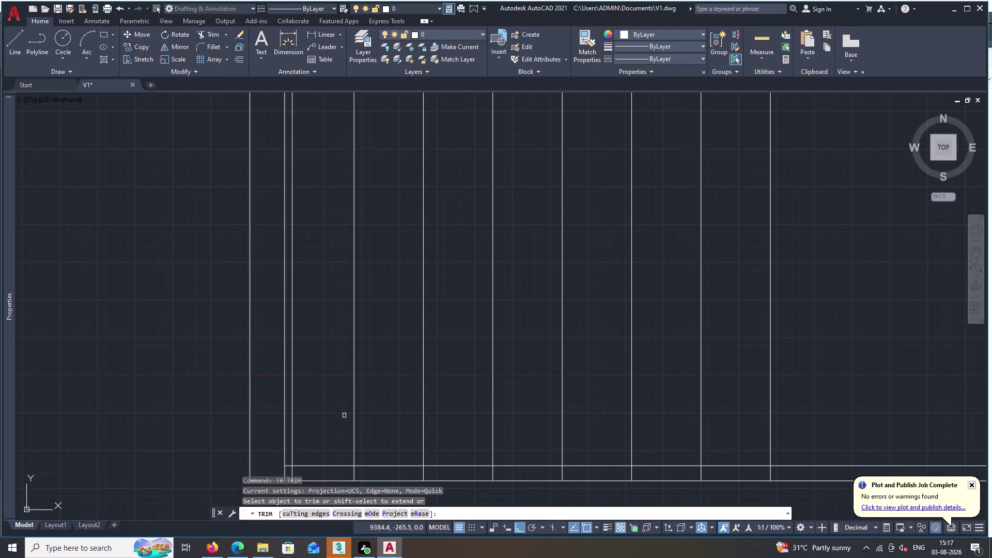
Trim the overhanging line end at the frame's bottom-left corner, then zoom back out.
middle_drag(311, 428, 313, 356)
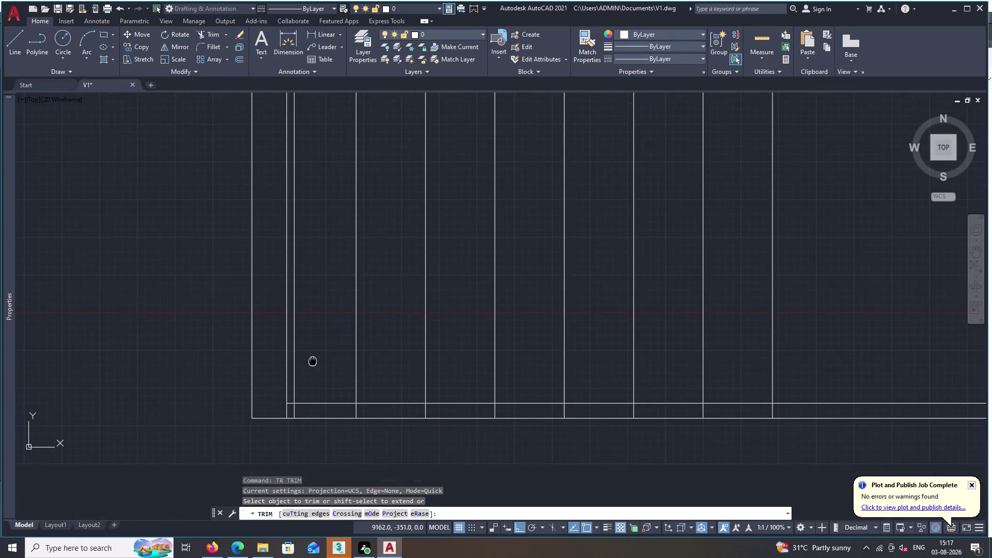
middle_drag(312, 355, 313, 355)
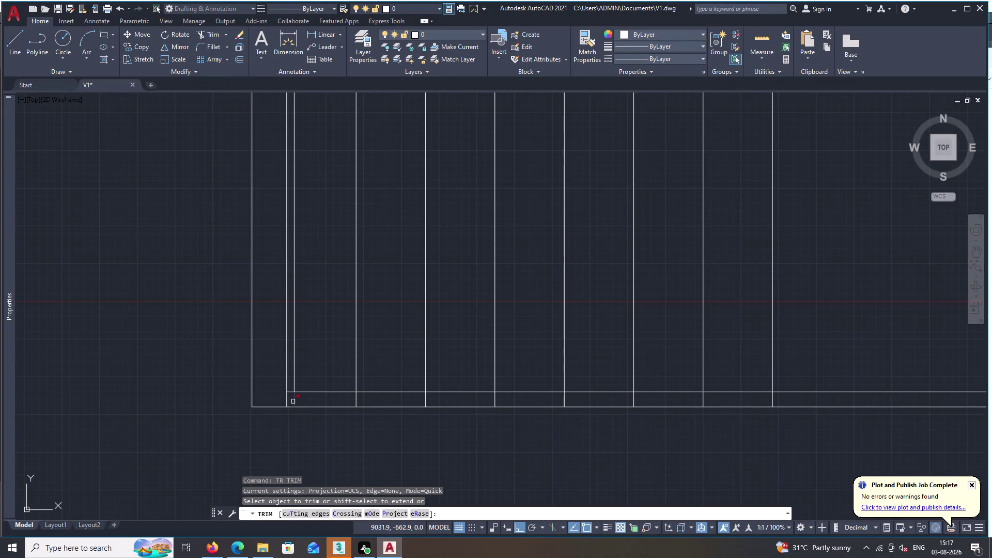
double_click(292, 401)
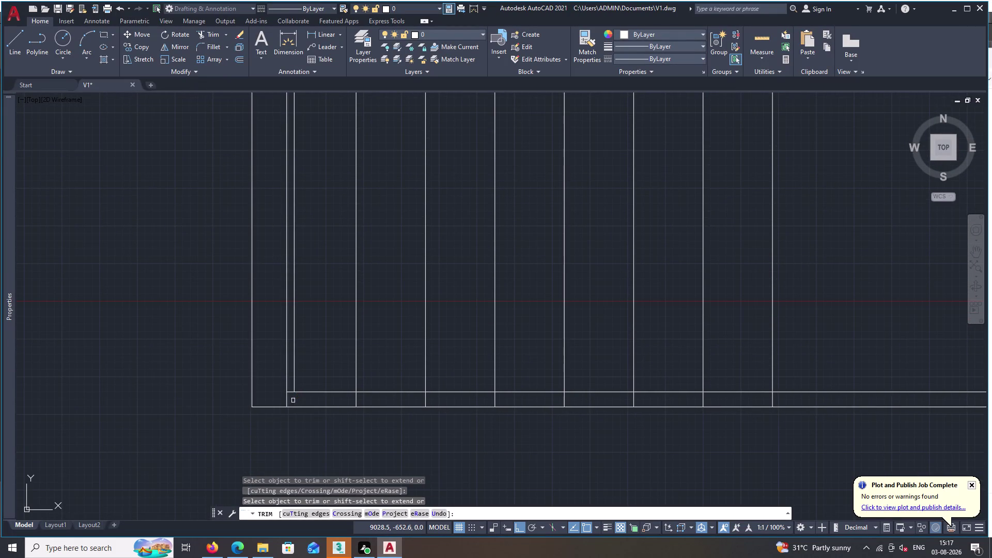
scroll(down, 3)
middle_click(325, 439)
scroll(down, 3)
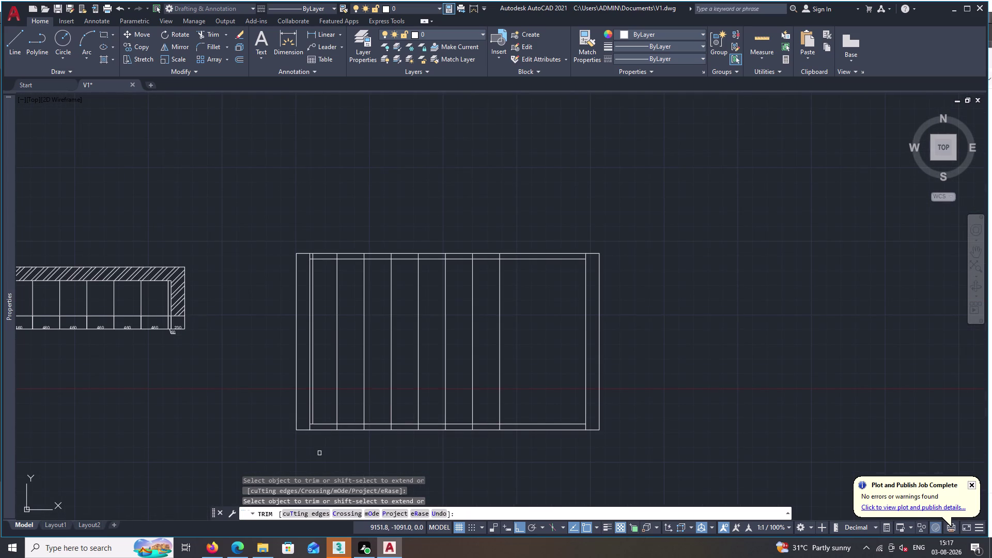
key(Escape)
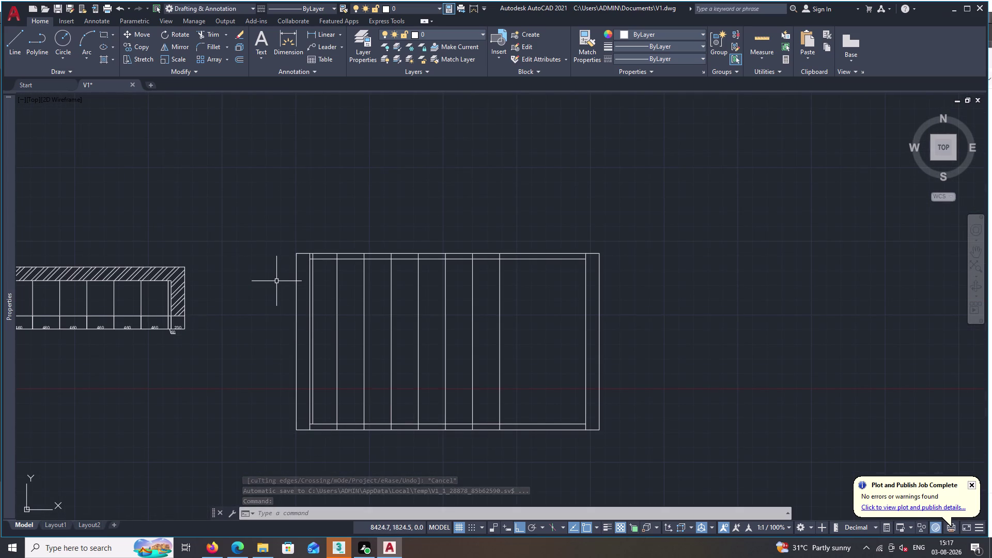
Offset the top inner horizontal line 500 downward inside the frame.
key(o)
key(space)
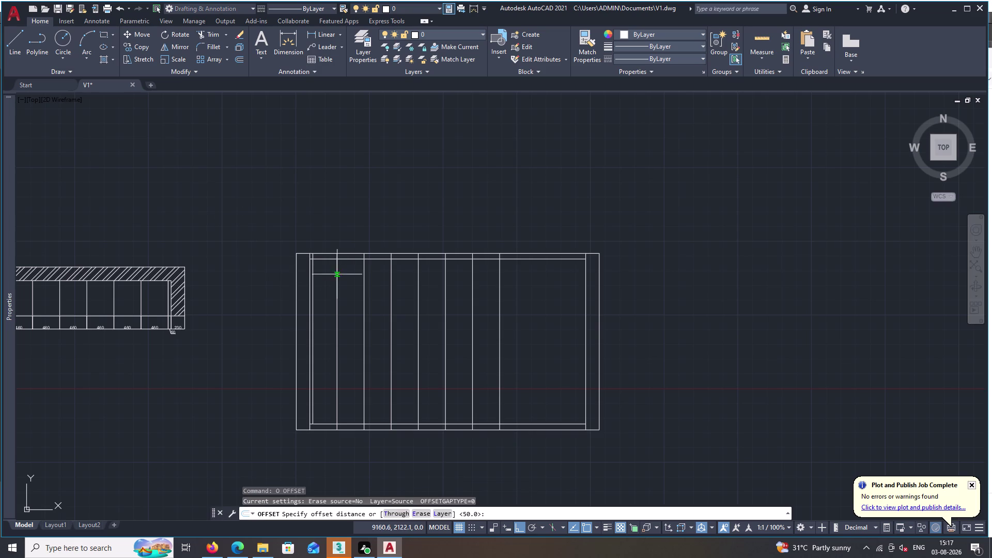
text(50)
text(0)
key(space)
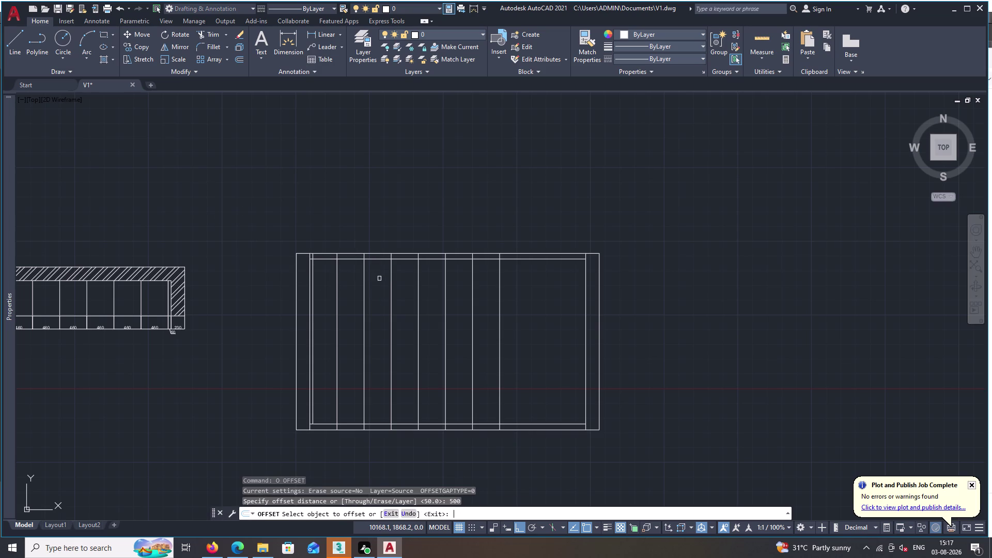
click(382, 260)
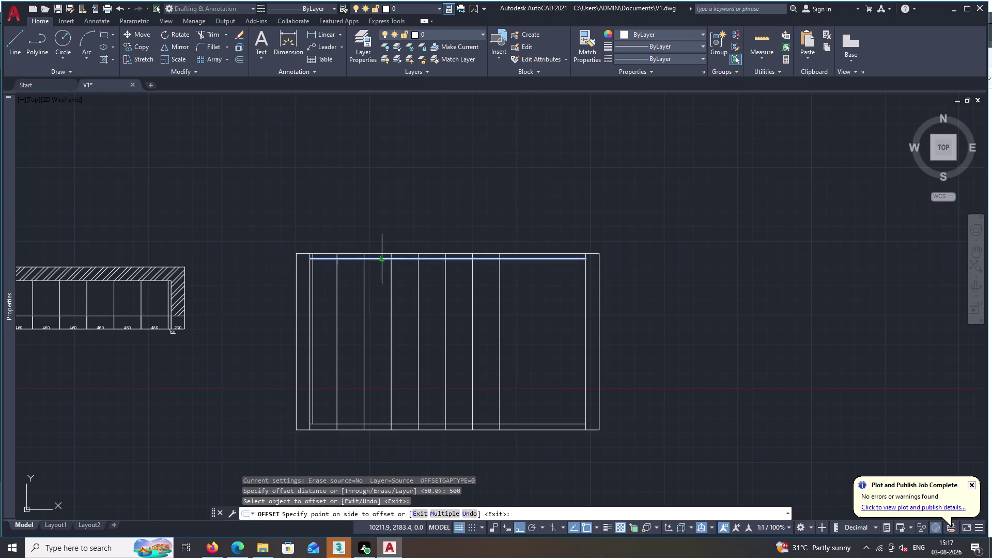
click(383, 283)
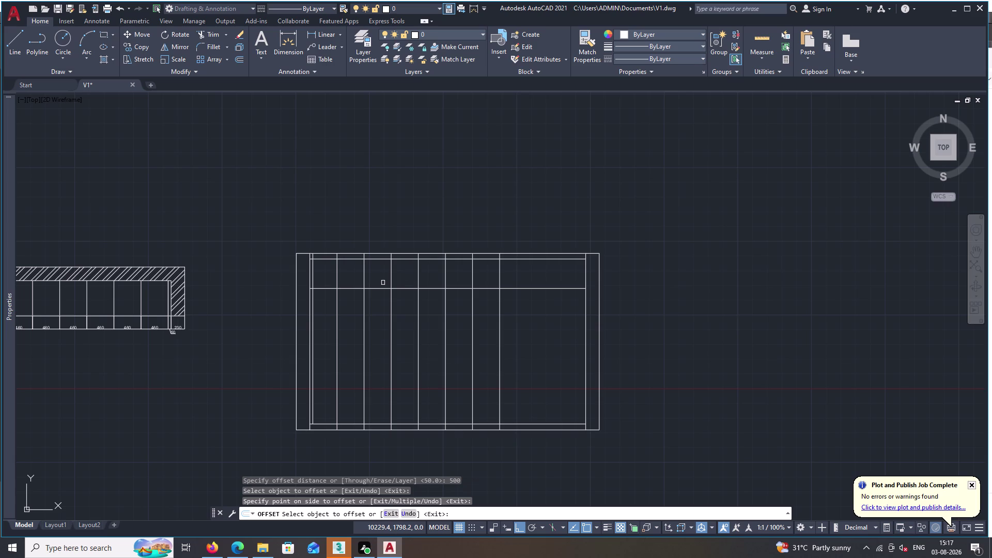
key(Escape)
Trim one vertical segment from the new top band and attempt a fence, then cancel it.
text(TR)
key(space)
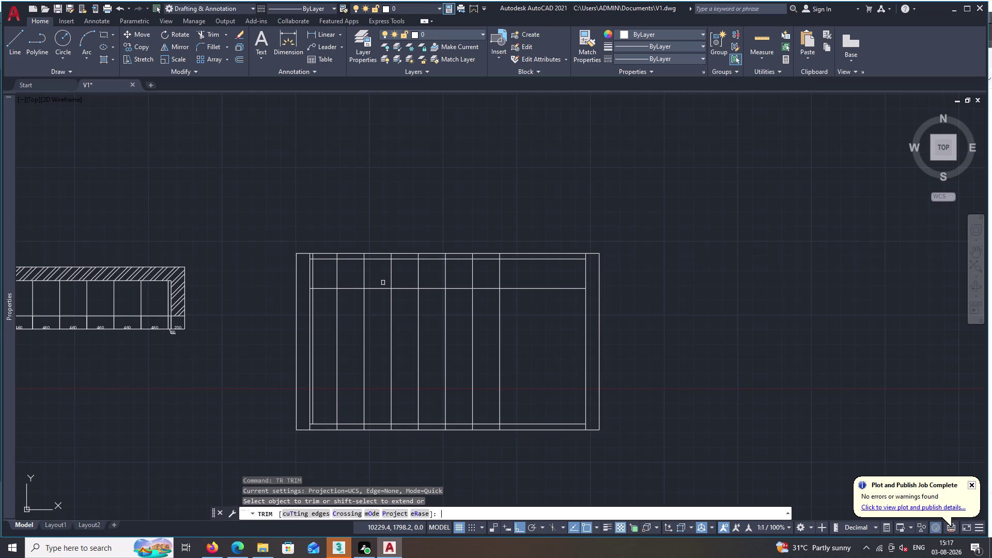
double_click(336, 282)
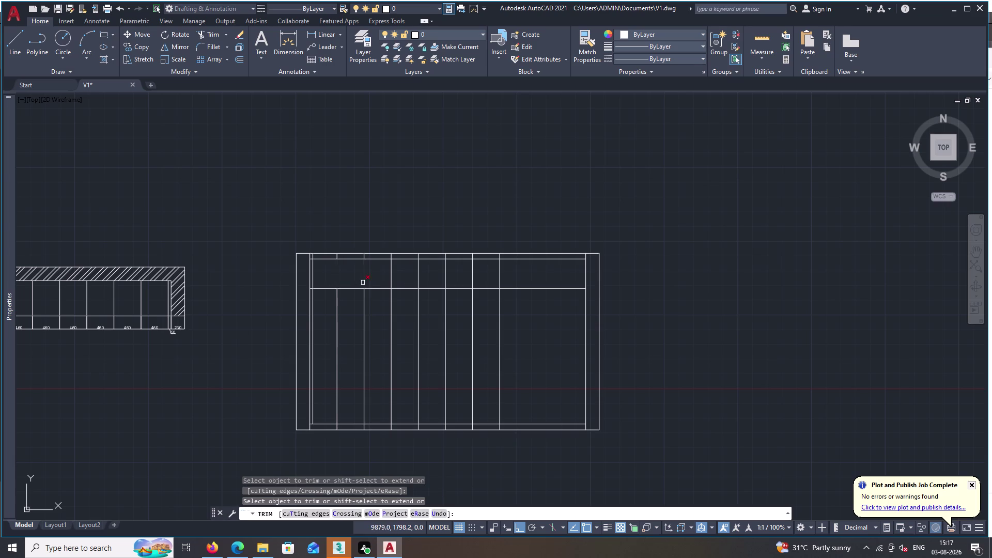
triple_click(362, 283)
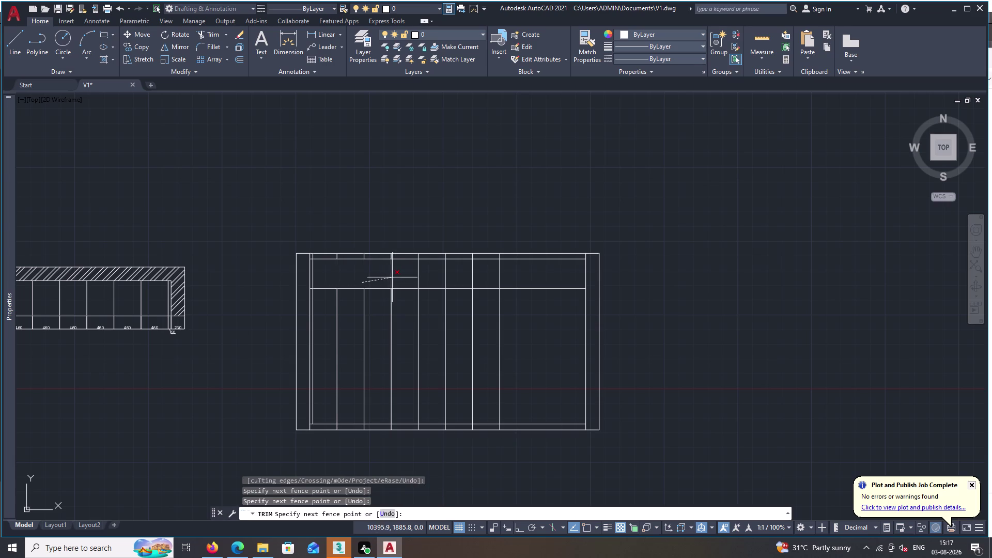
double_click(393, 277)
drag(411, 280, 496, 276)
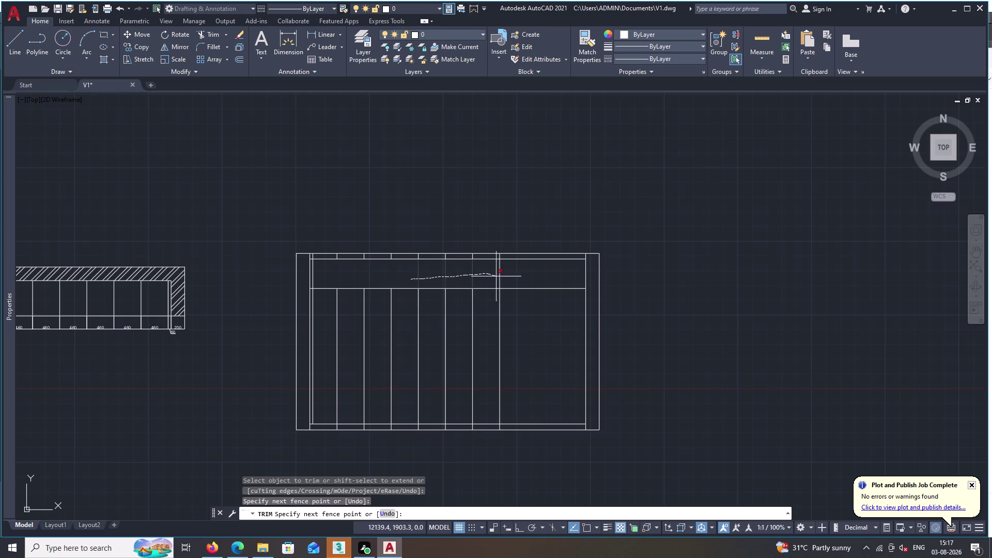
drag(495, 276, 497, 277)
drag(499, 277, 510, 279)
click(509, 280)
scroll(up, 3)
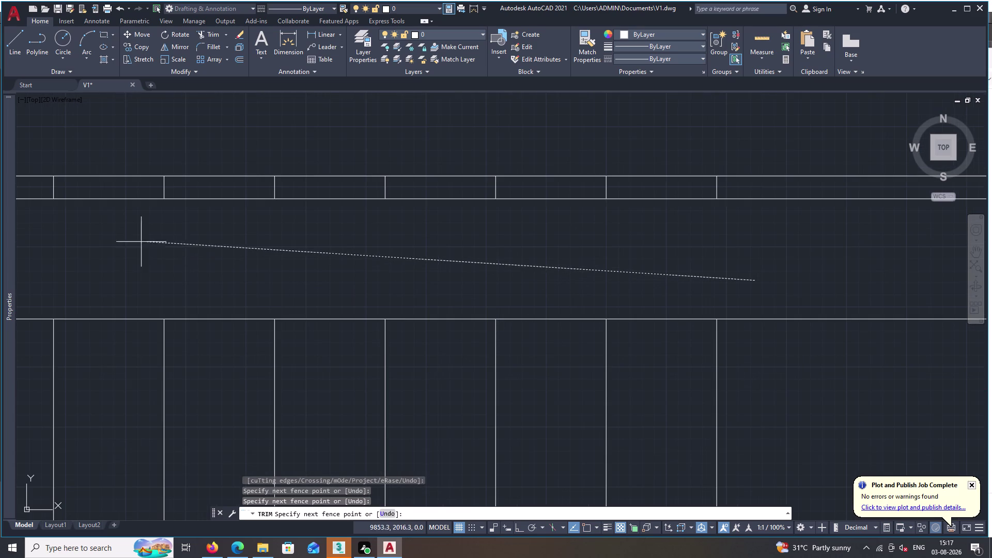
key(Escape)
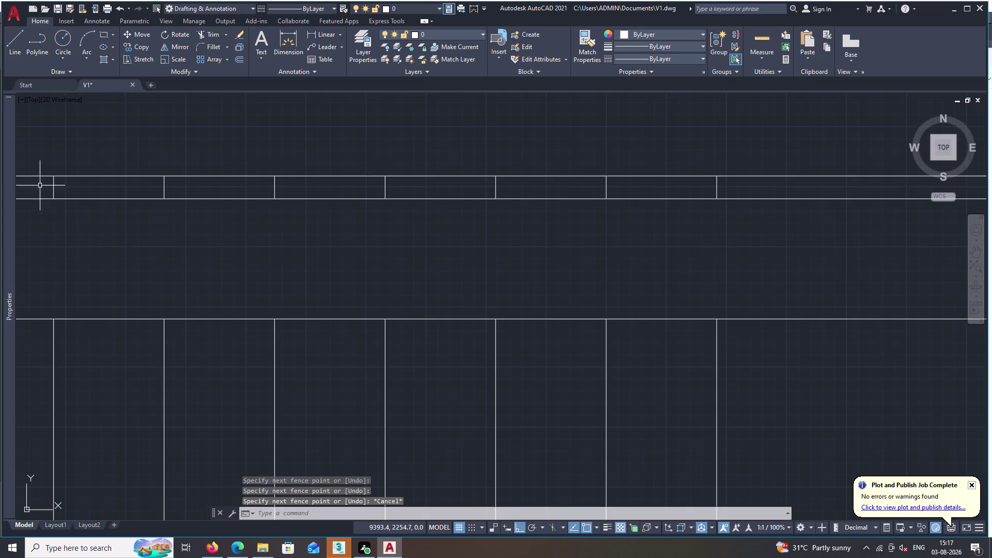
Trim all vertical dividers inside the top band with a fence across its full width.
click(51, 188)
drag(59, 185, 131, 195)
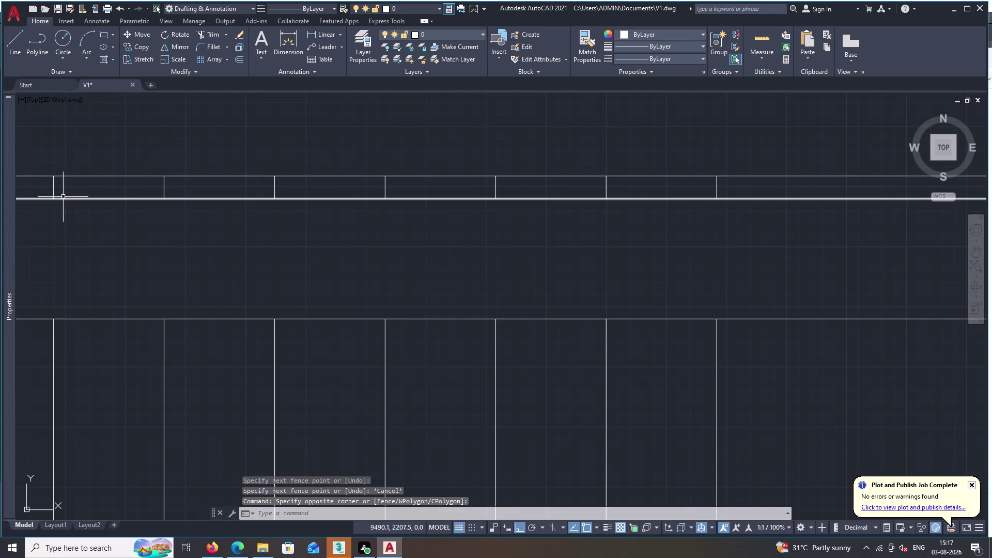
key(space)
click(32, 188)
drag(39, 188, 79, 192)
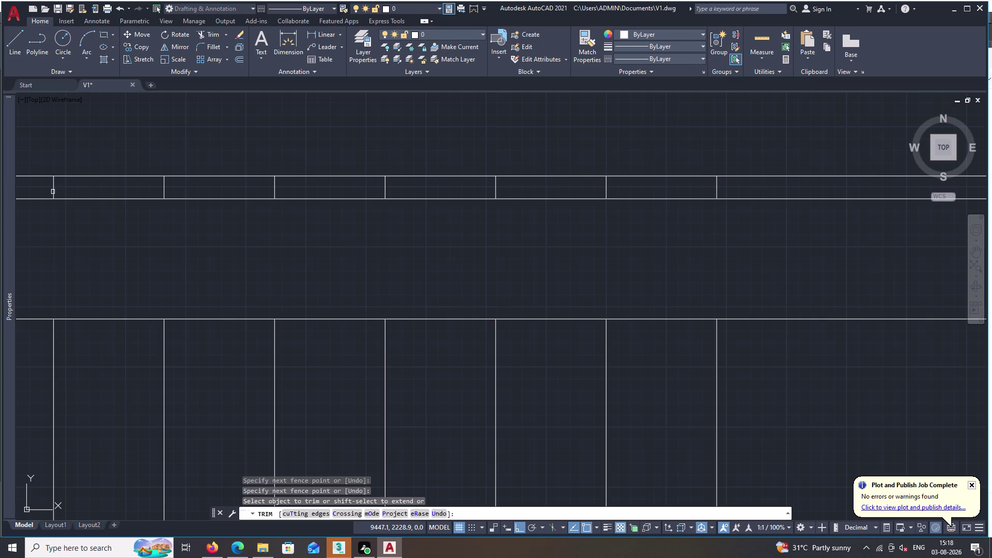
double_click(51, 192)
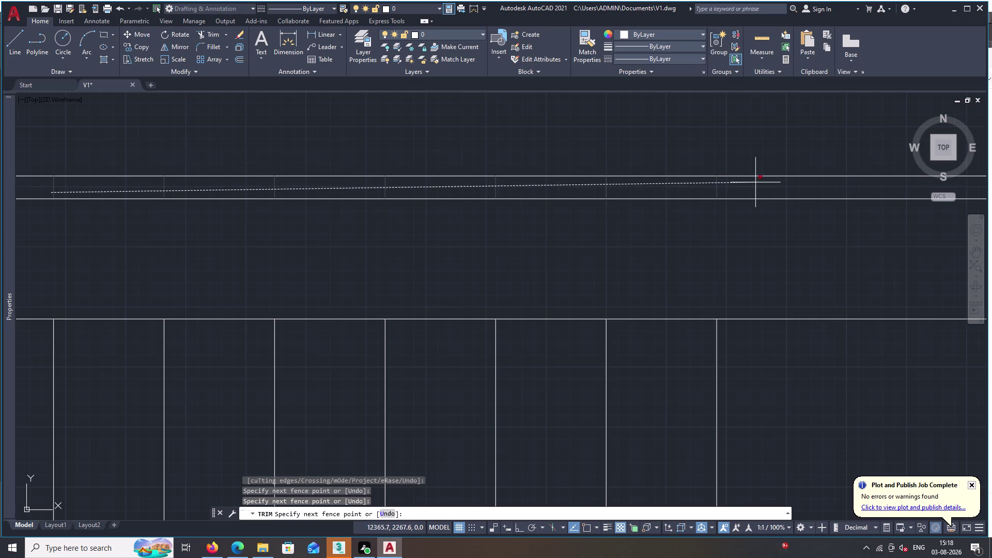
double_click(759, 189)
scroll(down, 3)
scroll(down, 3)
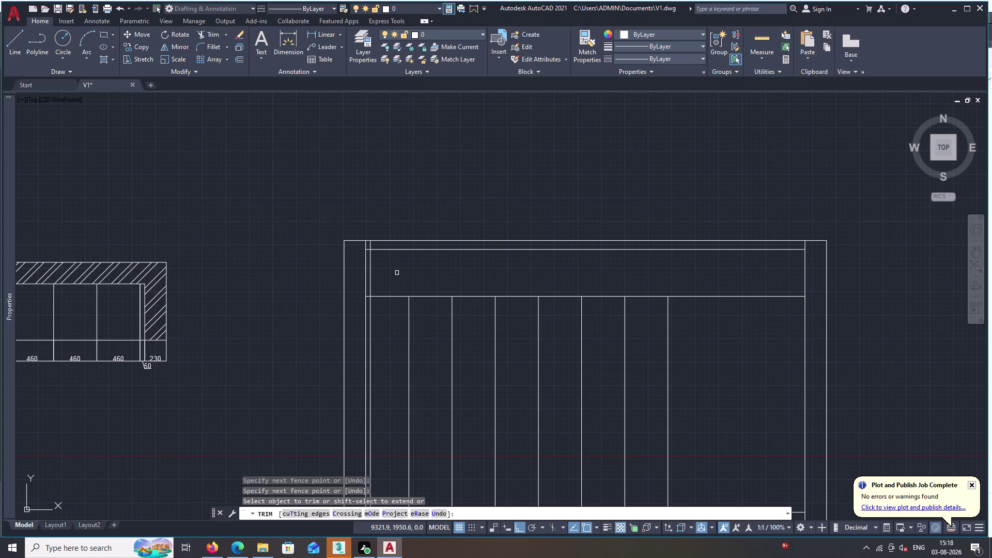
key(Escape)
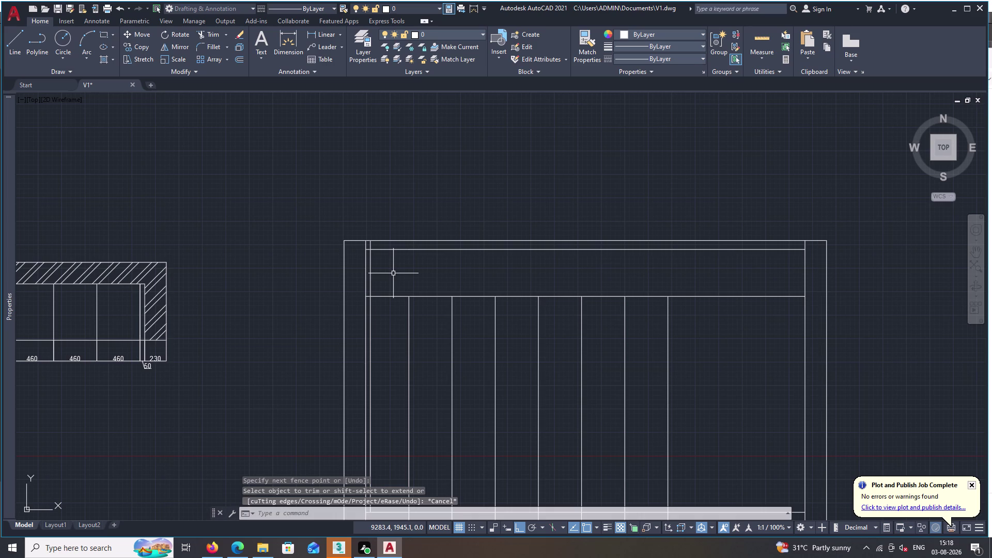
Extend three vertical dividers up through the top band to the top edge.
key(e)
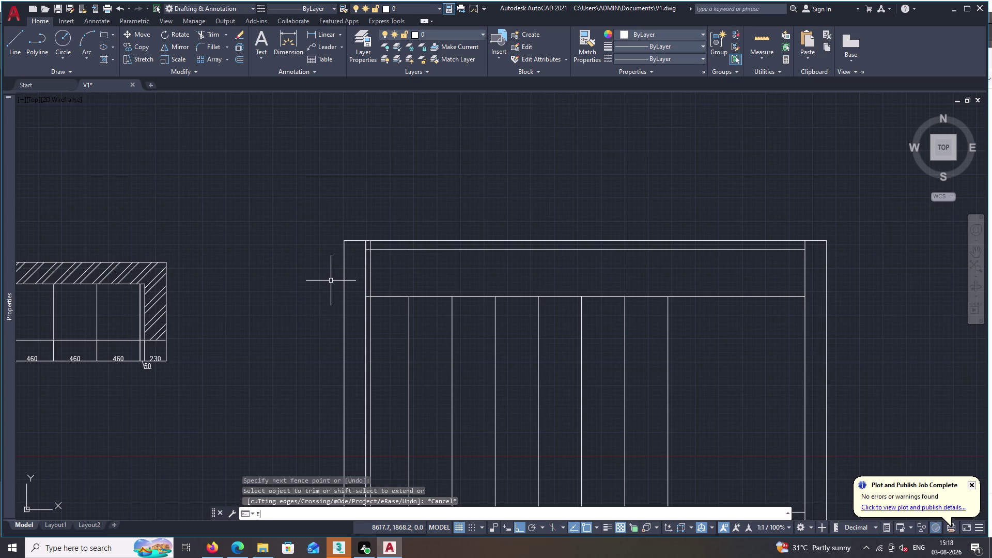
text(X)
key(space)
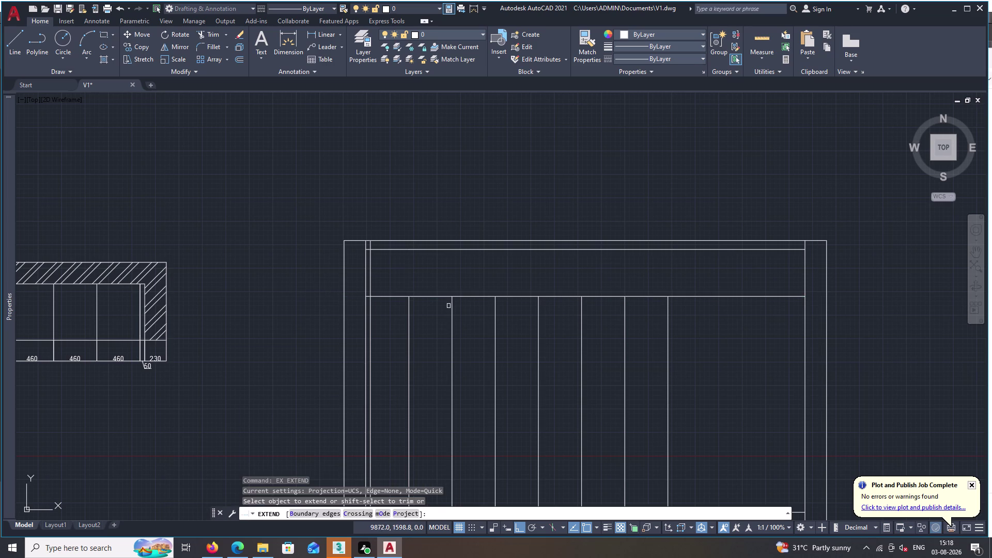
triple_click(452, 306)
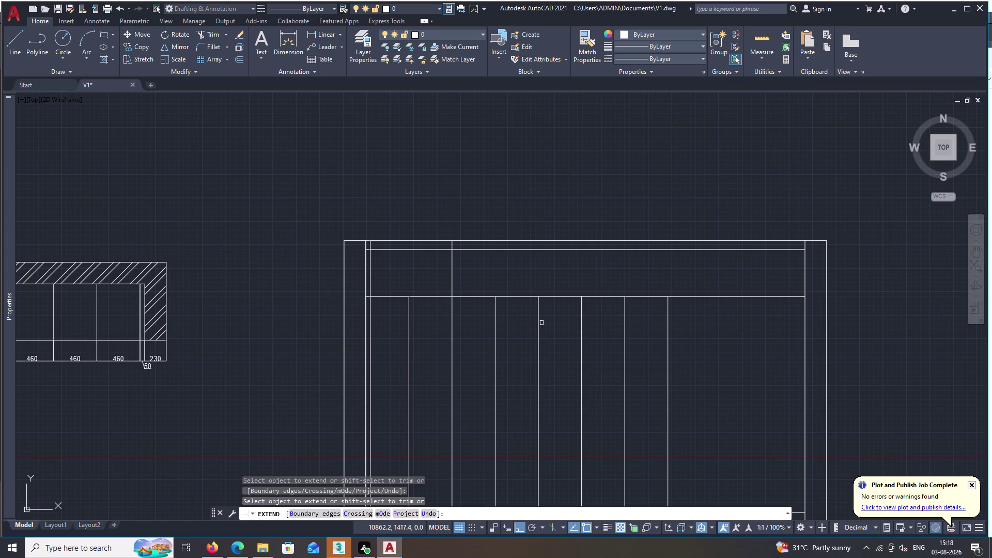
double_click(538, 321)
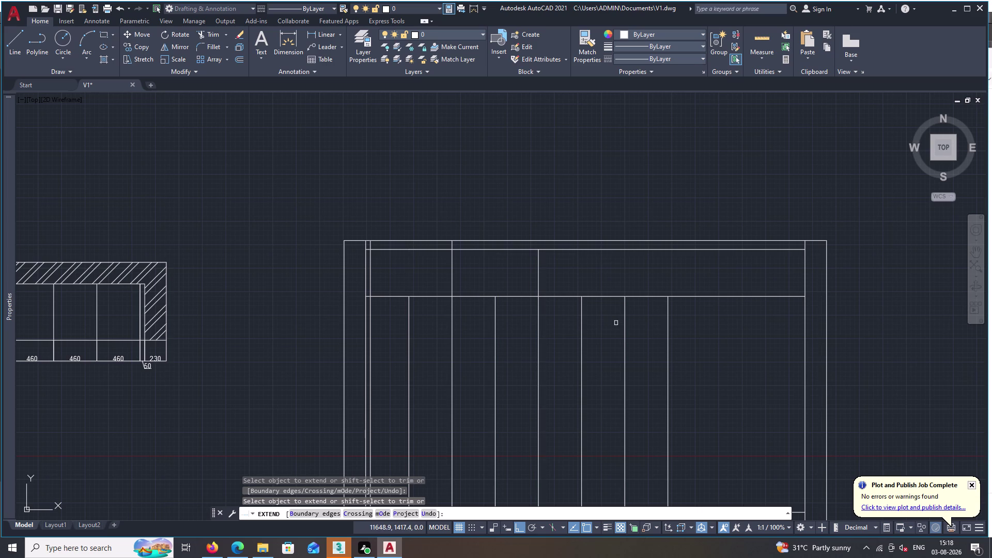
double_click(627, 327)
key(Escape)
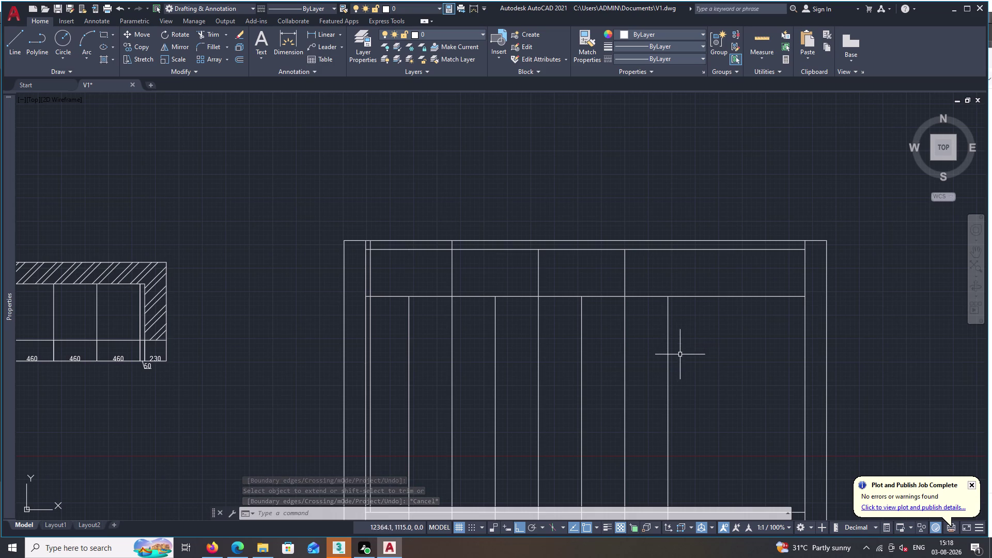
Begin the BREAK command to split a line.
key(b)
key(r)
key(e)
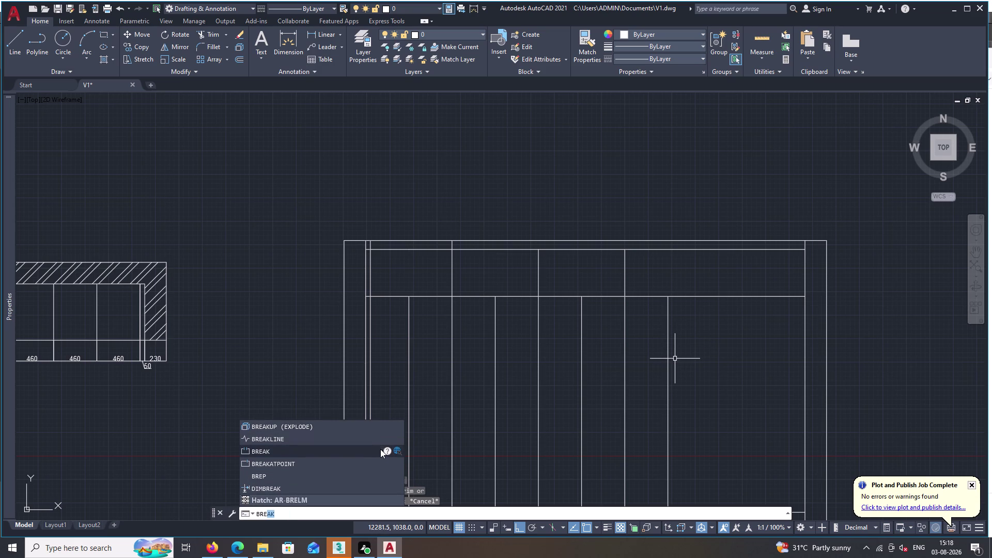
Break the left inner vertical line at a single point where it meets the top band.
click(382, 460)
middle_drag(435, 366, 431, 358)
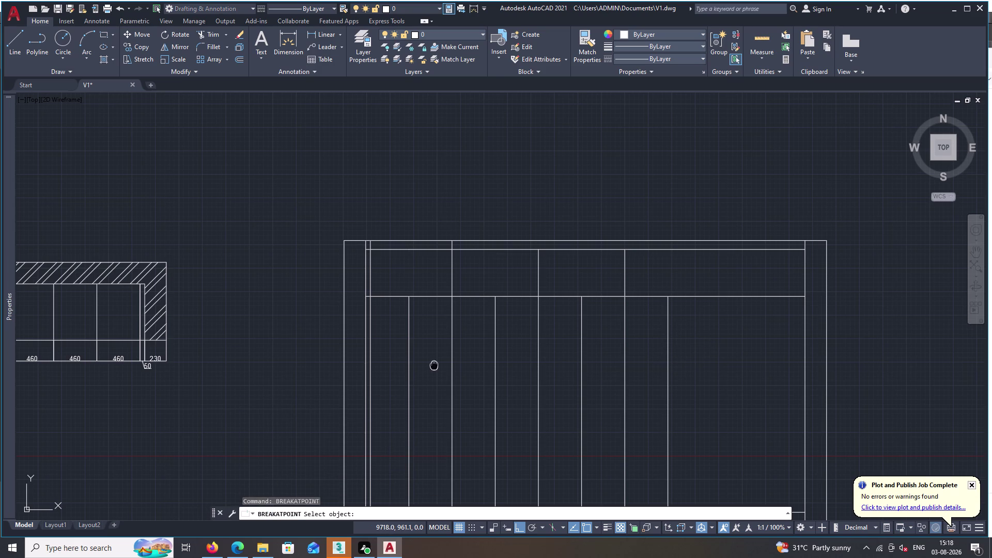
middle_drag(432, 358, 417, 200)
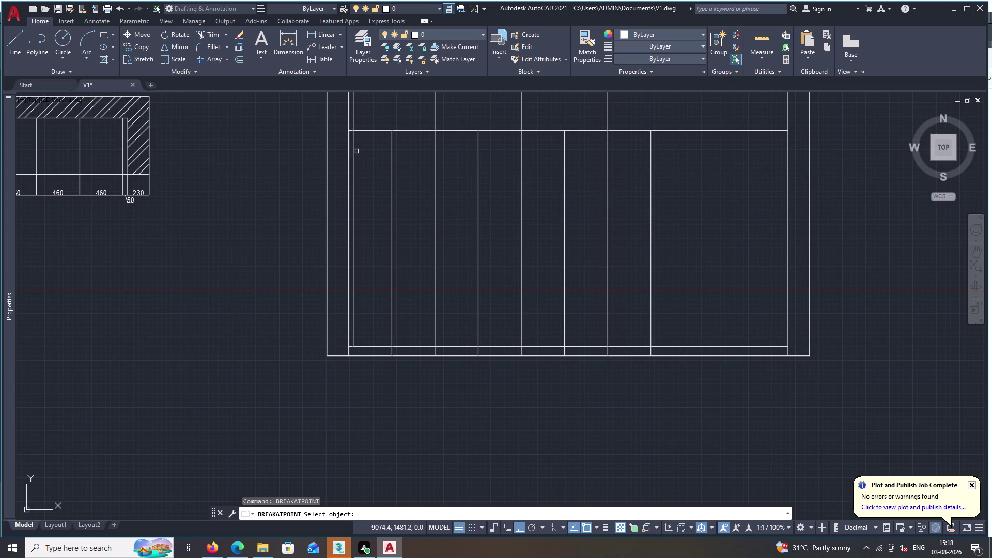
double_click(353, 154)
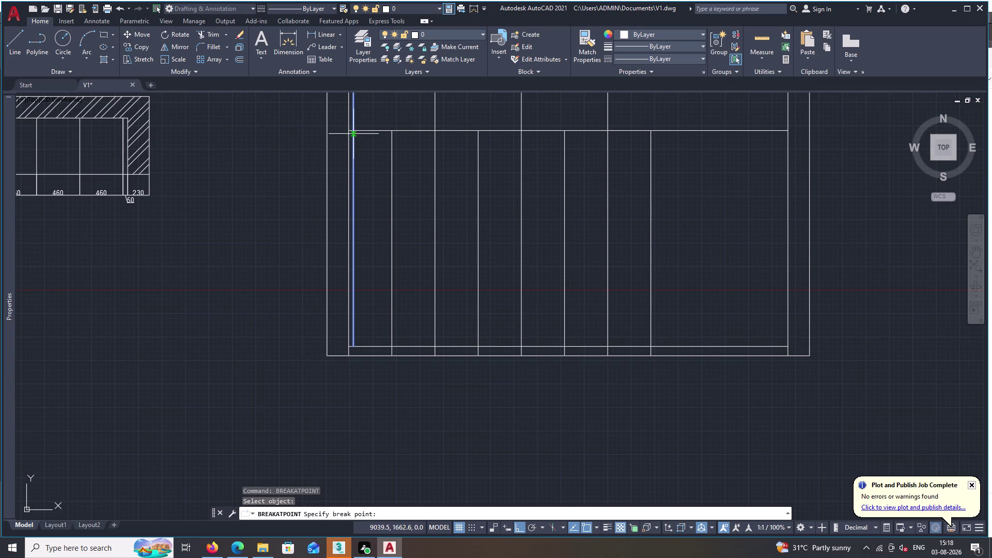
click(355, 128)
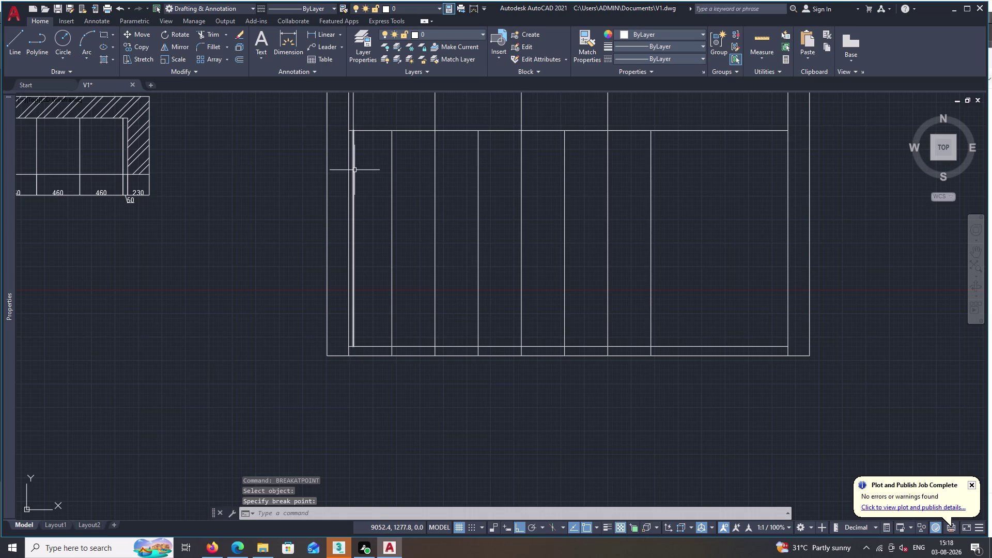
key(space)
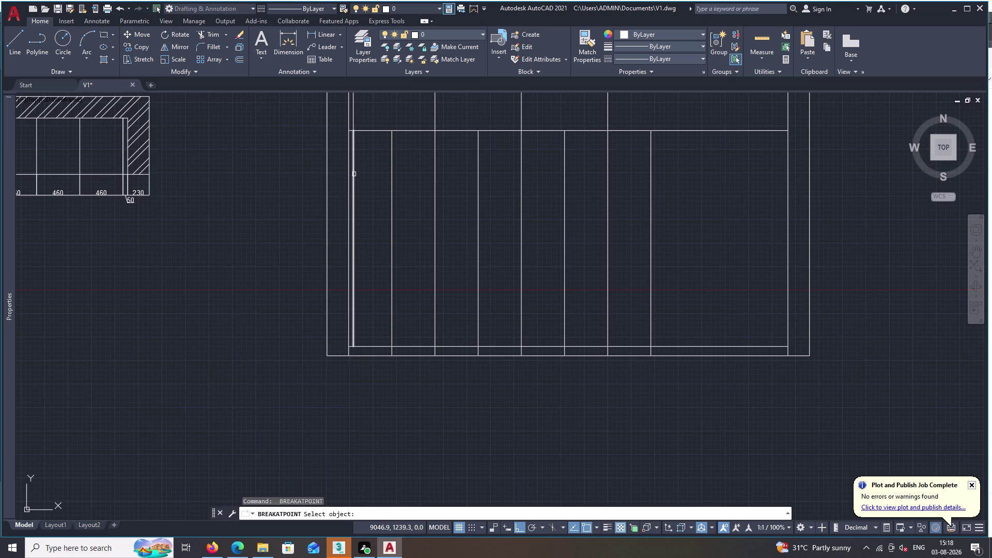
Break the left inner line again near its base, abandoning a retry on a right line.
double_click(353, 178)
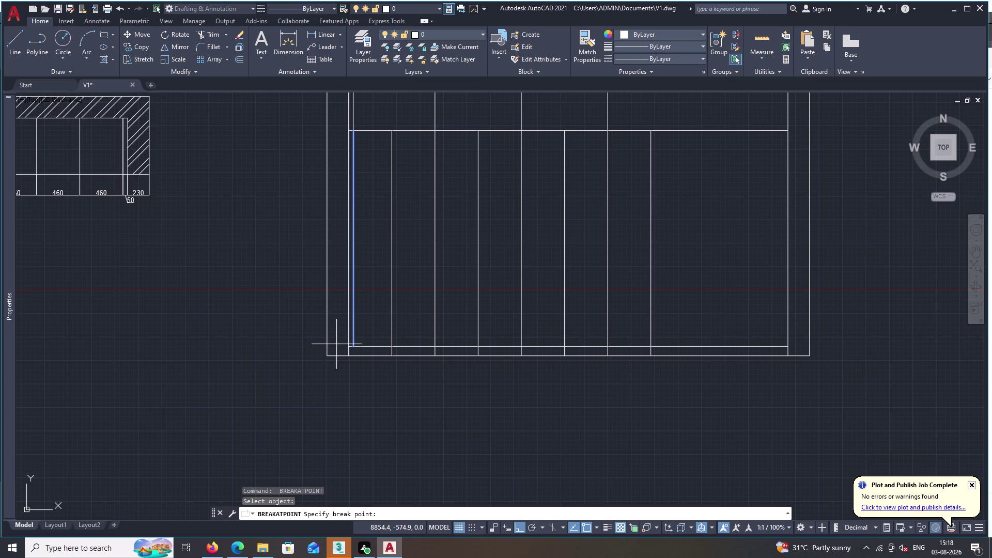
click(354, 345)
key(space)
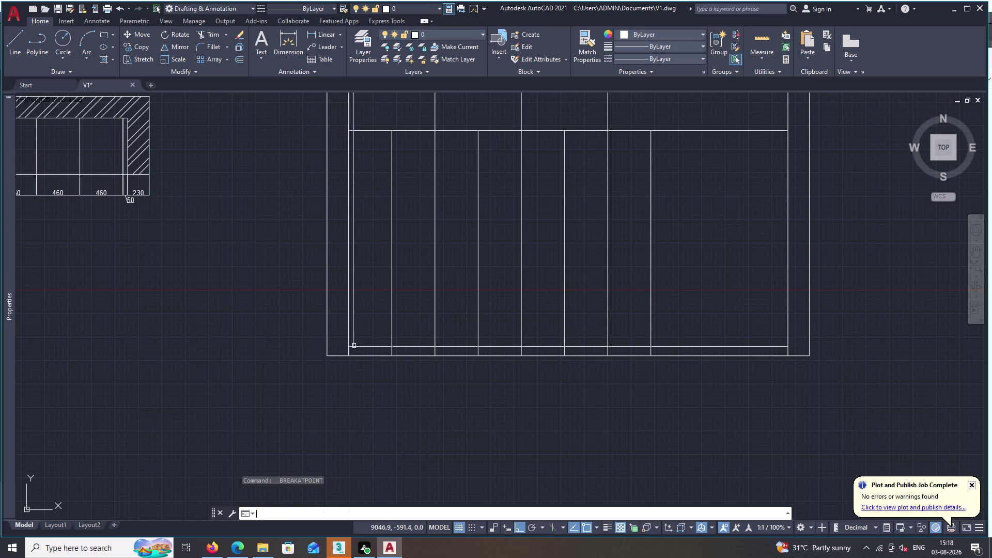
double_click(650, 197)
key(space)
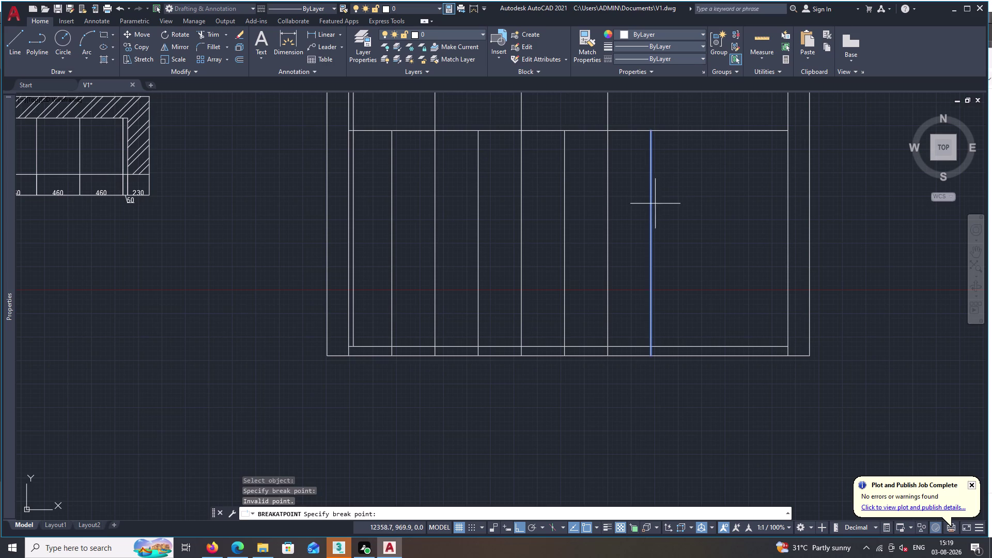
key(space)
key(Escape)
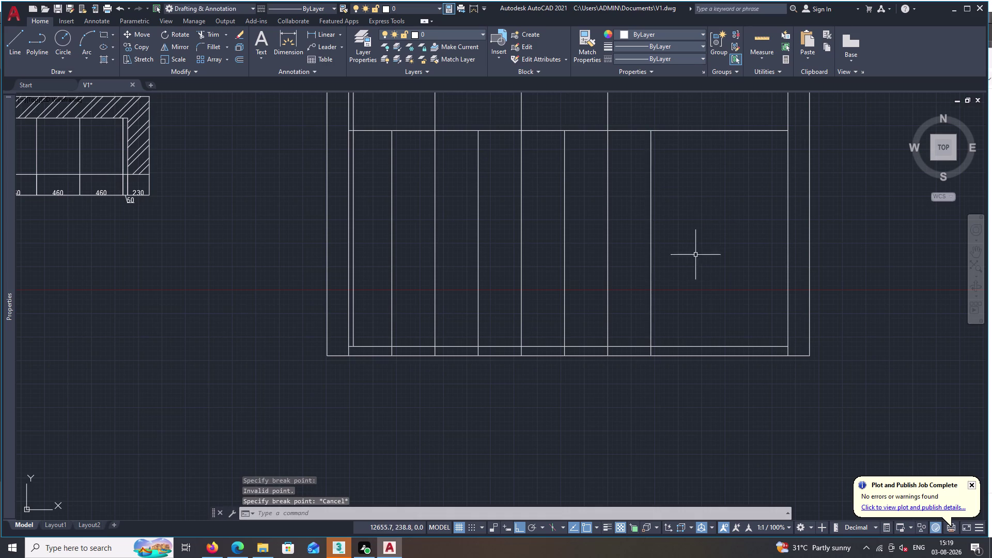
Offset the rightmost panel line 460 to the right twice, creating two new dividers.
text(O)
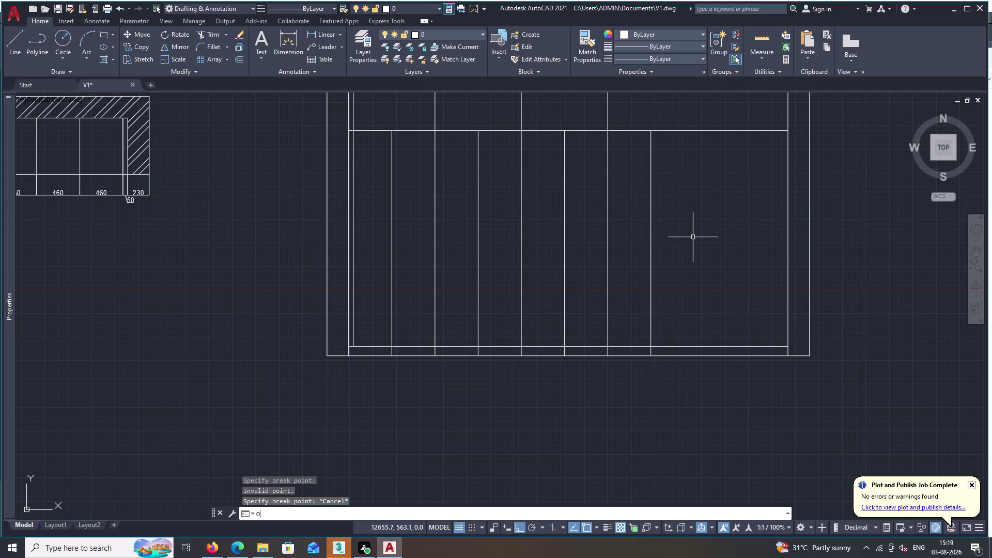
key(space)
key(4)
key(6)
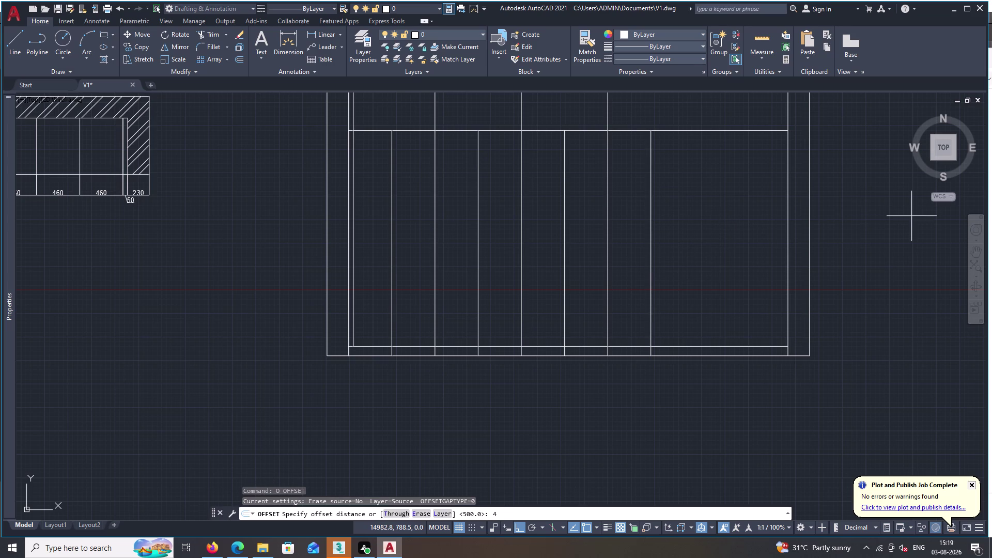
text(0)
key(space)
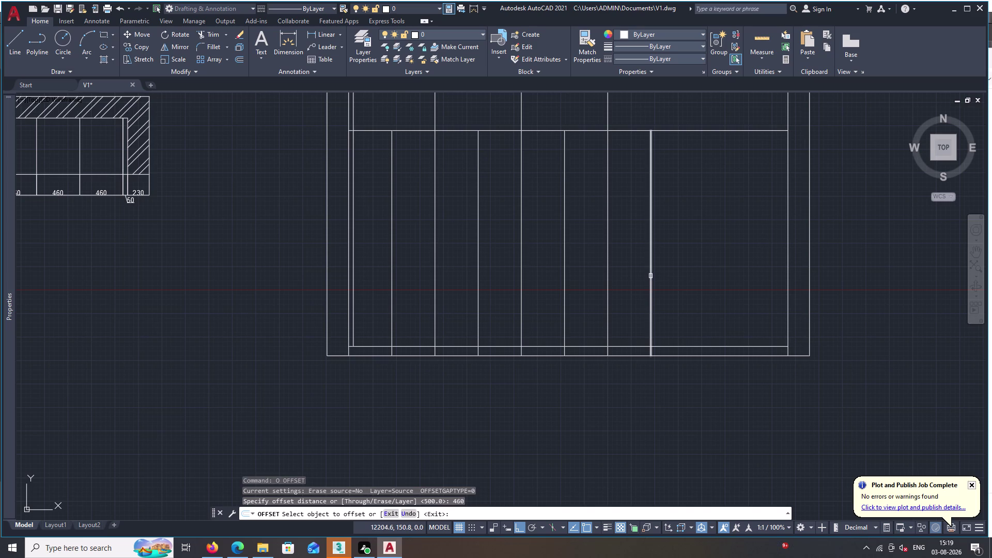
click(651, 276)
click(679, 268)
double_click(690, 270)
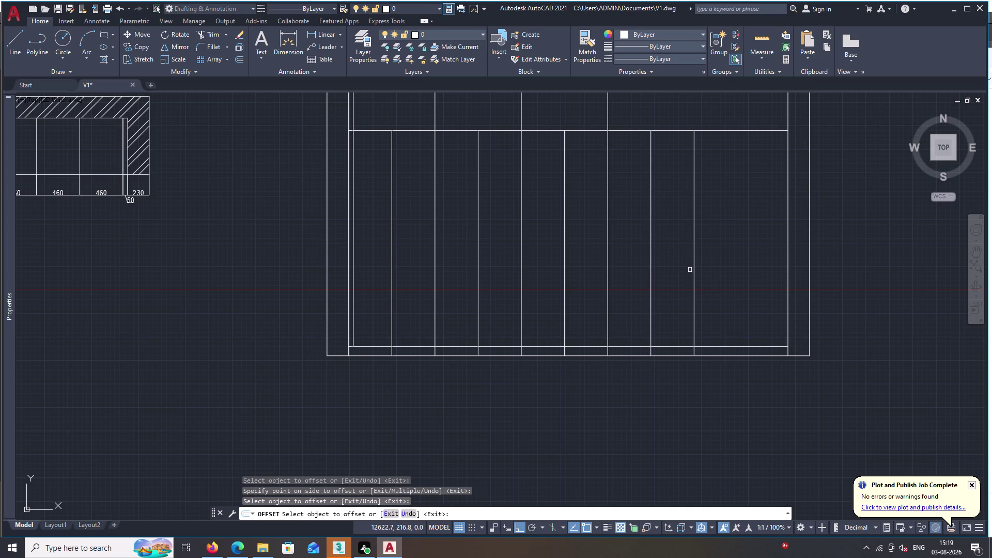
double_click(694, 274)
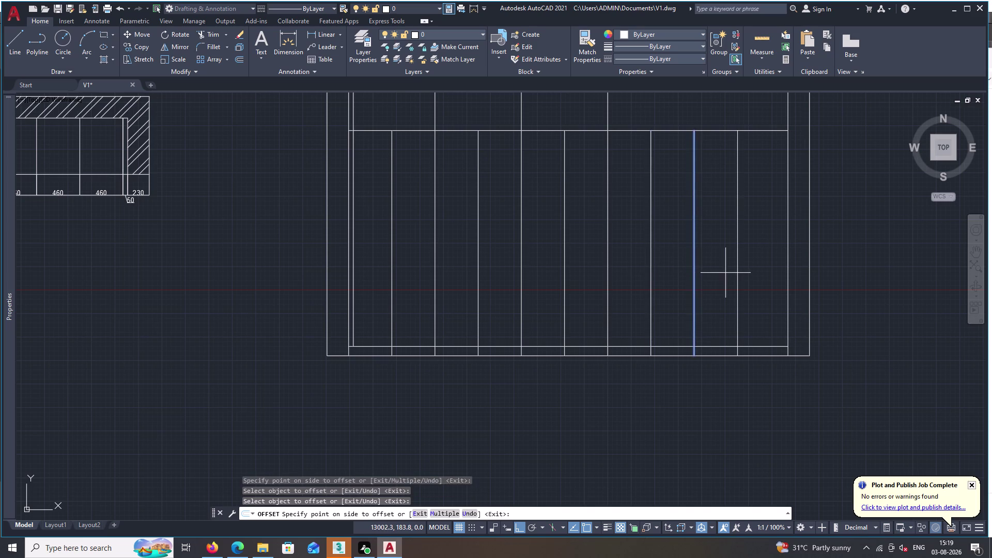
triple_click(726, 273)
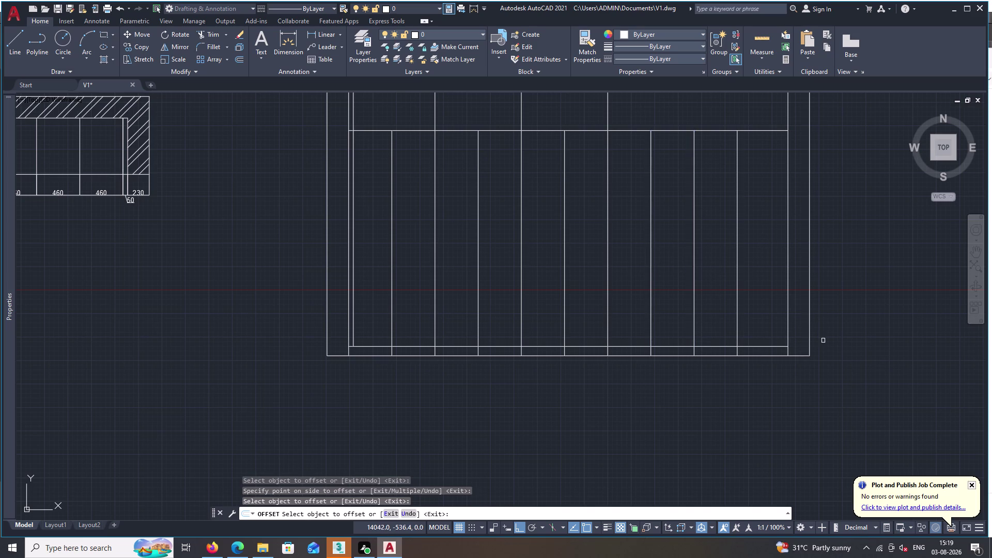
middle_drag(702, 246, 704, 340)
key(Escape)
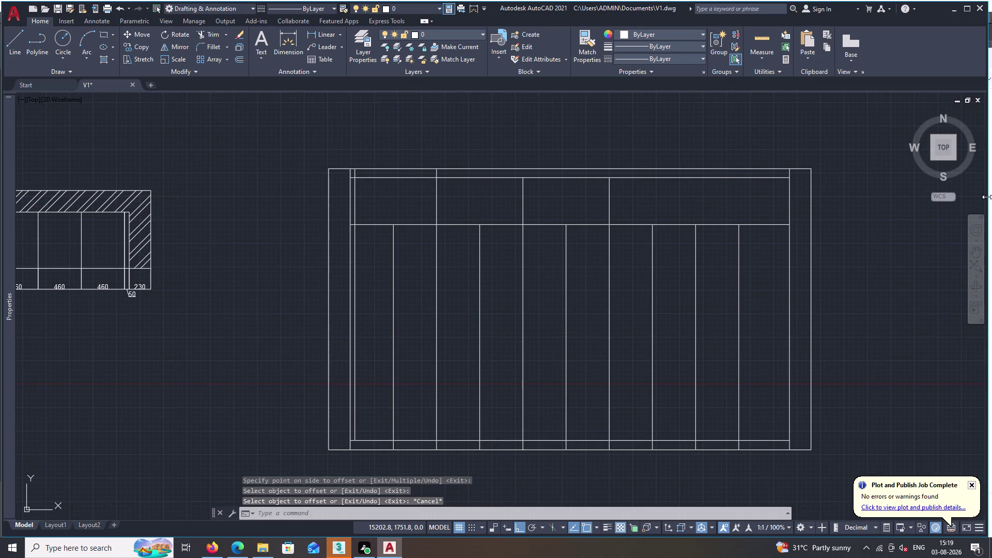
Extend the new vertical line to the cabinet frame.
text(EX)
key(space)
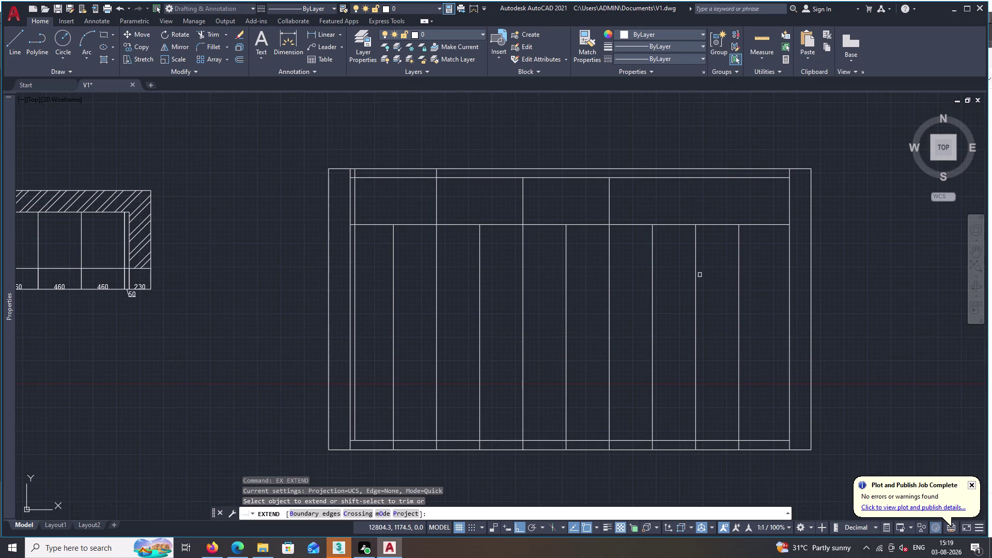
click(696, 264)
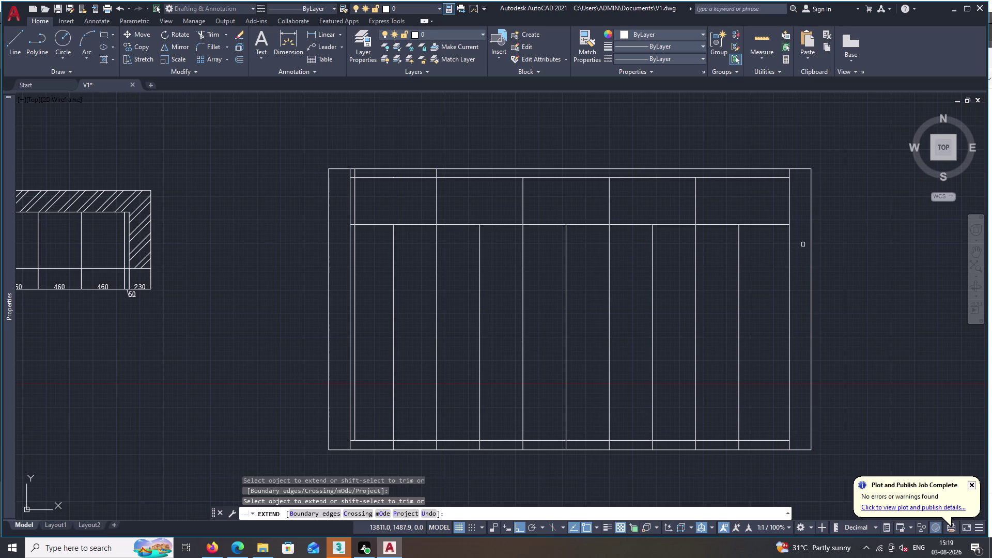
key(Escape)
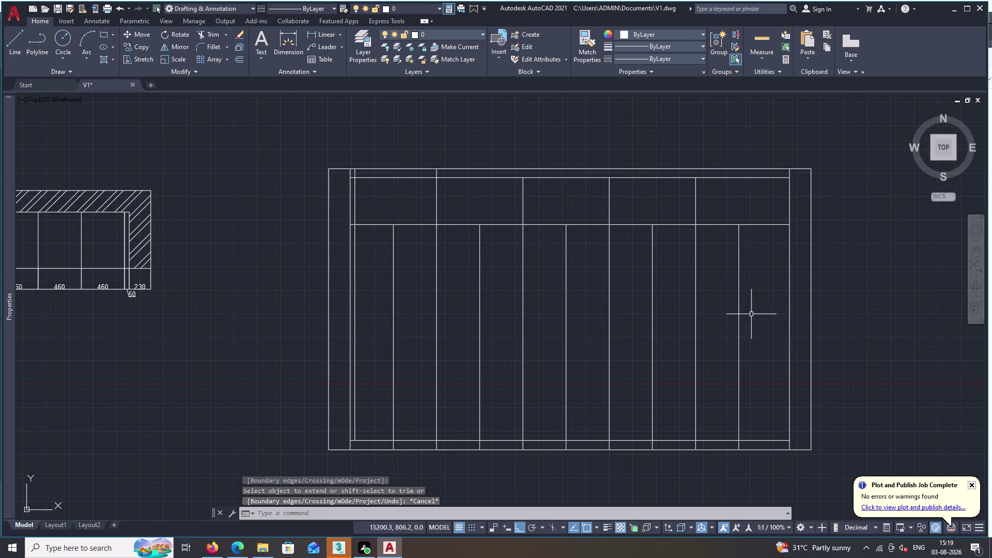
Offset the right side line 61 inward.
key(o)
key(space)
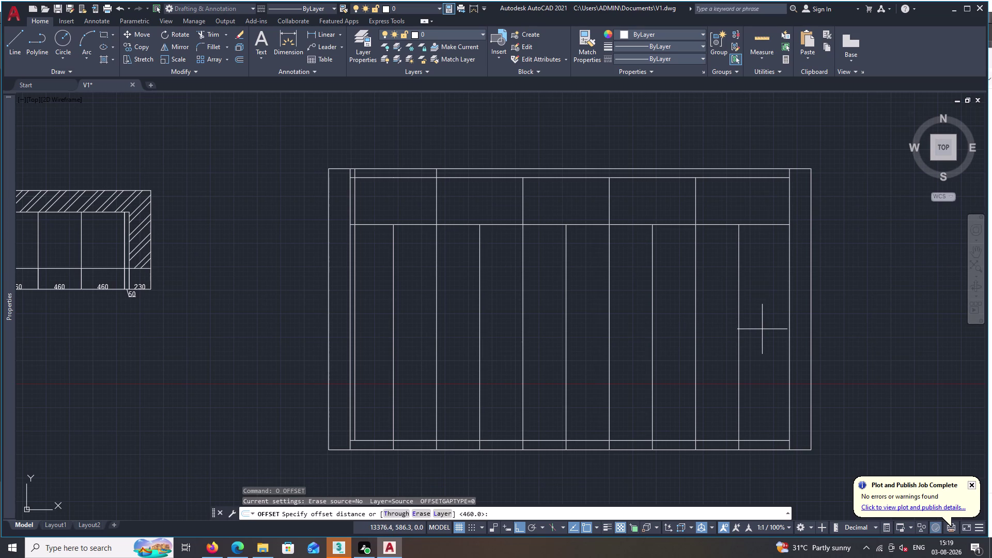
key(6)
key(1)
key(space)
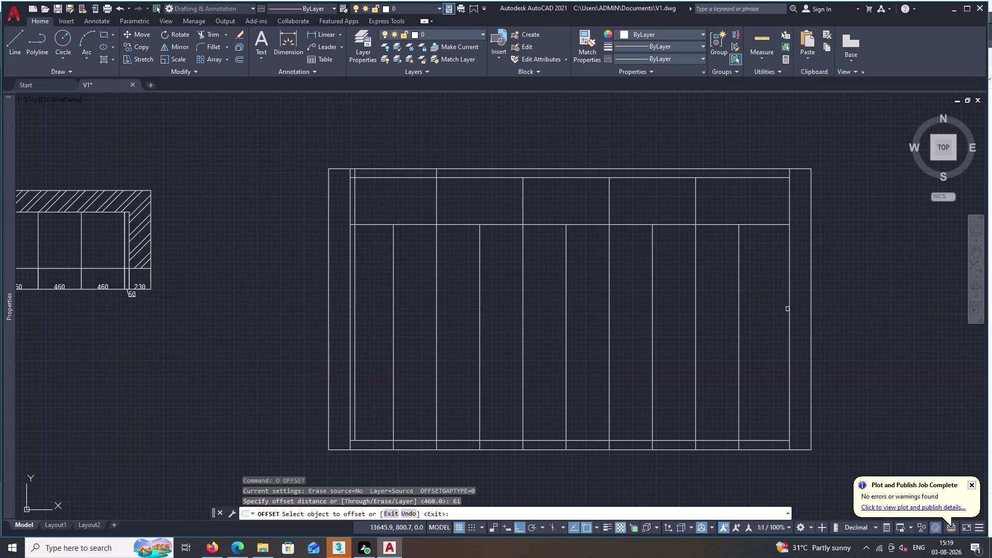
click(790, 311)
click(784, 311)
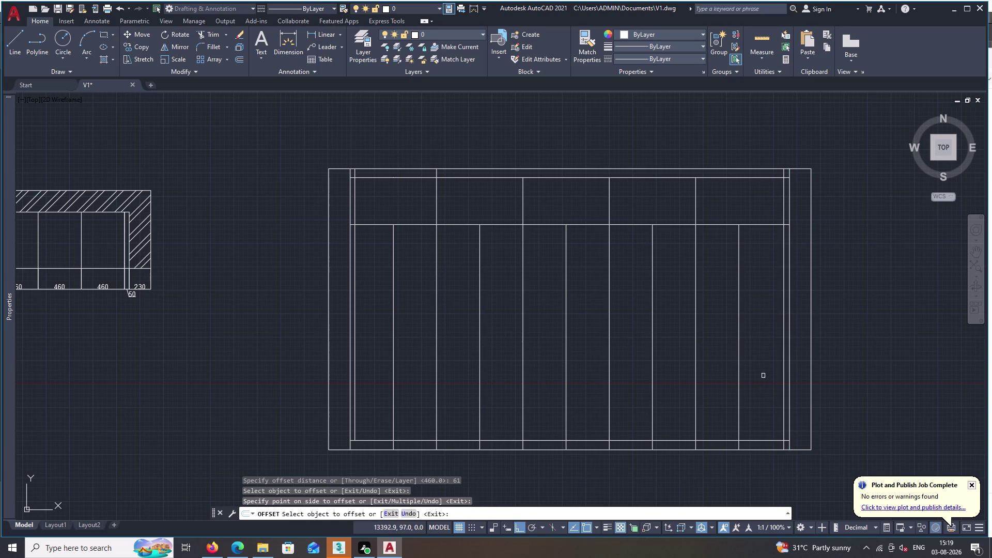
key(Escape)
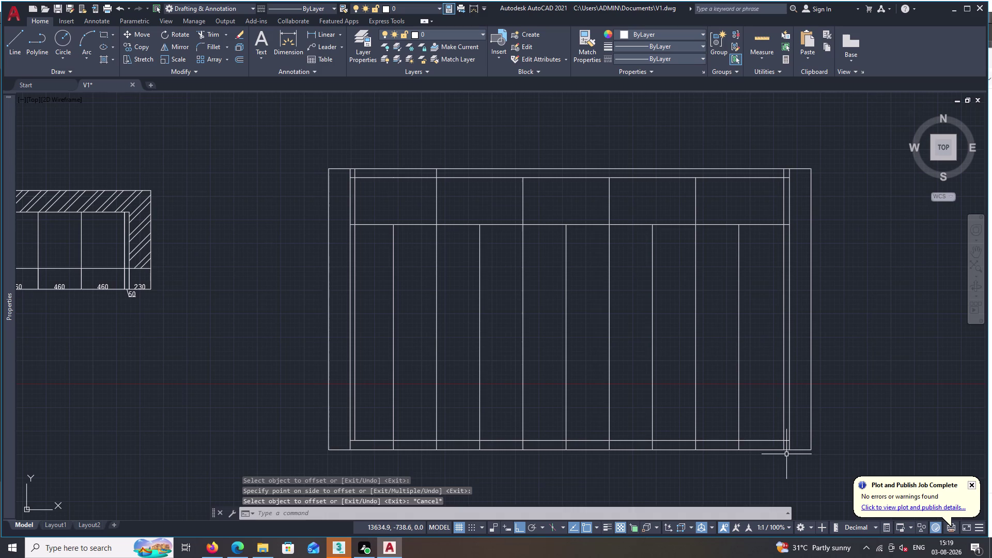
Trim the new line's overhangs at the bottom-right and top-right corners.
key(t)
key(r)
key(space)
scroll(up, 3)
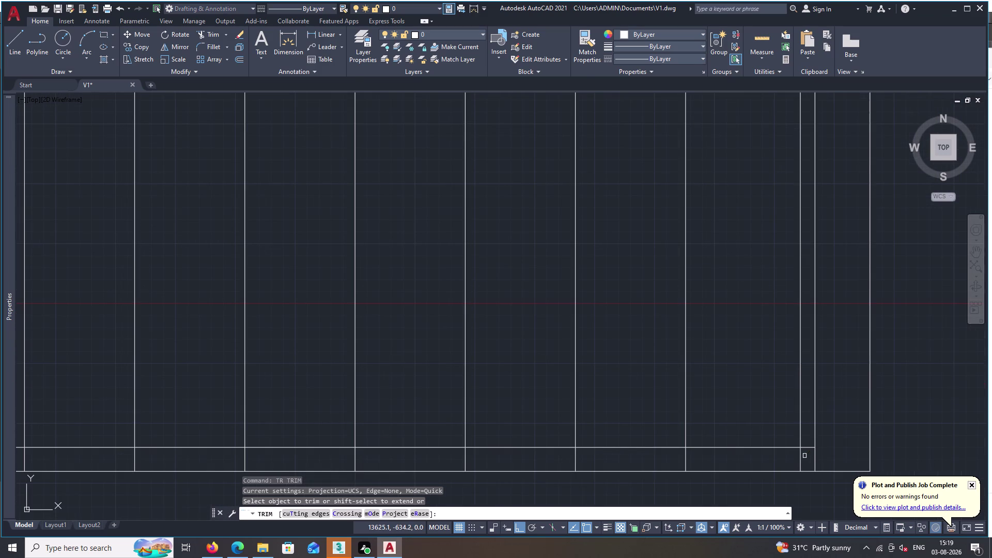
click(802, 457)
scroll(down, 3)
middle_drag(814, 476, 787, 441)
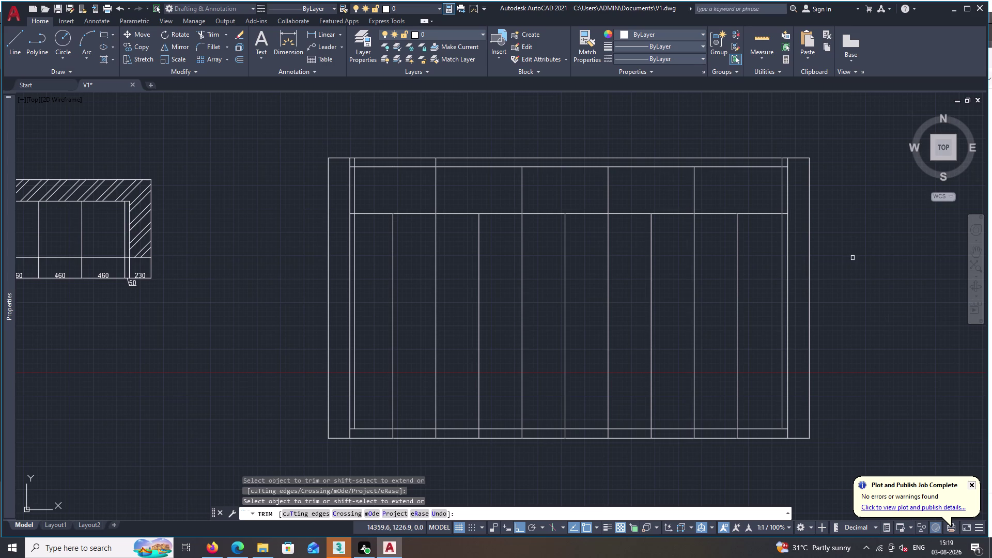
scroll(up, 3)
scroll(up, 3)
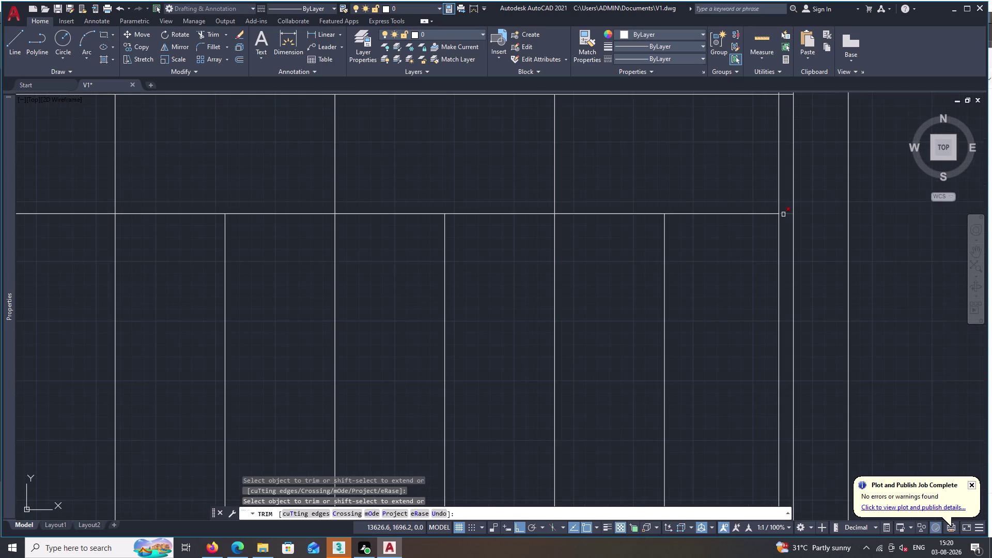
key(Escape)
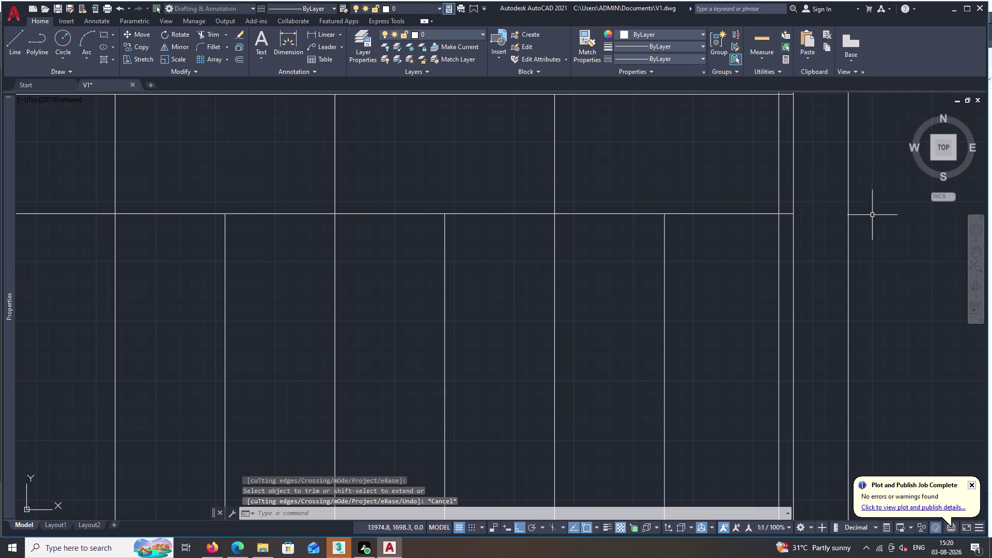
Pan back to show the whole elevation centred in the view.
scroll(down, 3)
middle_drag(874, 250, 852, 240)
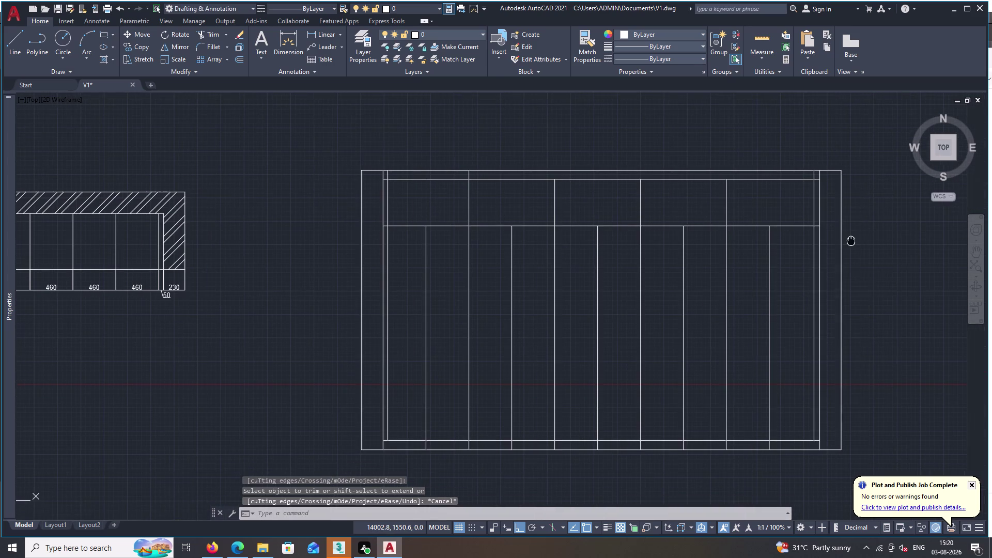
middle_drag(852, 240, 845, 227)
key(Escape)
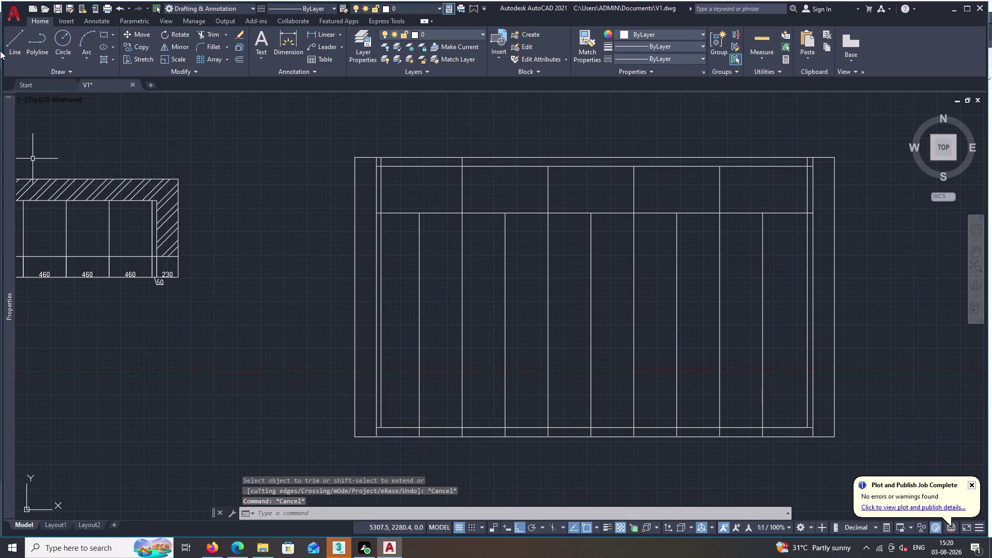
double_click(9, 41)
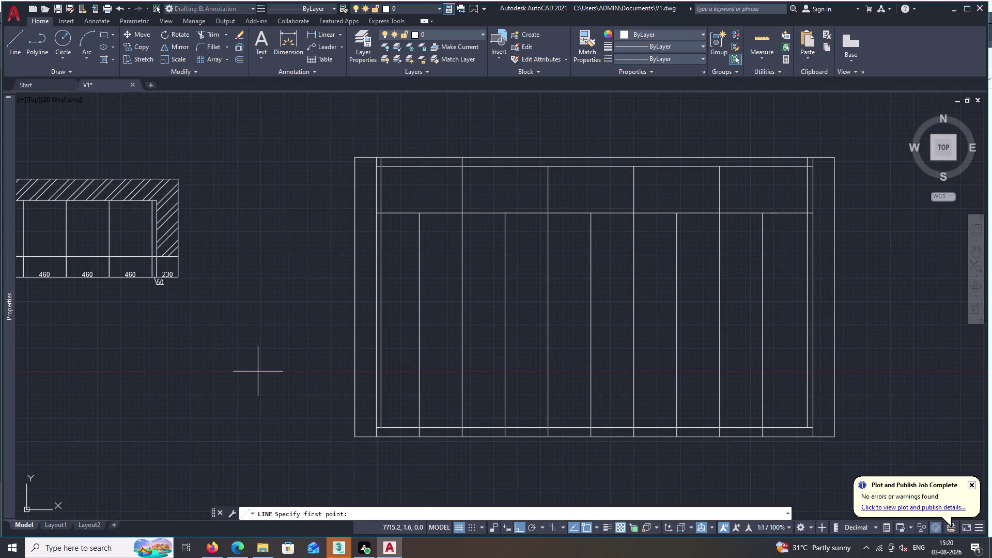
Draw the diamond's left half from the panel's bottom midpoint, via the left midpoint, to the top.
key(F3)
key(F3)
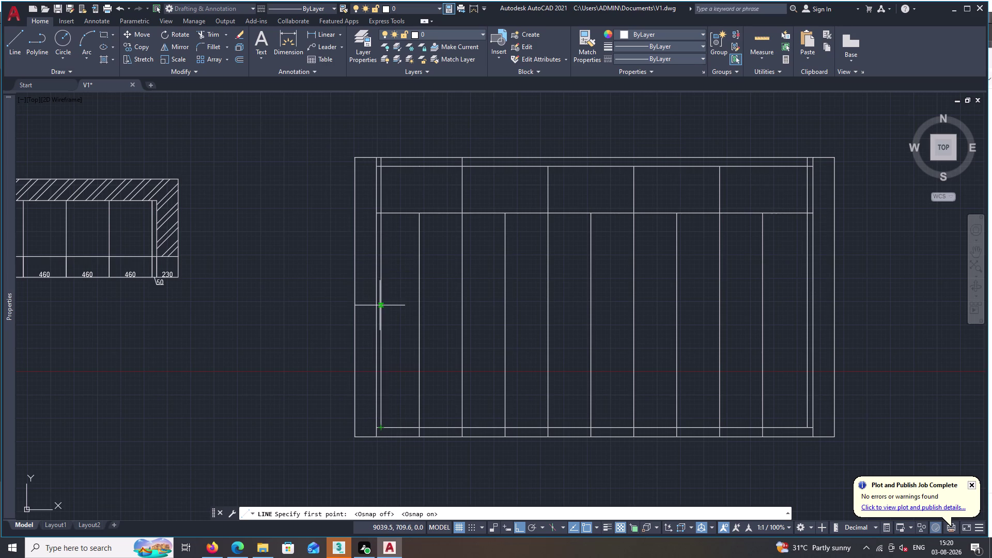
key(Escape)
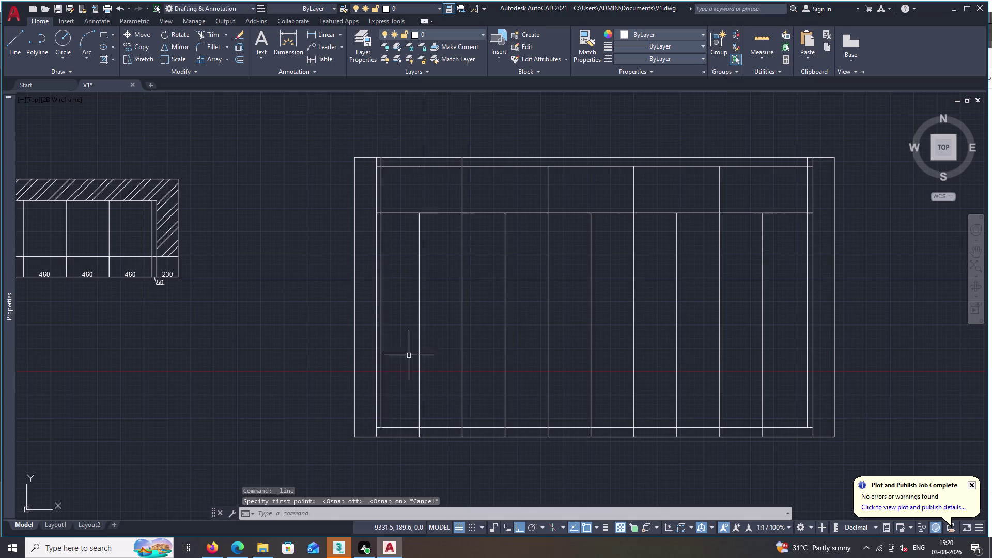
text(LO)
key(space)
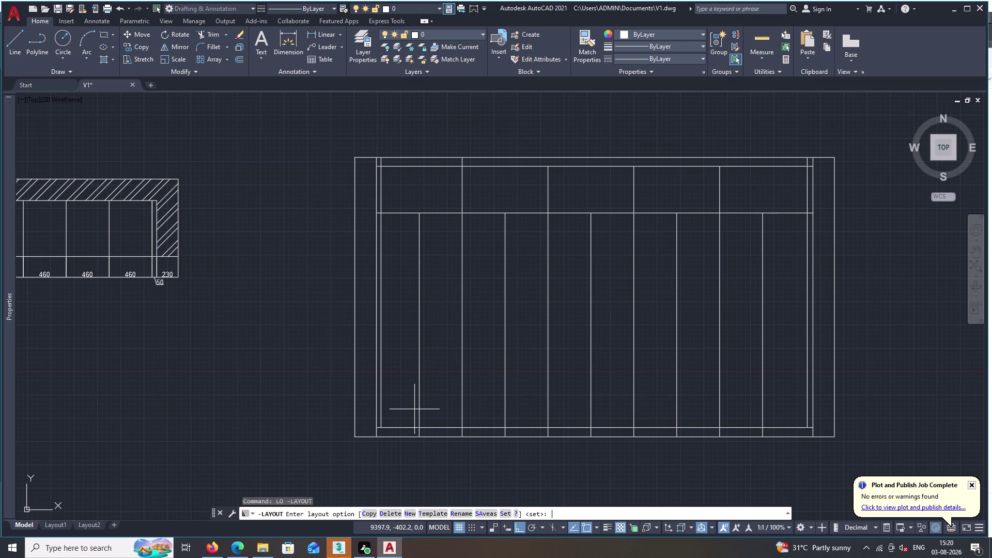
key(Escape)
text(L)
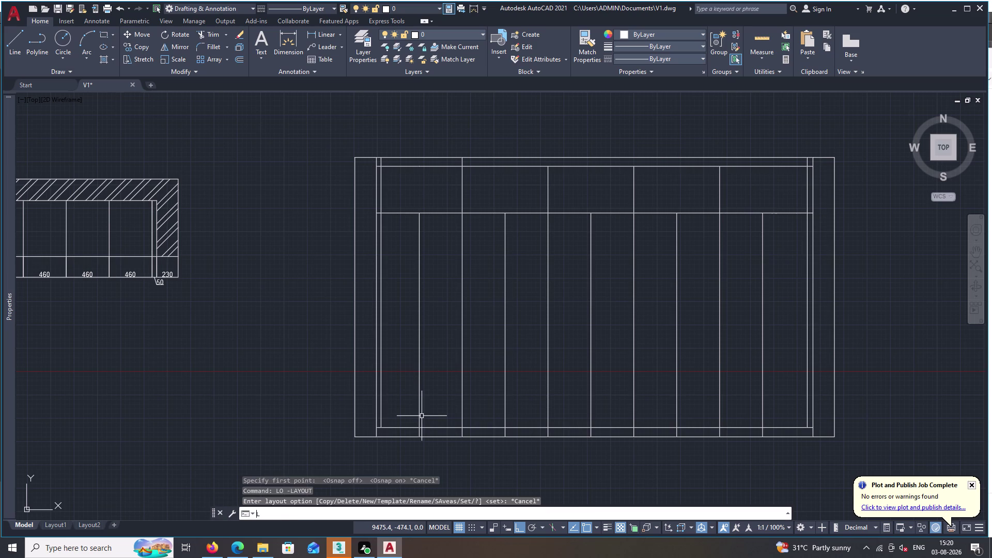
key(space)
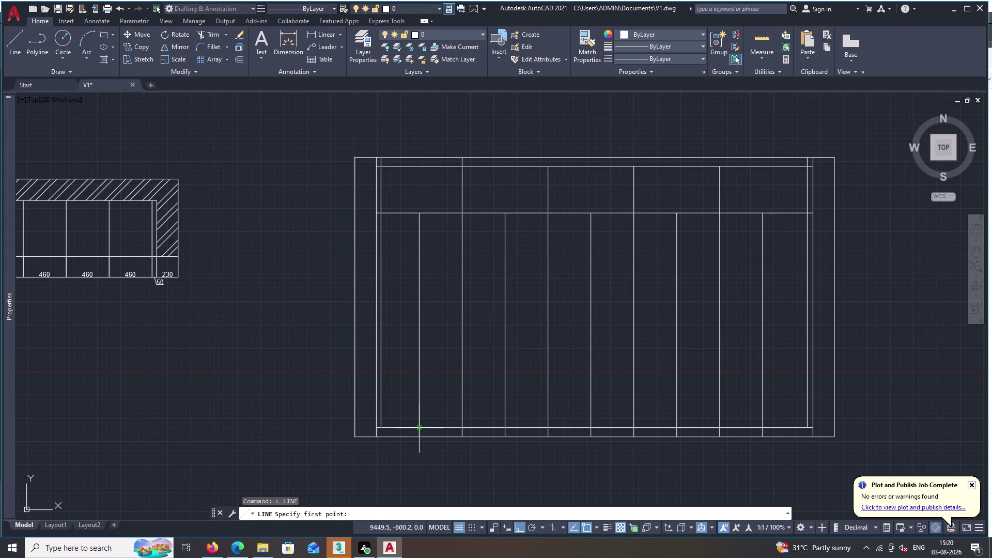
click(419, 426)
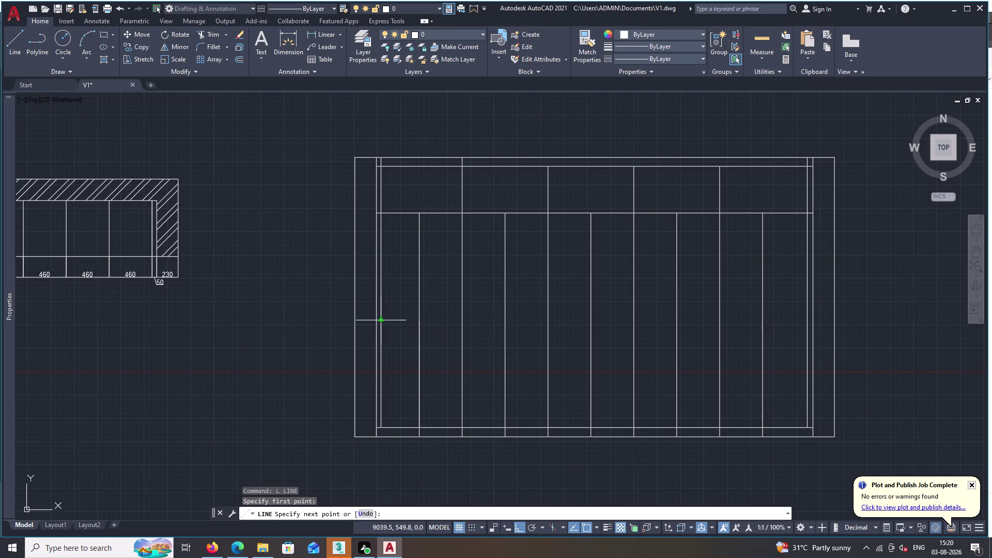
double_click(381, 320)
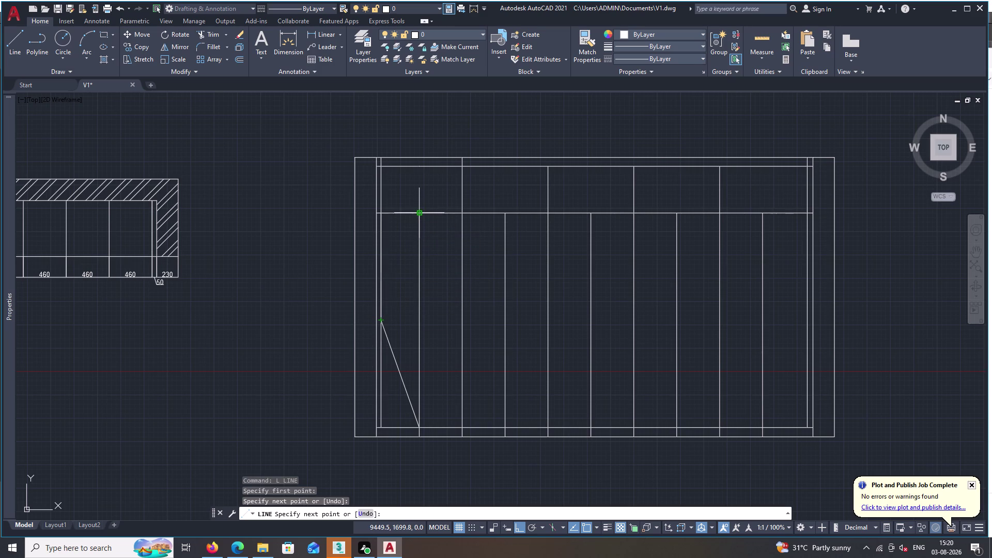
double_click(420, 213)
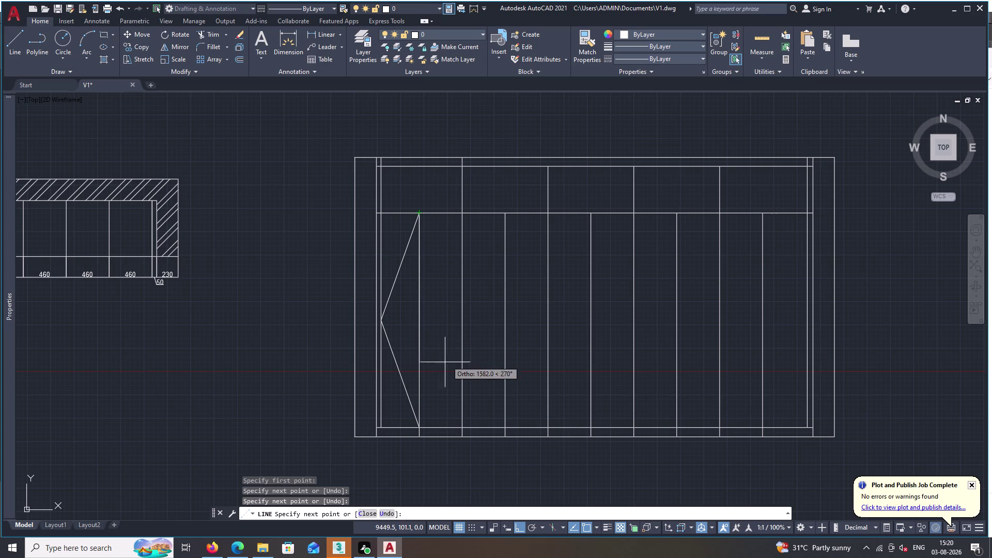
key(Escape)
Draw the diamond's right half through the right midpoint, then select its lower right edge.
key(space)
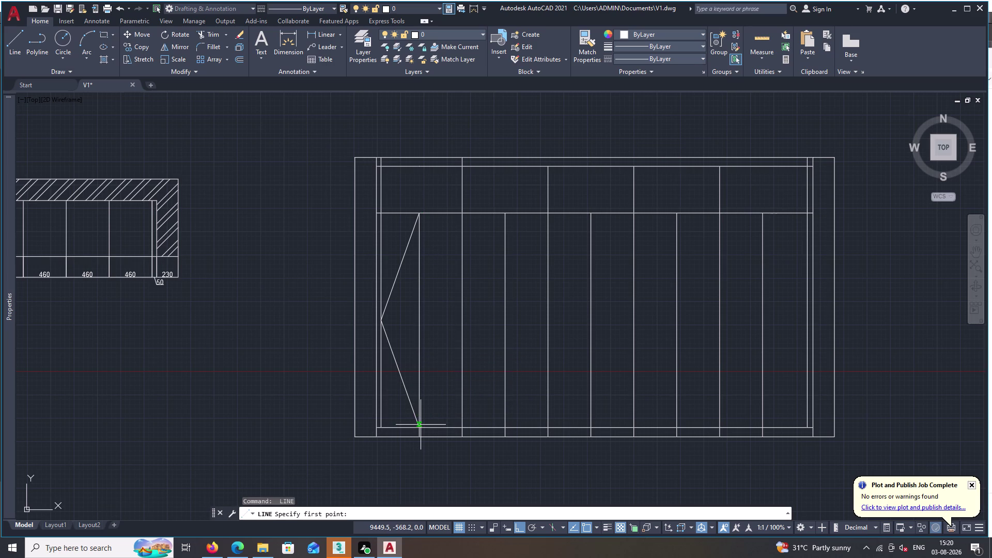
click(421, 427)
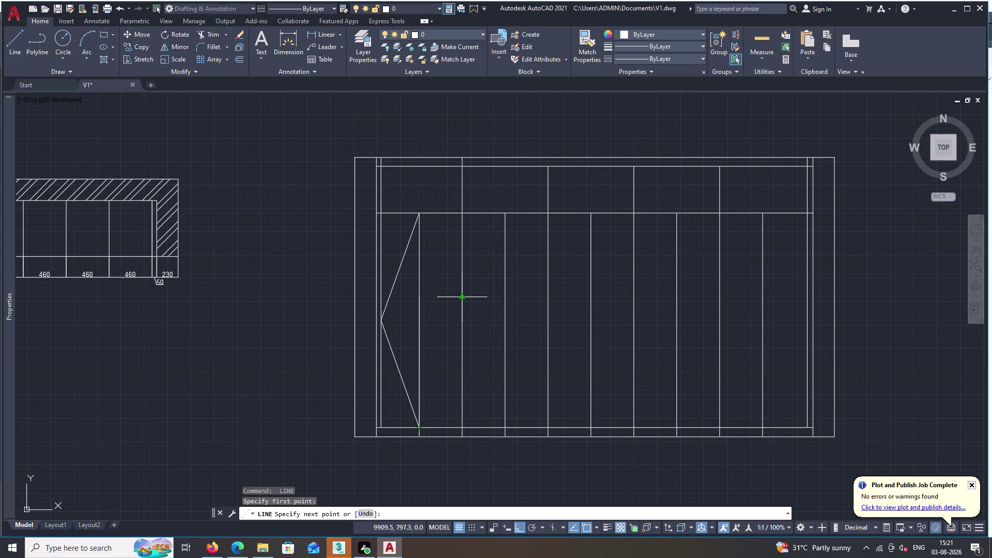
triple_click(463, 299)
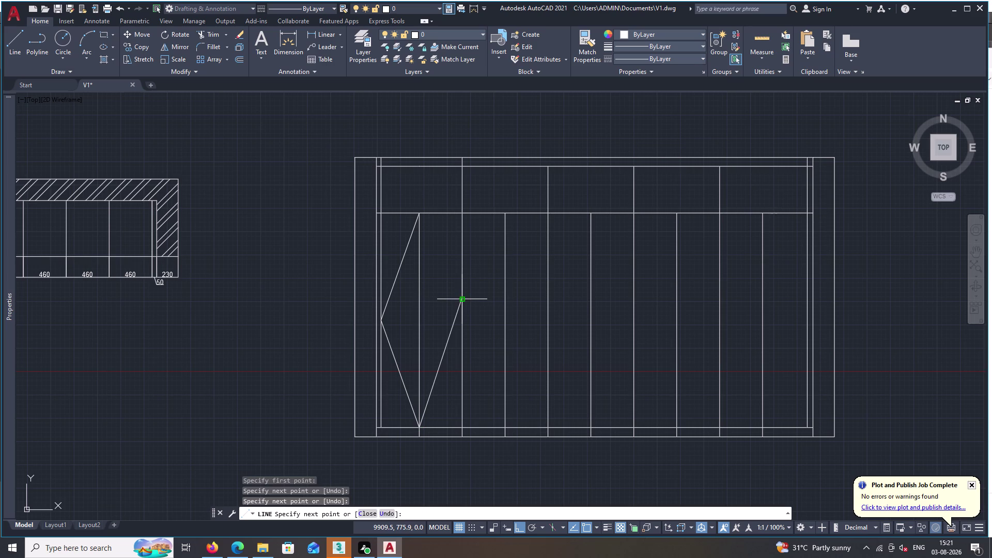
click(419, 214)
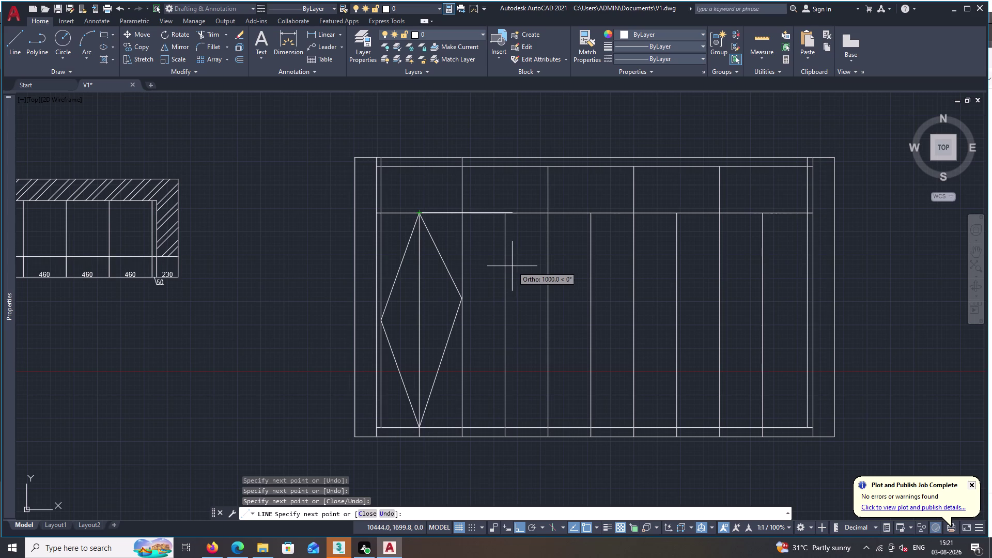
key(Escape)
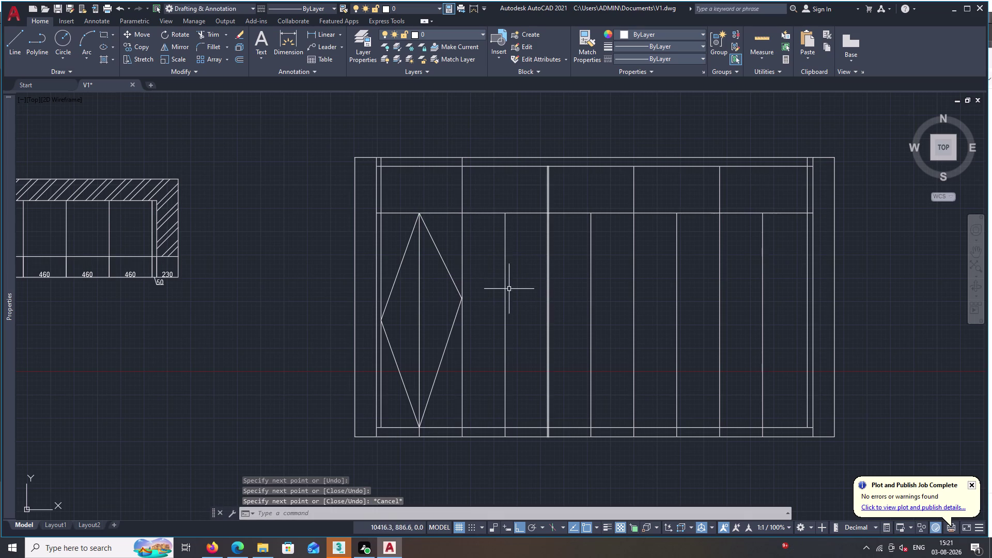
key(Escape)
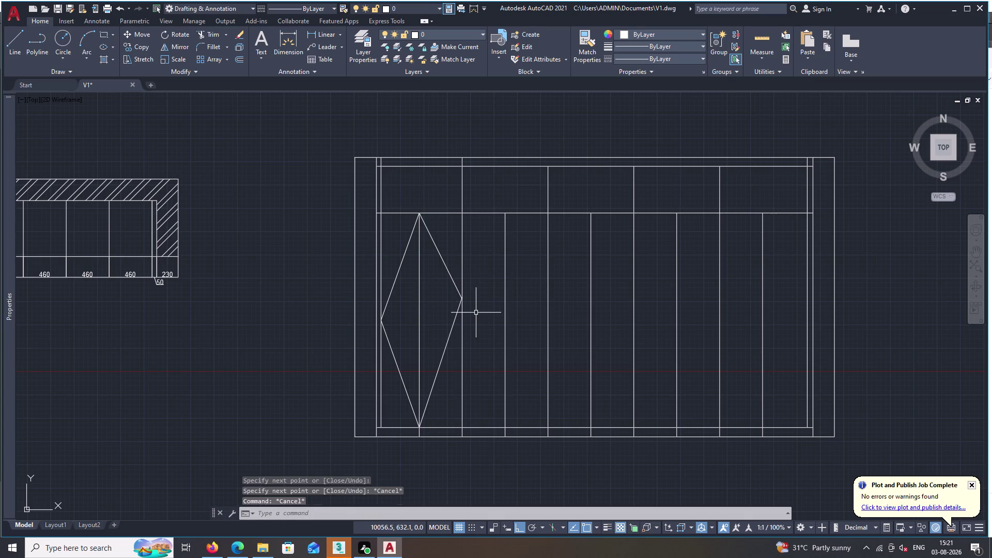
double_click(450, 327)
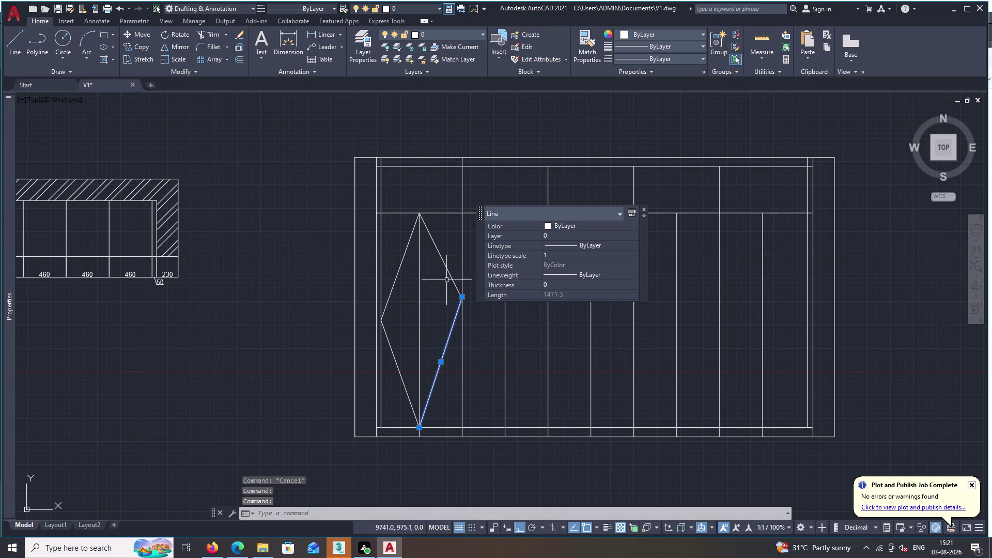
Delete the diamond's two right-hand edges.
click(447, 273)
key(Delete)
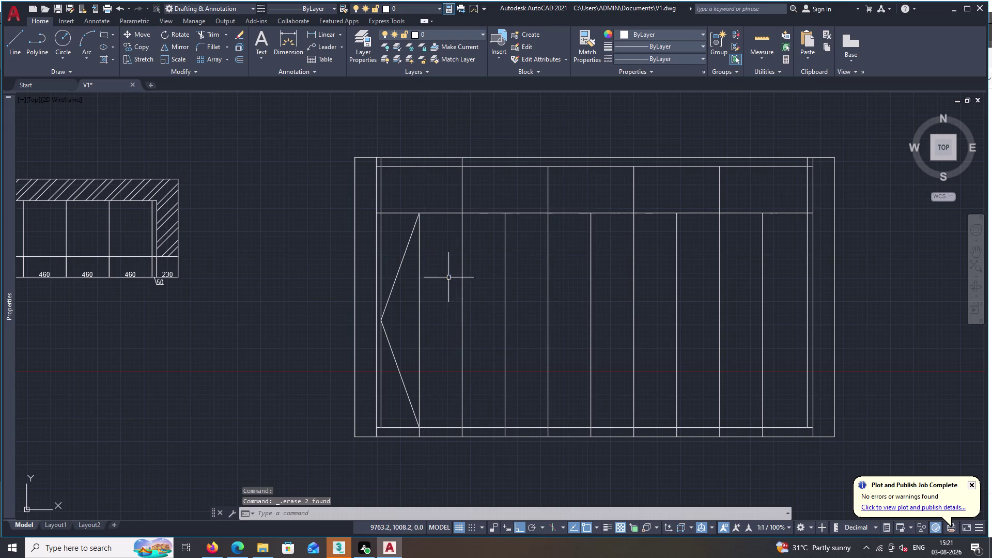
key(r)
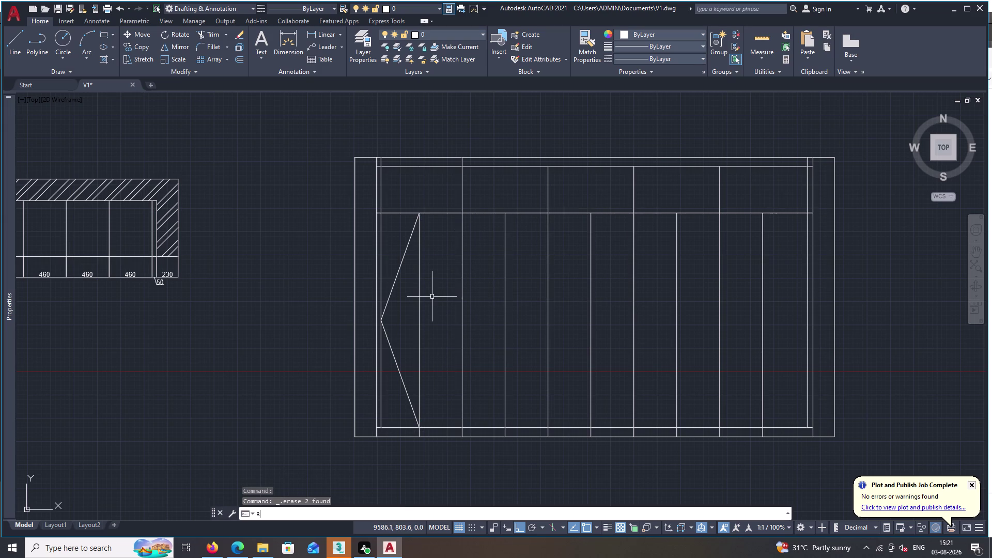
key(Escape)
Trim the four vertical dividers out of the top band.
text(TR)
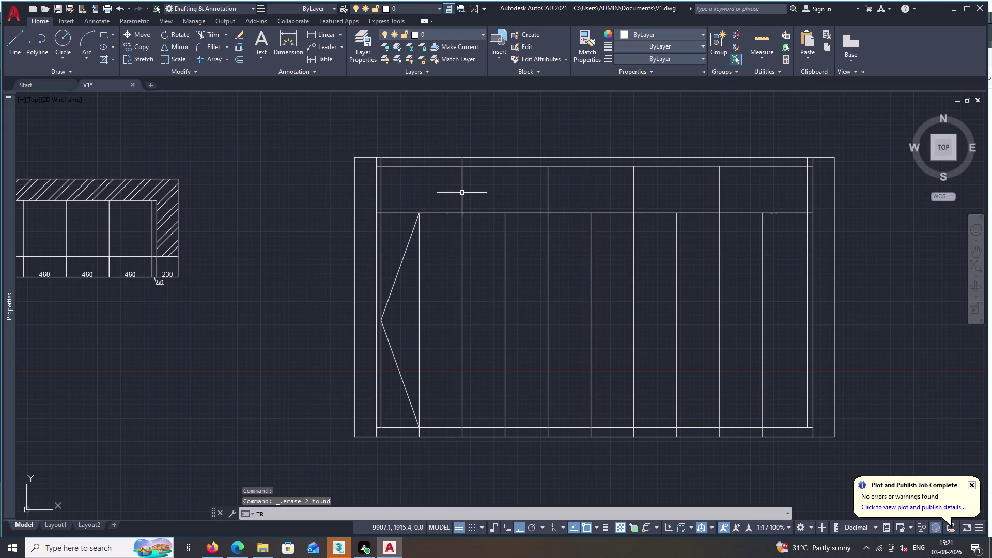
key(space)
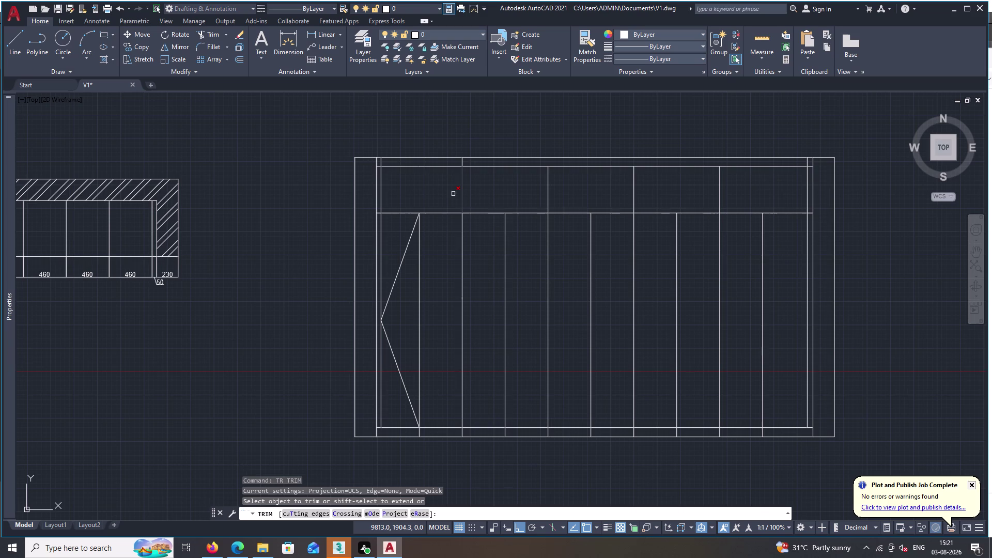
click(462, 196)
click(550, 189)
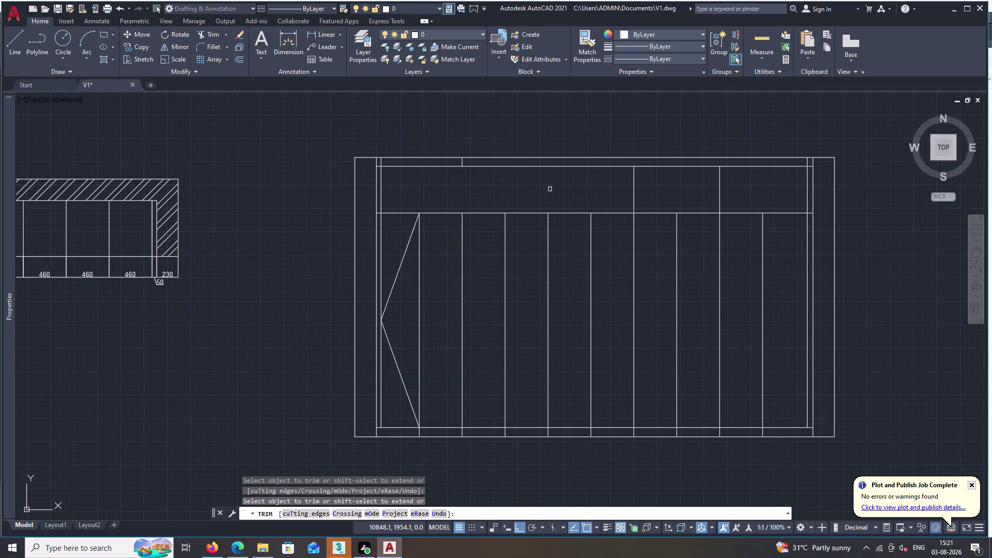
click(633, 197)
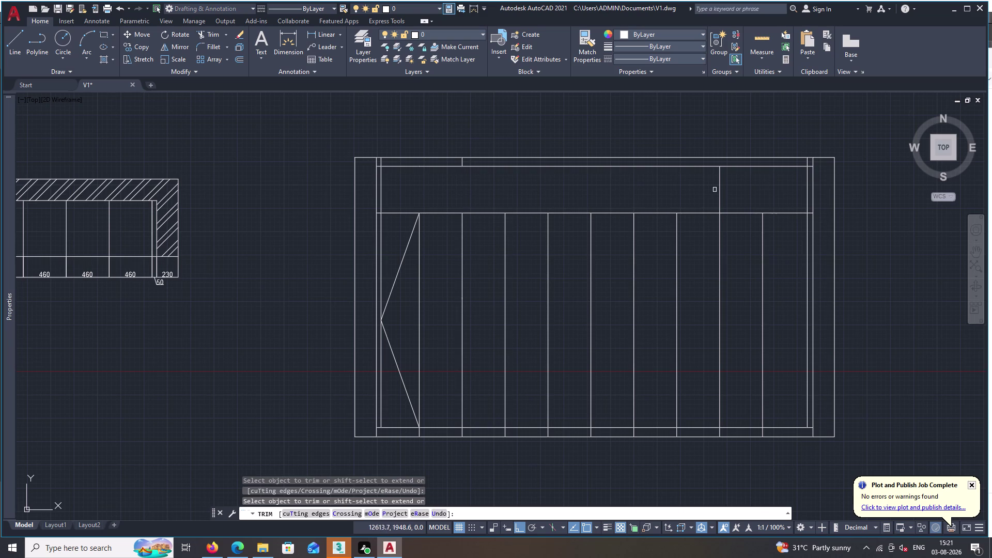
click(719, 190)
key(Escape)
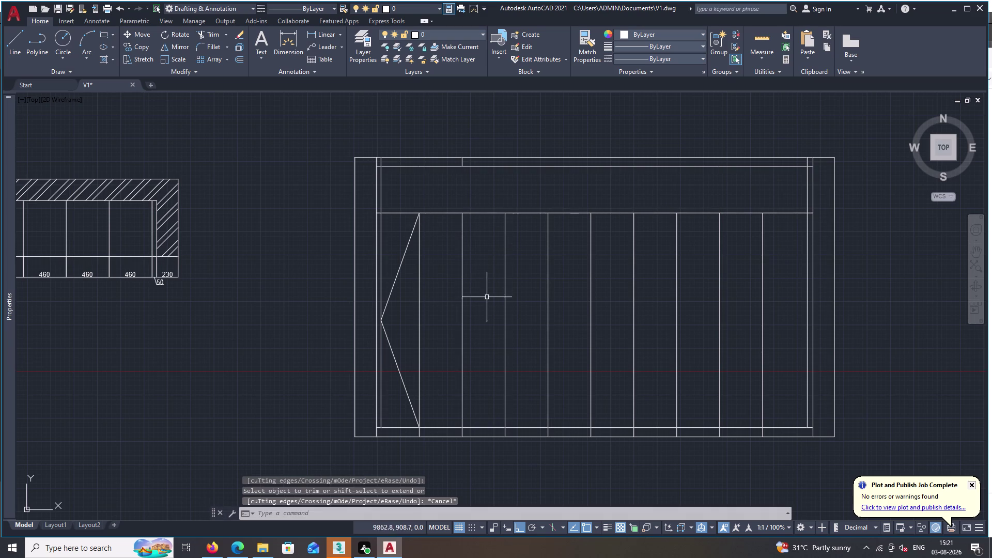
key(l)
key(space)
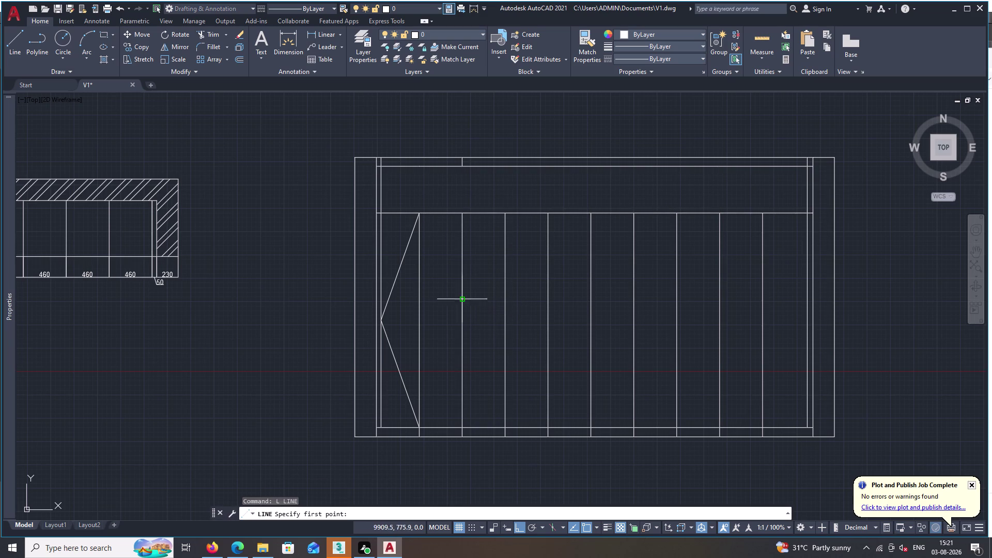
Draw a V from the first panel's top centre to its right midpoint and bottom centre.
click(418, 214)
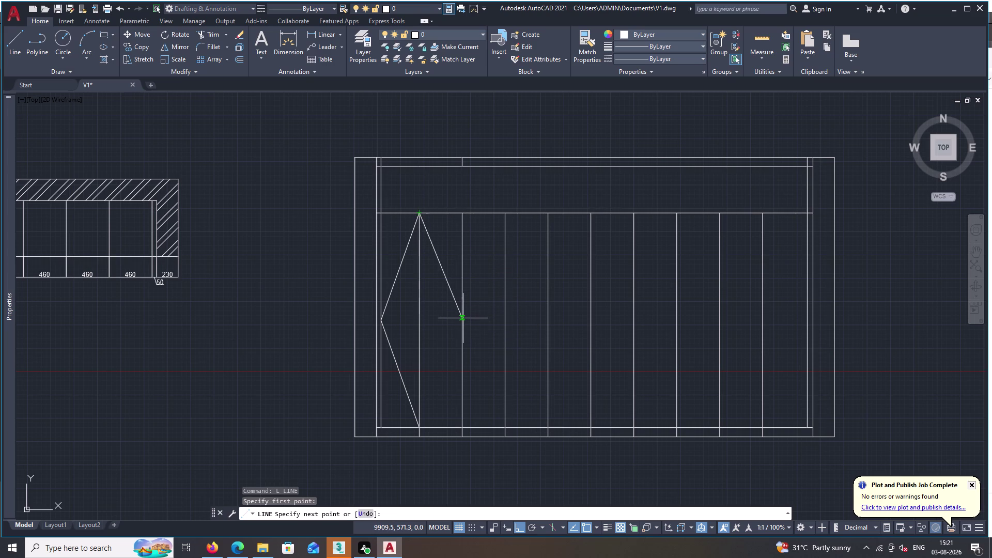
click(463, 327)
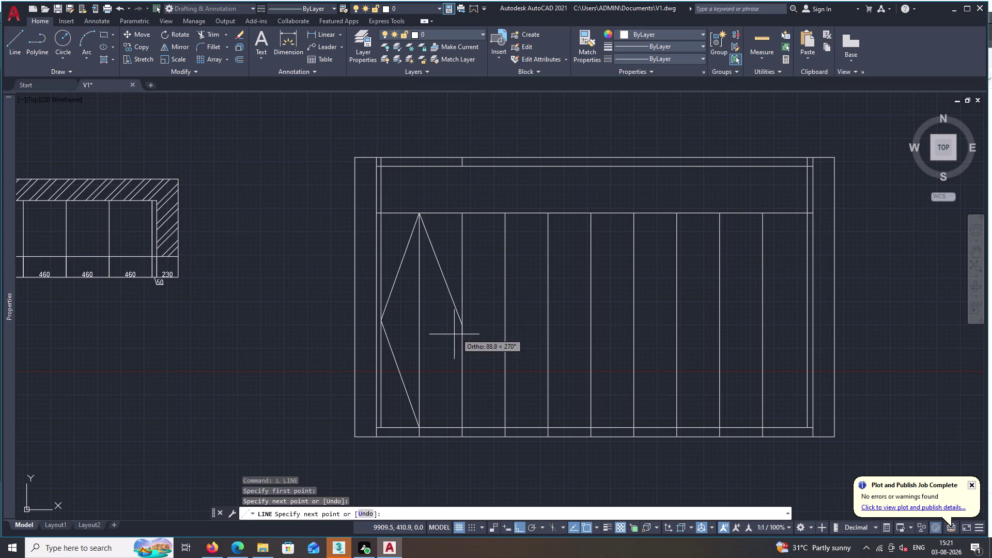
click(418, 428)
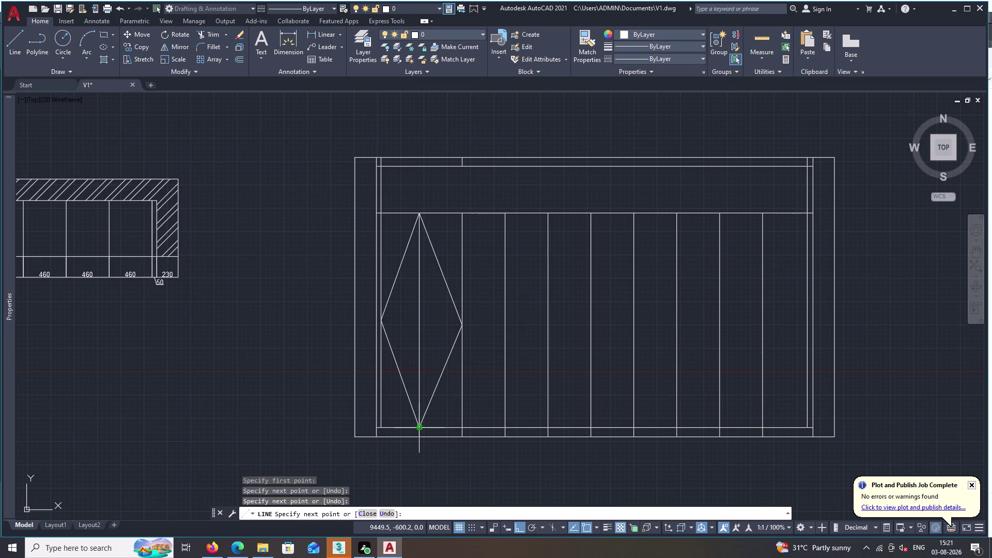
key(Escape)
Draw the second panel's diamond lines through its midpoints and its top and bottom centres.
key(space)
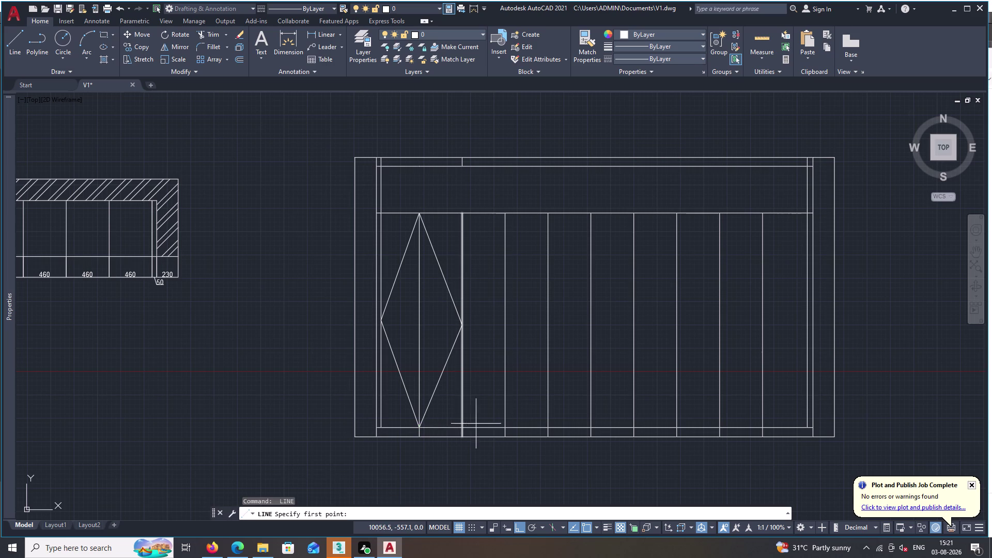
click(504, 428)
click(464, 324)
drag(463, 324, 464, 316)
double_click(504, 214)
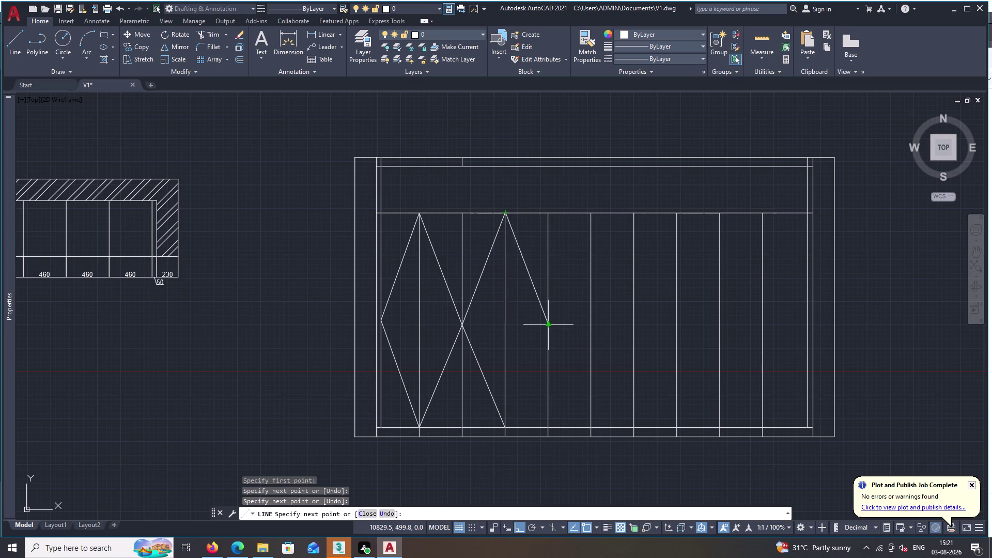
double_click(548, 326)
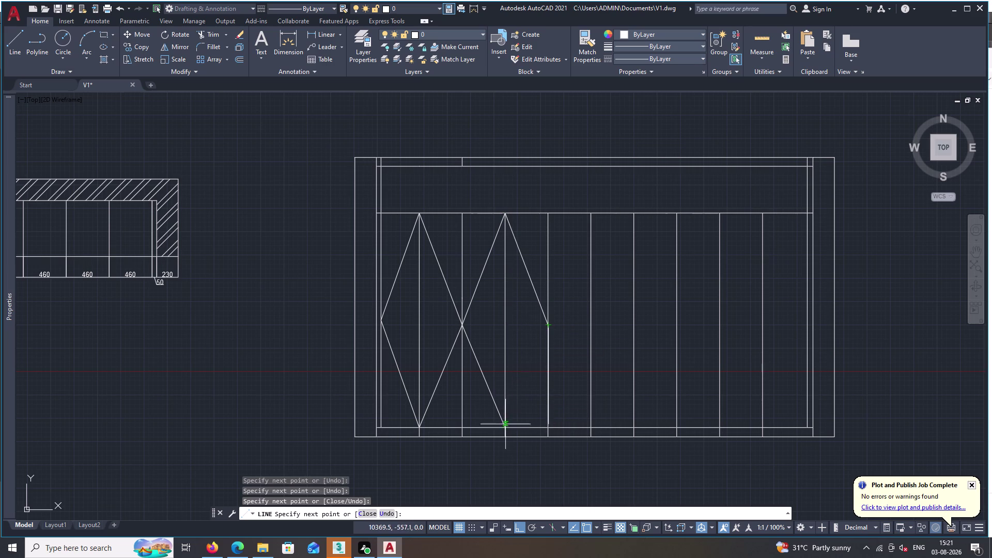
double_click(504, 429)
key(space)
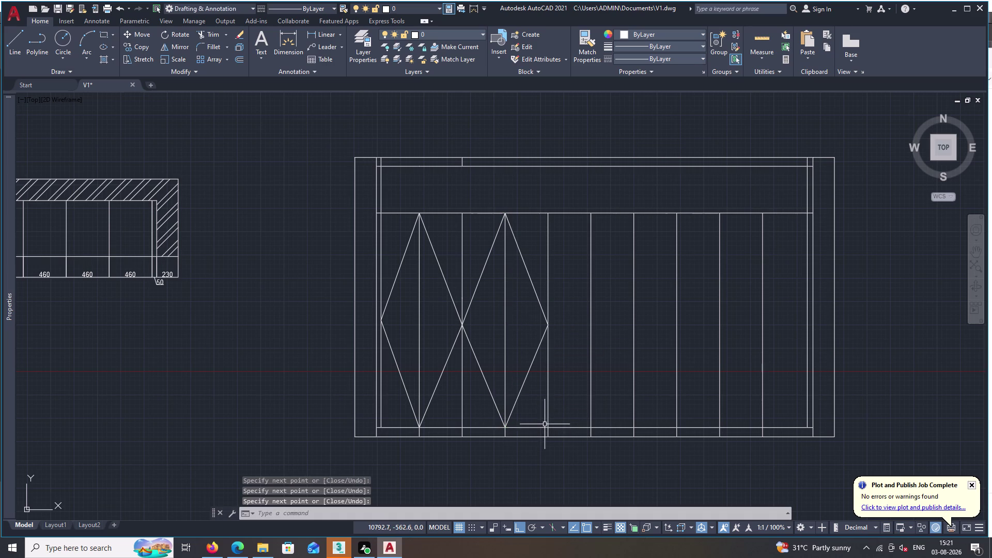
Draw the third panel's left V from bottom centre through left midpoint to top centre.
key(space)
double_click(549, 427)
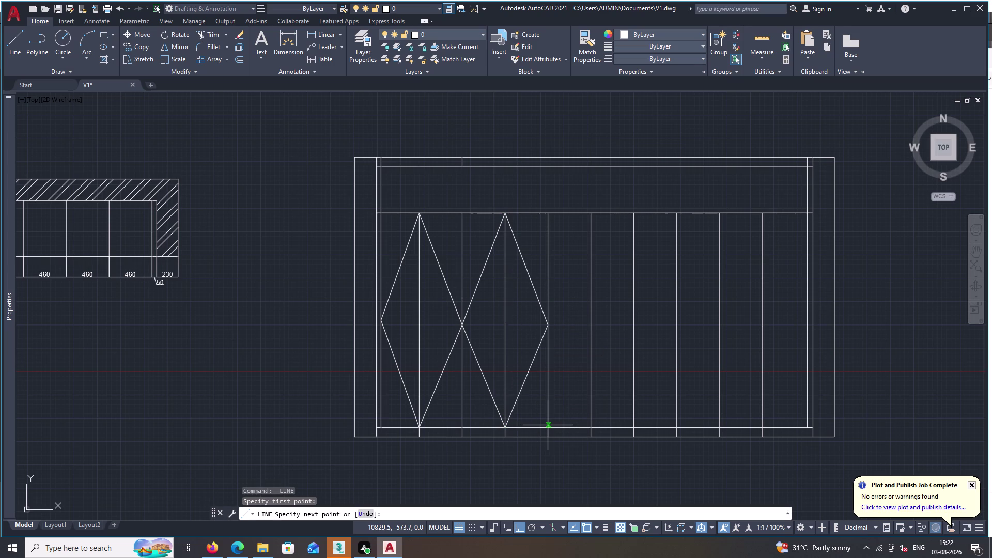
key(space)
key(space)
click(589, 428)
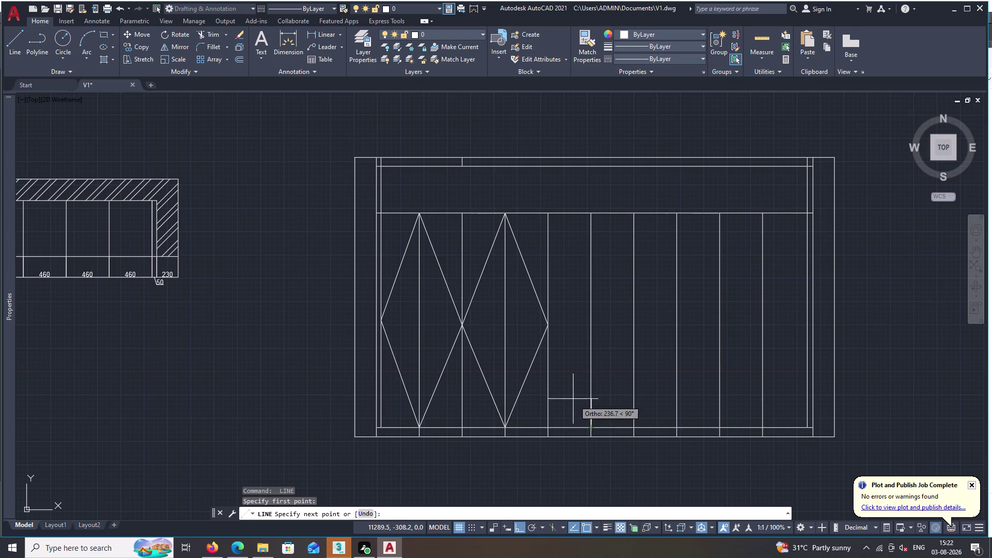
double_click(548, 326)
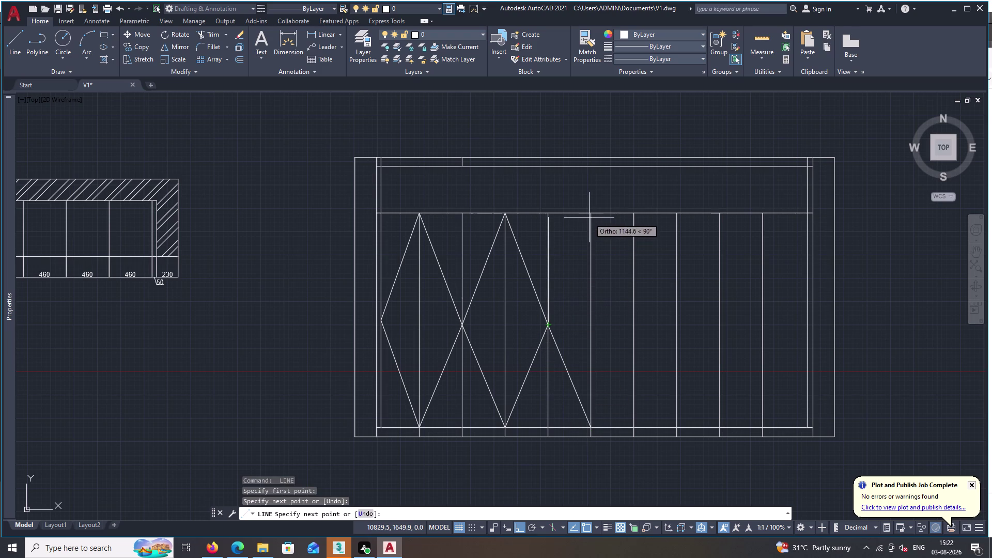
click(591, 214)
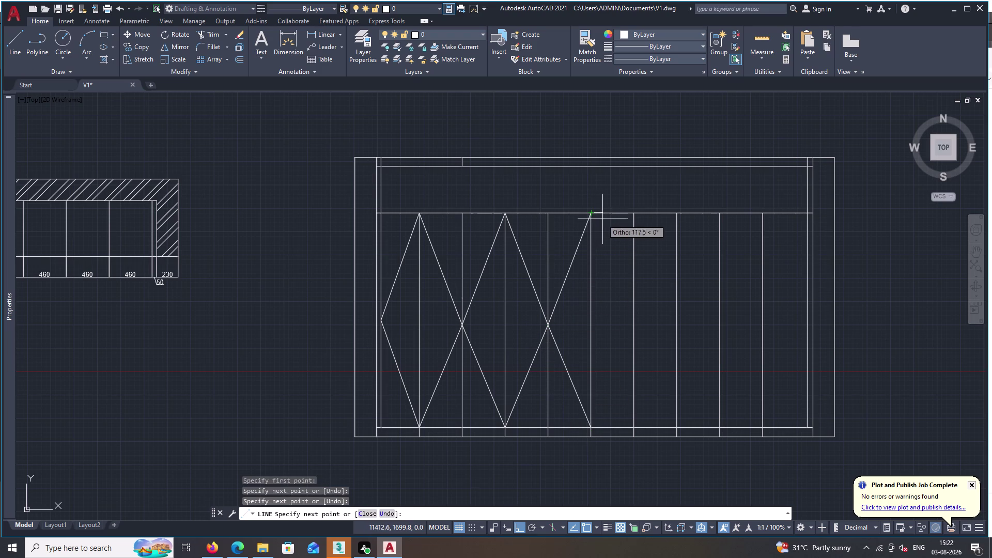
key(space)
Draw the third panel's right V from top centre through right midpoint to bottom centre.
key(space)
double_click(592, 214)
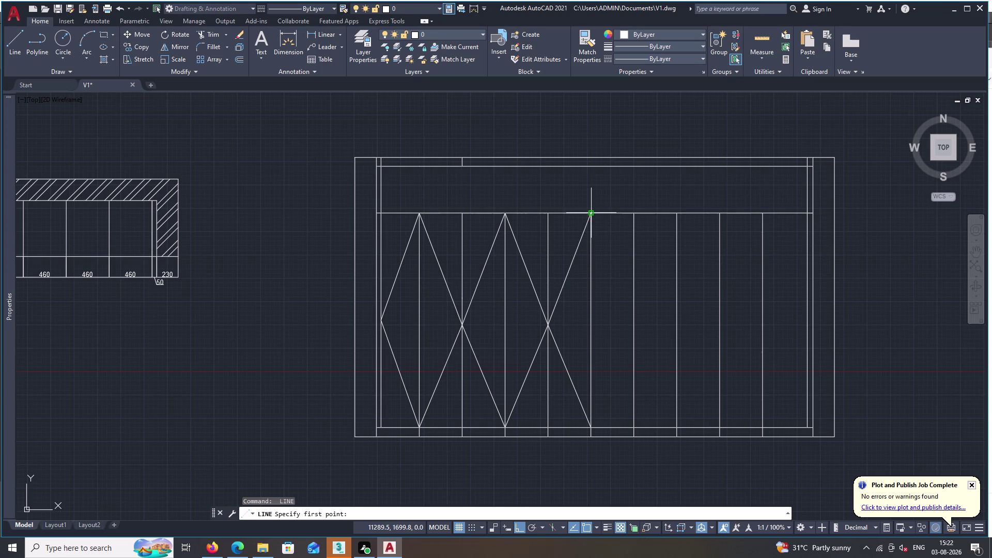
double_click(590, 212)
key(space)
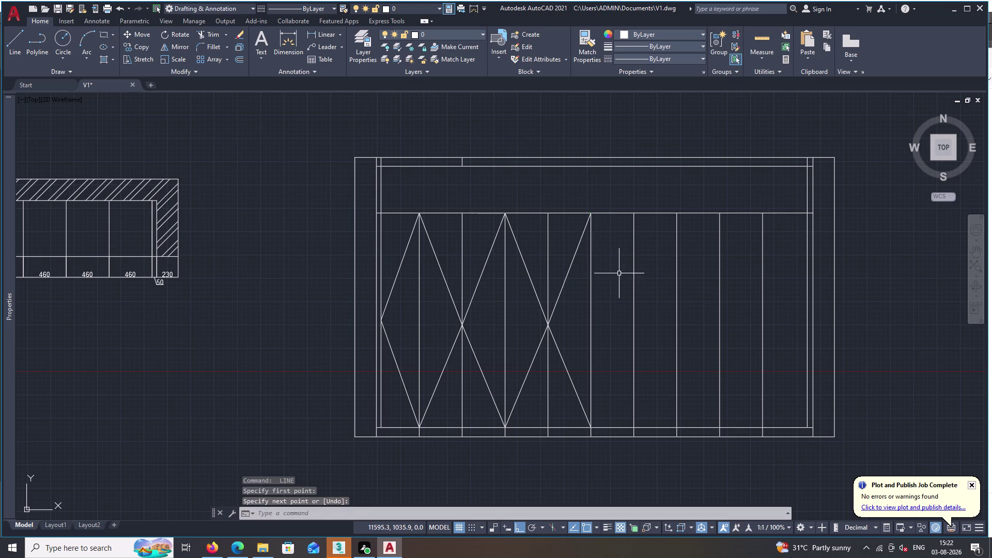
key(space)
click(591, 212)
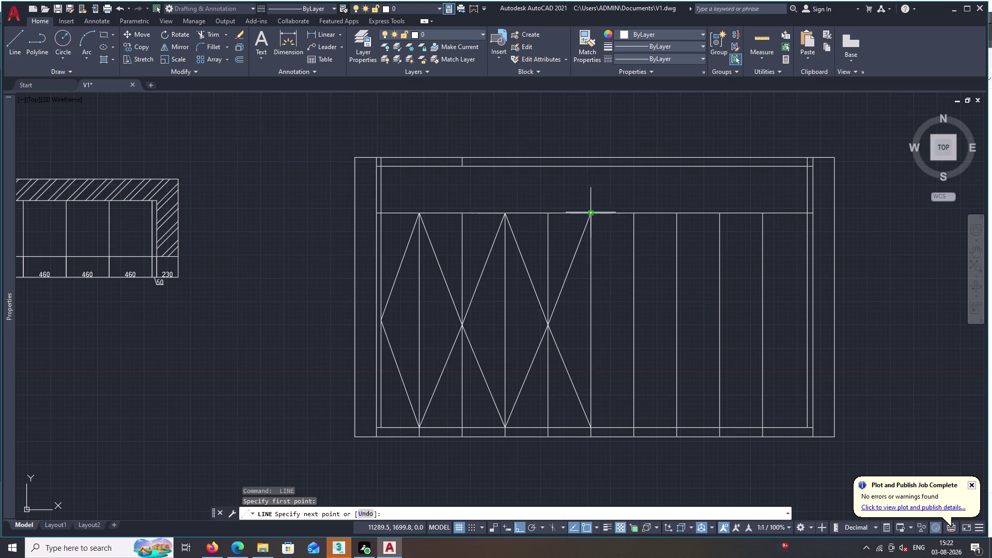
click(635, 327)
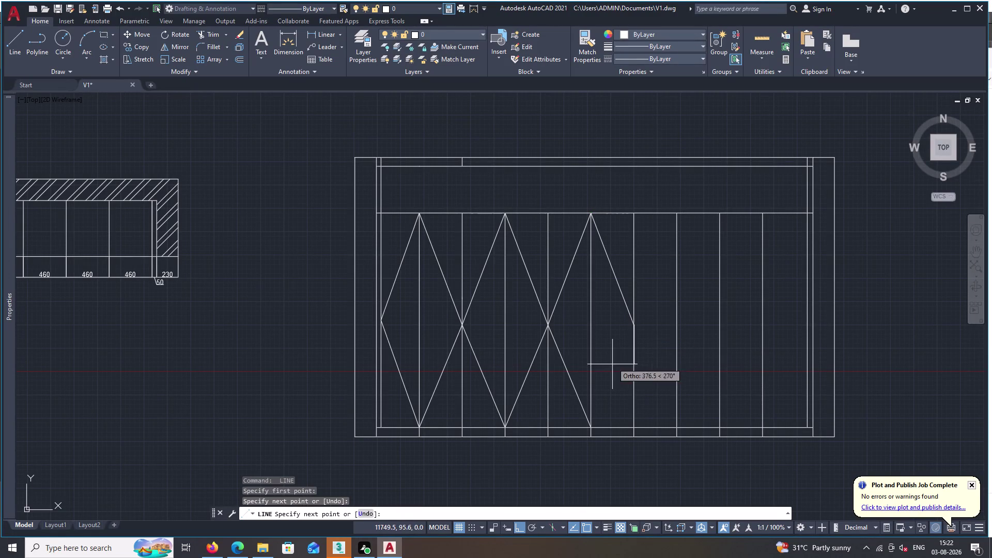
click(591, 428)
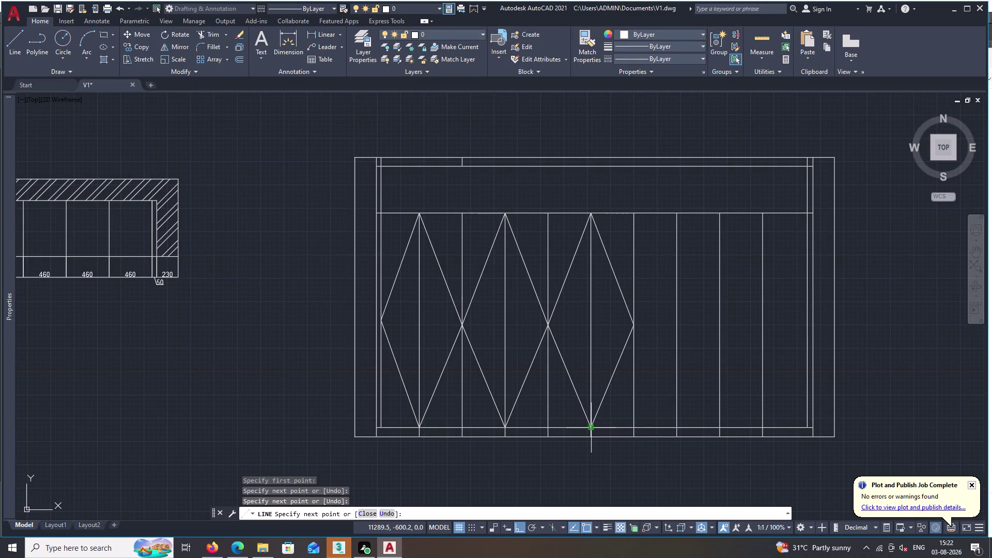
key(space)
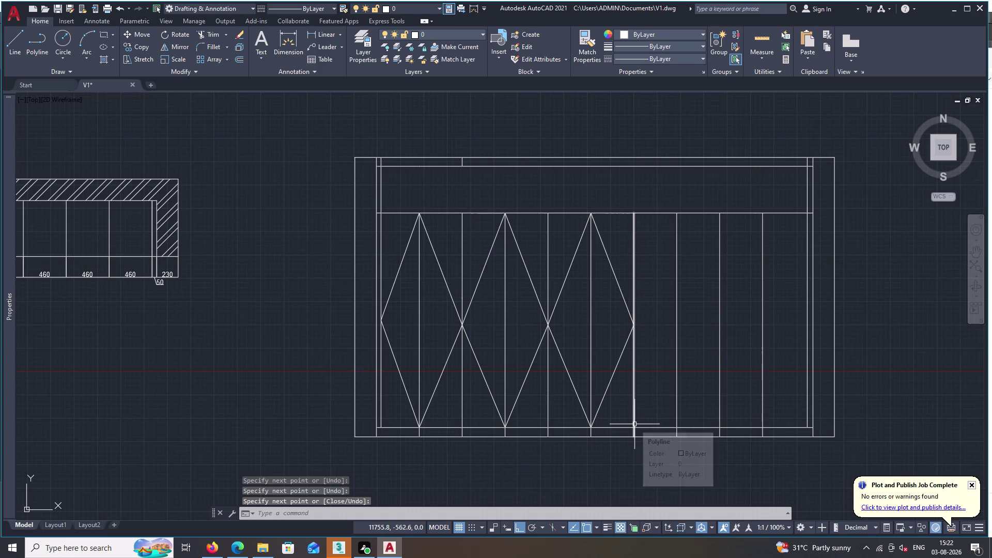
Draw the fourth panel's right-pointing V from its bottom corner through the right midpoint to the top.
key(space)
click(635, 428)
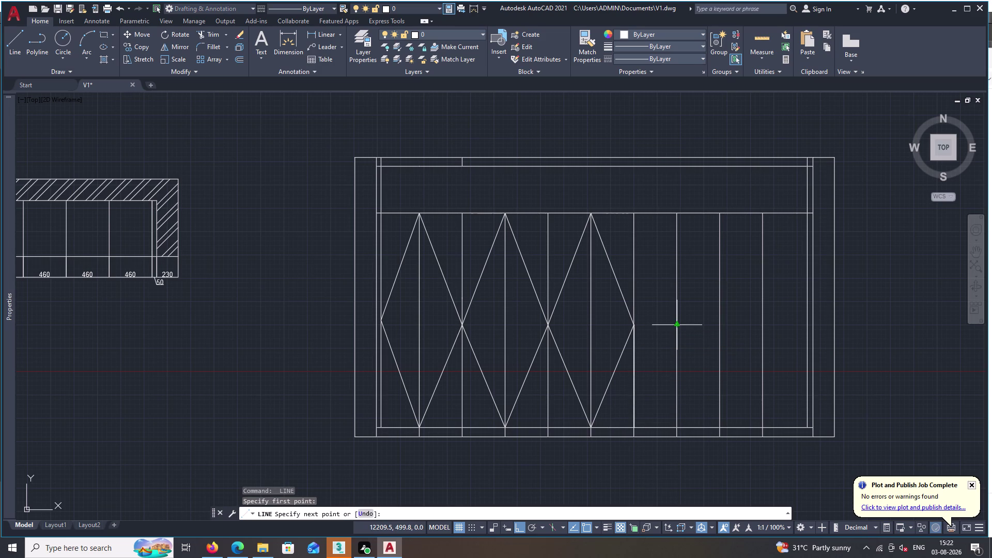
click(678, 325)
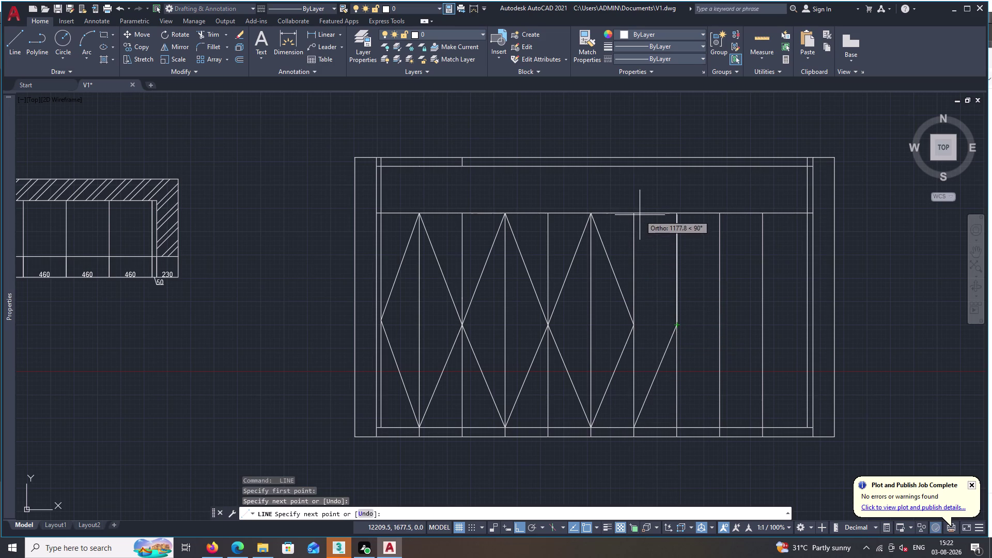
click(634, 211)
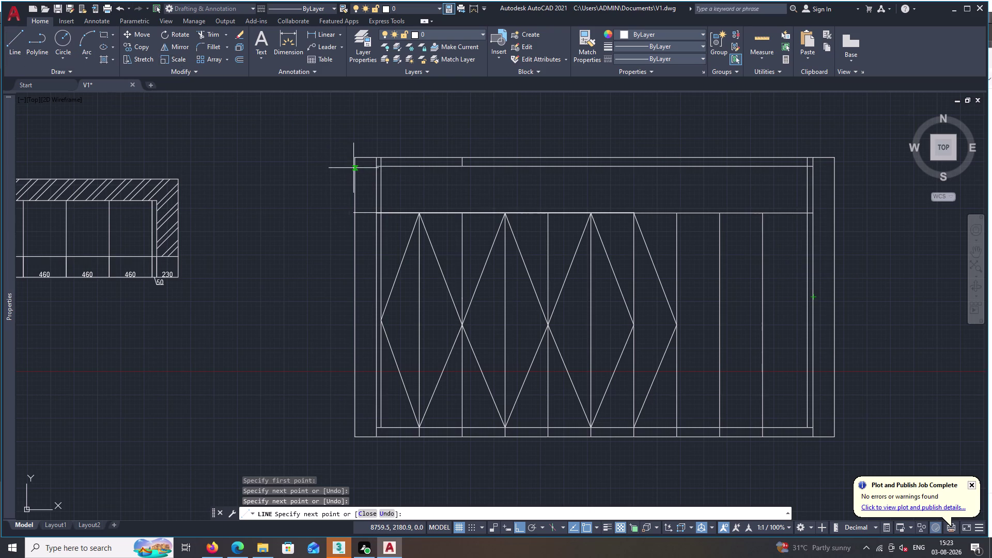
Extend the vertical panel dividers up to the cabinet's top edge with EXTEND (EX).
key(Escape)
text(EX)
key(space)
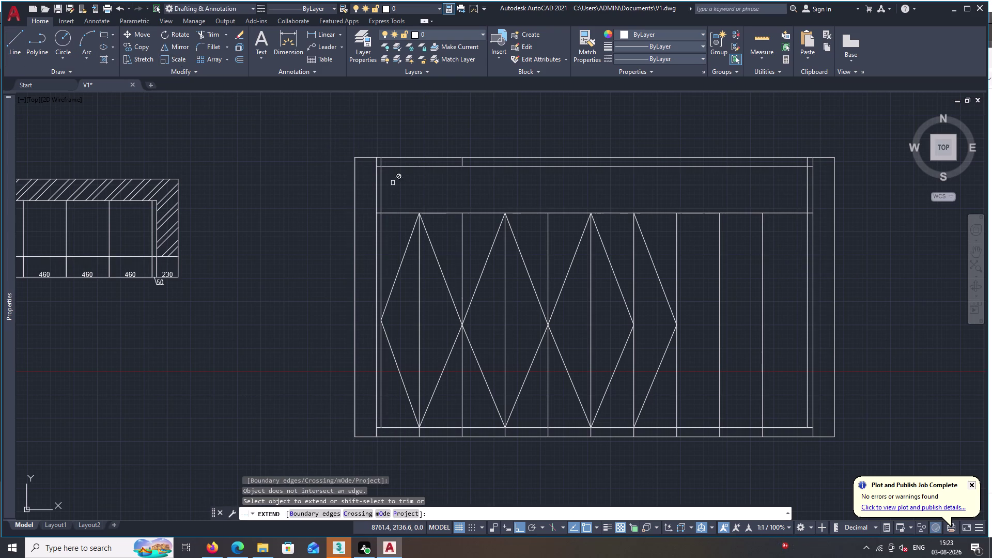
click(461, 227)
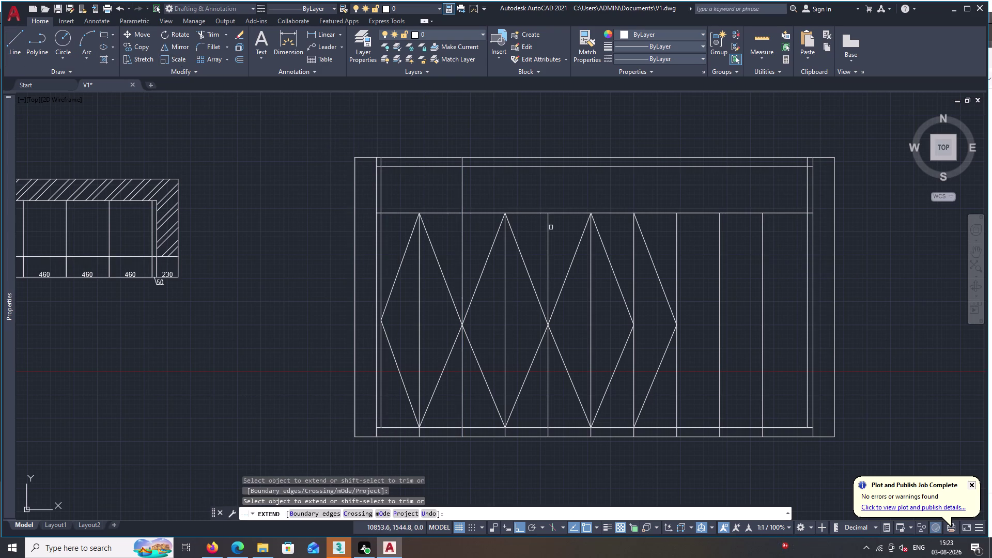
click(545, 226)
double_click(548, 228)
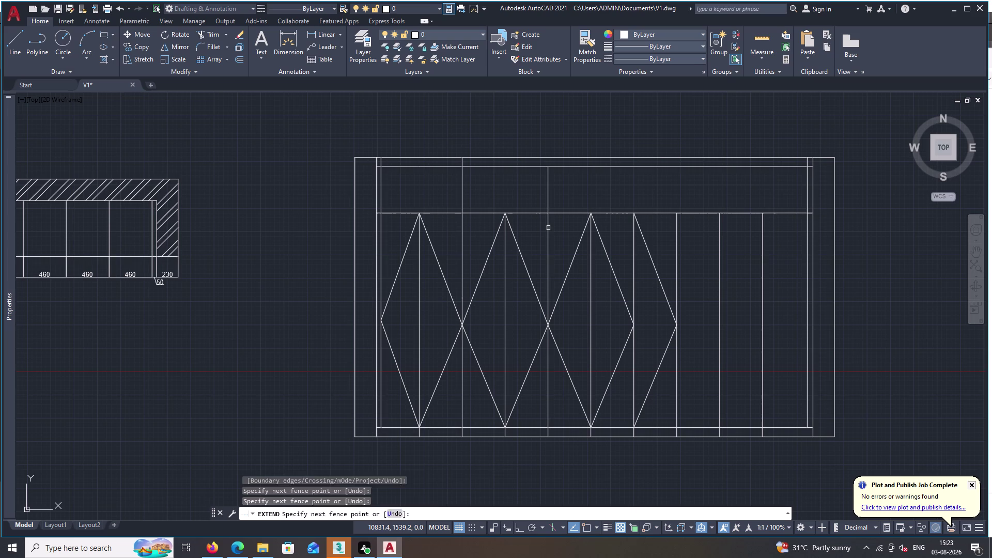
click(635, 231)
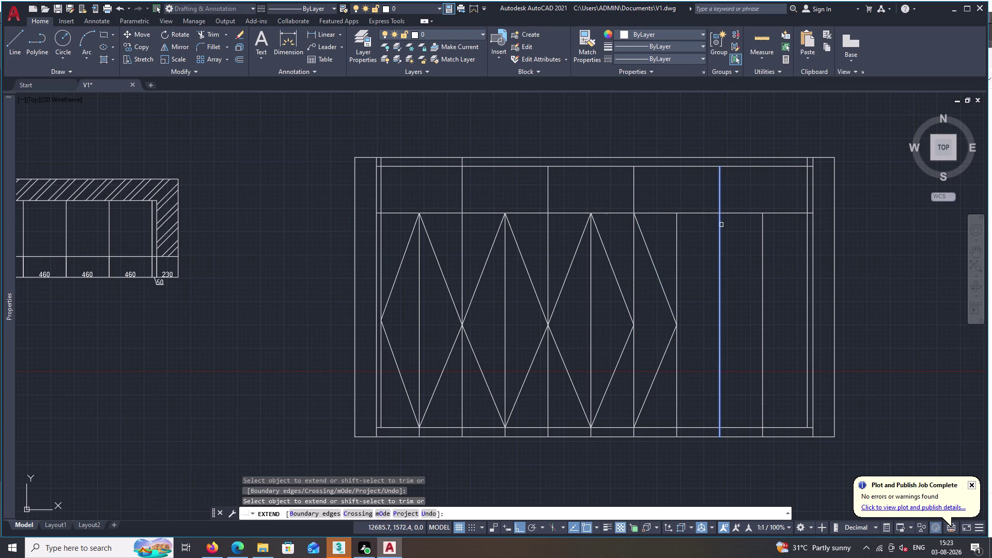
double_click(719, 224)
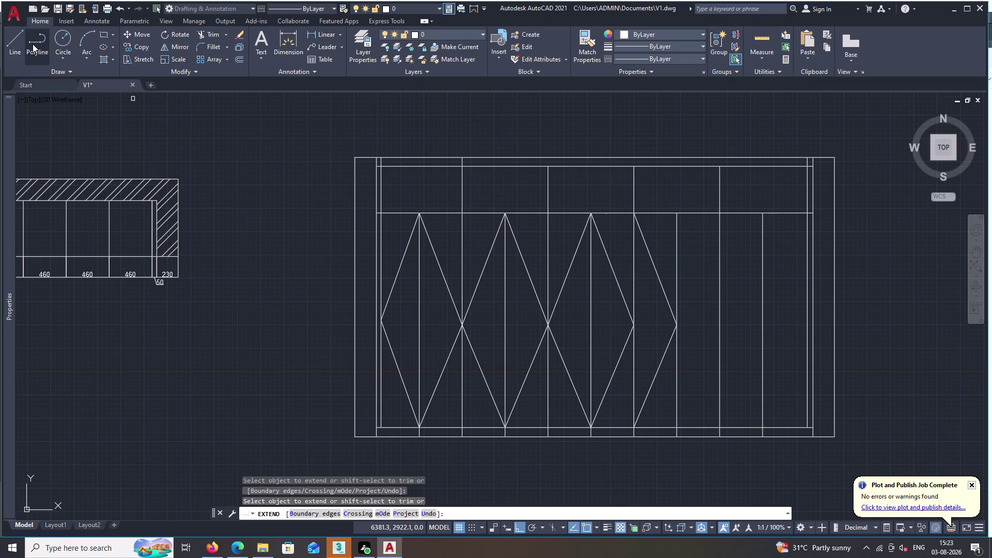
End the extend operation and begin a new line with L.
key(space)
click(13, 45)
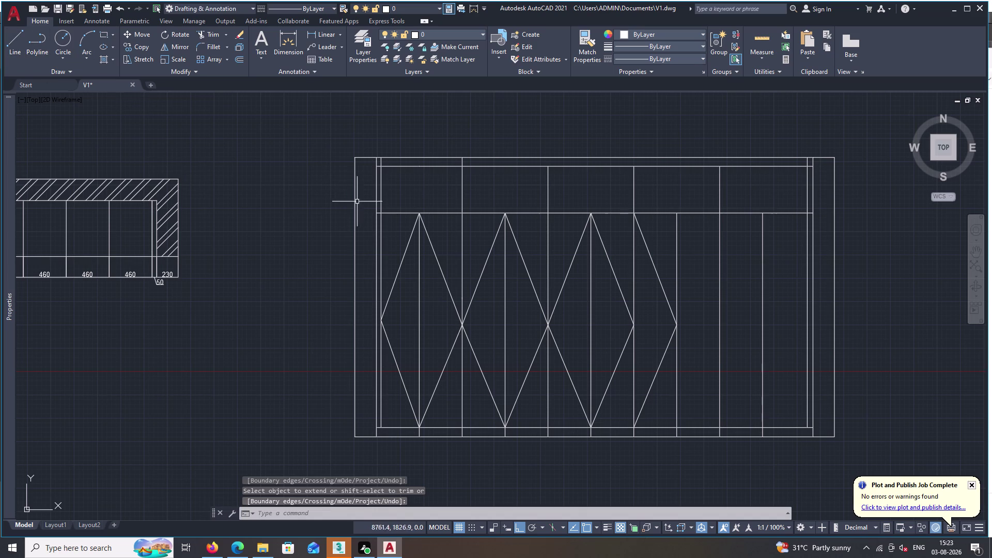
key(space)
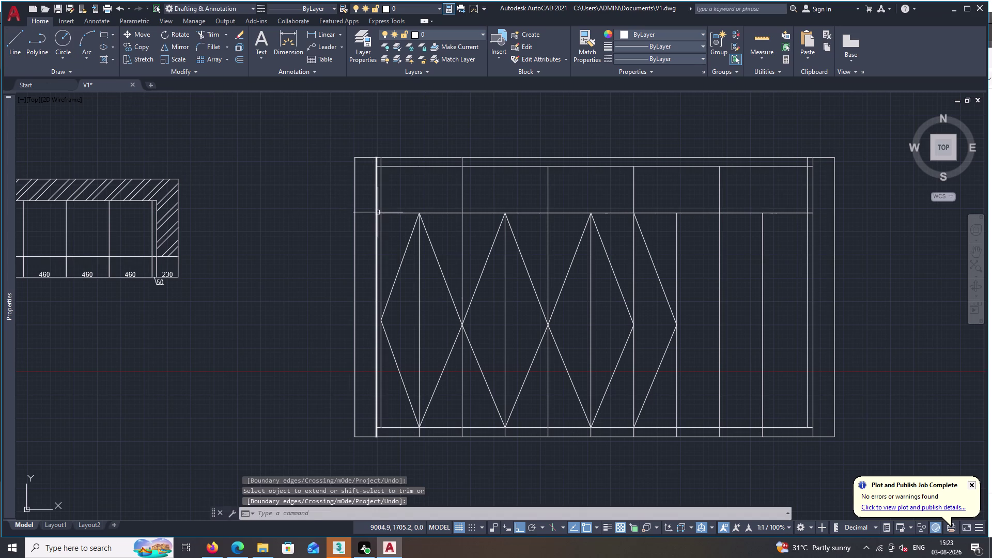
key(space)
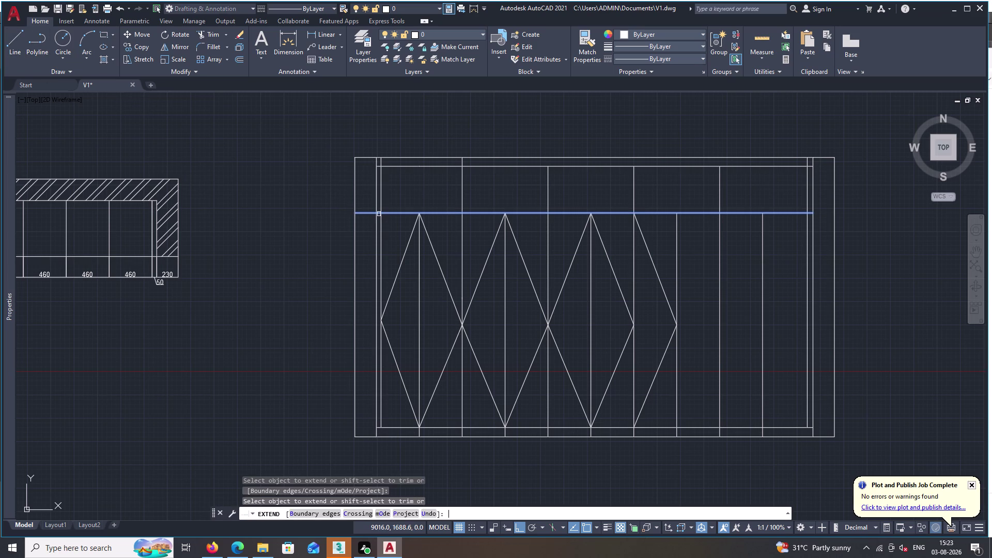
key(Escape)
text(L)
key(space)
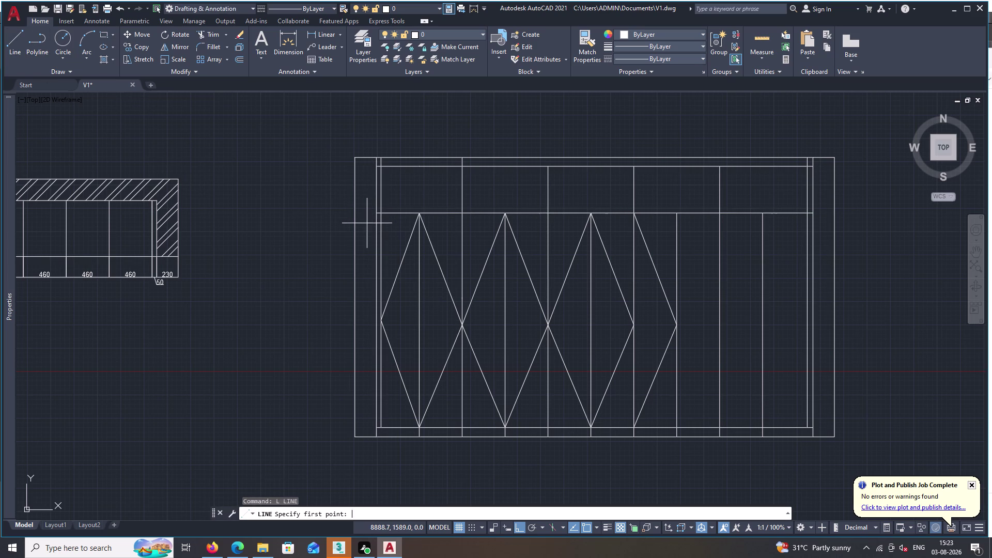
Draw a peaked mark from the band's lower-left corner to the top-edge midpoint and first divider base.
double_click(380, 213)
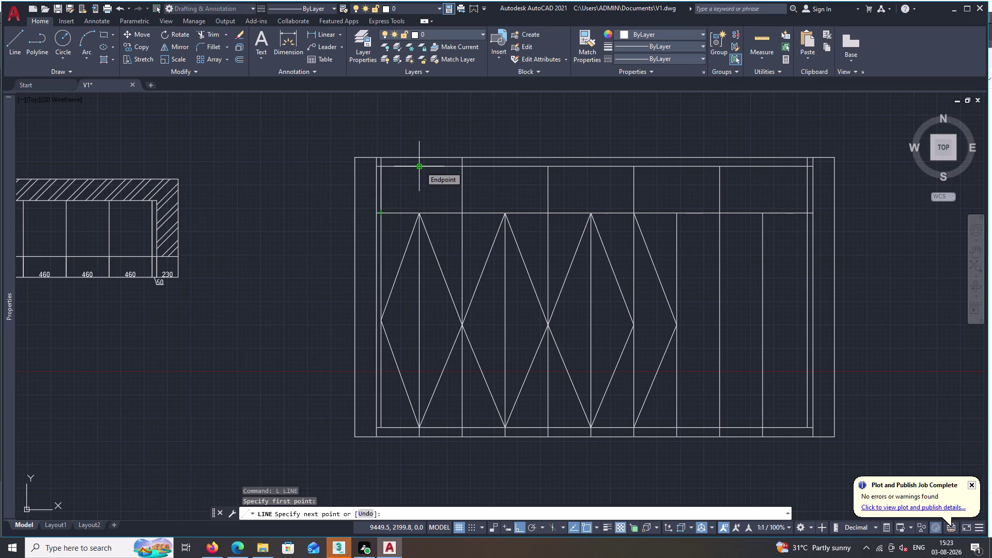
click(421, 166)
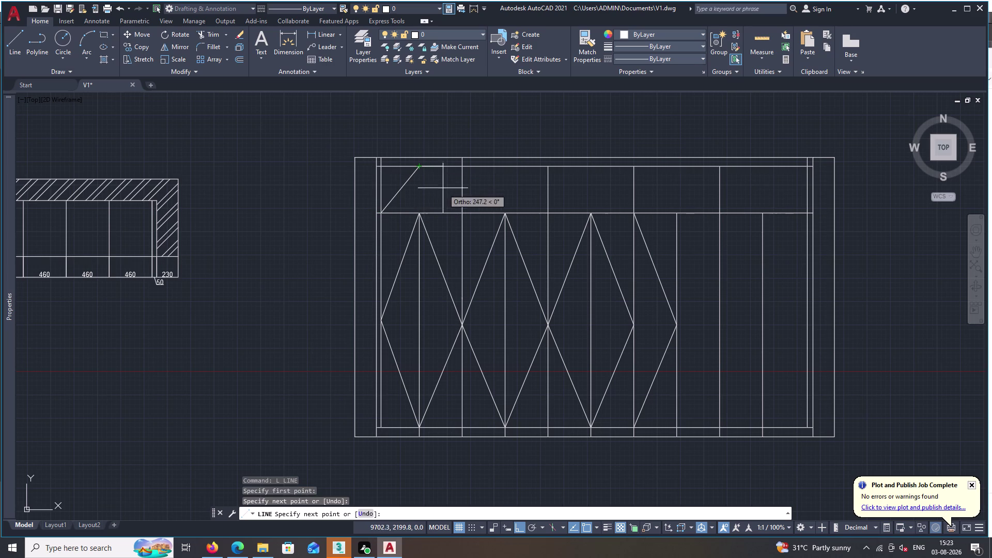
click(462, 213)
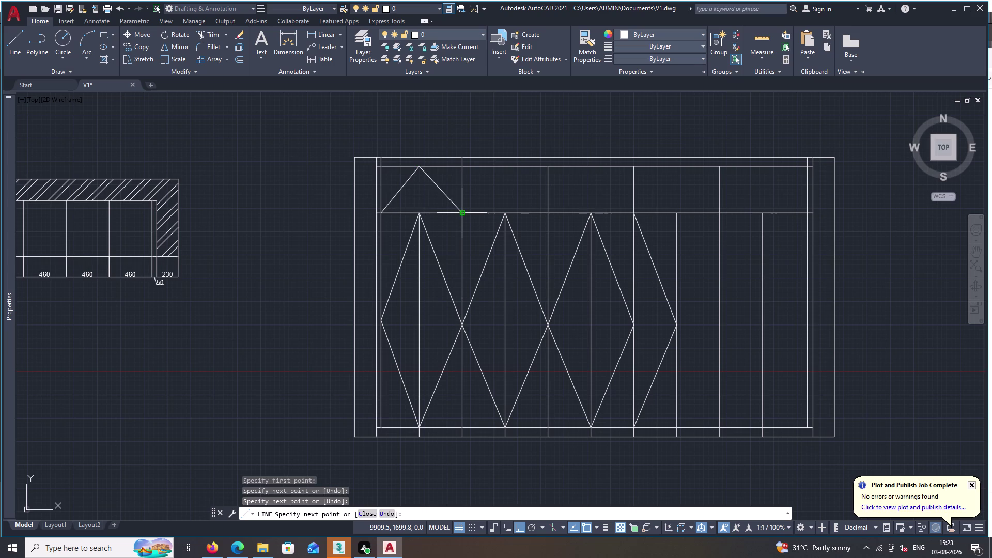
key(space)
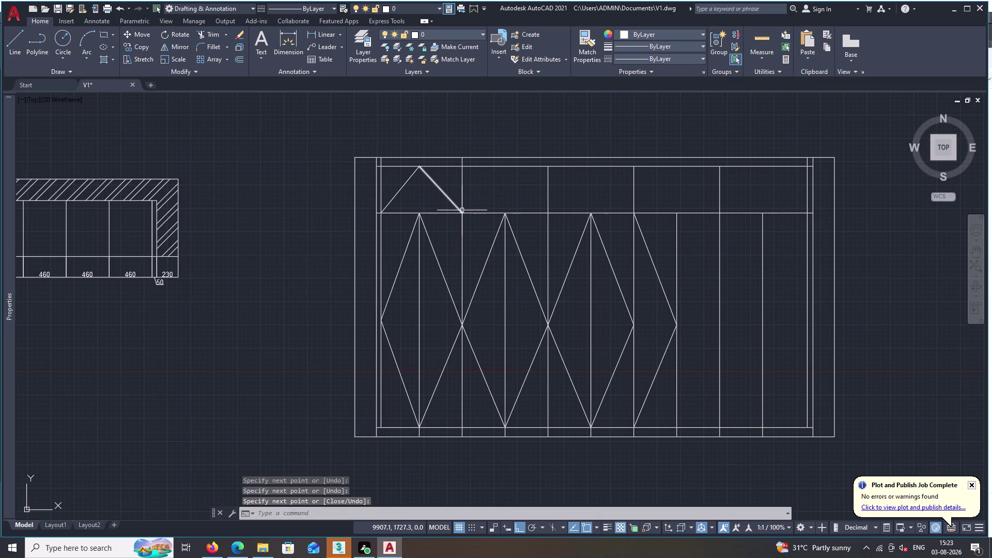
Cancel two unfinished lines at the first divider's base and start EXTEND.
key(space)
double_click(462, 214)
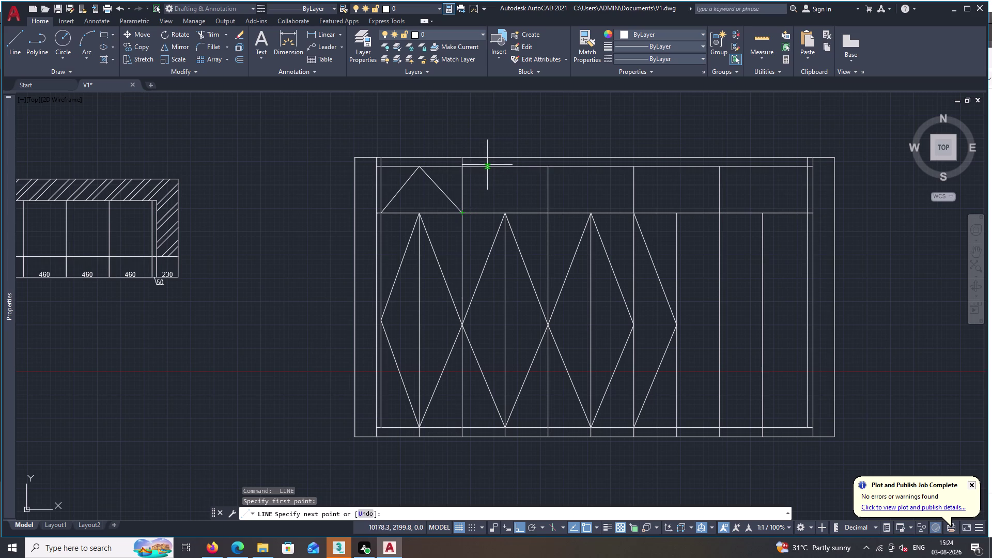
key(space)
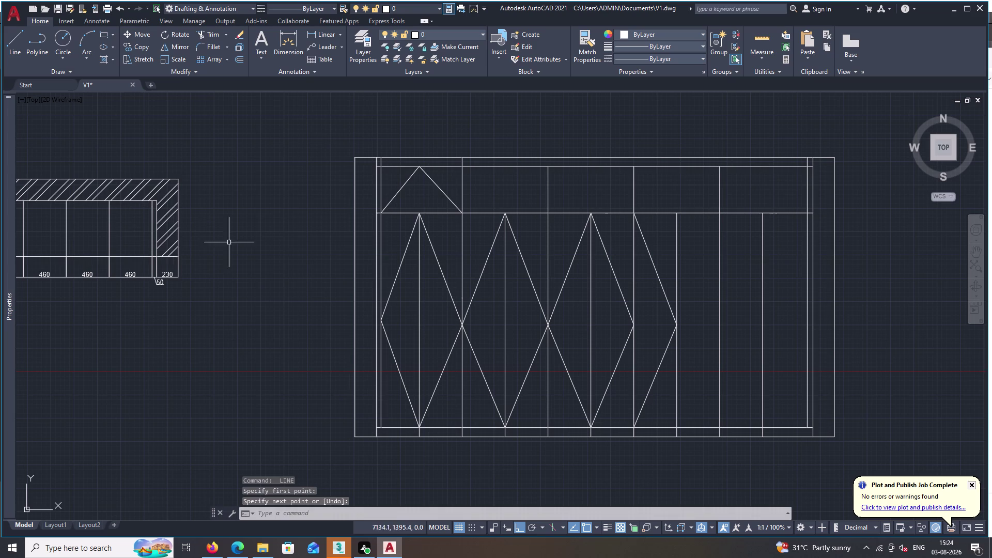
key(space)
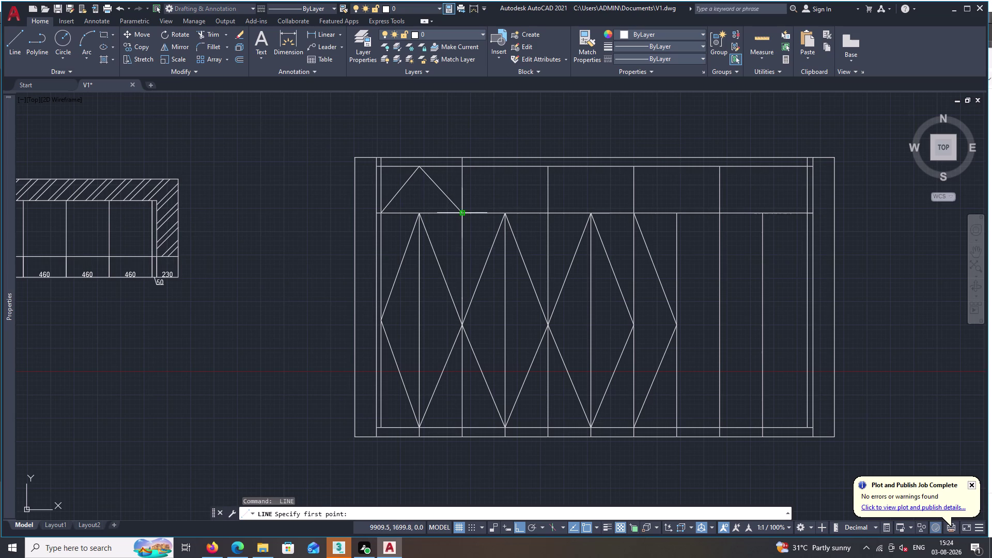
click(462, 213)
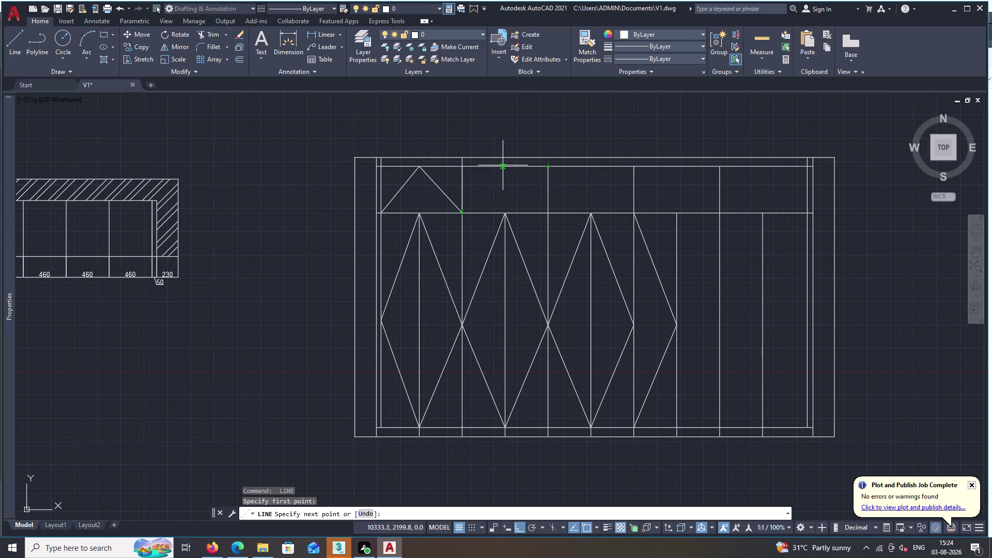
key(space)
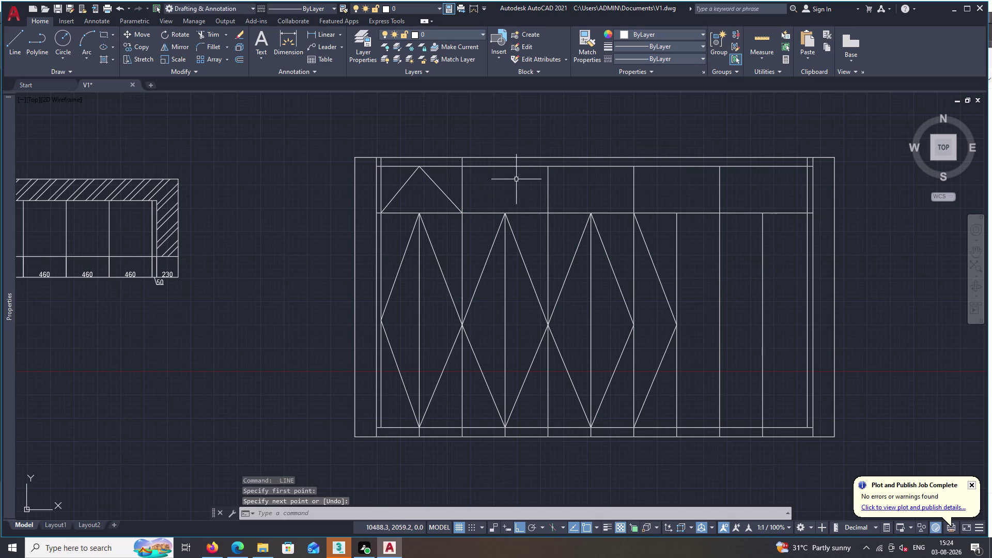
key(e)
key(x)
key(space)
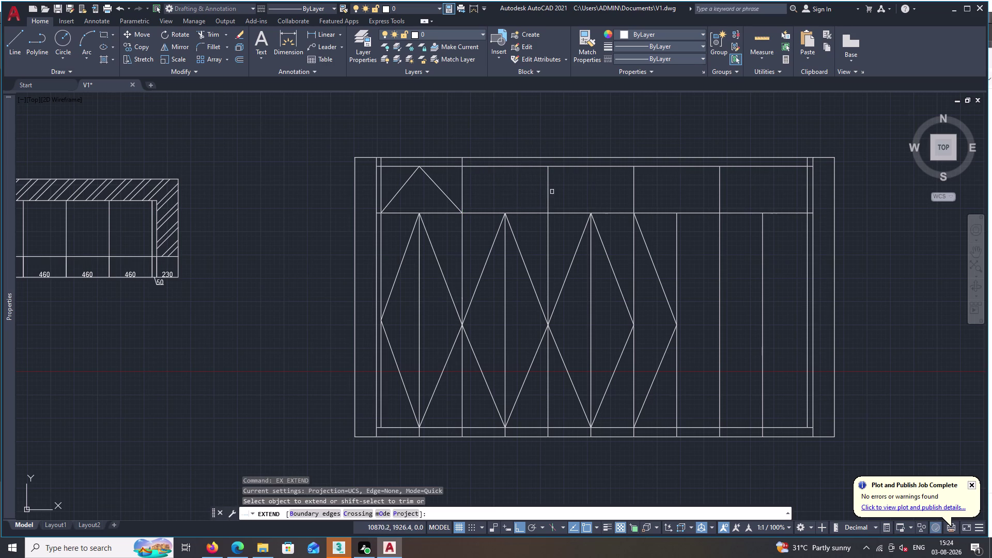
Extend the second, third and fourth panel dividers up through the top band.
click(548, 190)
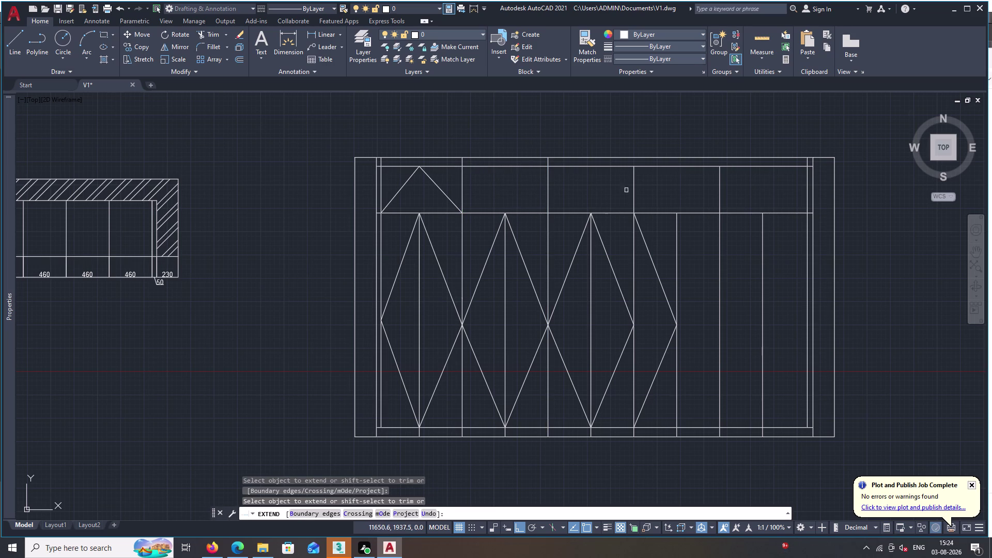
click(632, 188)
key(space)
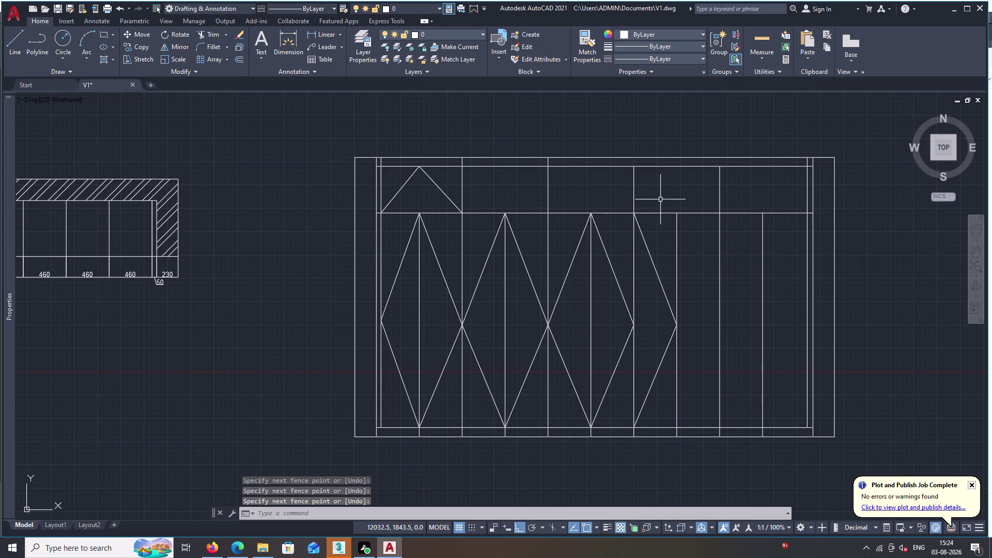
key(e)
key(x)
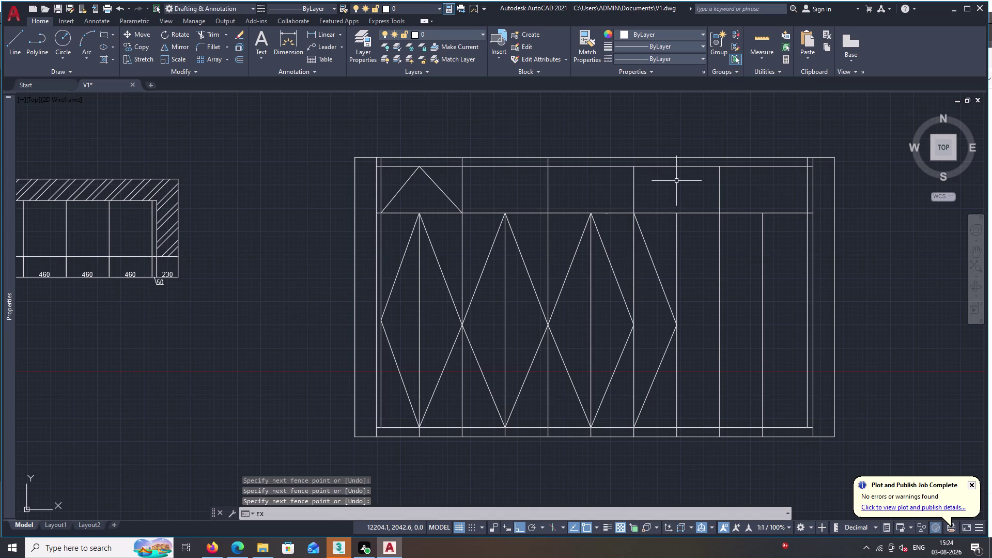
key(space)
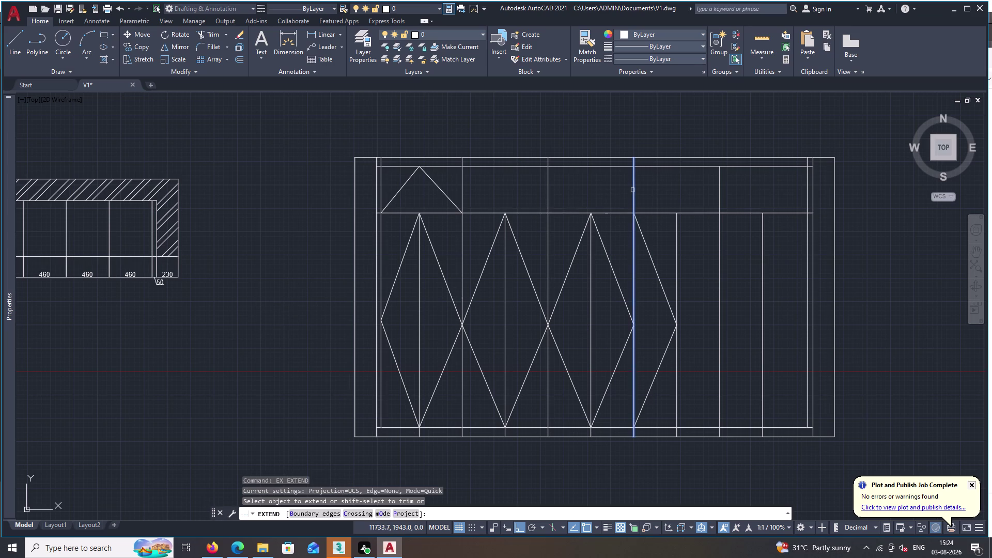
click(633, 190)
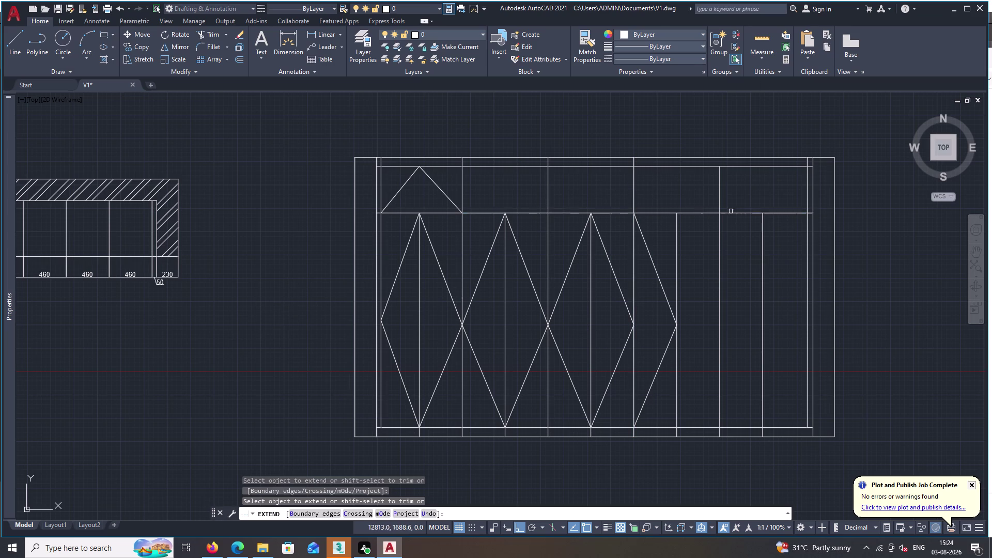
click(721, 191)
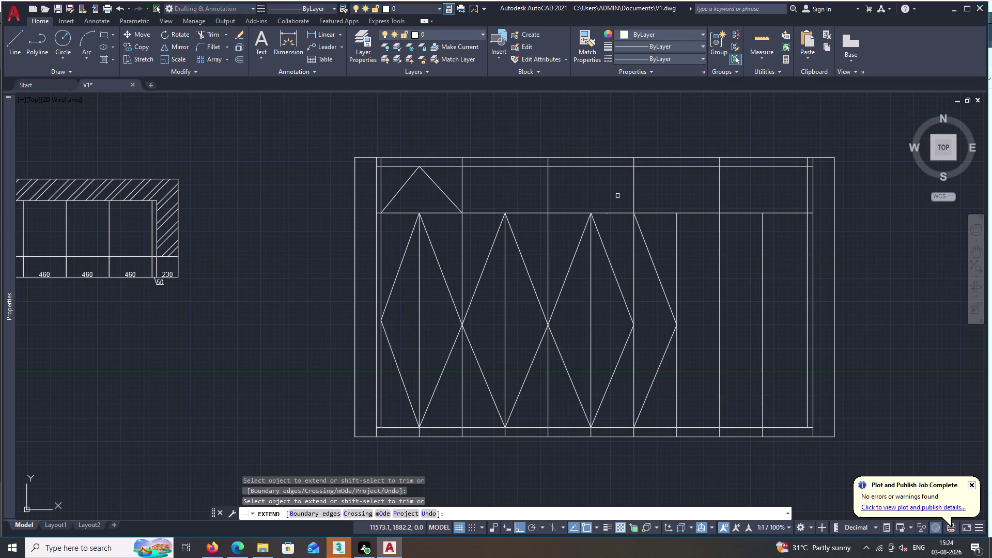
key(Escape)
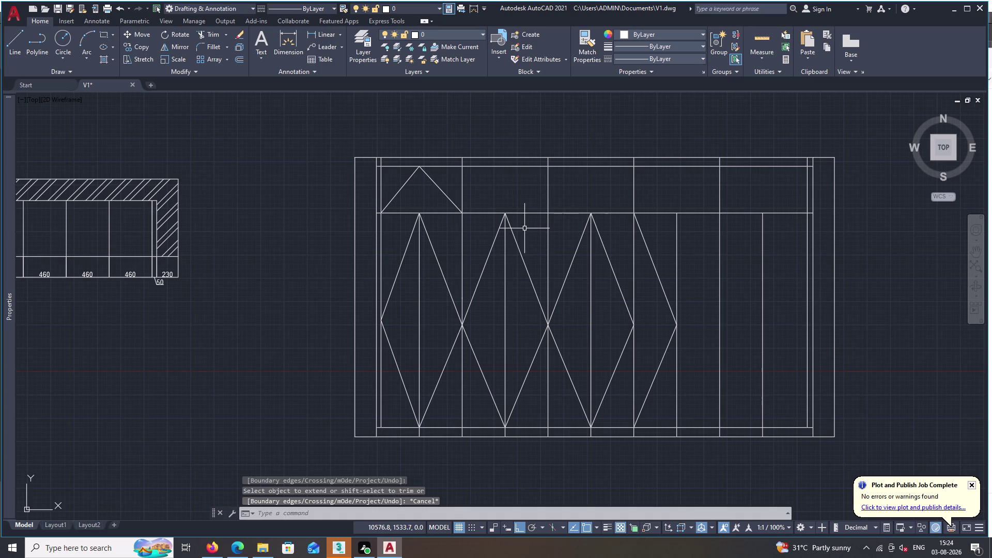
text(L)
key(space)
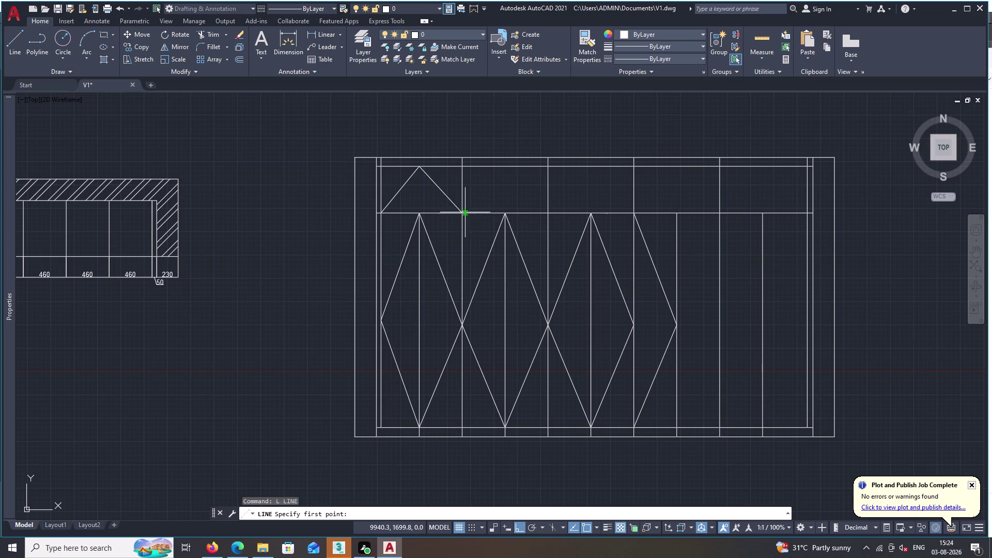
Attempt a divider line up from the top band's lower edge, then cancel it.
click(462, 213)
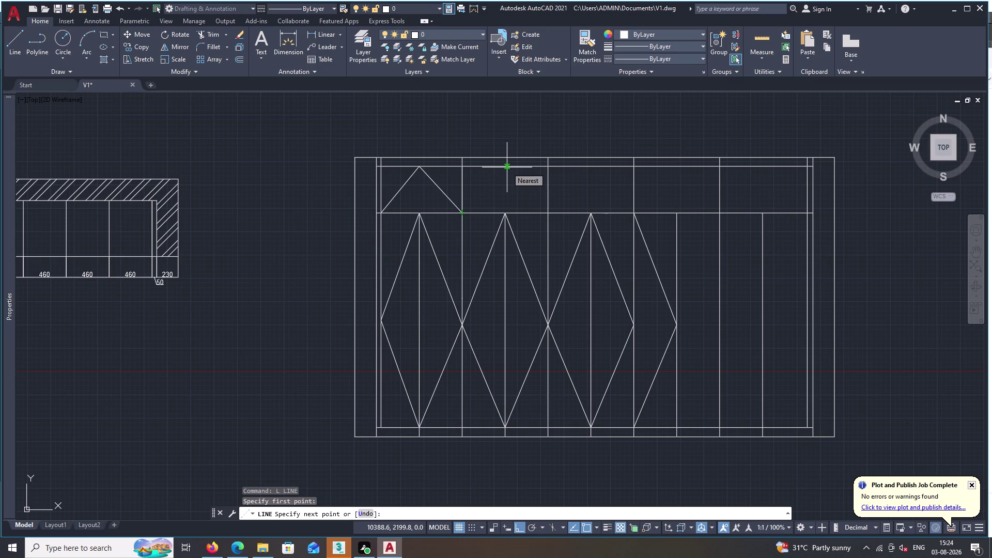
key(space)
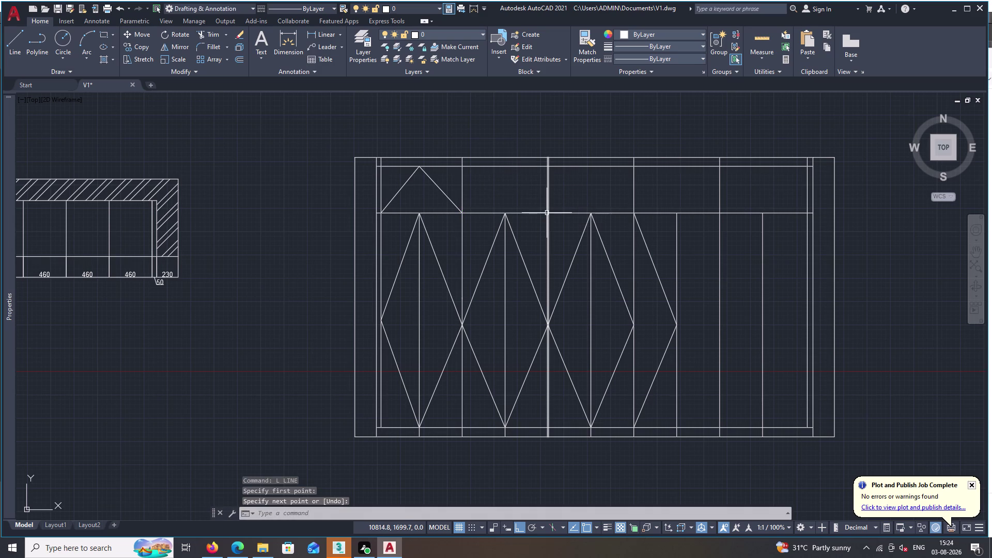
key(space)
click(549, 214)
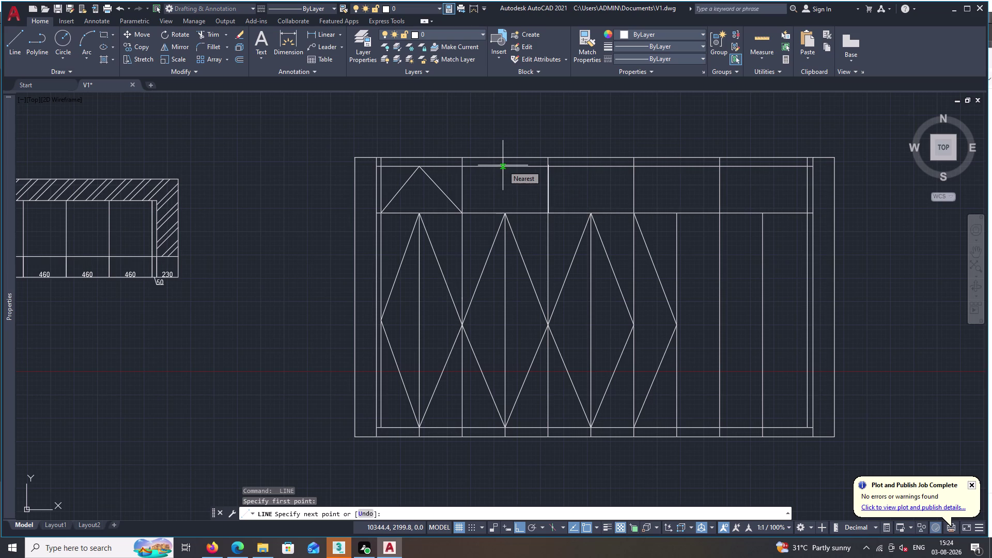
key(Escape)
click(14, 35)
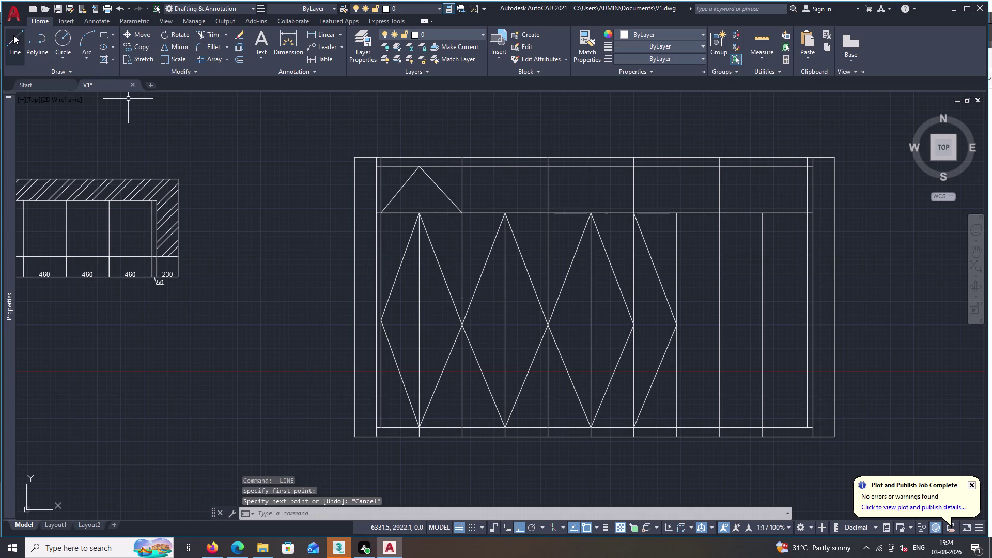
key(Escape)
key(o)
key(space)
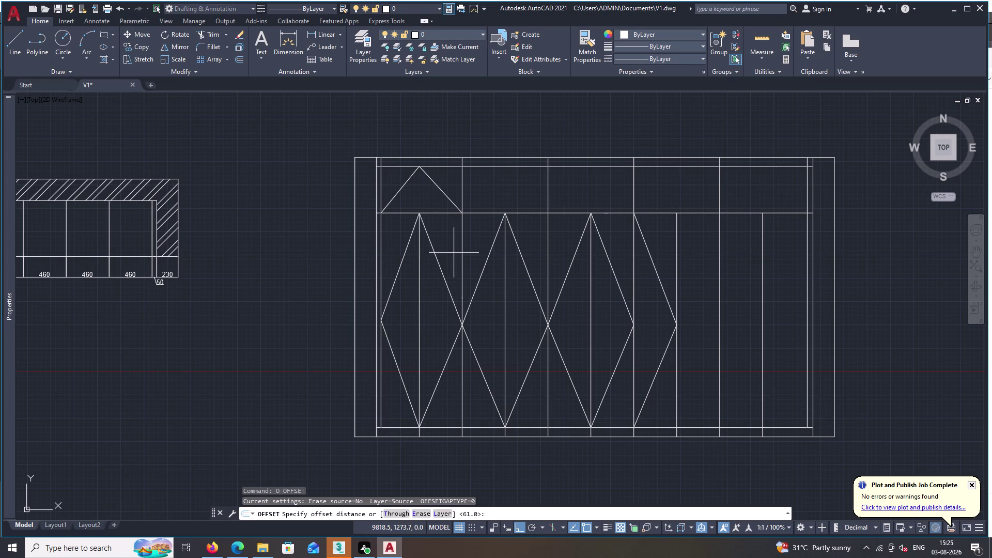
Offset the panel-edge vertical line 460 to the right, then select the extra middle line.
key(4)
key(6)
key(0)
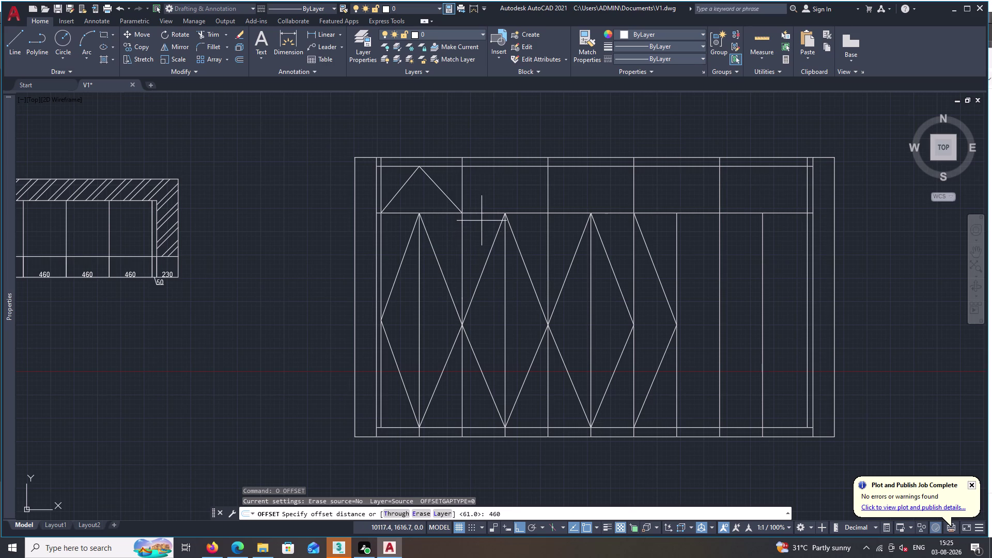
key(space)
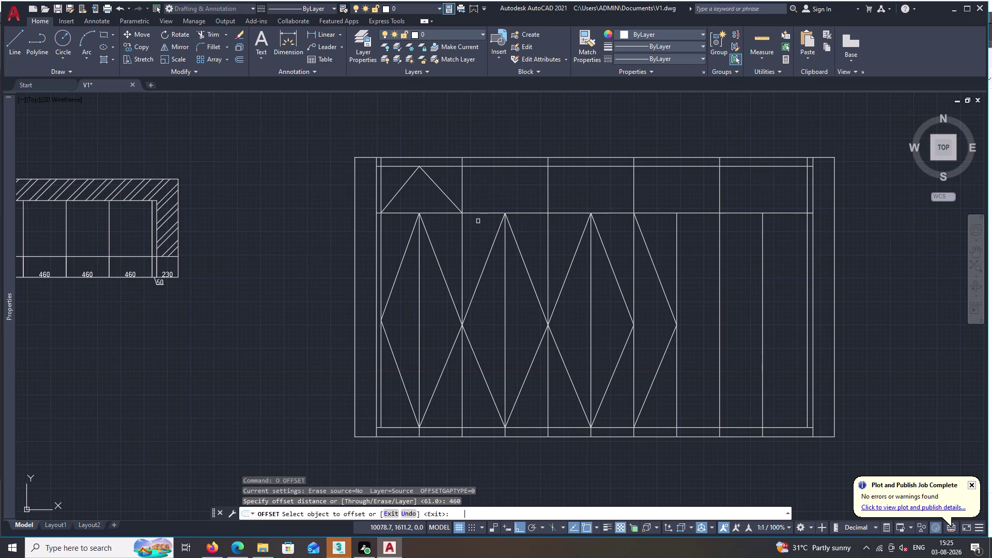
double_click(462, 186)
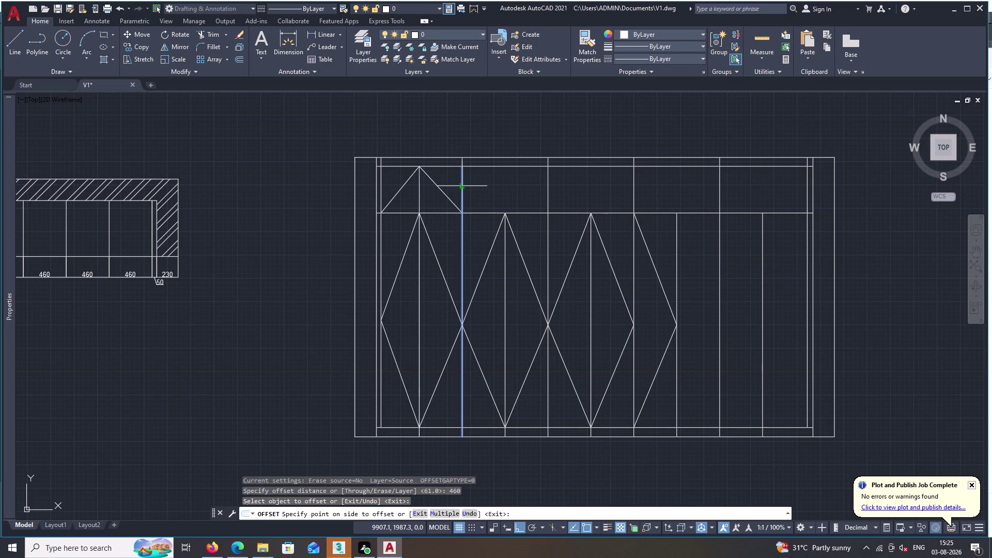
double_click(486, 192)
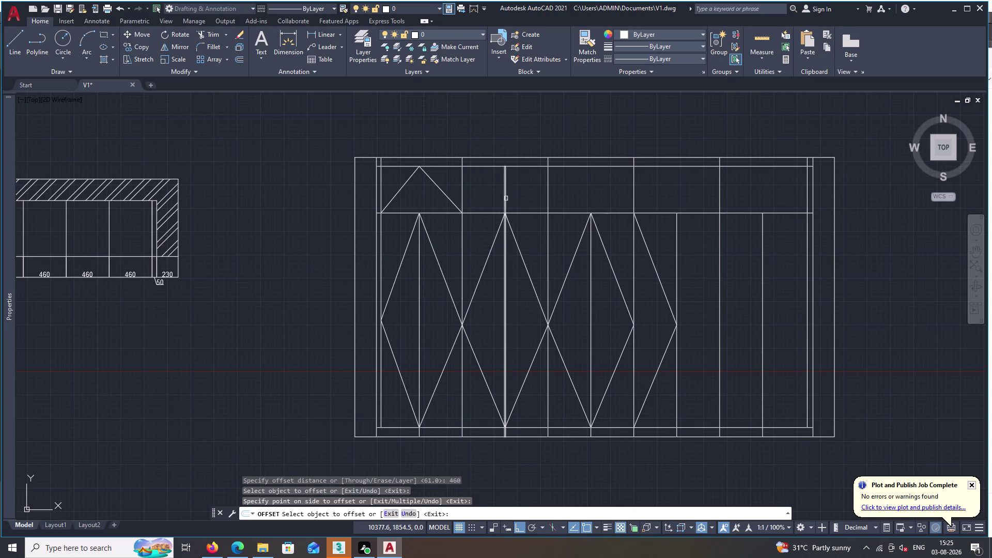
double_click(507, 199)
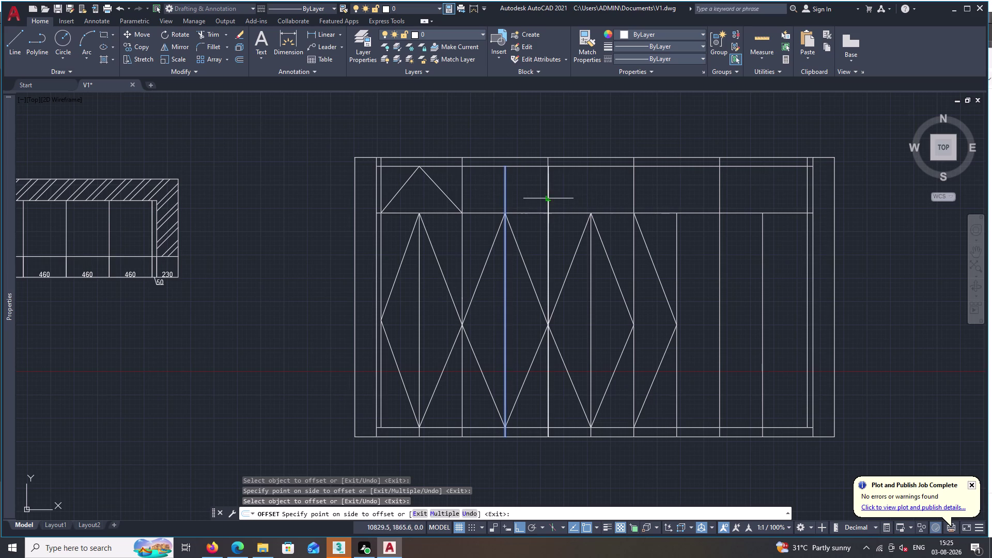
key(space)
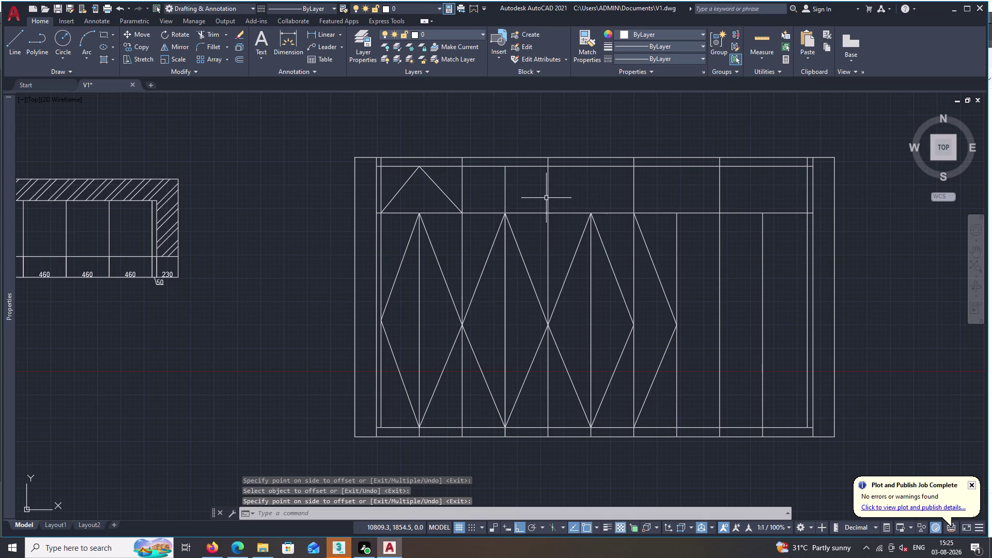
double_click(548, 198)
key(Delete)
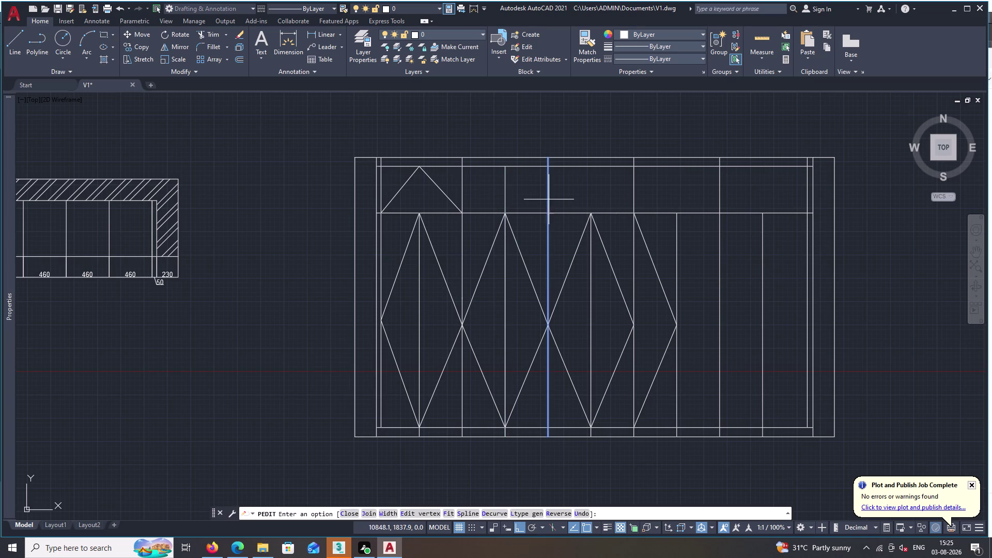
Cancel the stray edit prompt and delete the extra full-height divider at the middle.
key(Delete)
key(Delete)
key(Delete)
double_click(577, 126)
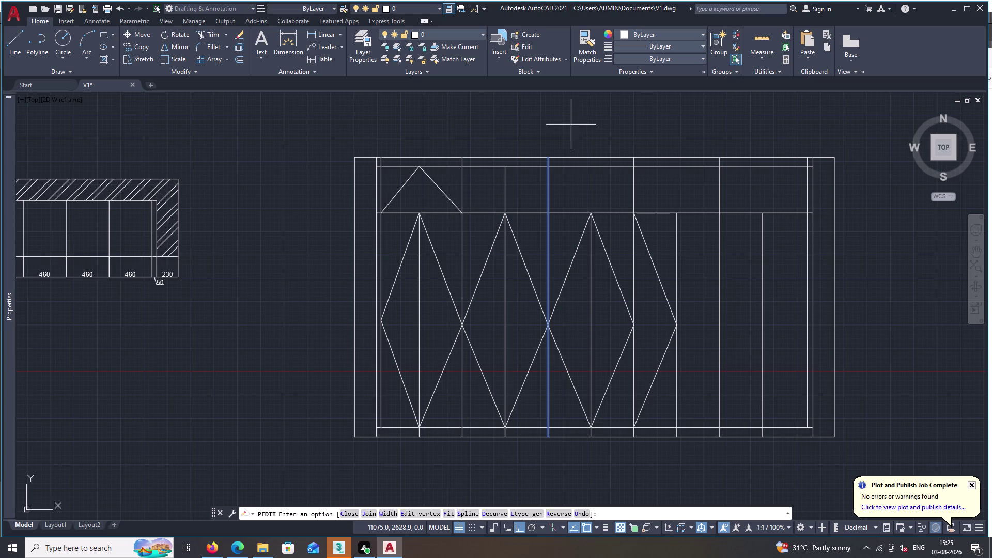
double_click(572, 120)
key(Delete)
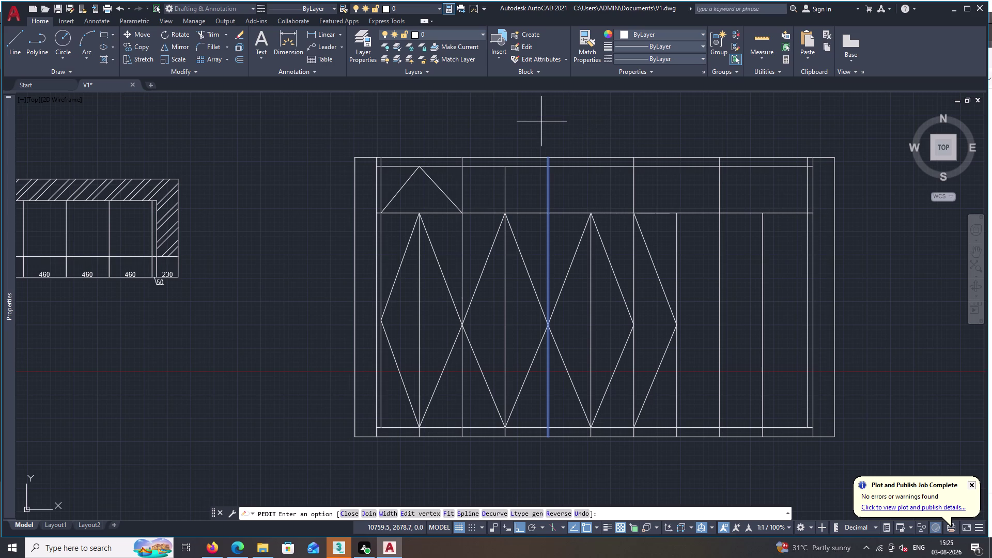
key(Escape)
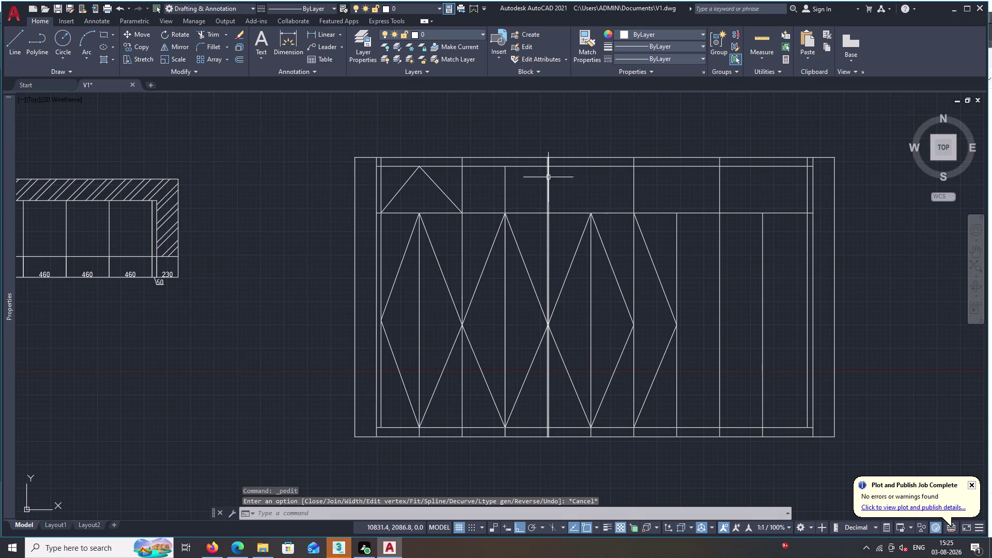
click(549, 185)
key(Delete)
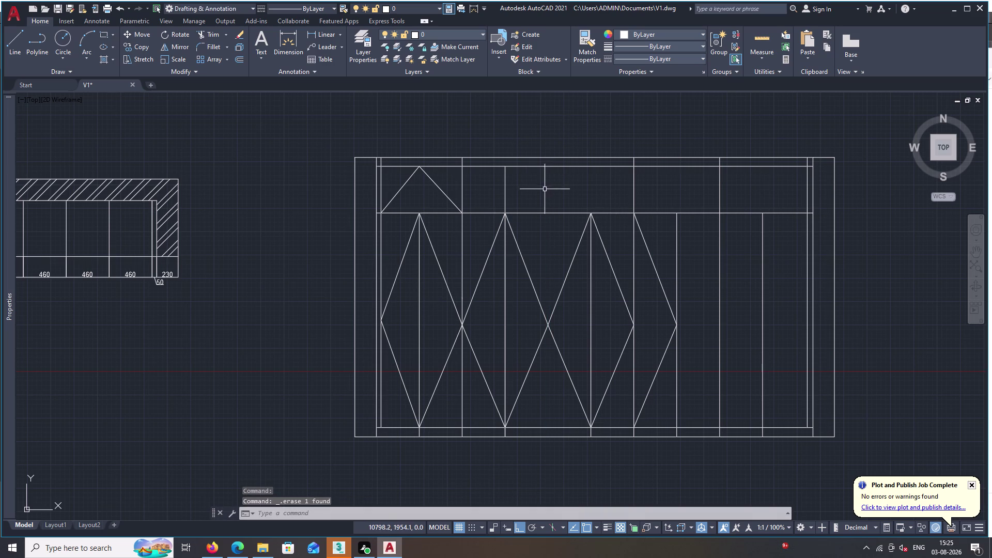
key(o)
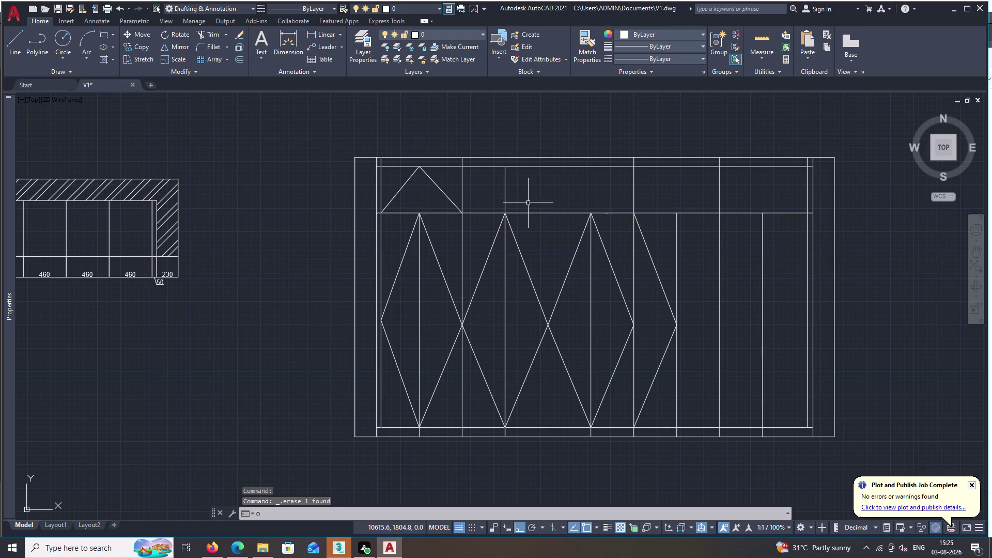
key(space)
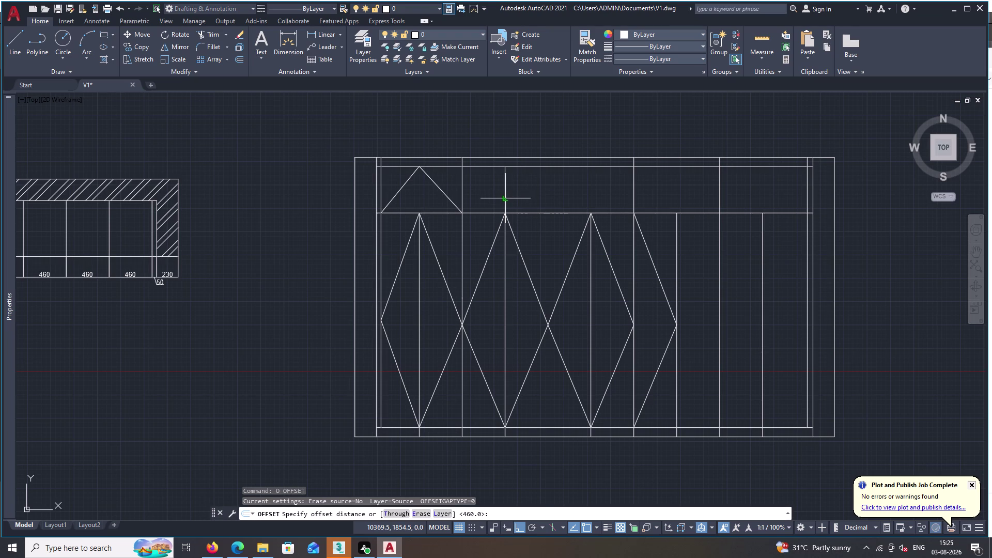
Restart OFFSET at the 460 distance and copy the first middle vertical line rightward.
click(507, 197)
key(space)
key(Escape)
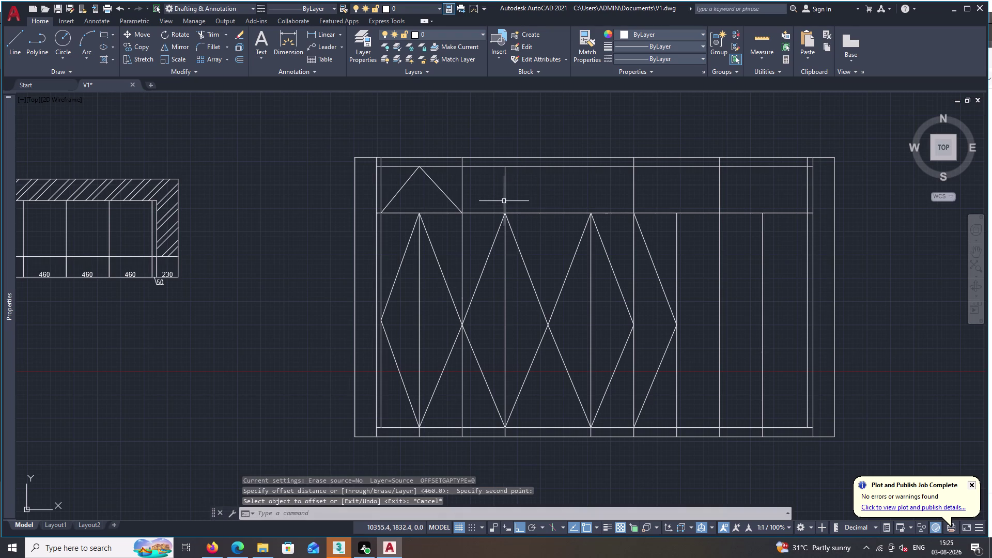
key(space)
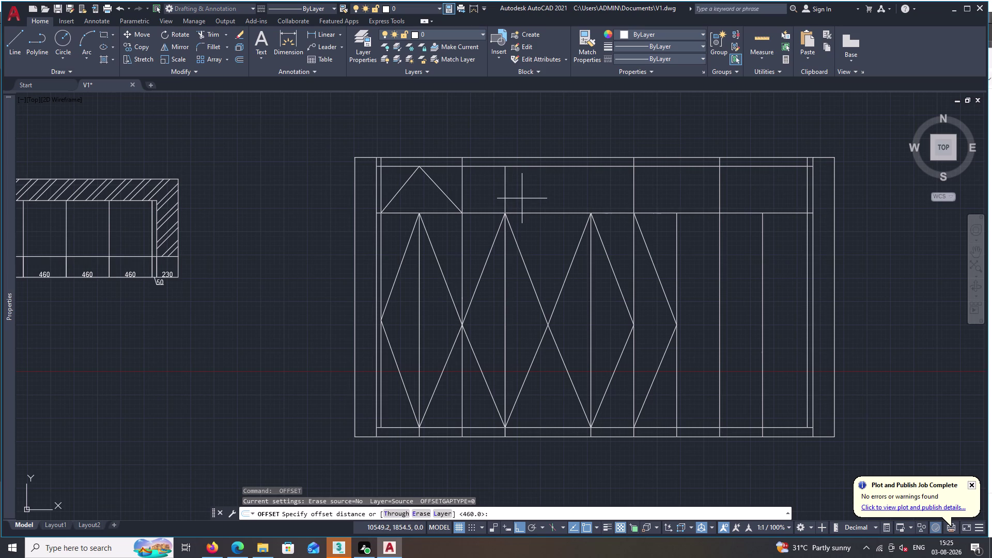
key(space)
click(505, 196)
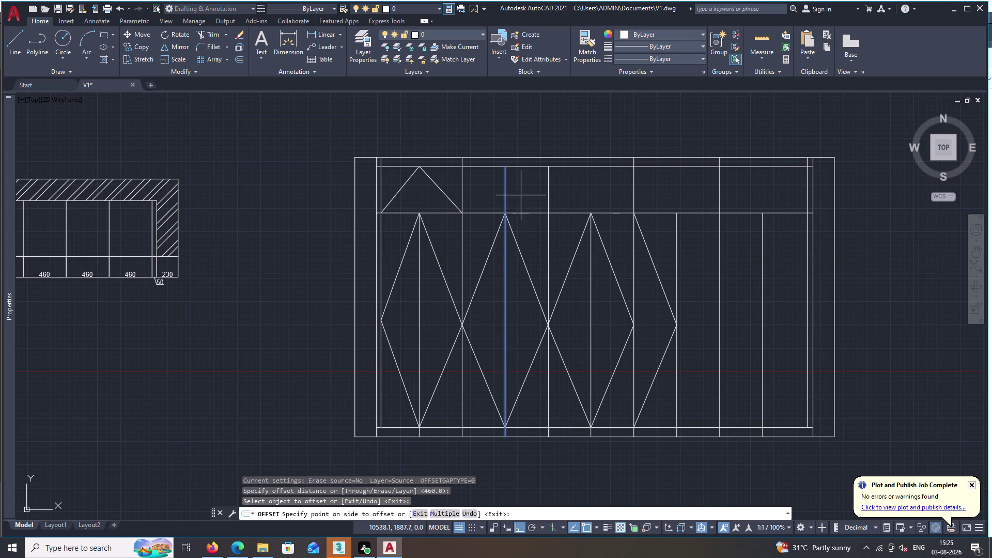
double_click(521, 195)
Offset the next two vertical lines 460 to the right and end offsetting.
click(546, 197)
click(567, 199)
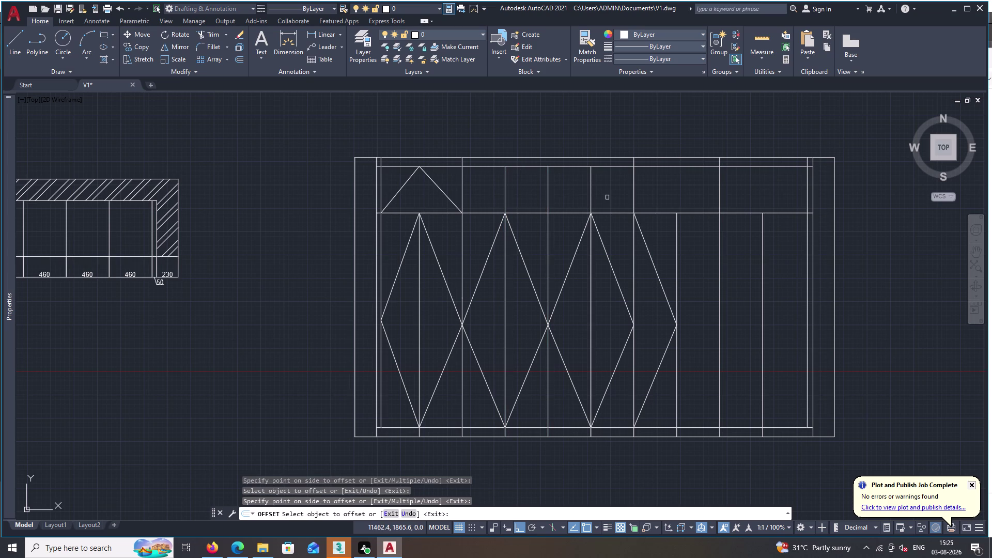
double_click(592, 194)
click(635, 190)
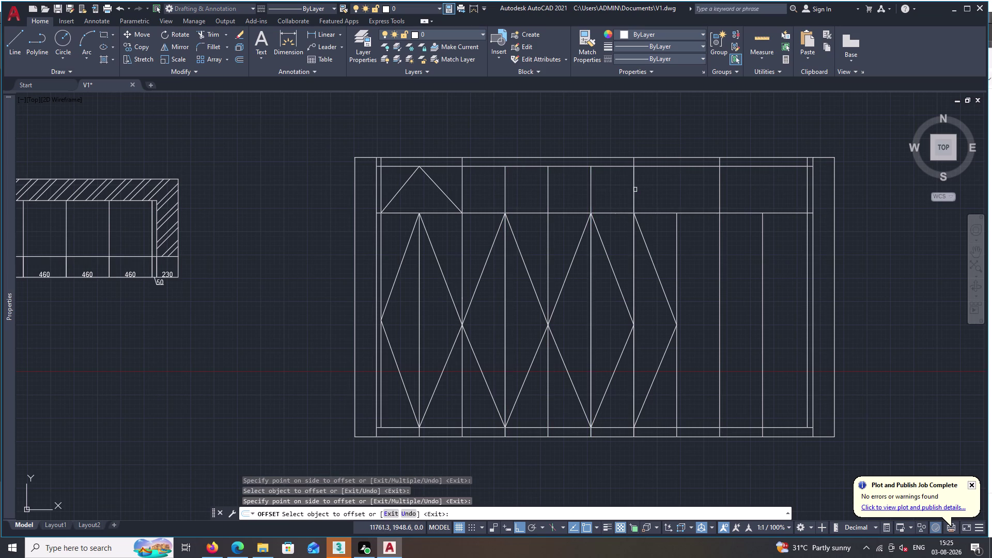
click(636, 191)
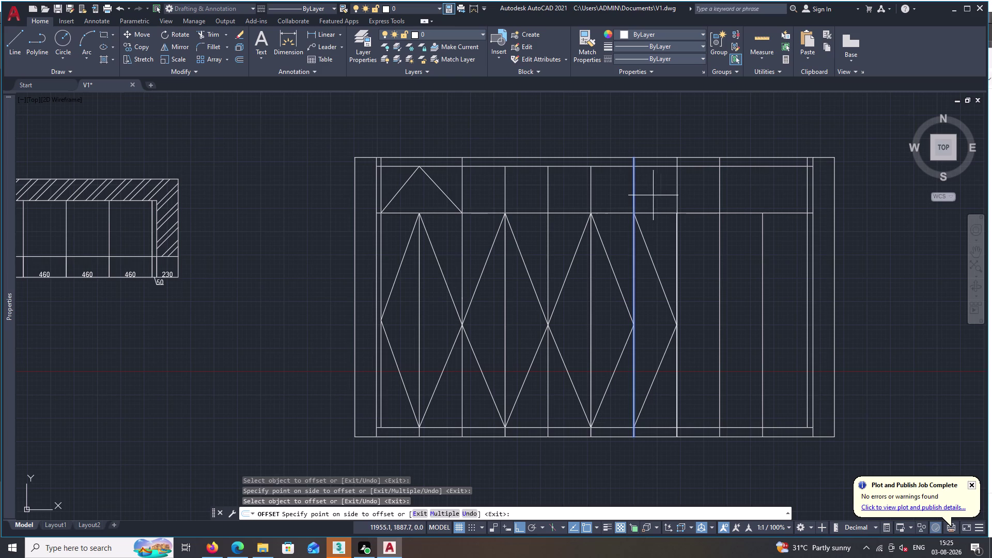
double_click(653, 196)
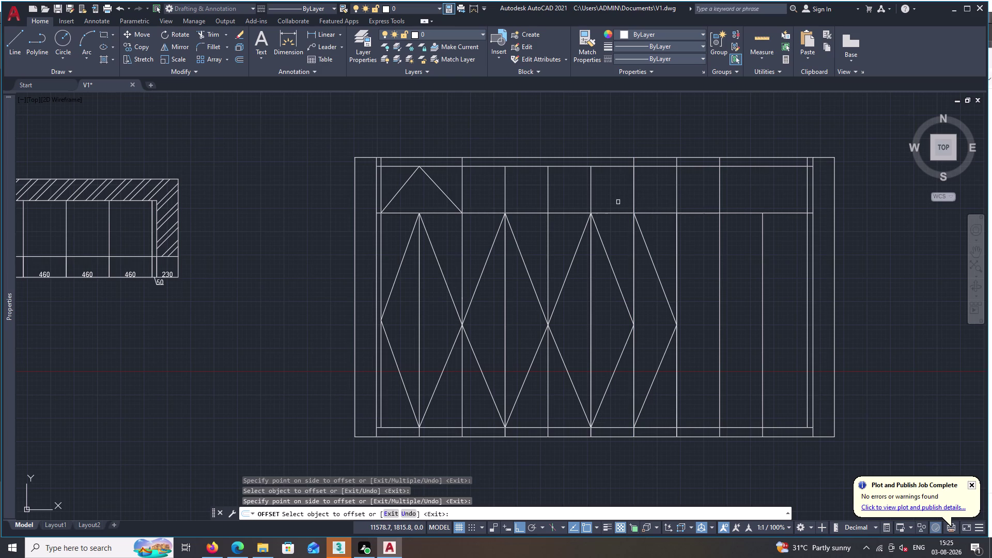
key(Escape)
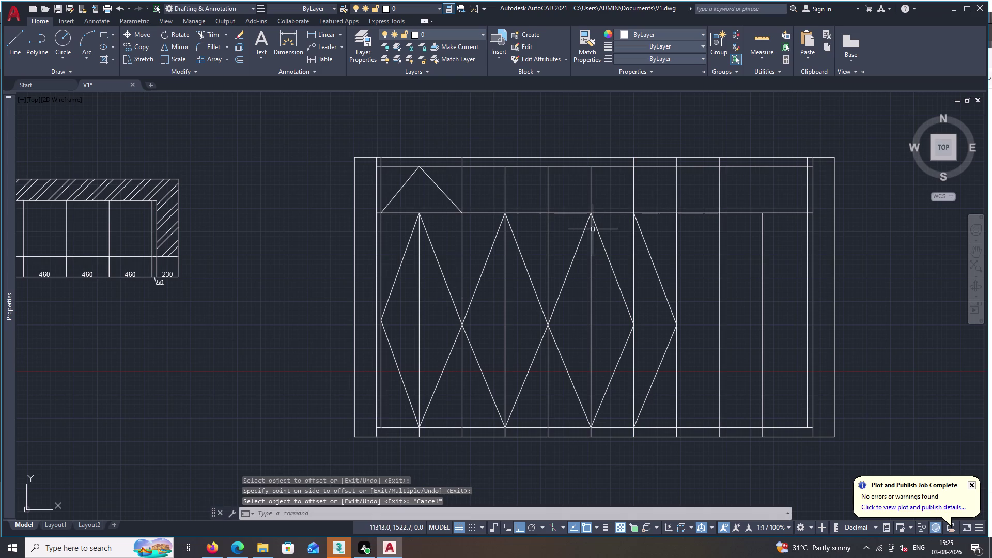
key(Escape)
Draw a zigzag line across the top-band compartments, peaking on the top edge between dividers.
key(l)
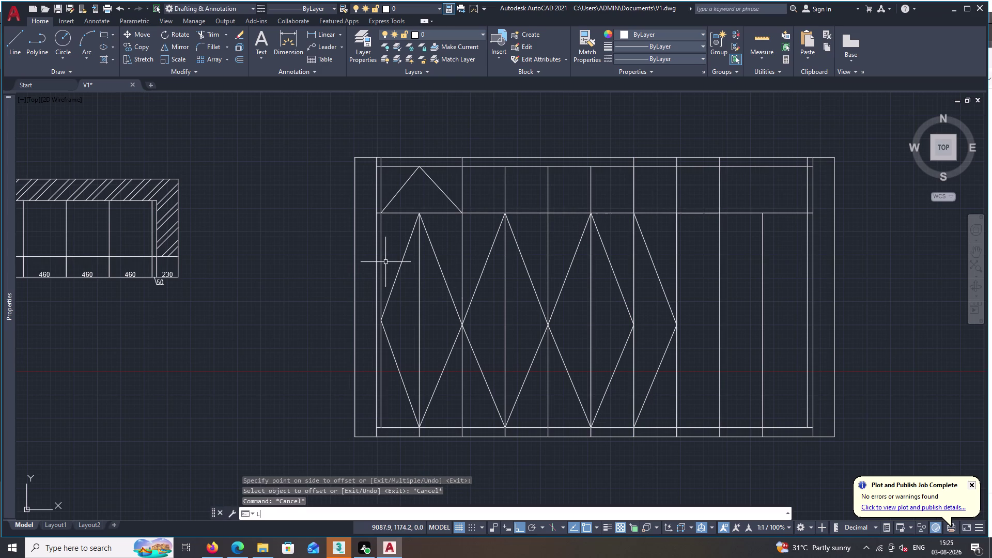
key(space)
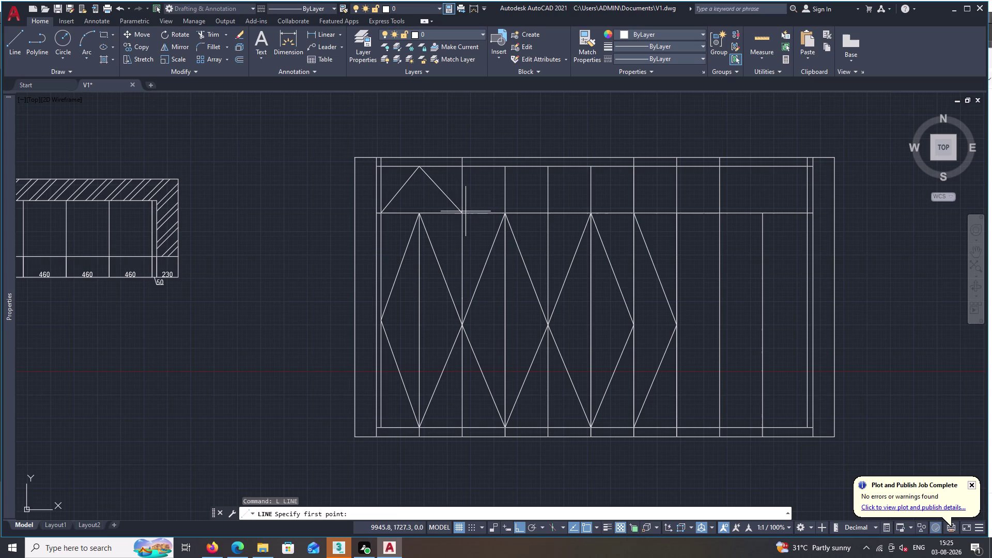
triple_click(463, 213)
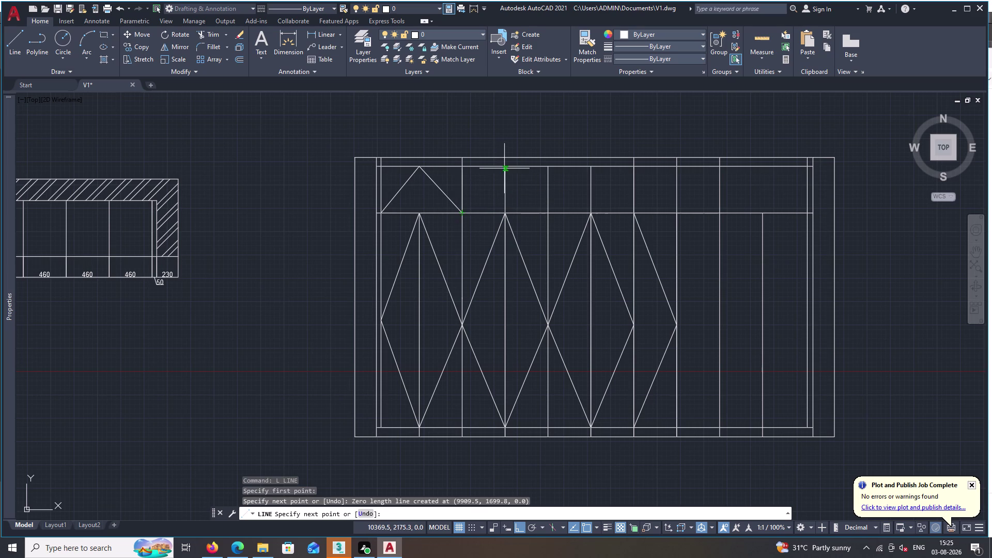
double_click(504, 167)
double_click(548, 212)
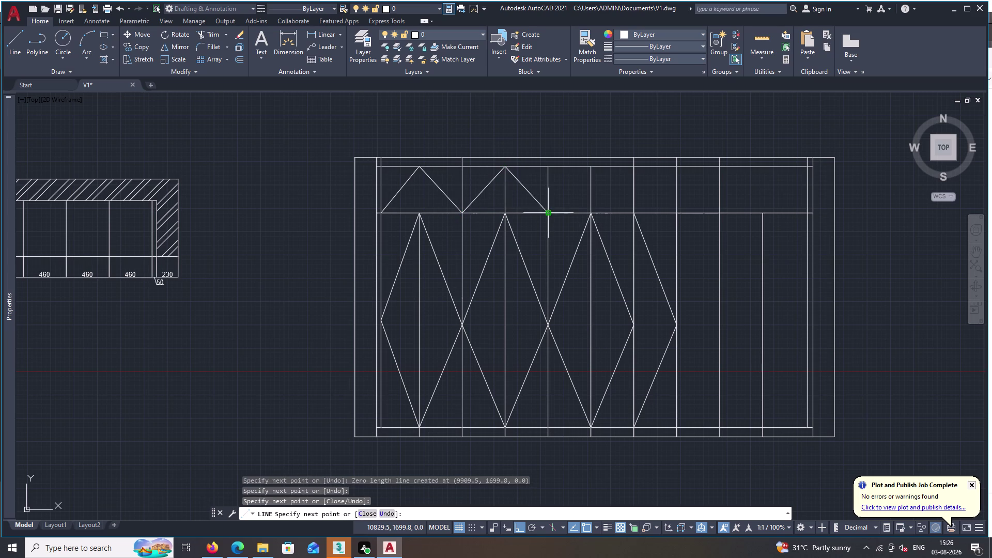
click(591, 168)
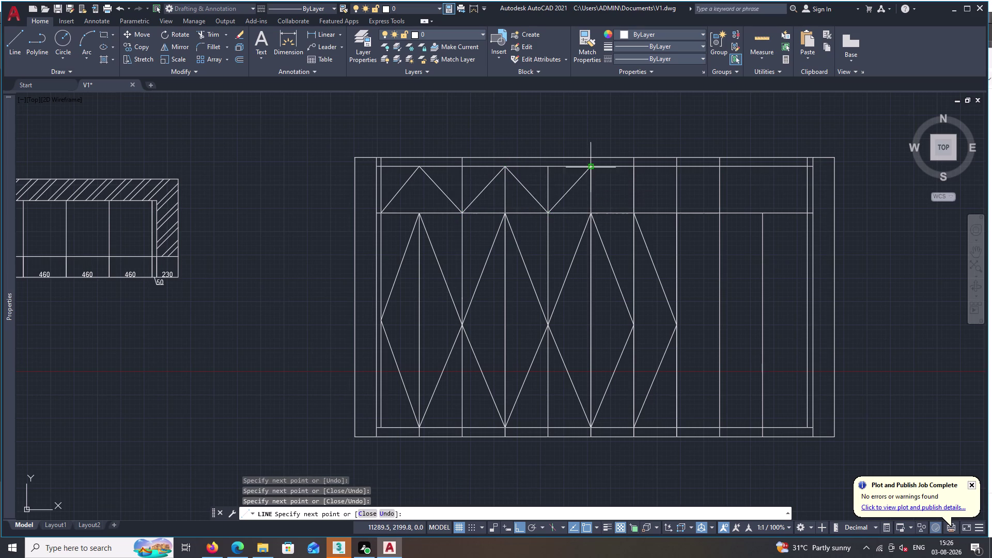
double_click(634, 211)
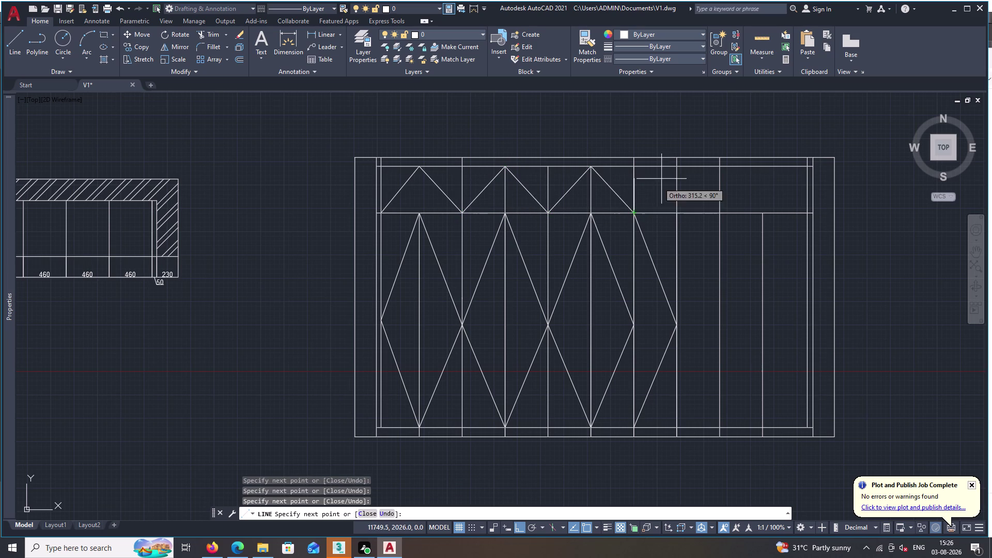
double_click(677, 165)
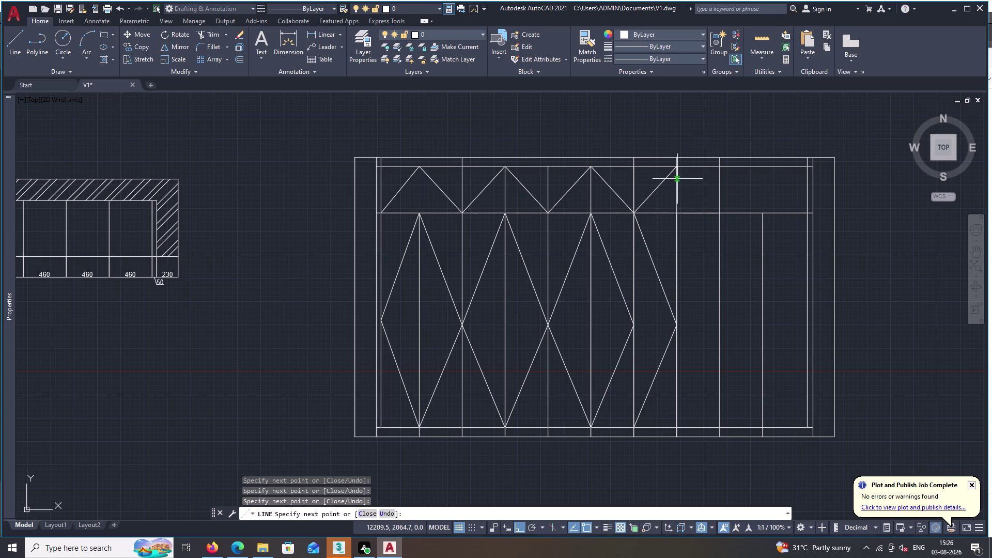
click(721, 215)
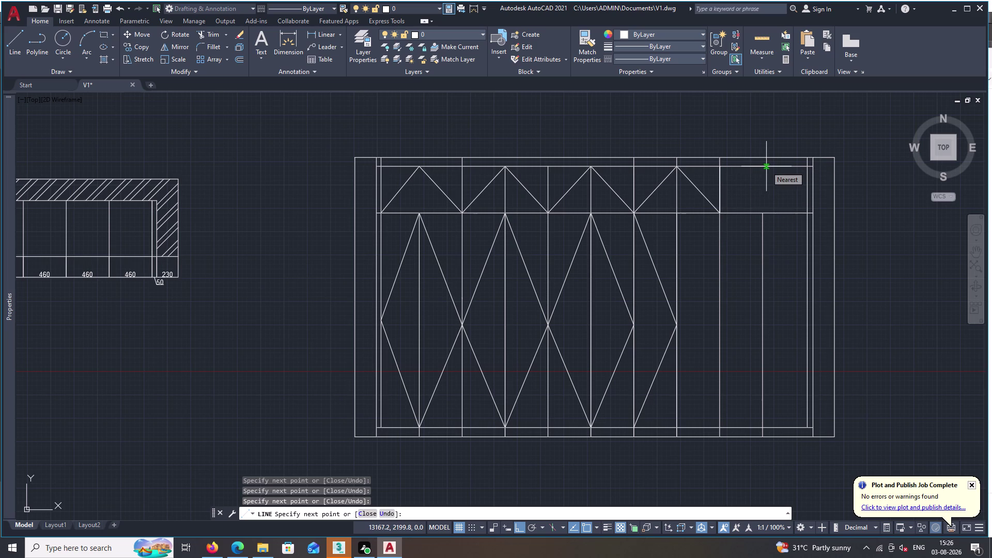
key(Escape)
Offset a vertical line 460 to the left to create a new divider.
text(O)
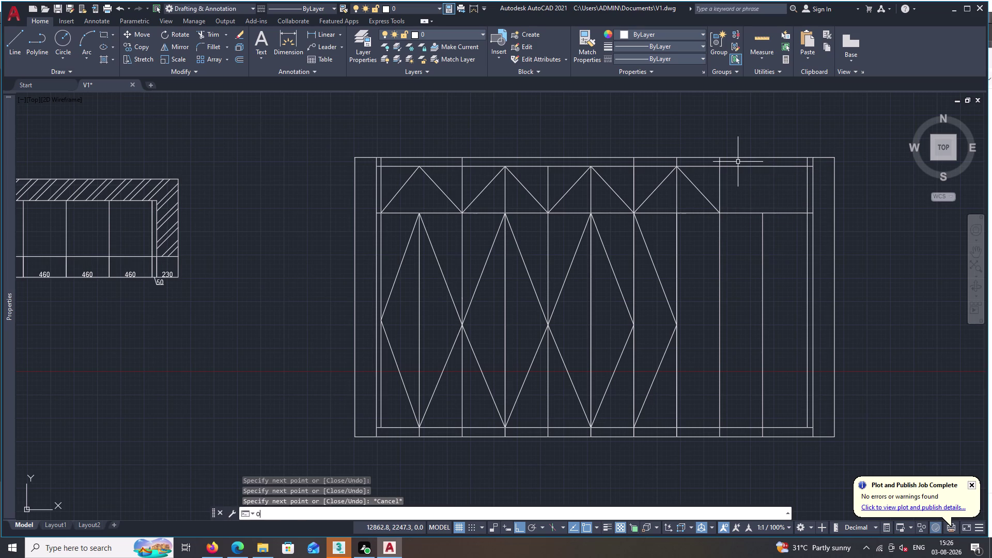
key(space)
key(space)
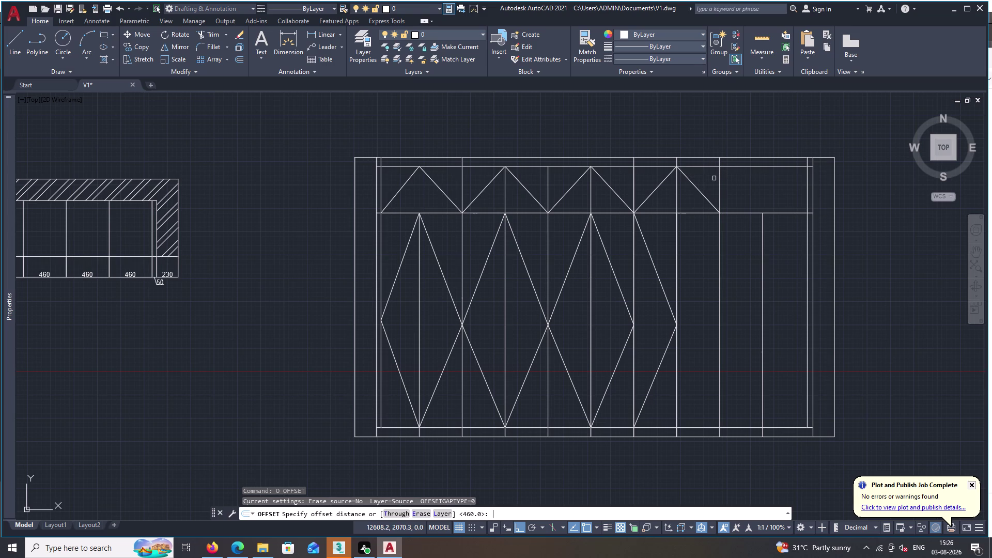
click(720, 182)
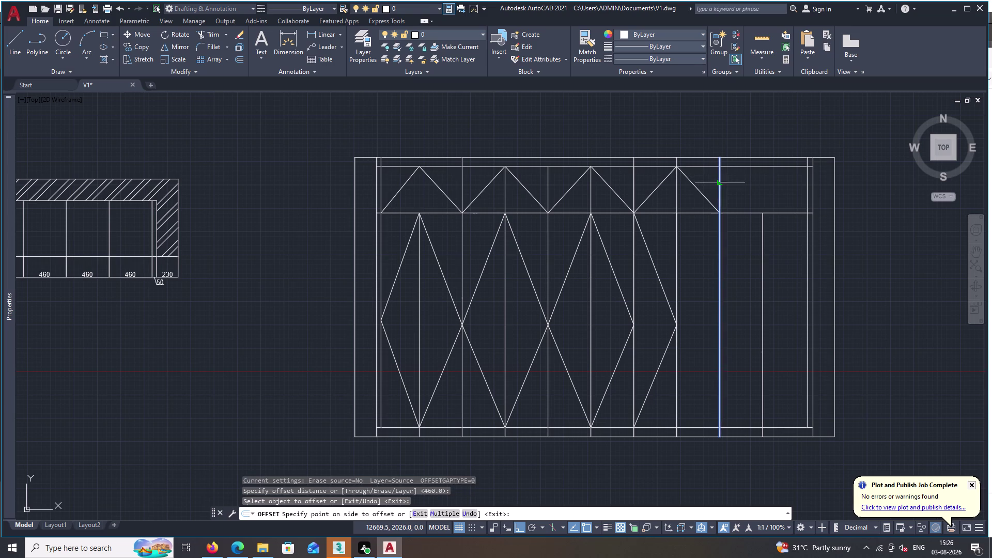
double_click(737, 184)
key(space)
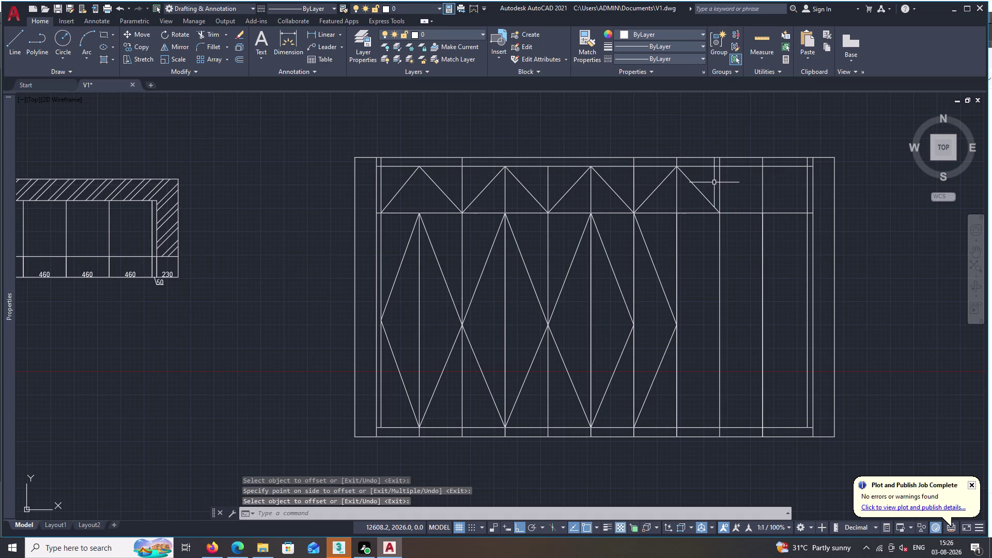
key(Escape)
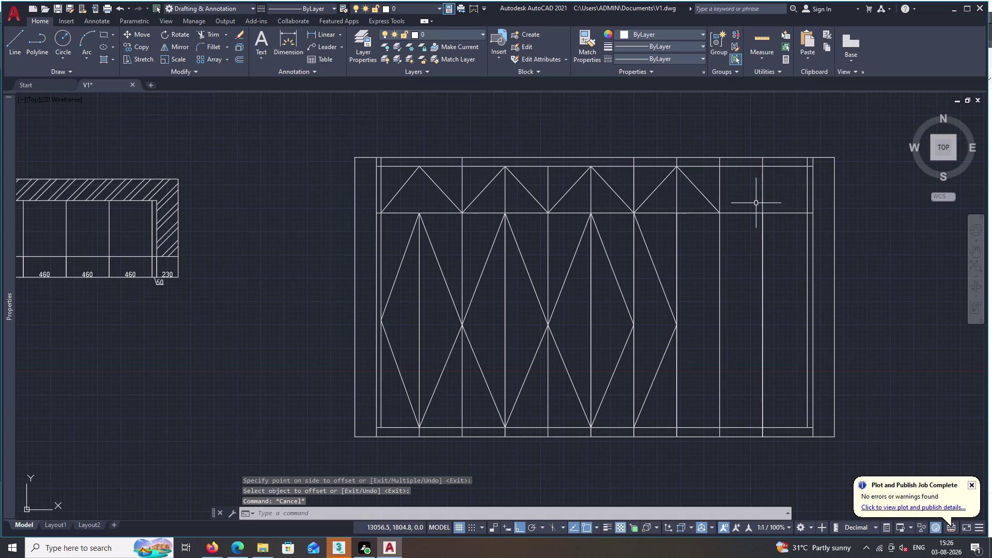
Draw two diagonals meeting at an apex to form the last triangle in the upper band.
key(l)
key(space)
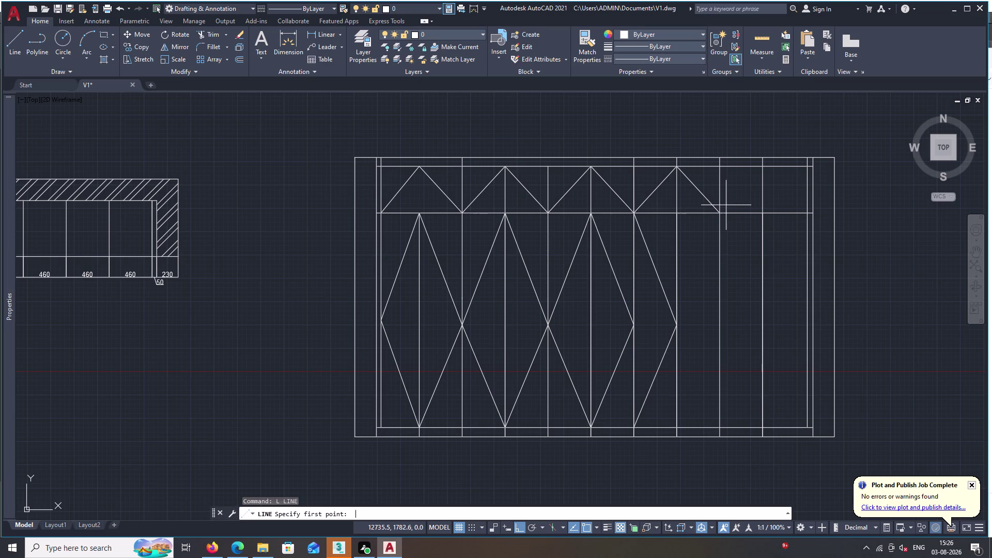
click(721, 213)
drag(721, 213, 727, 208)
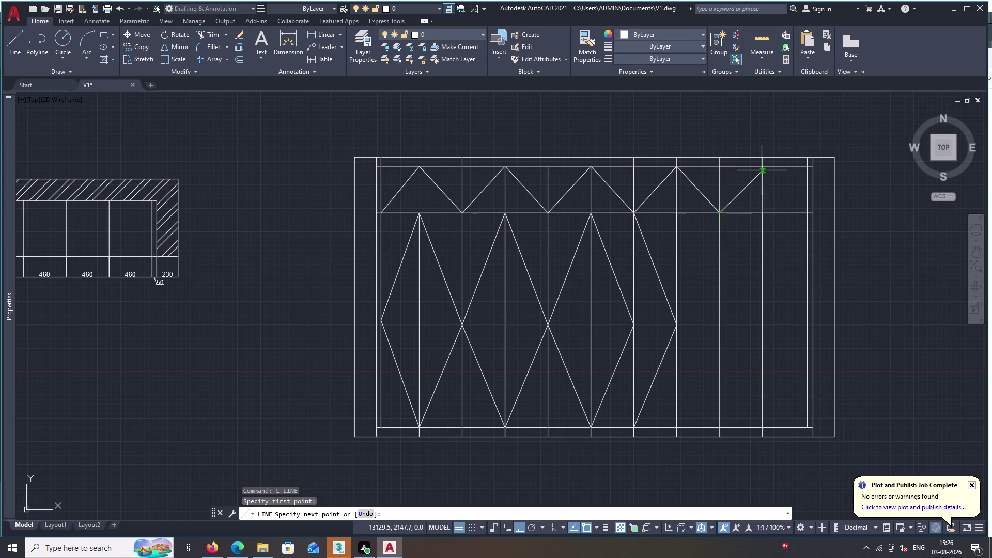
click(764, 166)
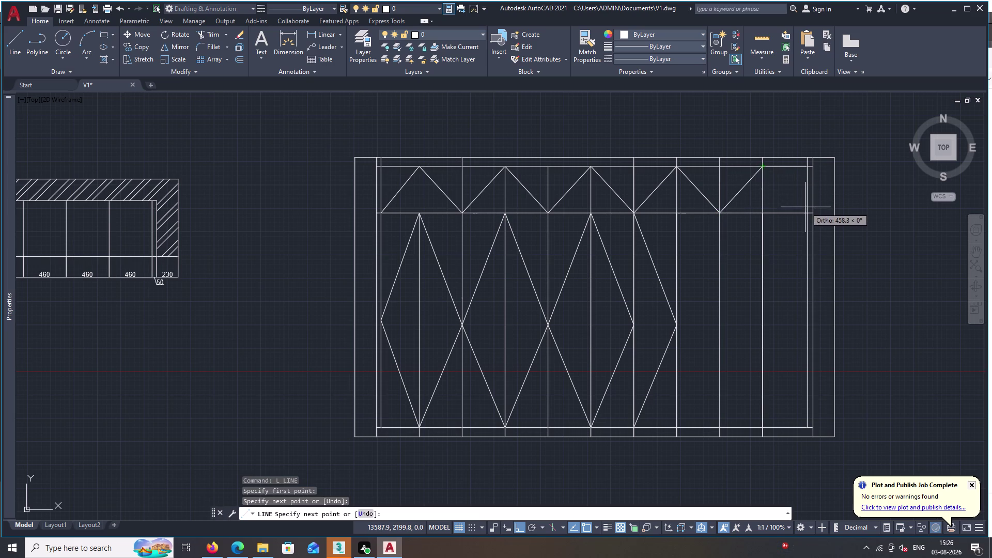
double_click(806, 214)
key(space)
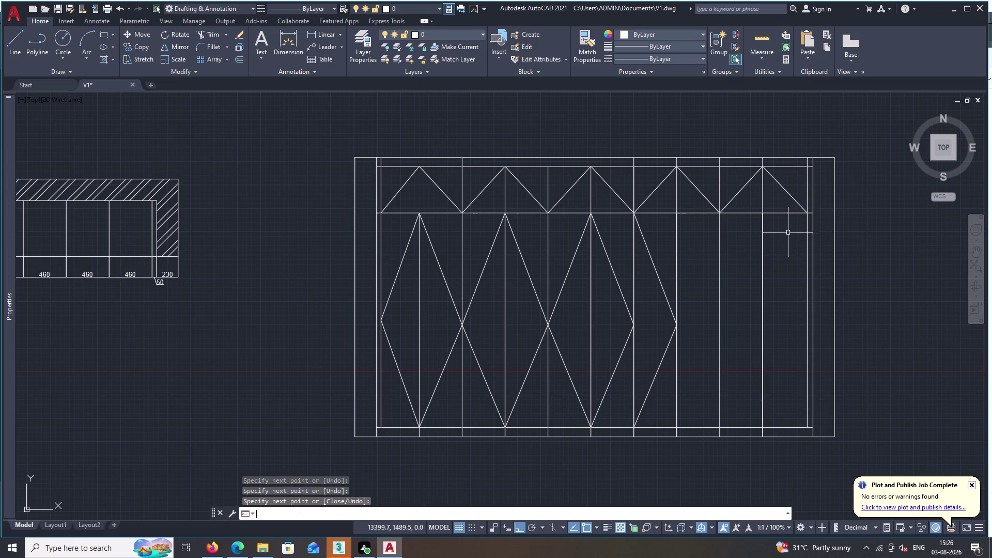
key(Escape)
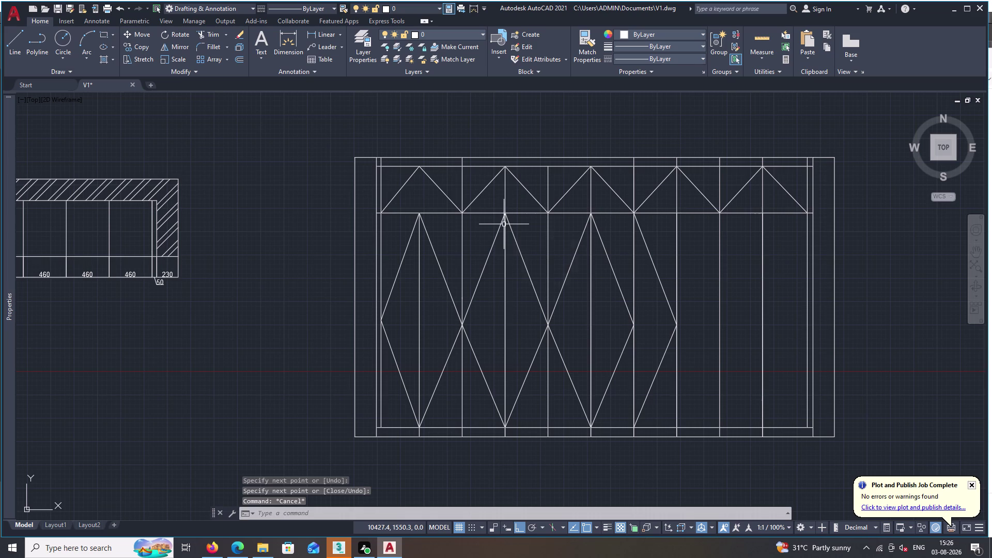
Erase the full-height and lower extra vertical lines from the right-hand panel.
click(763, 248)
right_click(763, 248)
key(Delete)
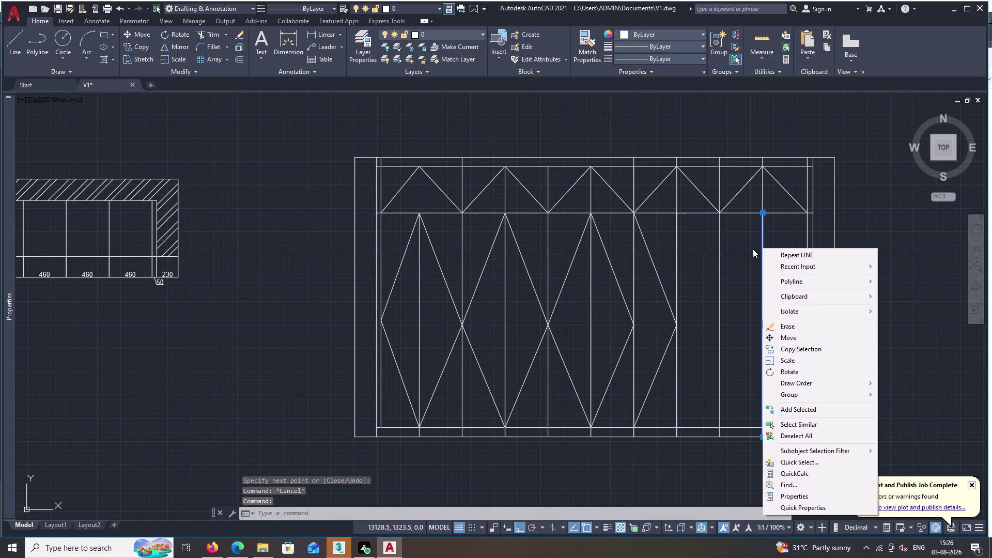
key(Delete)
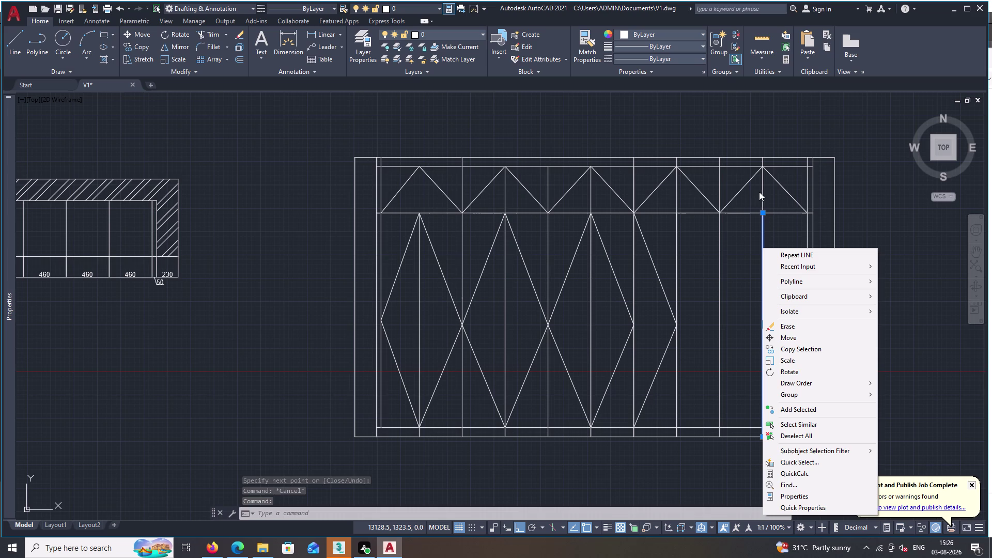
key(Escape)
key(Escape)
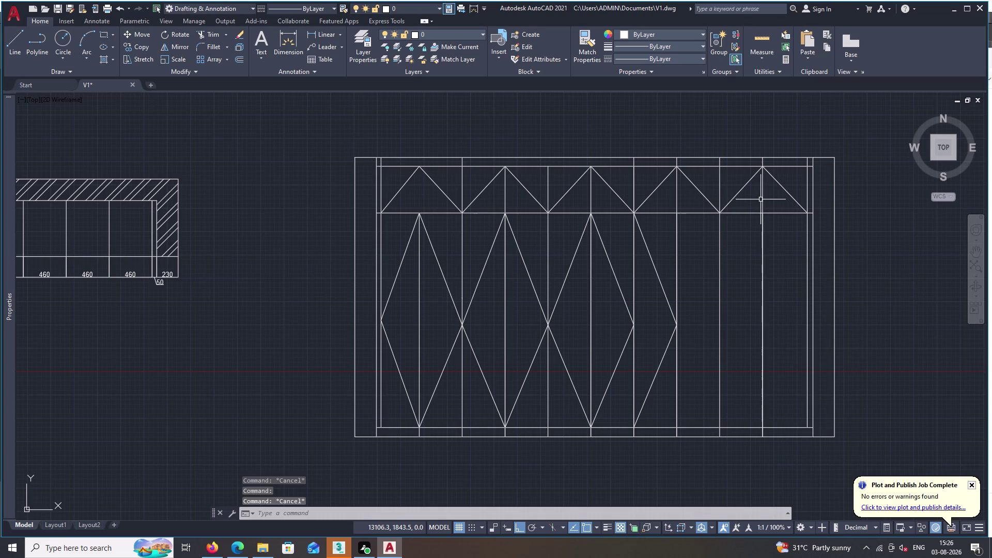
click(763, 199)
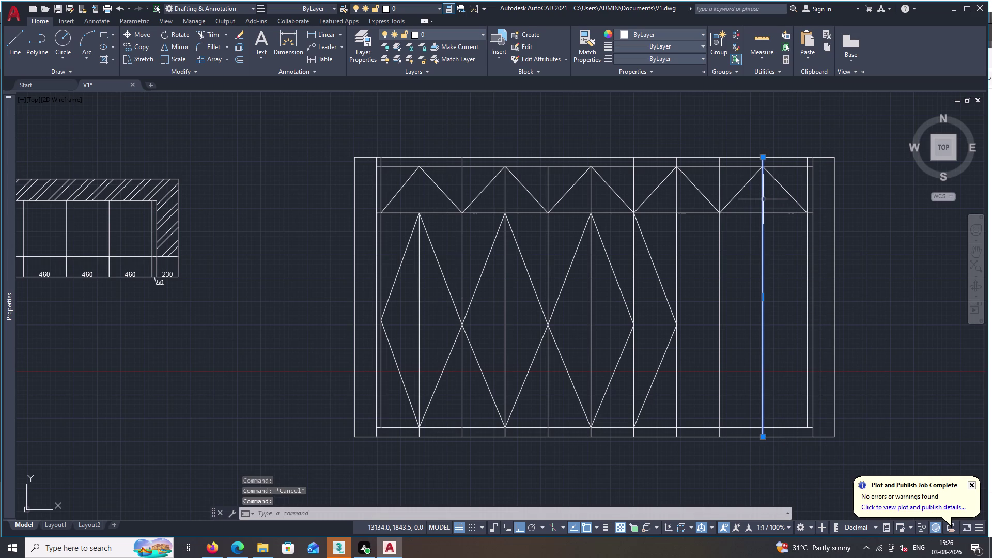
key(Delete)
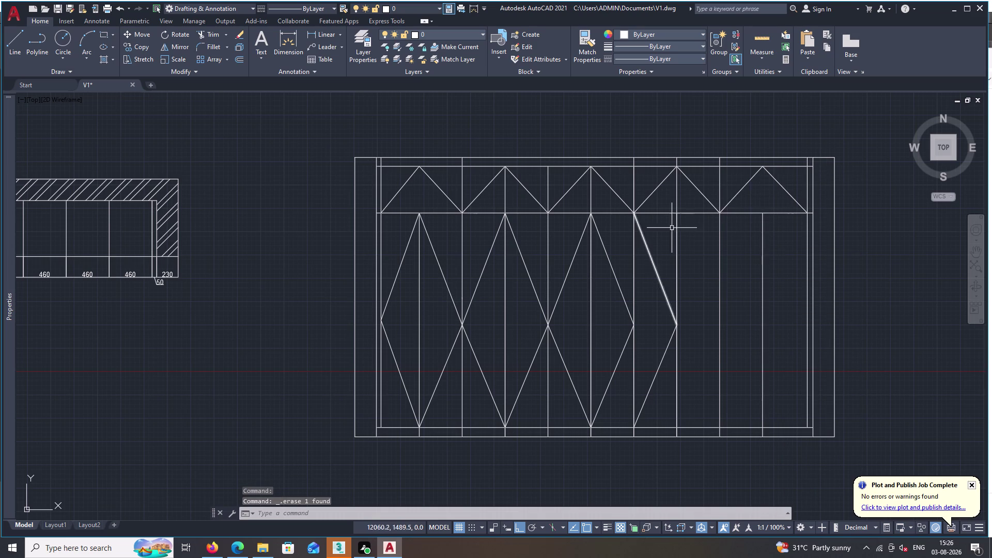
click(762, 242)
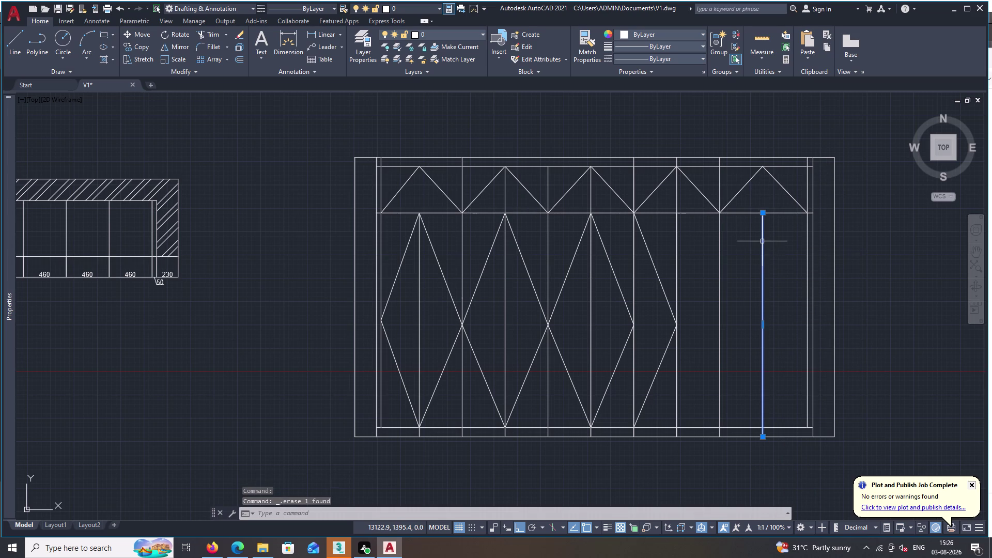
key(Delete)
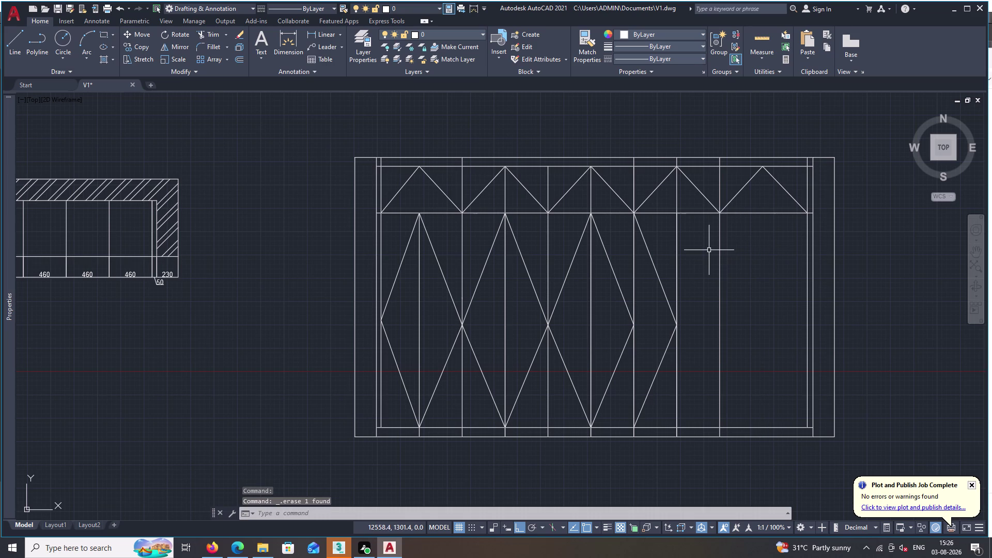
Try a 460 offset on a lower-panel line, cancel it, and start TRIM.
text(O)
key(space)
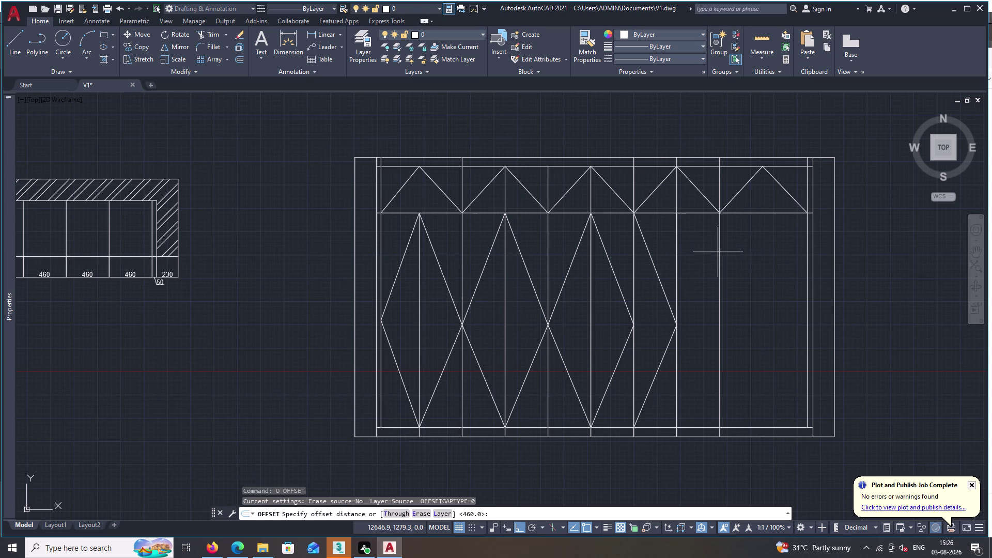
key(space)
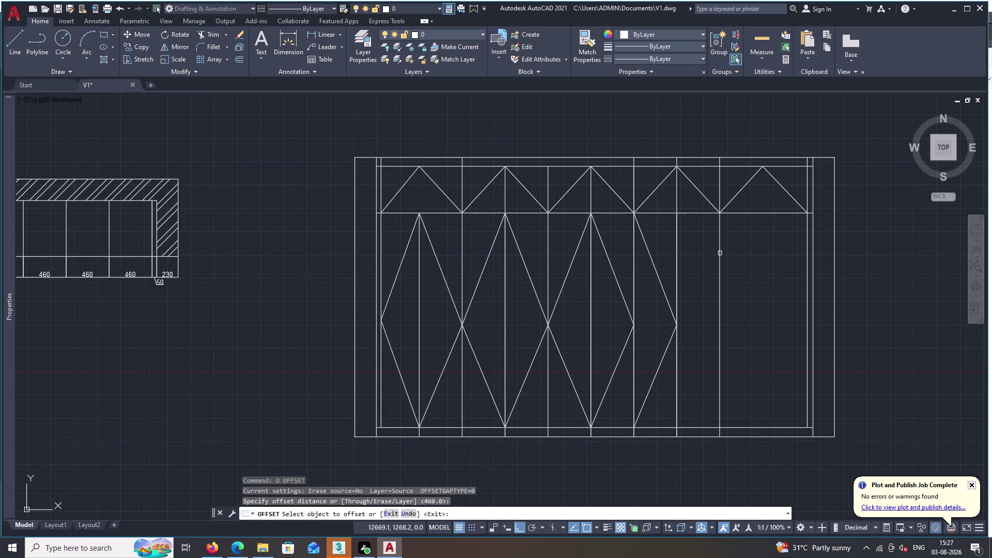
click(720, 253)
click(761, 250)
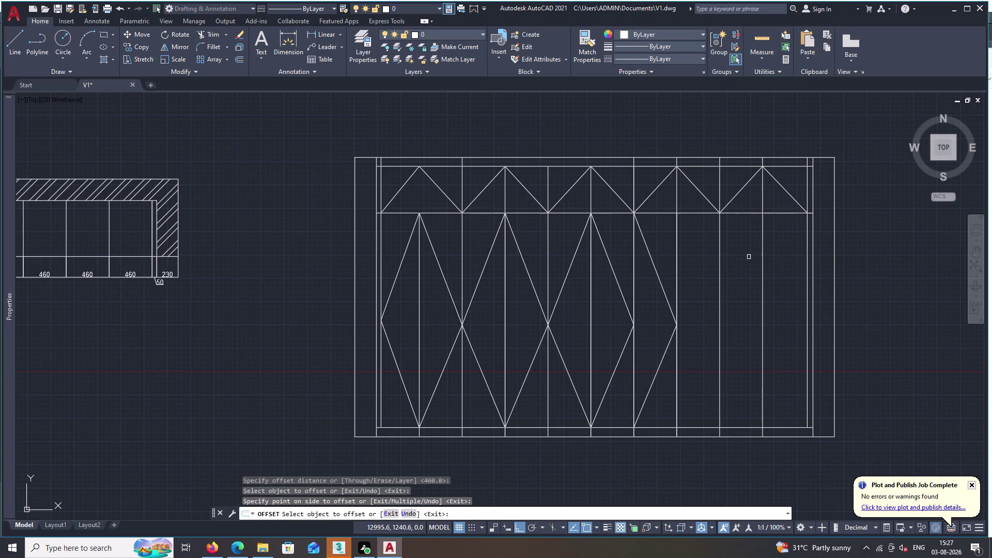
key(Escape)
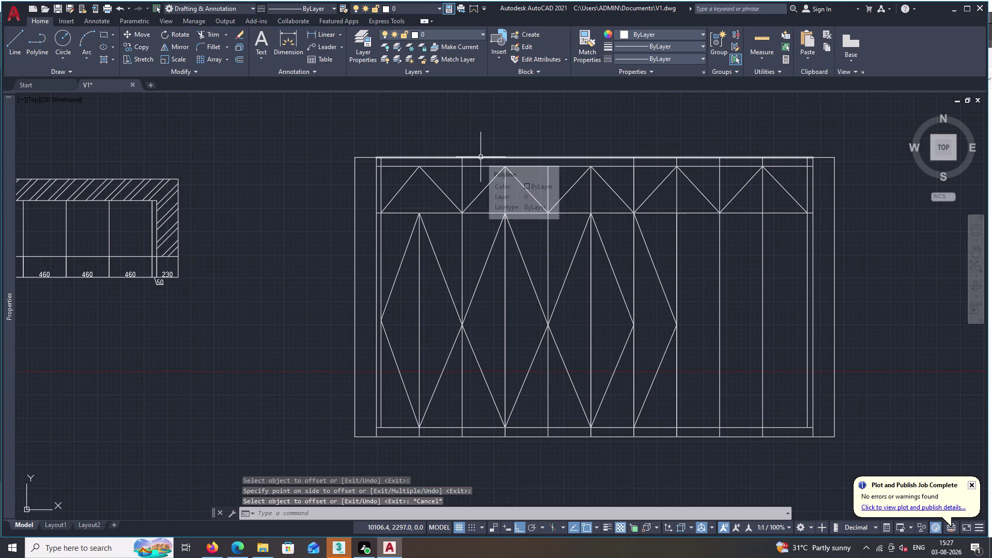
text(TR)
key(space)
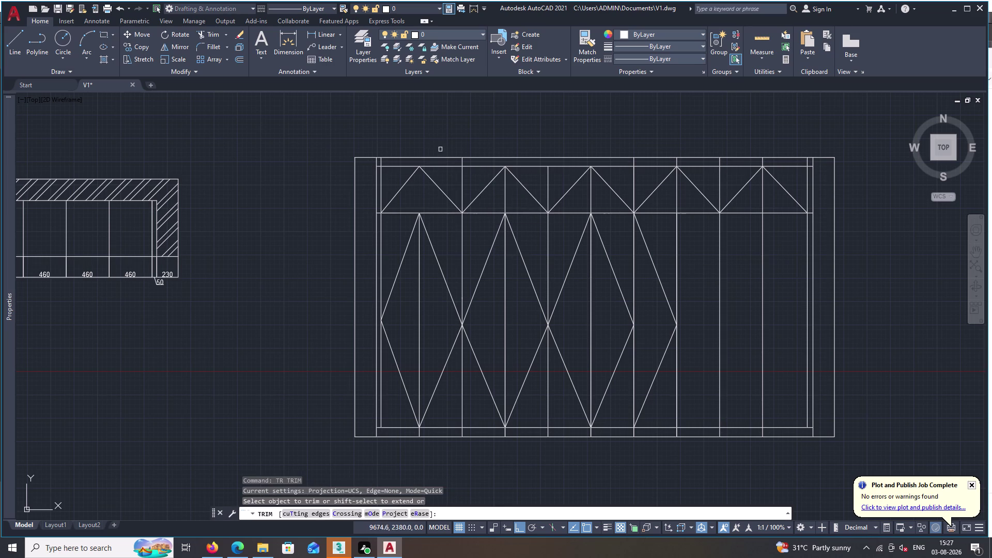
Fence-trim the vertical divider stubs crossing the top-band triangles.
scroll(up, 3)
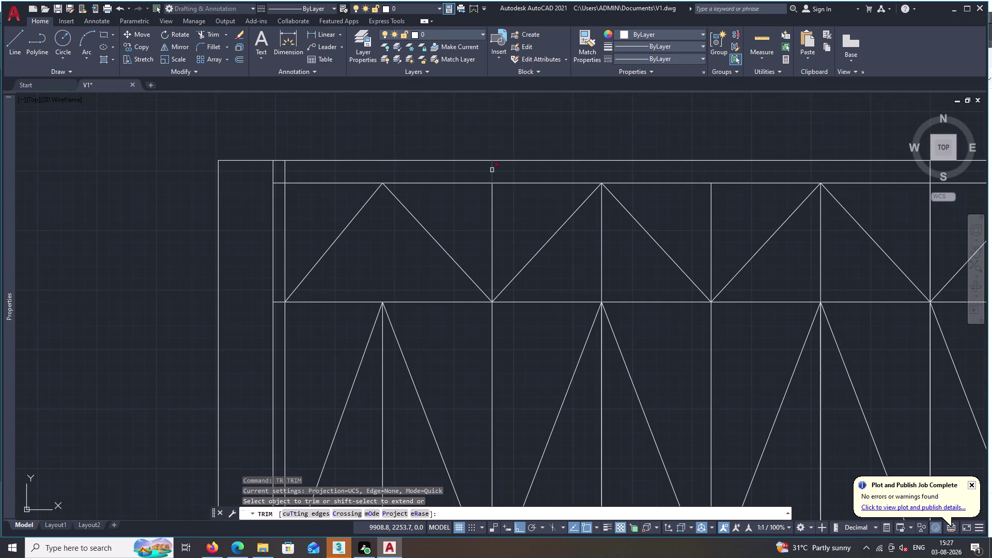
double_click(492, 170)
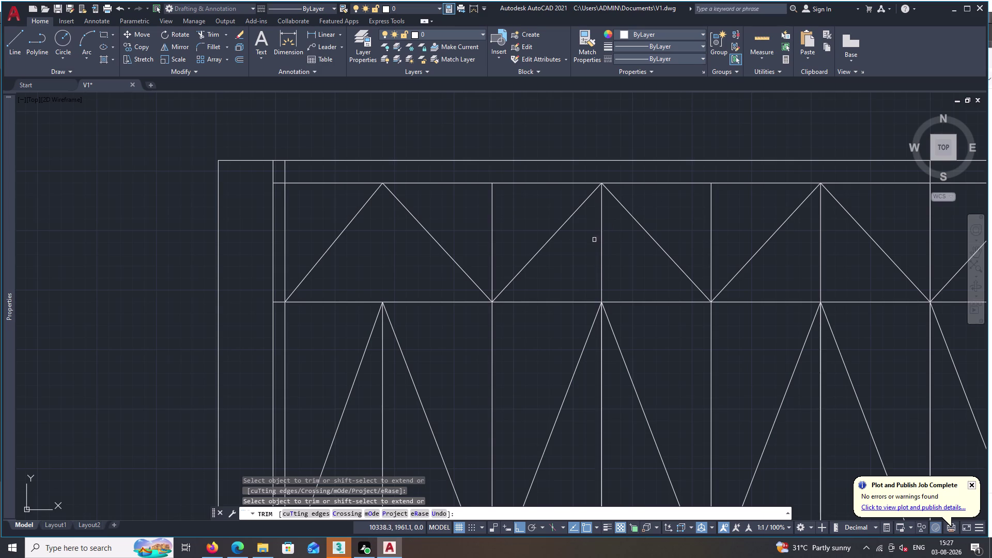
drag(594, 240, 601, 243)
drag(602, 243, 610, 243)
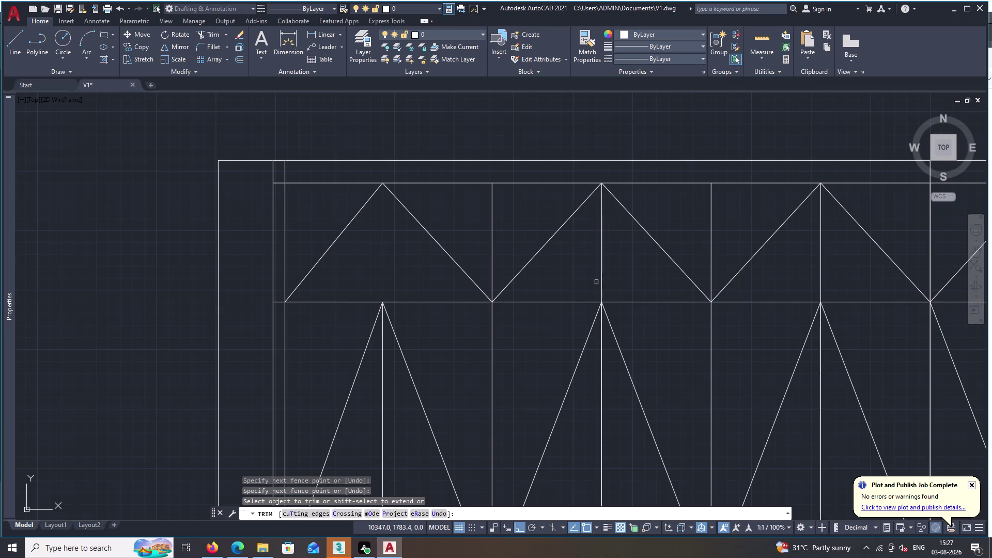
double_click(604, 283)
middle_drag(605, 284, 302, 291)
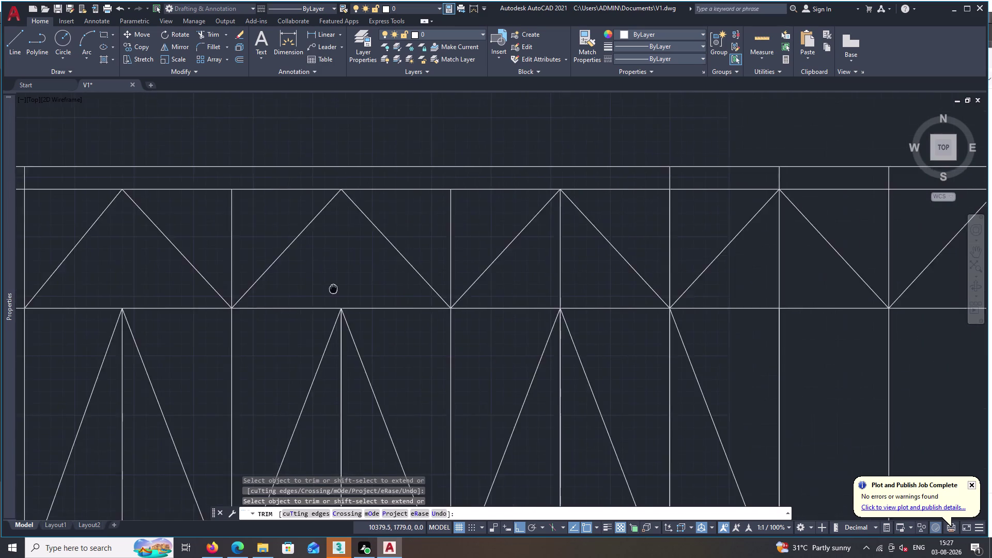
middle_drag(302, 291, 220, 303)
click(439, 263)
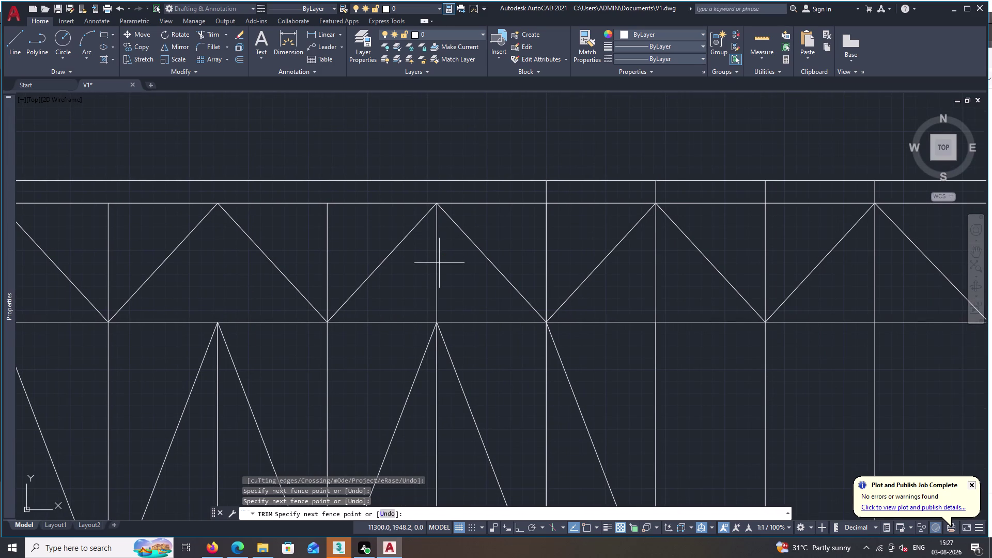
click(436, 269)
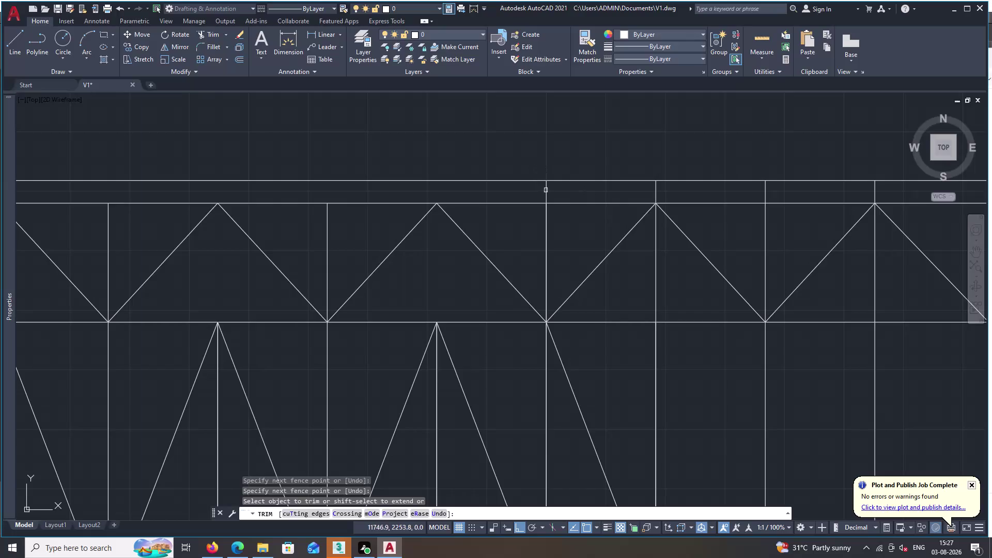
click(547, 193)
click(659, 191)
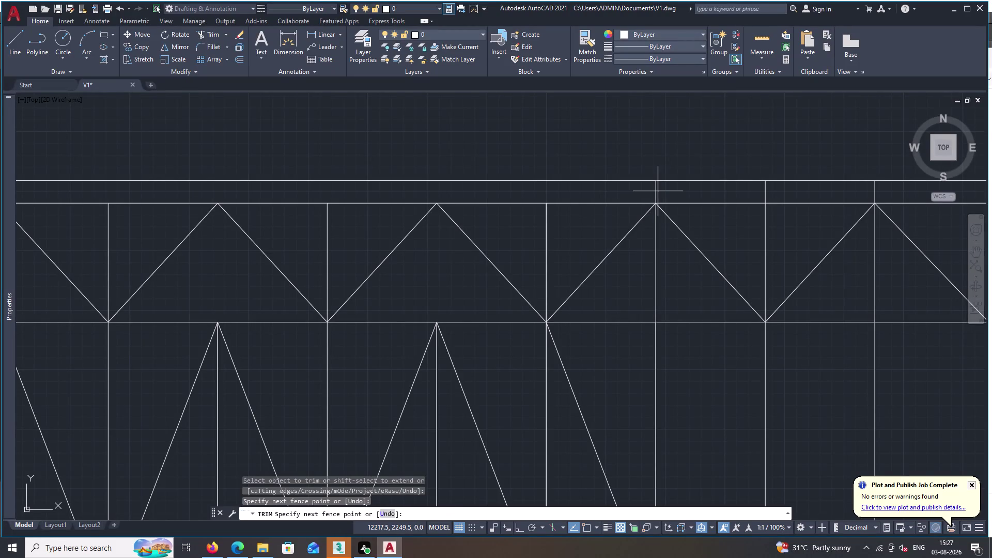
double_click(655, 192)
triple_click(658, 237)
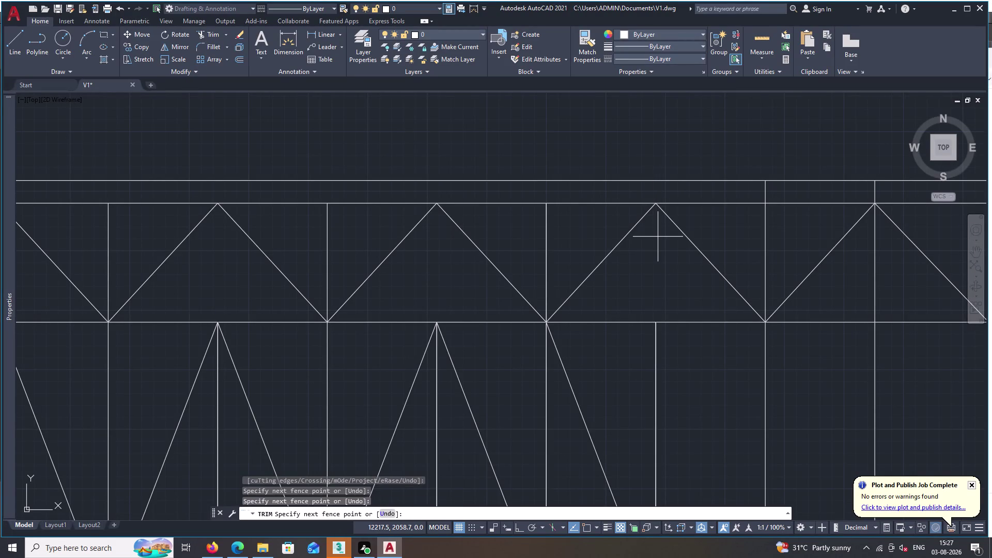
scroll(down, 3)
middle_drag(660, 237, 544, 237)
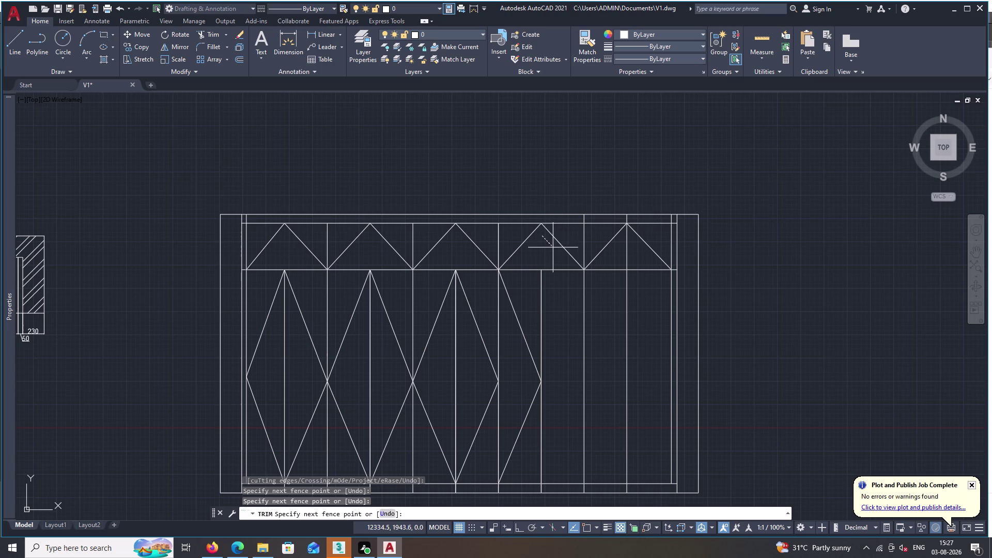
Trim the remaining stray segments inside the top band's rightmost triangle.
key(Escape)
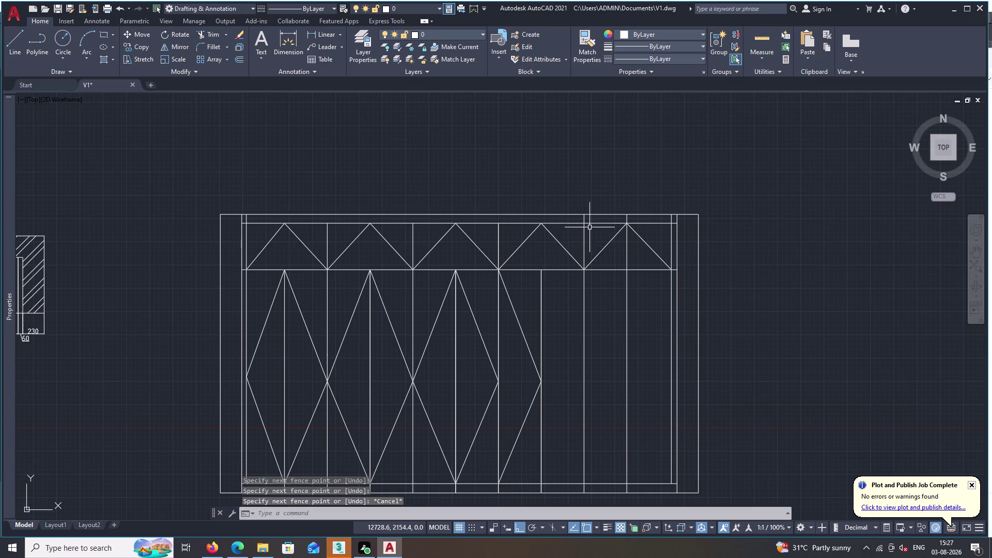
key(space)
click(584, 222)
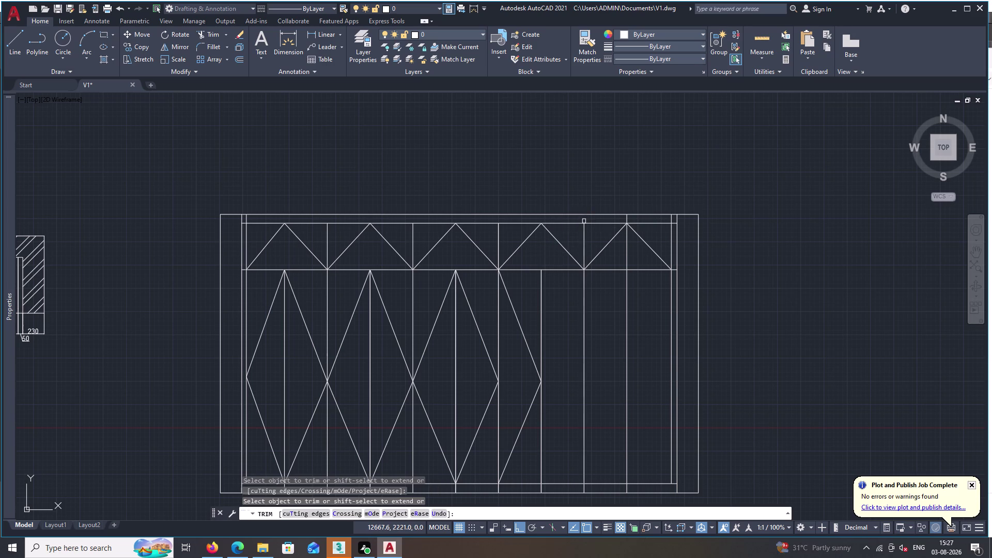
double_click(627, 219)
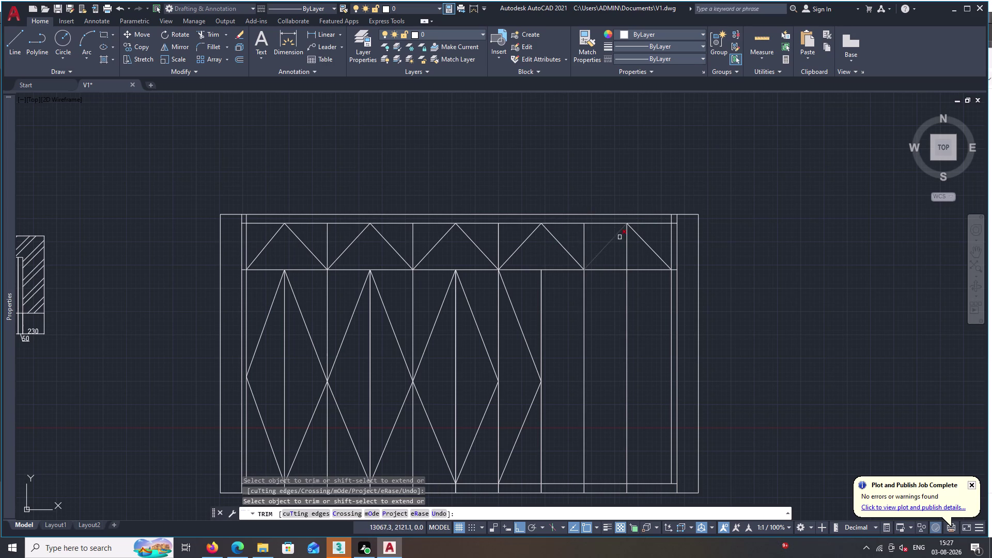
double_click(627, 247)
key(space)
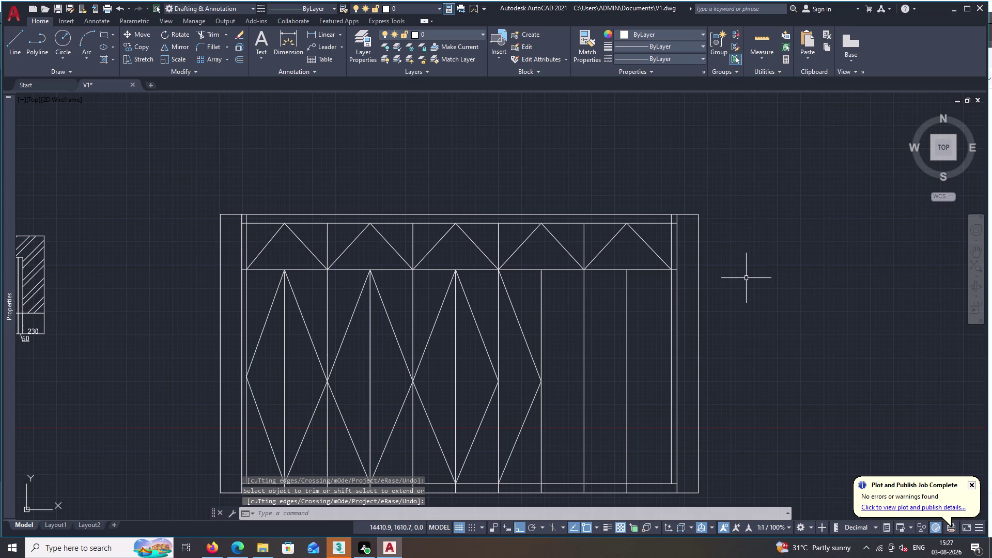
scroll(down, 3)
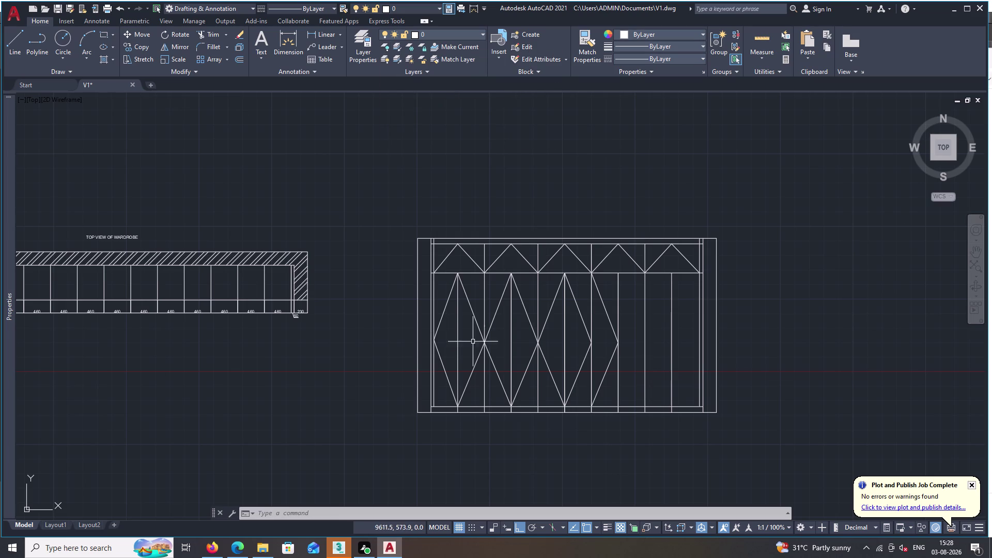
triple_click(10, 42)
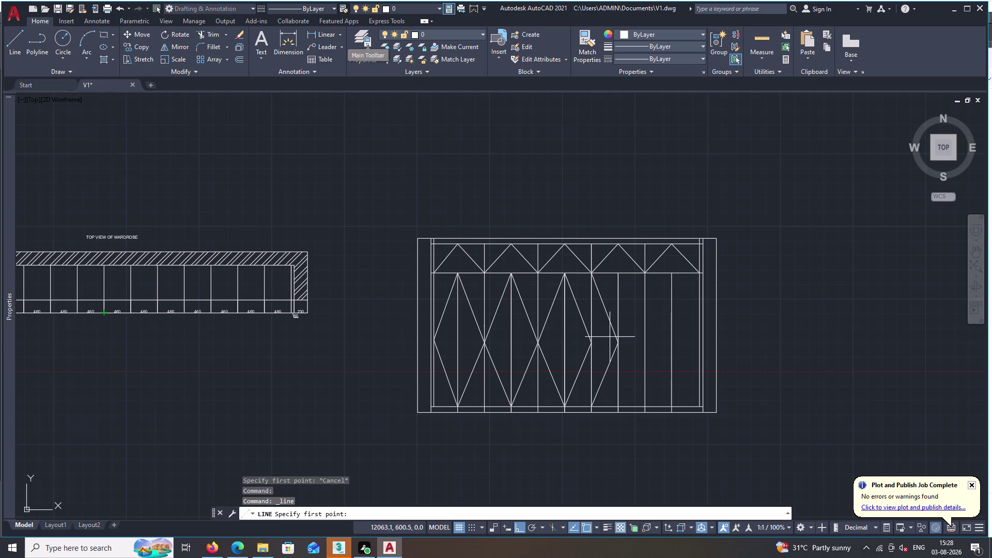
middle_drag(614, 346, 586, 315)
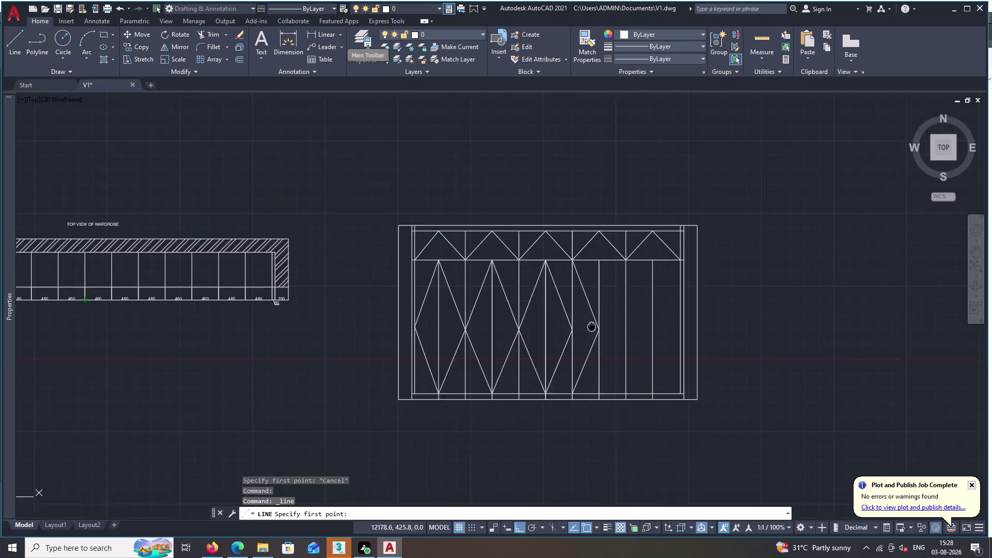
middle_drag(585, 314, 562, 256)
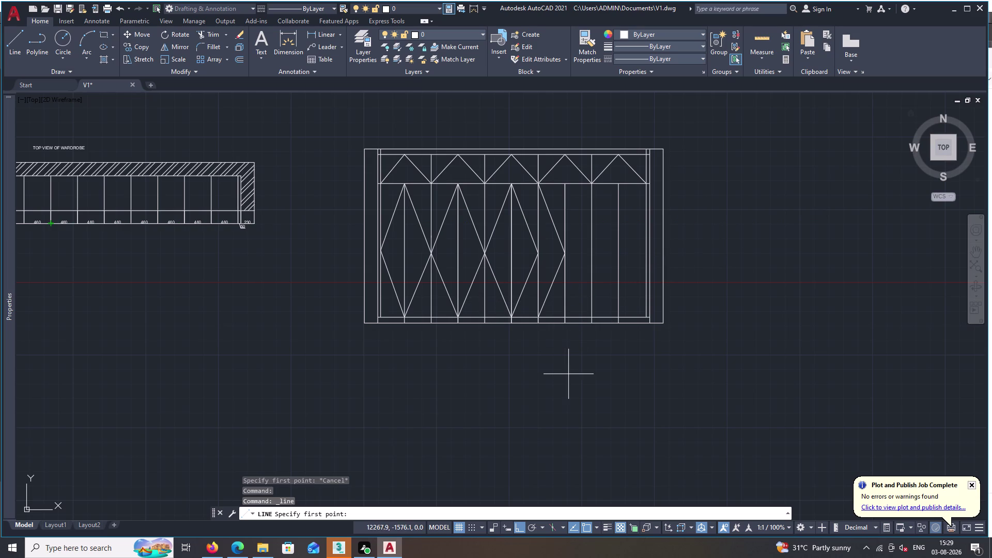
key(o)
key(n)
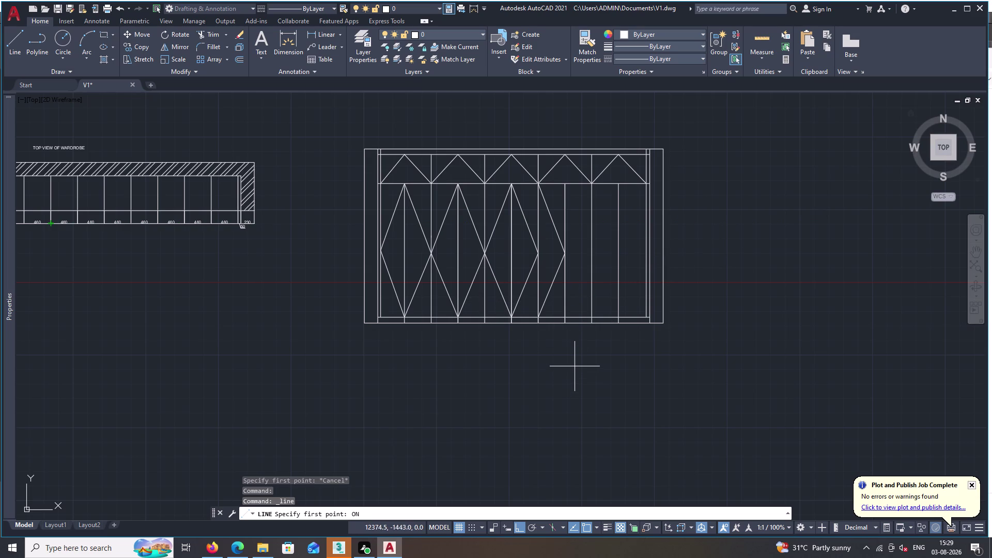
Offset the elevation's bottom edge 500 units upward as a new horizontal line.
key(BackSpace)
key(space)
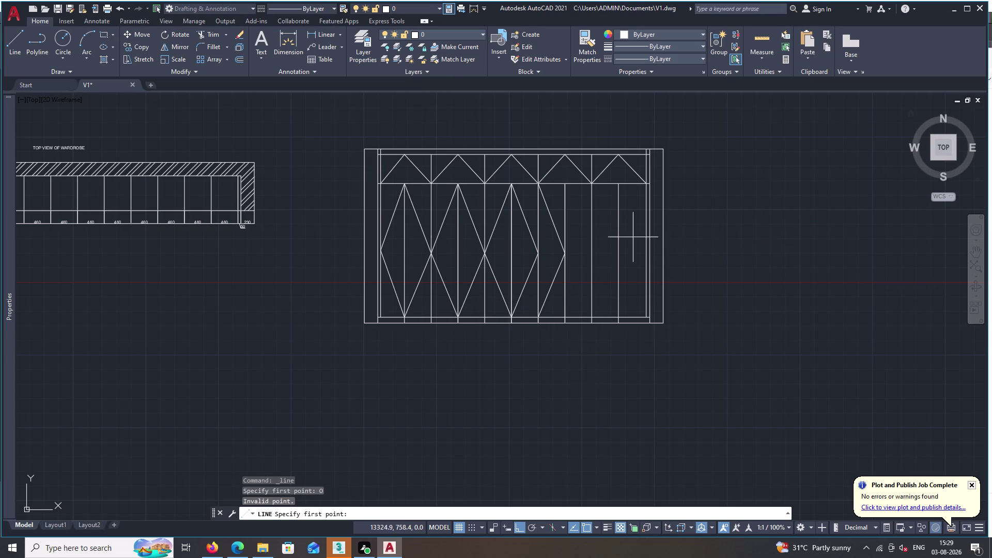
key(Escape)
text(O)
key(space)
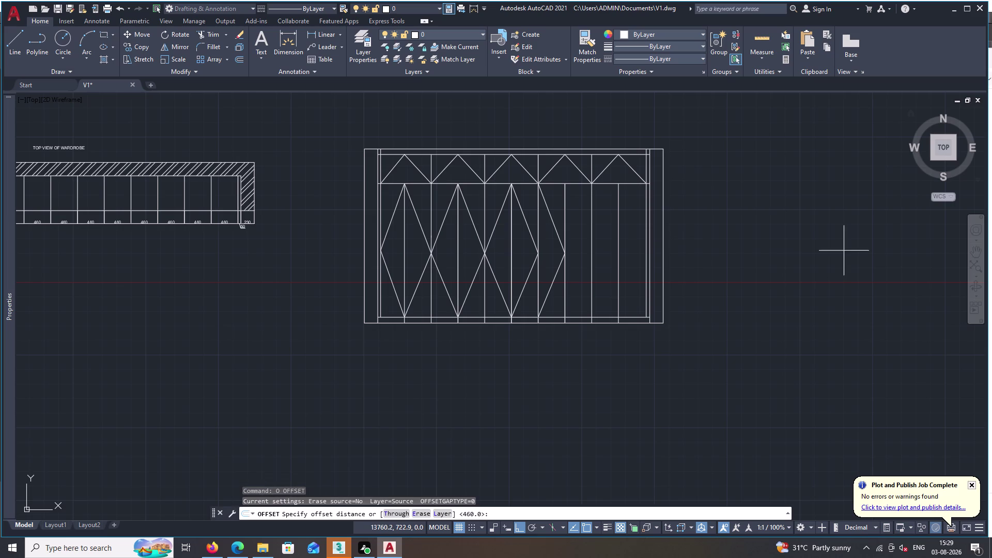
key(5)
key(0)
text(0)
key(space)
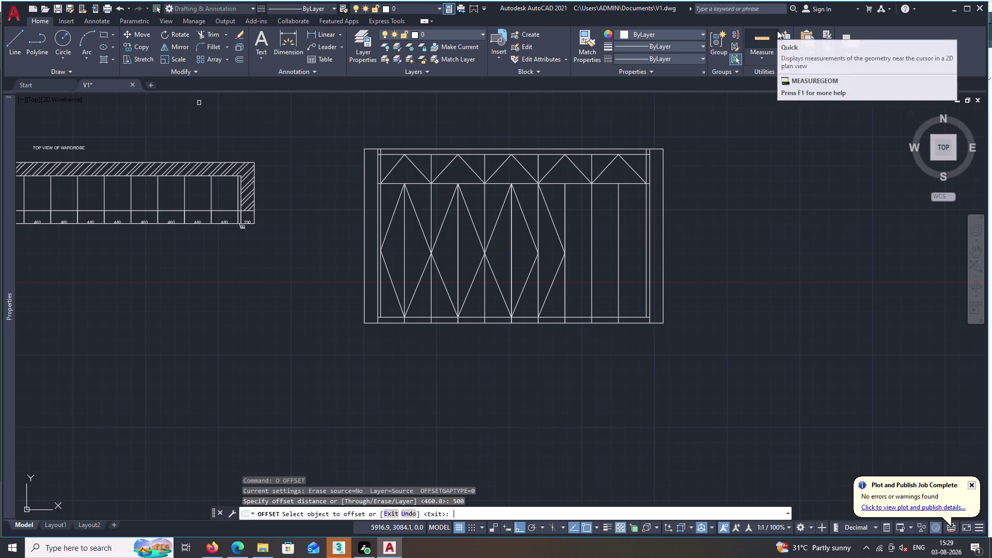
double_click(574, 317)
double_click(579, 292)
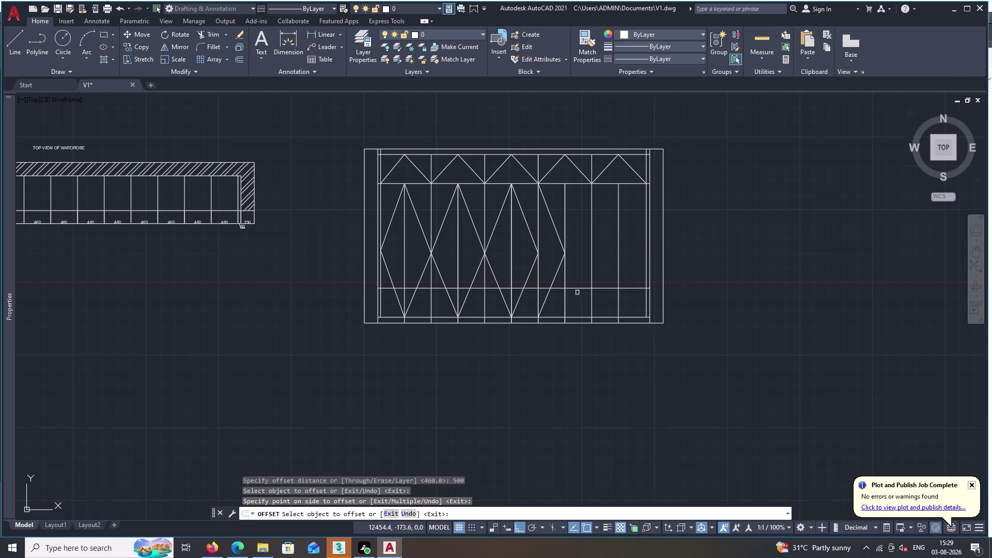
key(Escape)
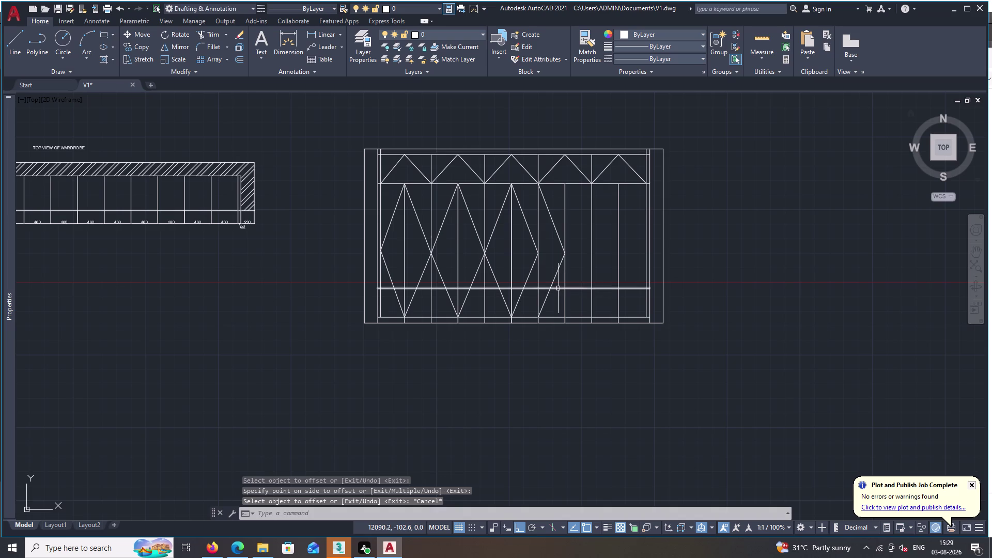
Trim a short piece of the new horizontal line at the right panels.
key(t)
text(R)
key(space)
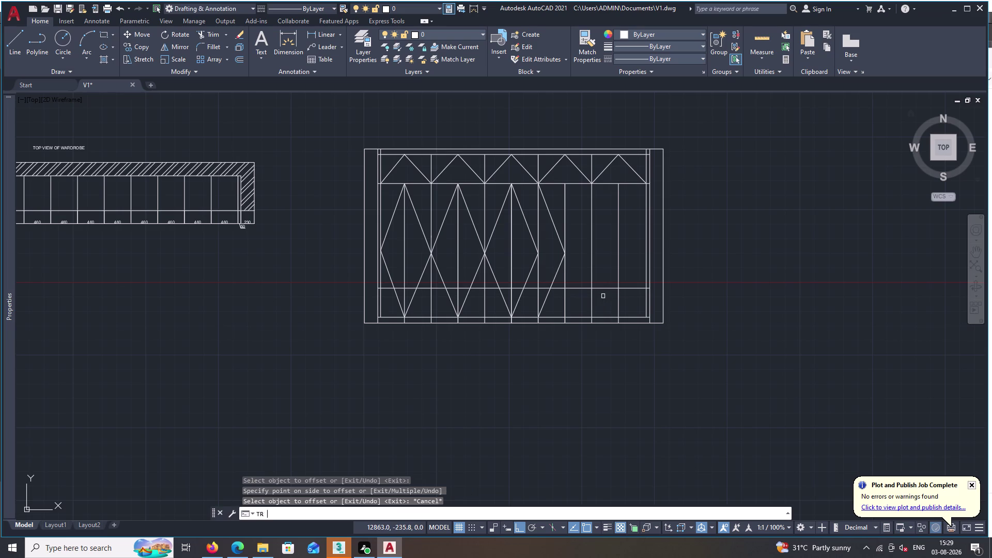
click(558, 288)
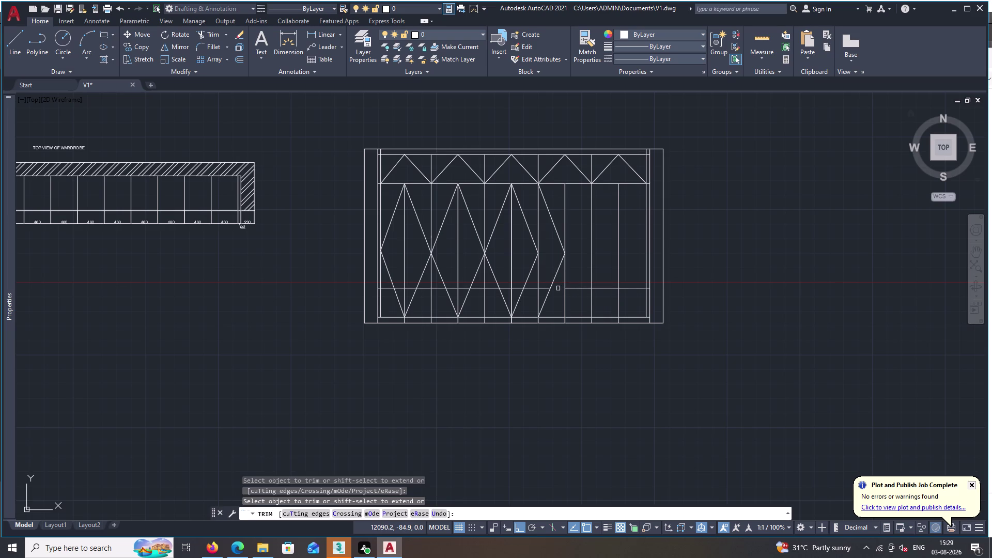
key(Escape)
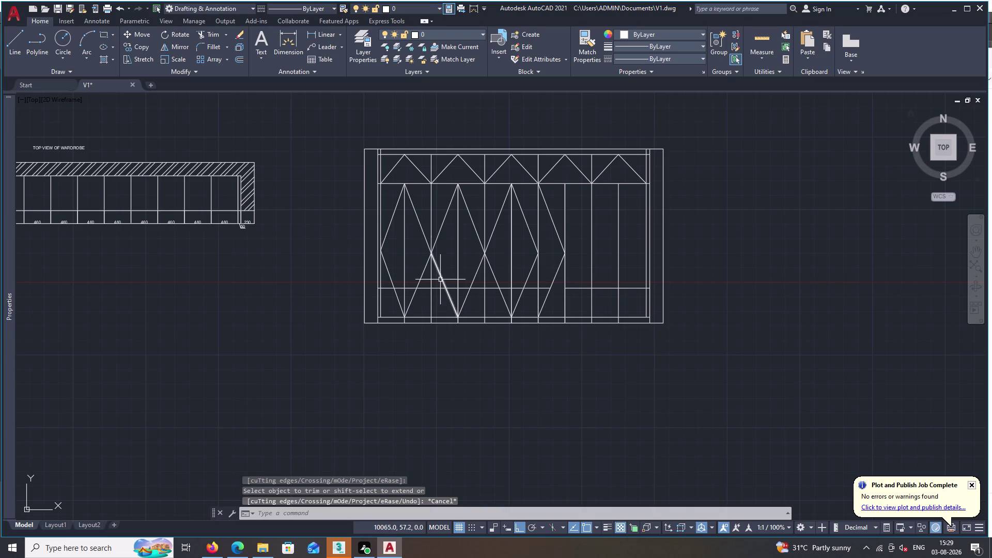
Try selecting and deleting the left part of the new line, then cancel.
double_click(441, 287)
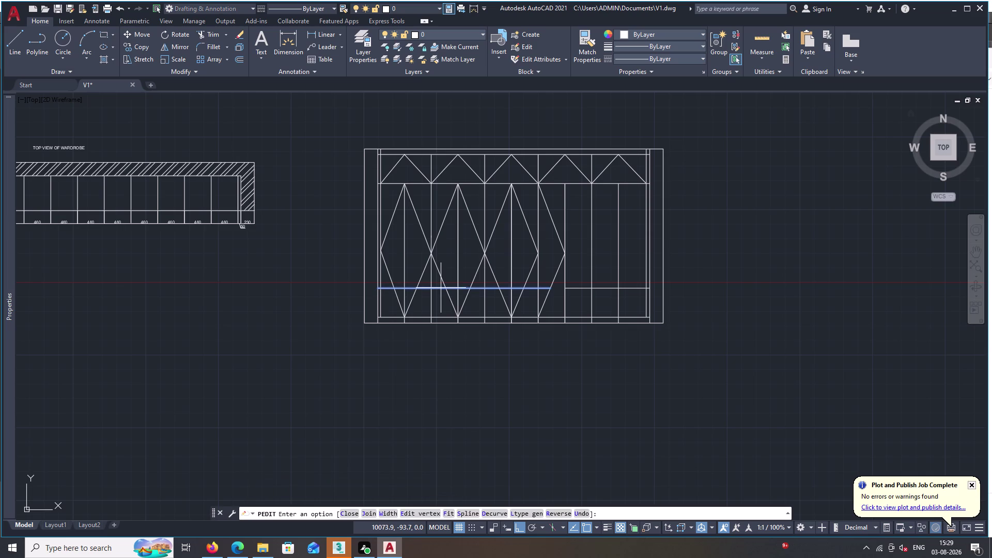
key(Delete)
key(Delete)
click(767, 225)
key(Delete)
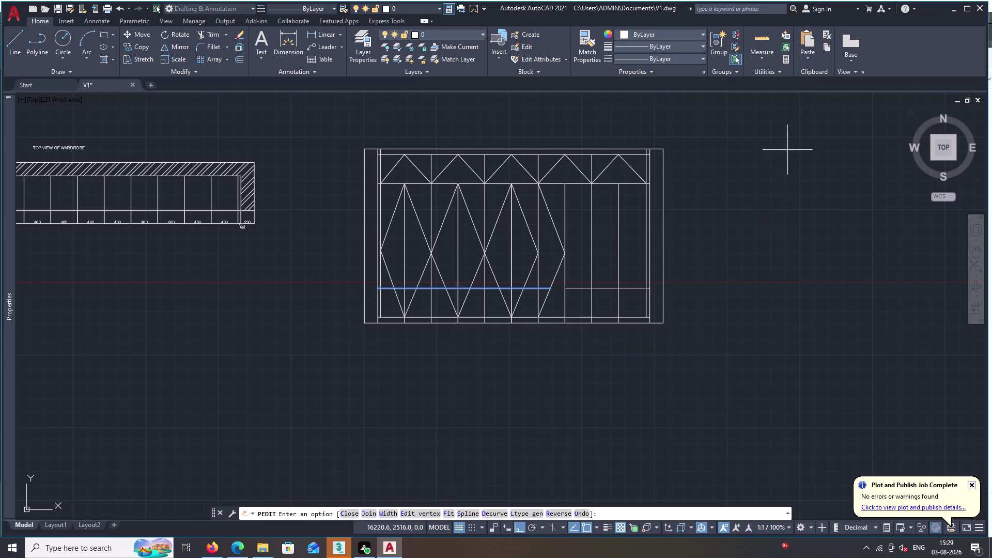
key(Escape)
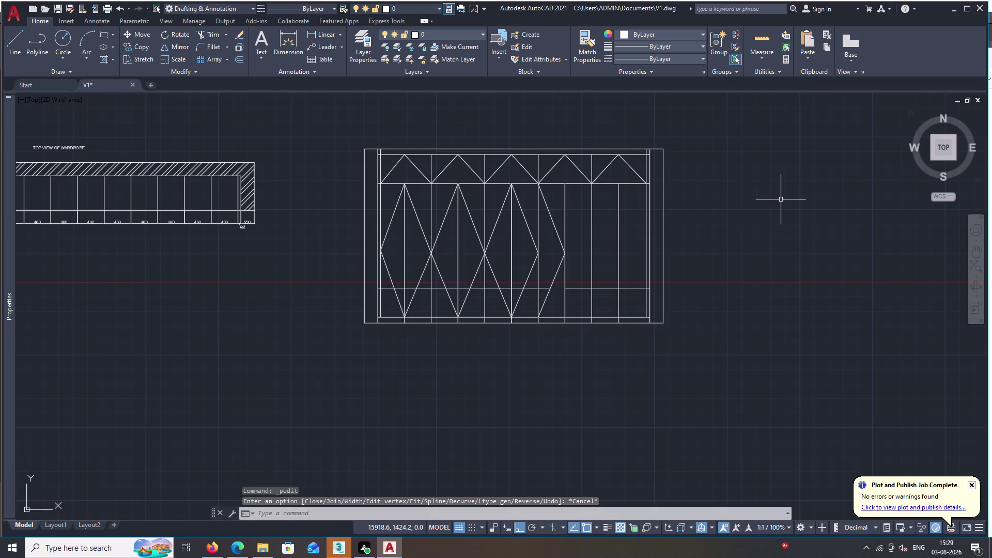
double_click(478, 288)
key(Delete)
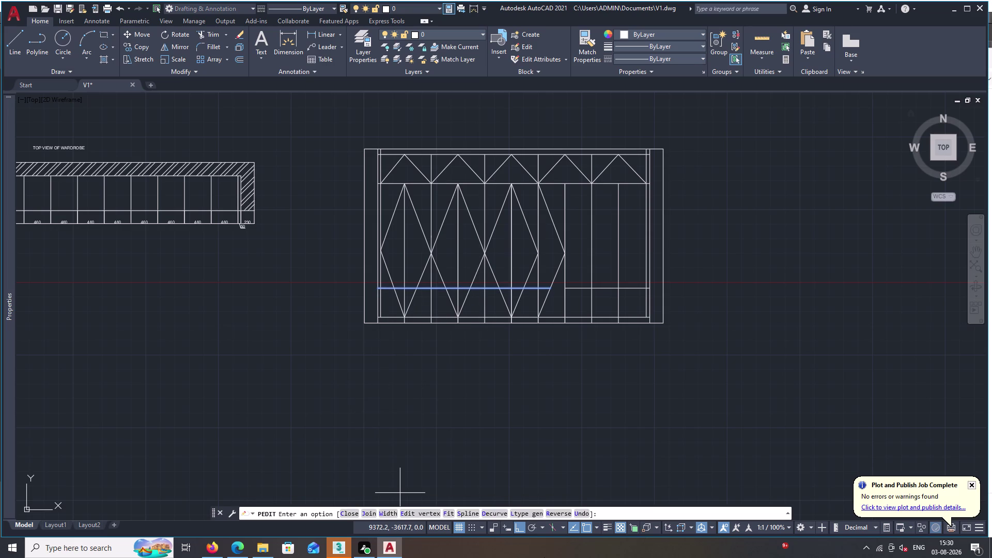
key(Delete)
key(Delete)
key(Delete)
key(Delete)
key(Delete)
key(Escape)
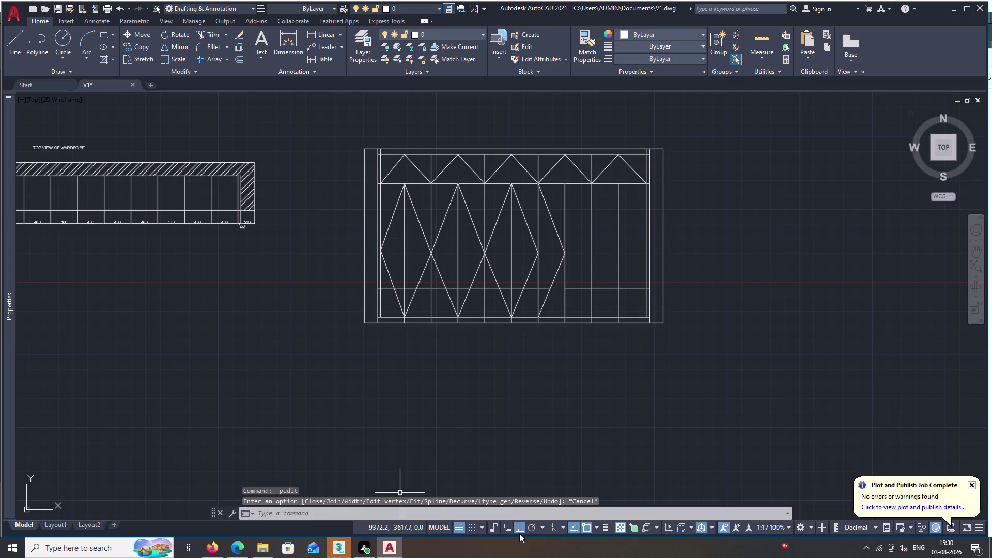
Bring the elevation's bottom into view, then start and cancel TRIM.
scroll(up, 3)
middle_drag(409, 370, 397, 532)
scroll(down, 3)
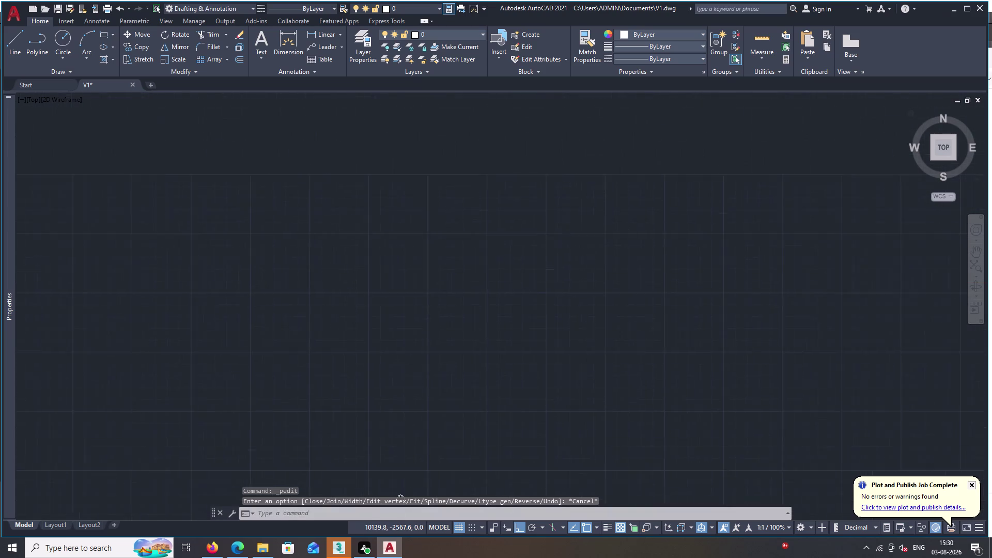
middle_drag(396, 532, 382, 557)
scroll(down, 3)
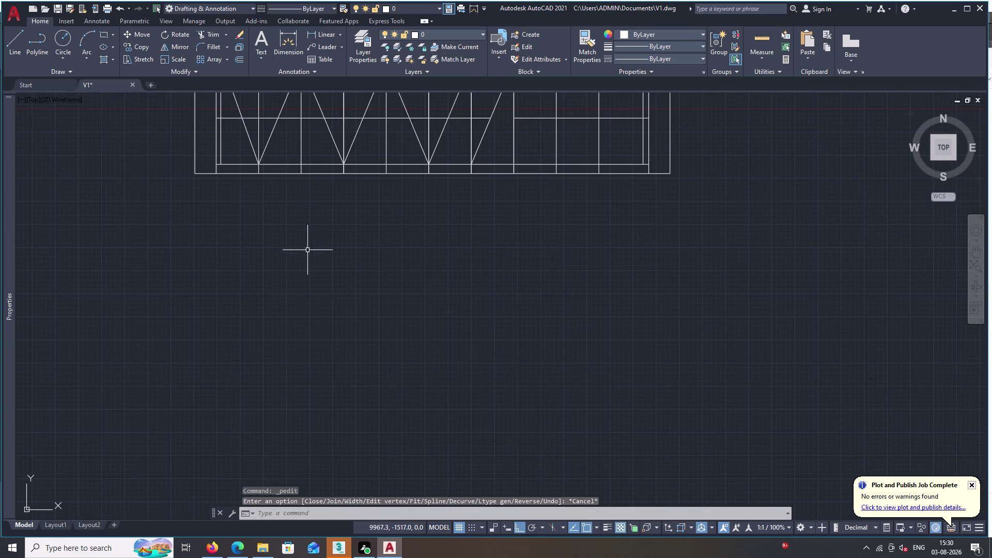
key(t)
key(r)
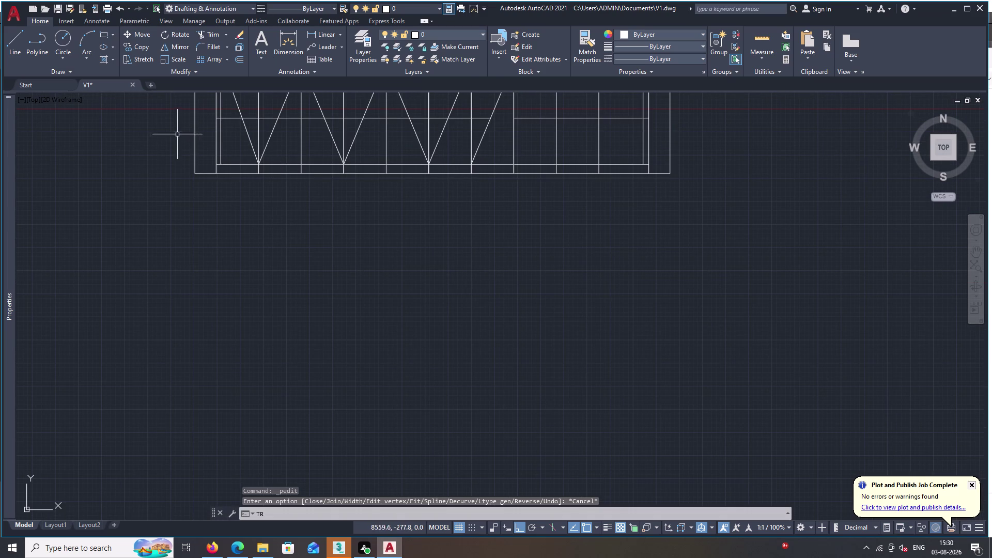
click(224, 119)
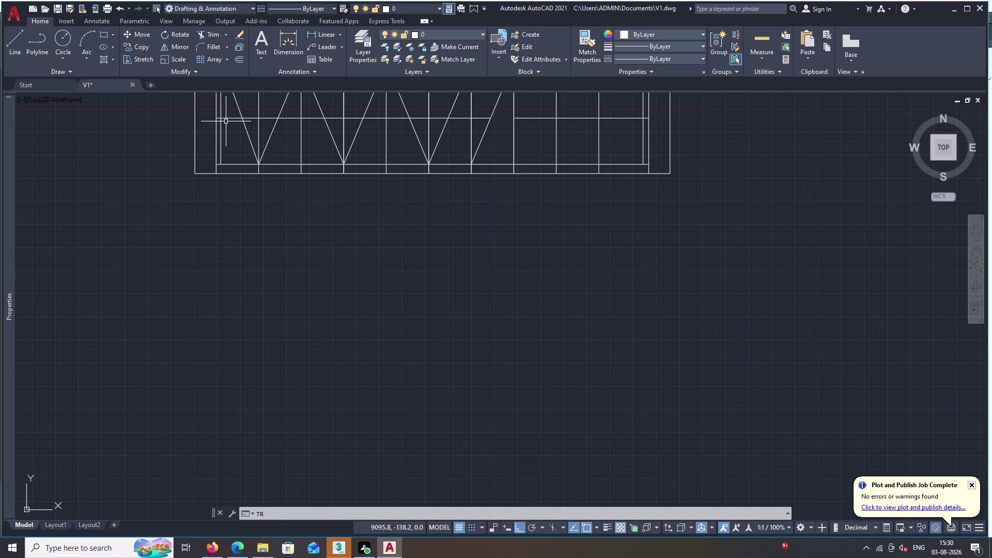
key(space)
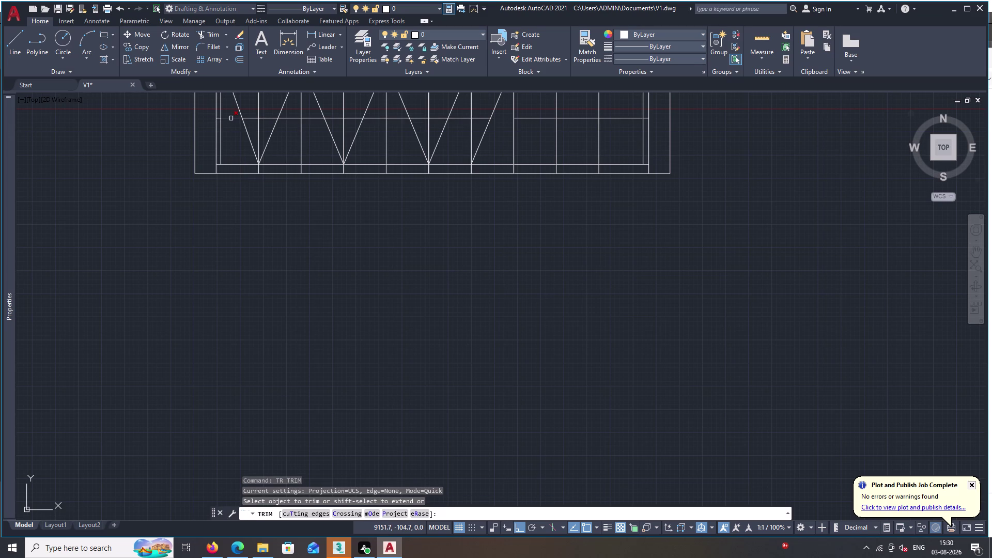
key(Escape)
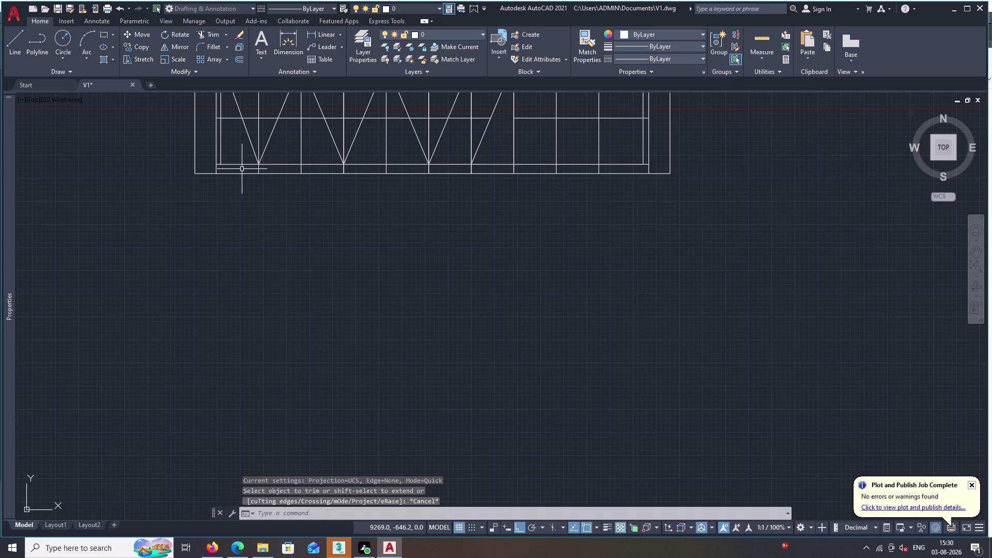
Erase the left part of the horizontal line across the diamond panels.
click(257, 119)
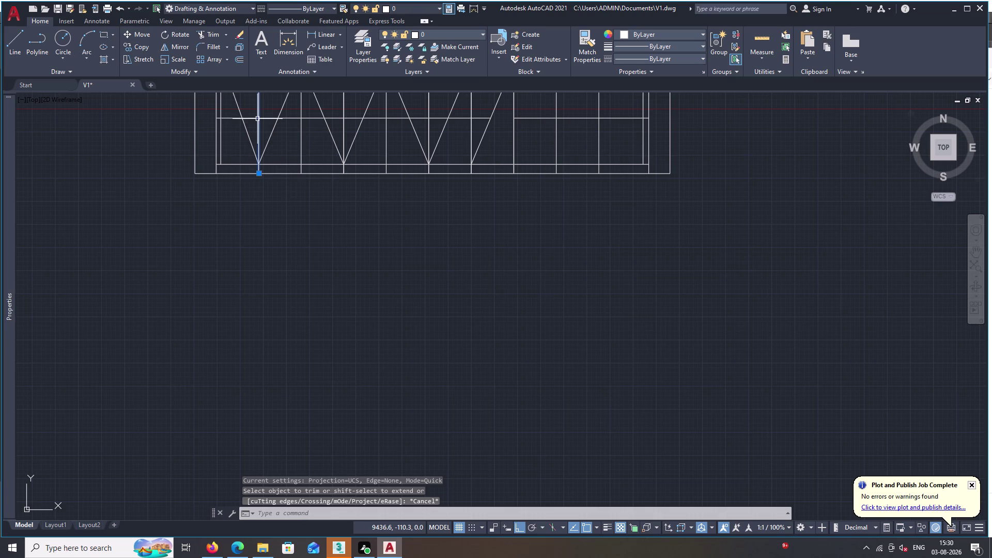
key(Escape)
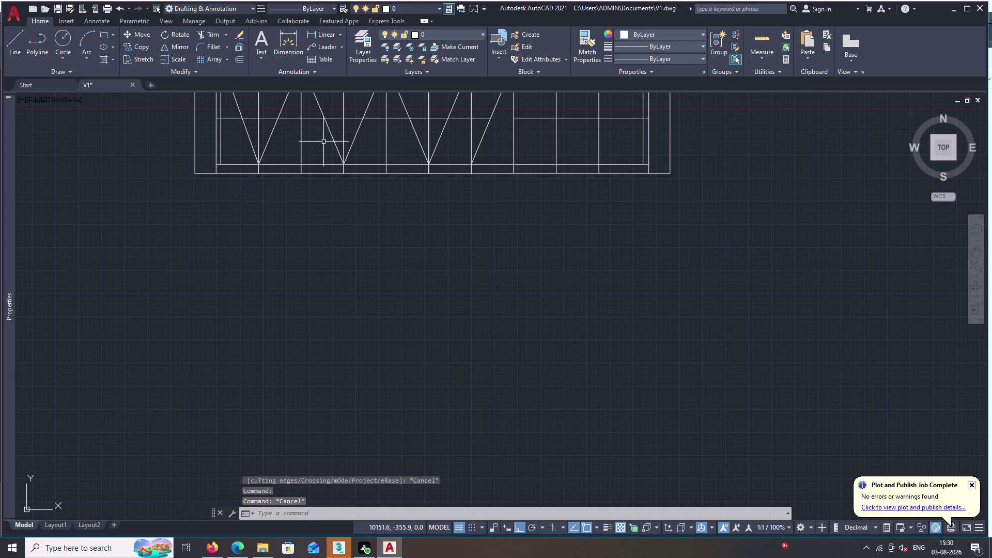
double_click(306, 120)
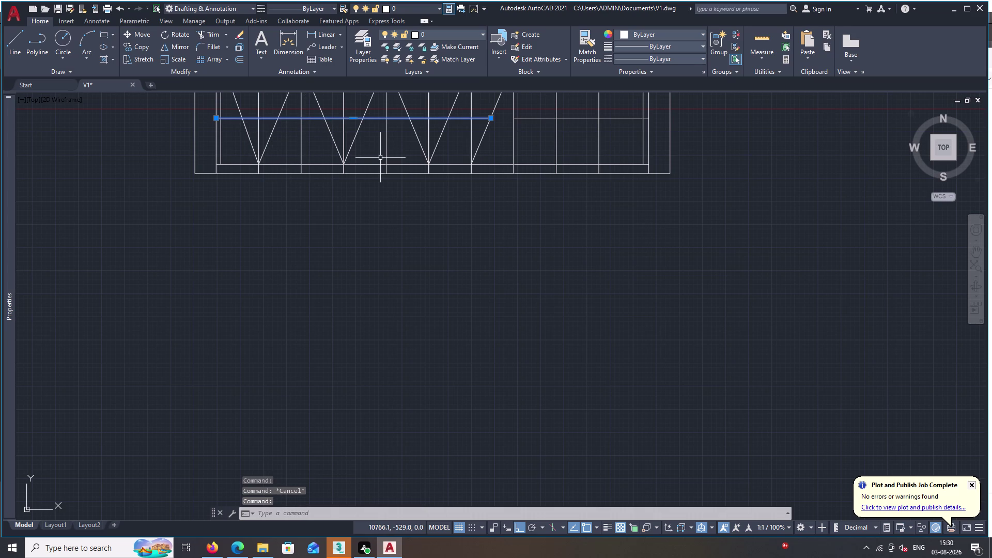
key(Delete)
middle_drag(516, 243, 476, 366)
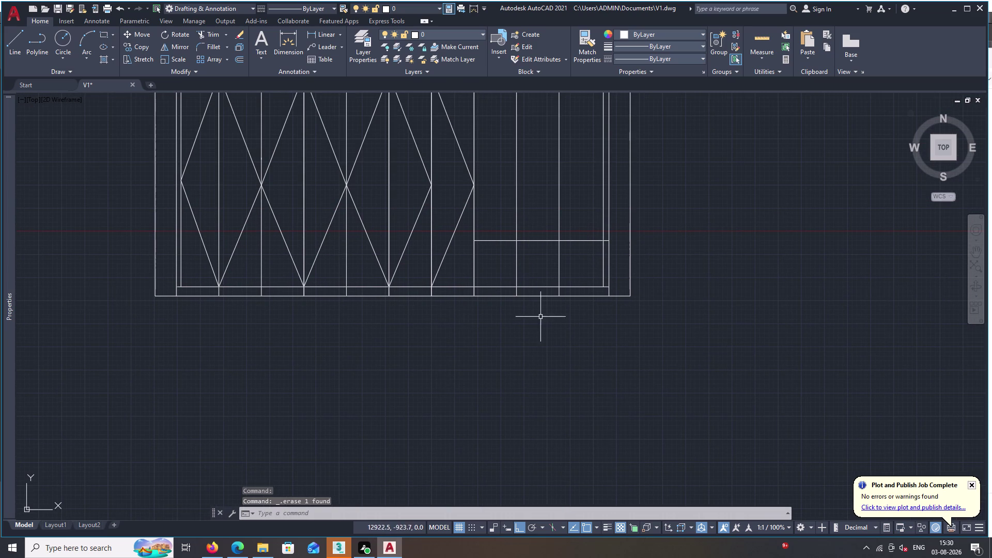
Trim the vertical segments inside the lower right compartment and its bottom strip.
scroll(up, 3)
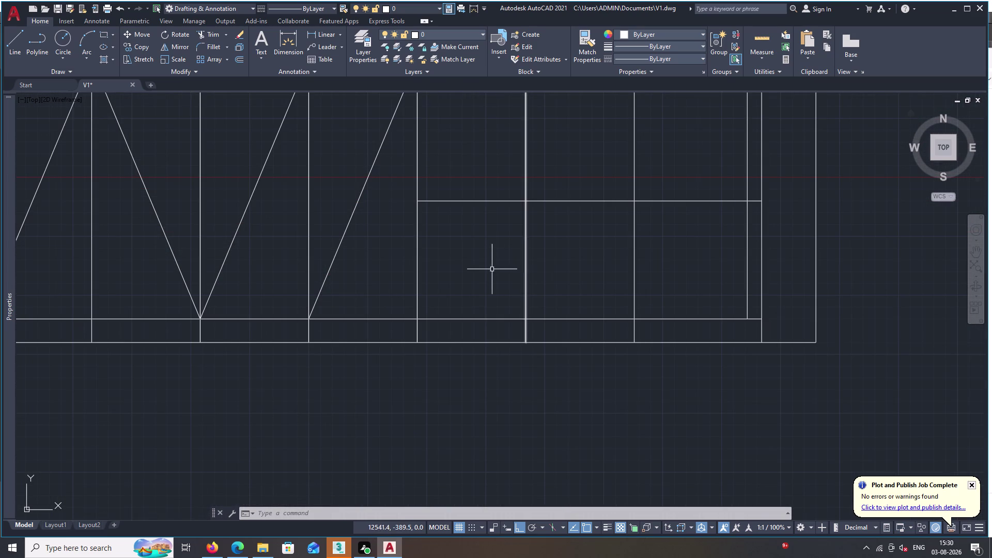
key(Escape)
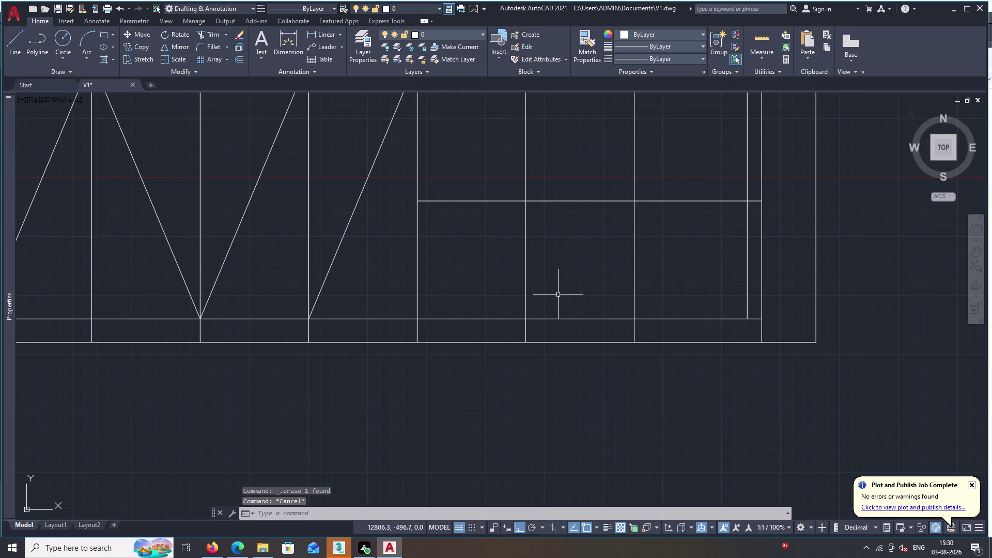
text(TR)
key(space)
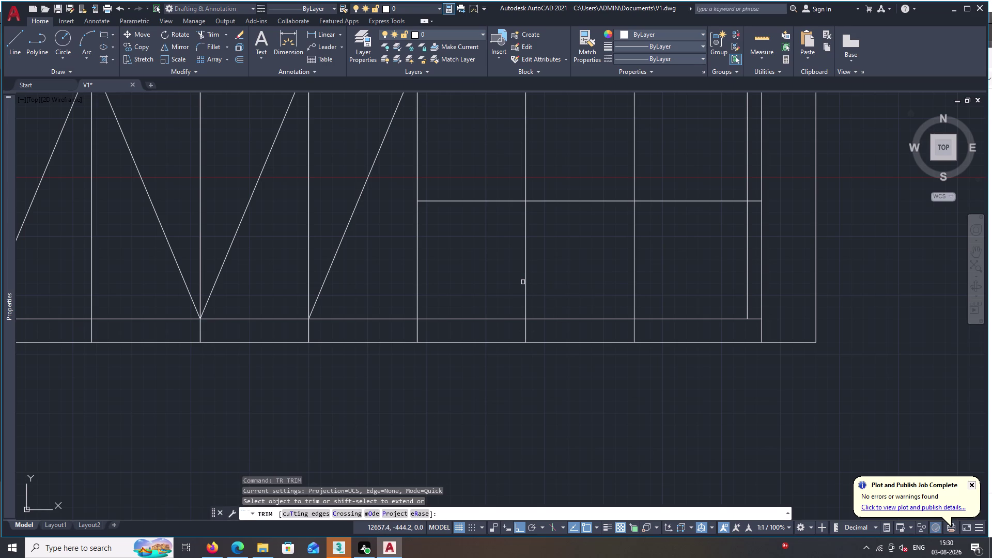
double_click(524, 282)
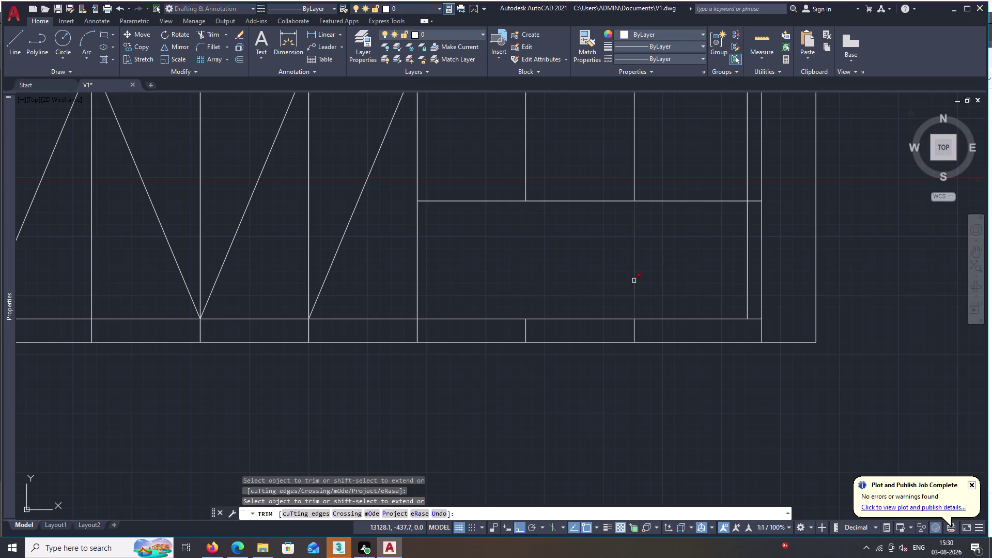
click(635, 281)
click(525, 331)
drag(525, 330, 546, 333)
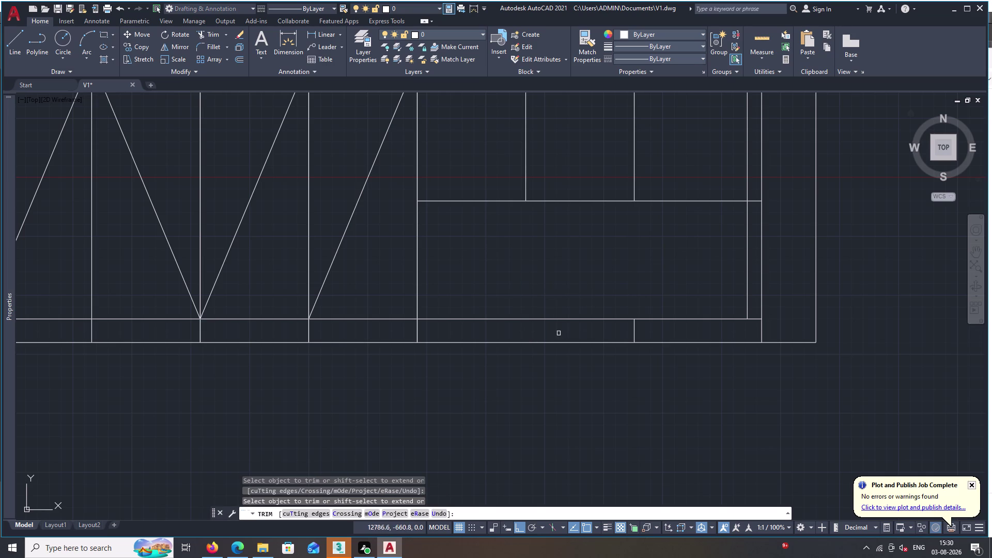
double_click(636, 331)
middle_click(537, 400)
scroll(down, 3)
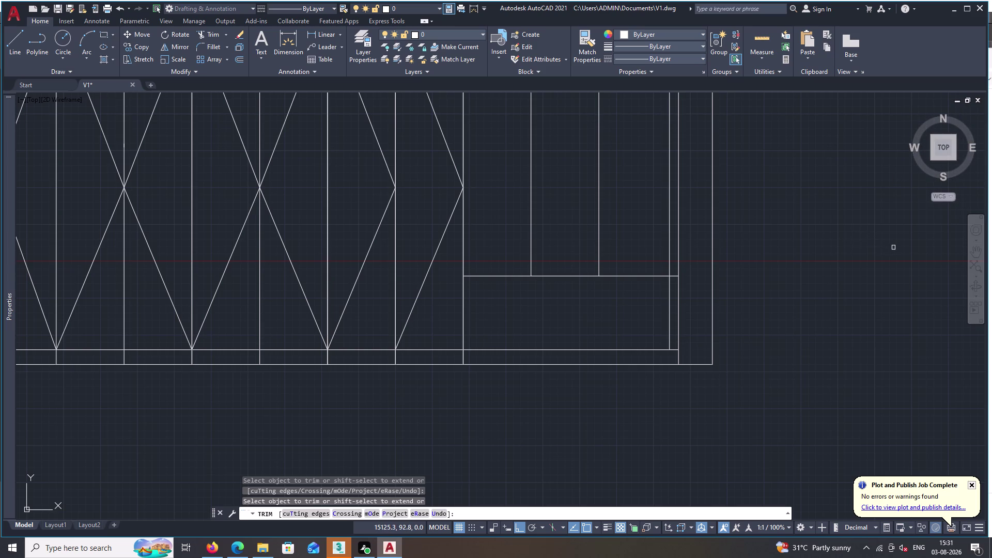
Try a trim mode option, end TRIM, and start OFFSET.
key(o)
key(space)
key(Escape)
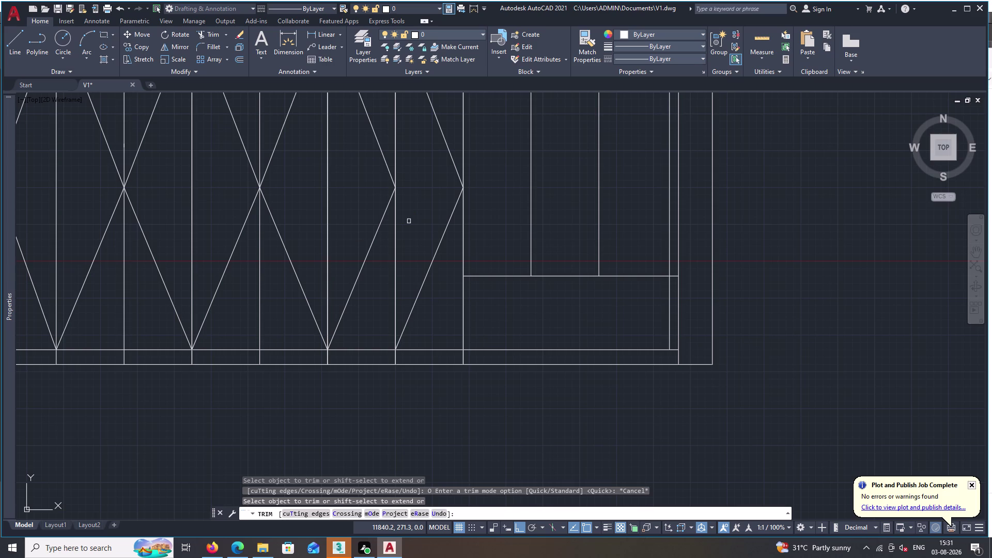
key(Escape)
text(O)
key(space)
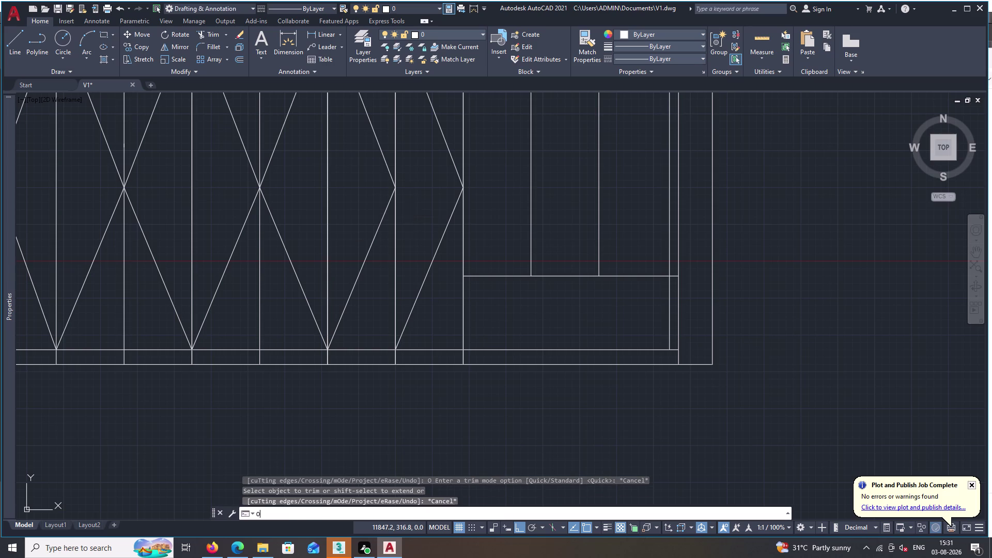
Offset the compartment's vertical line 450 to the right, then offset the new copy again.
key(4)
key(5)
text(0)
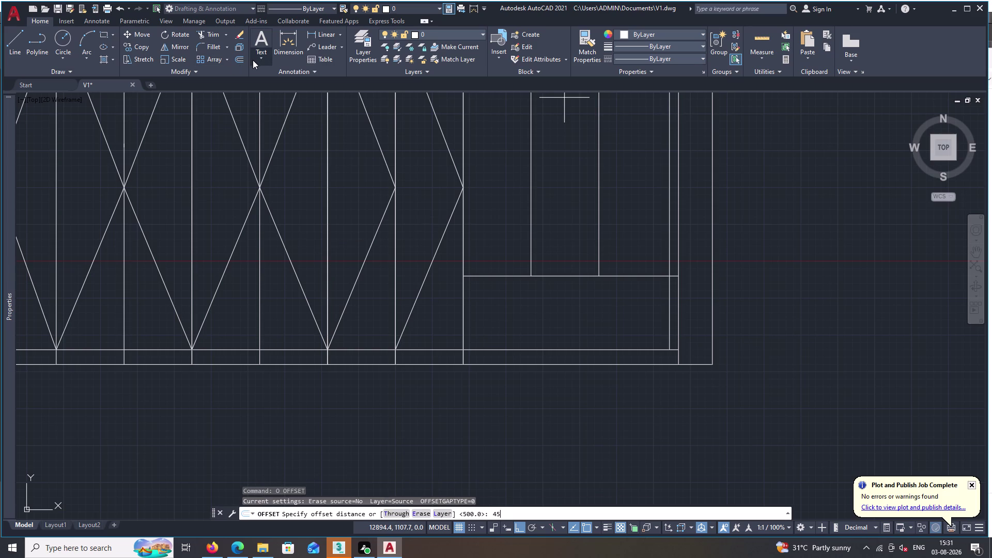
key(space)
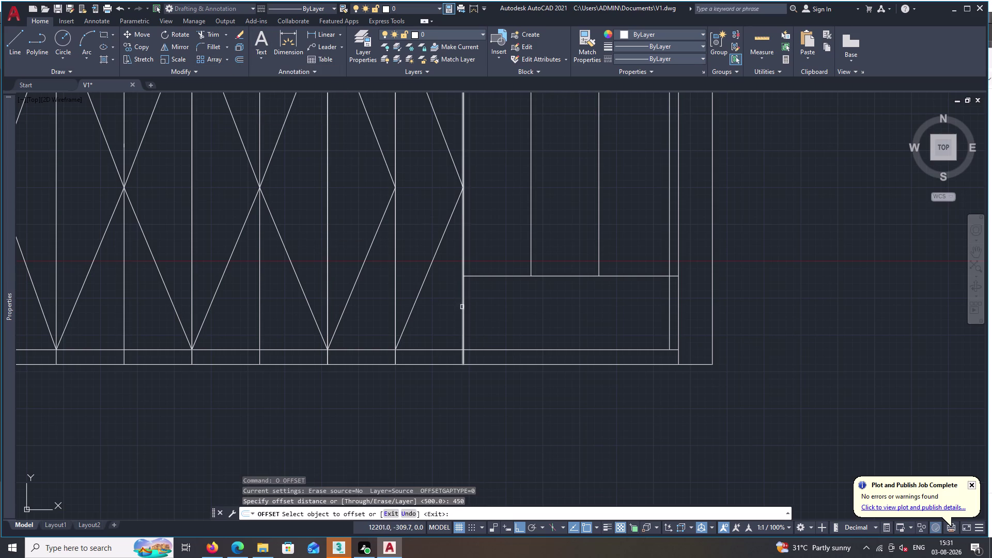
click(463, 307)
triple_click(497, 312)
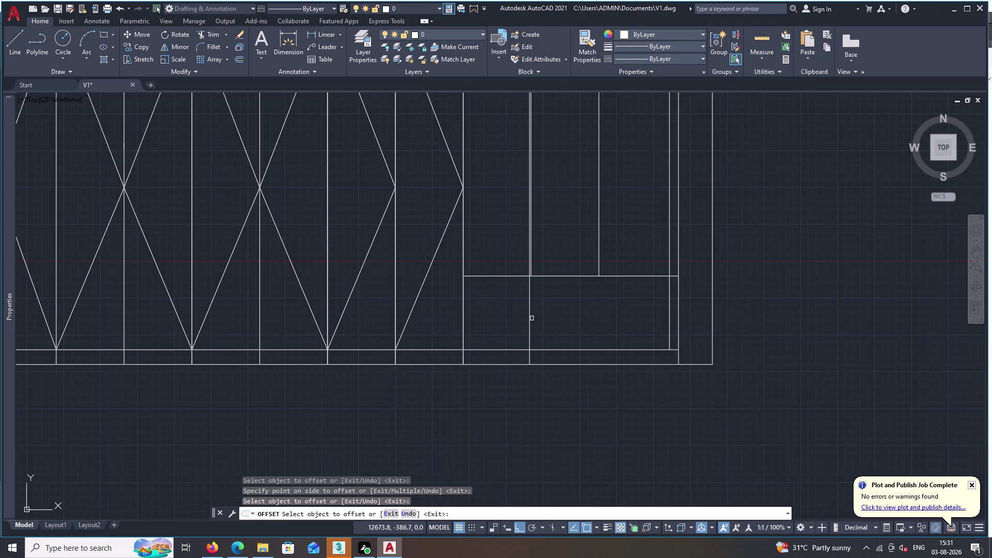
drag(529, 316, 536, 317)
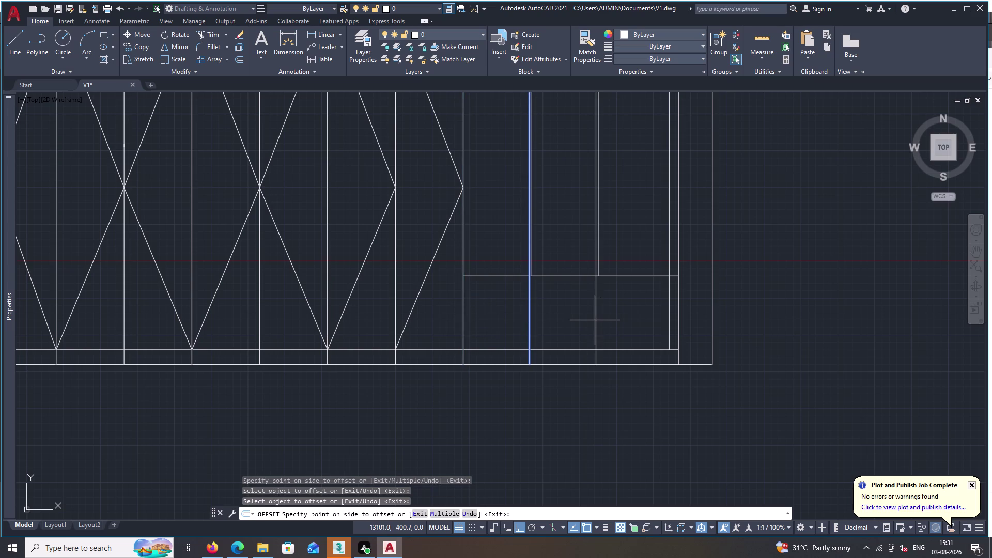
click(595, 320)
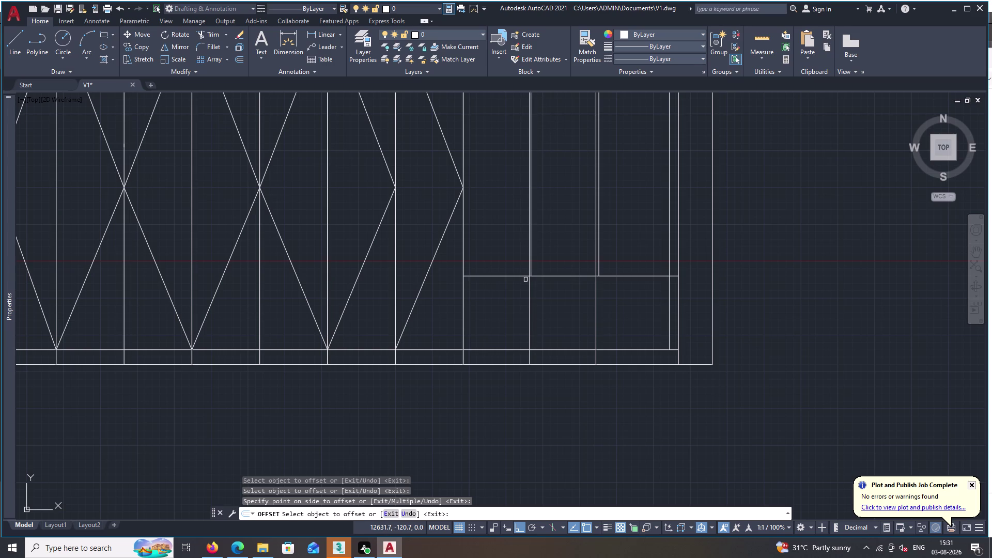
click(596, 307)
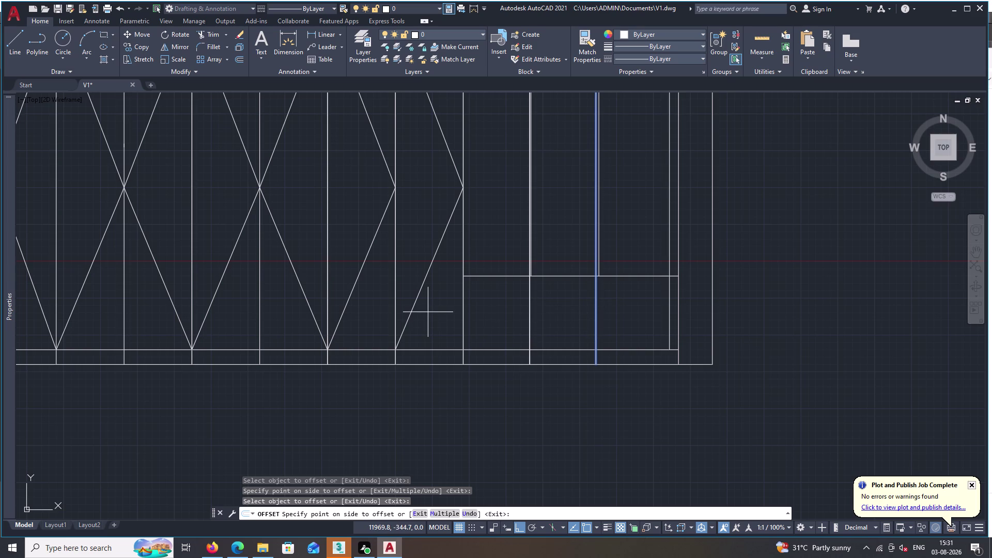
key(Escape)
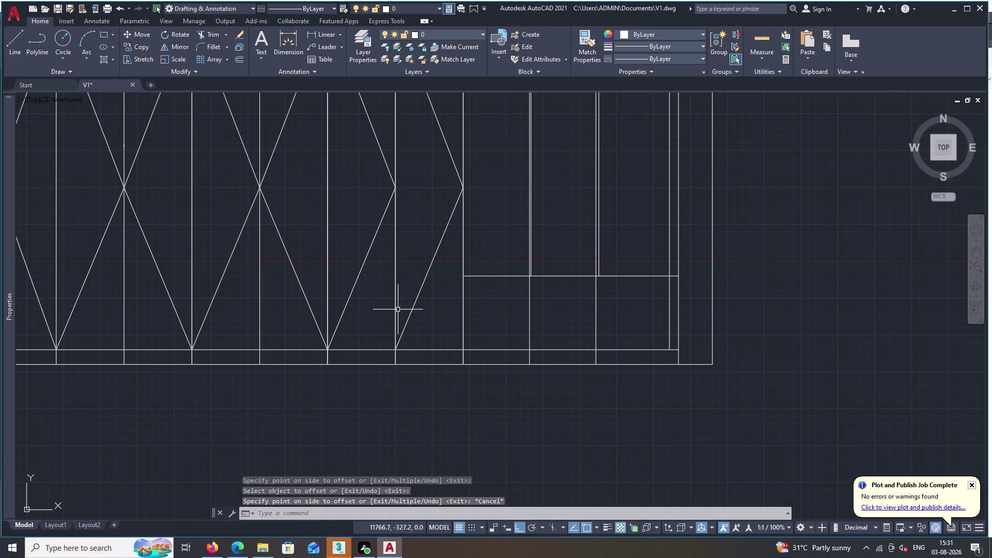
middle_drag(398, 310, 543, 404)
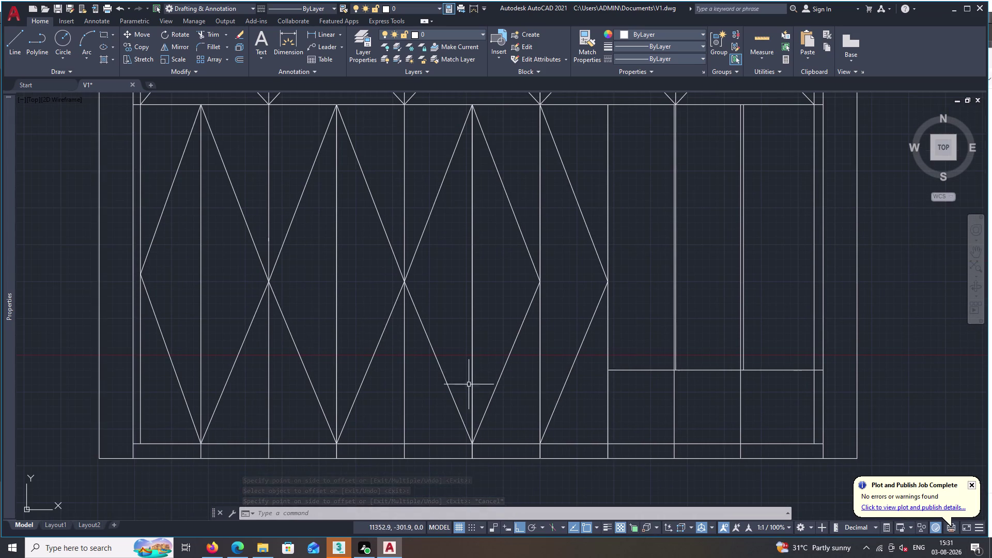
Add a 5140 linear width dimension between the cabinet's top corners, placed above.
scroll(down, 3)
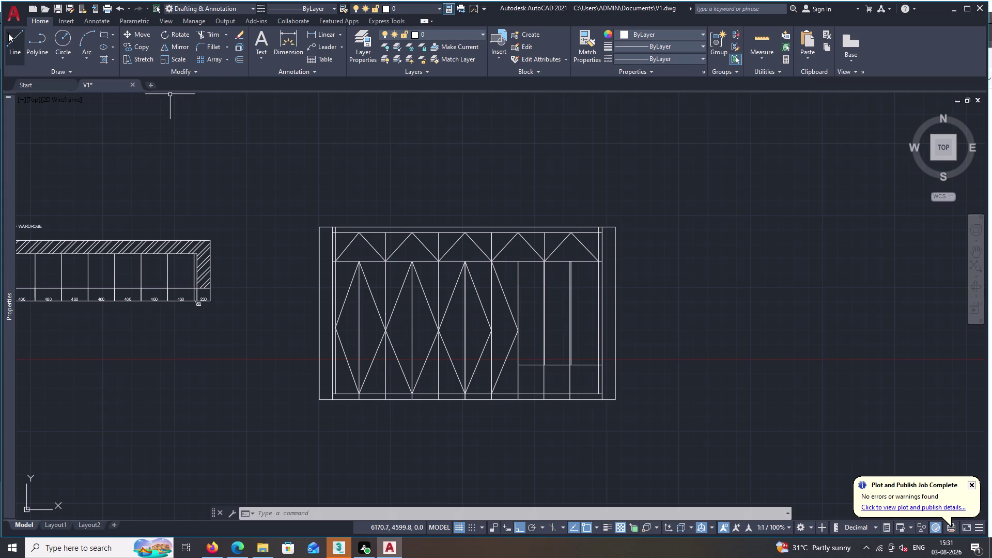
triple_click(13, 38)
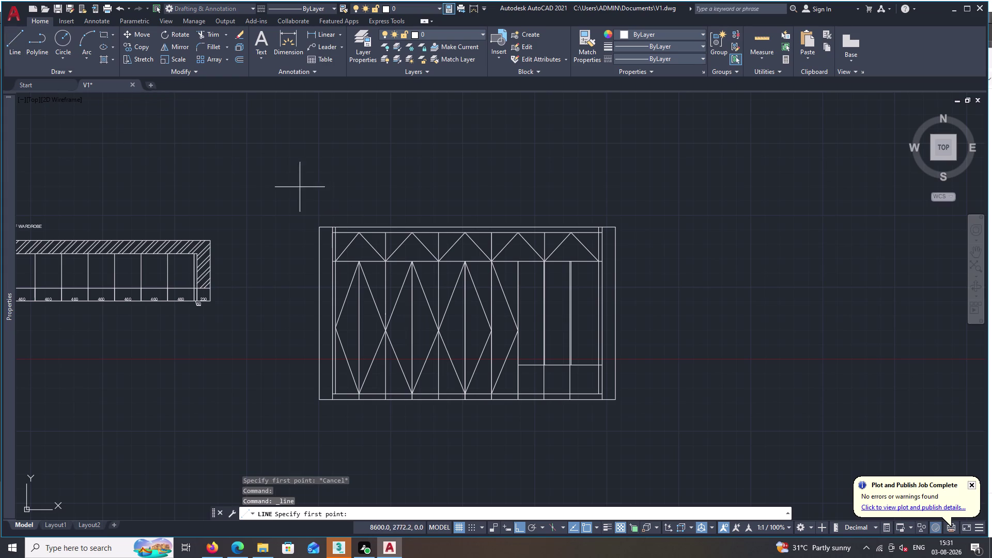
click(322, 39)
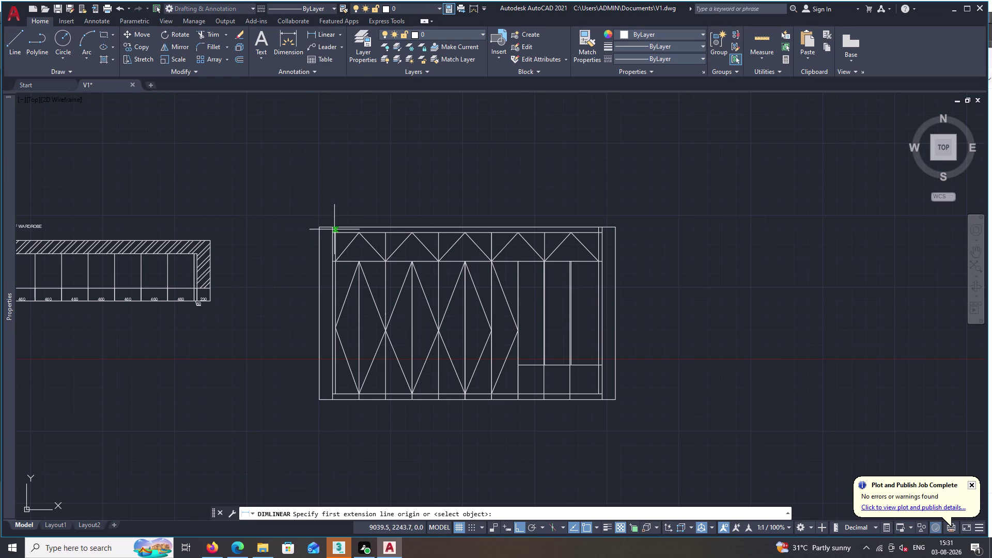
click(320, 229)
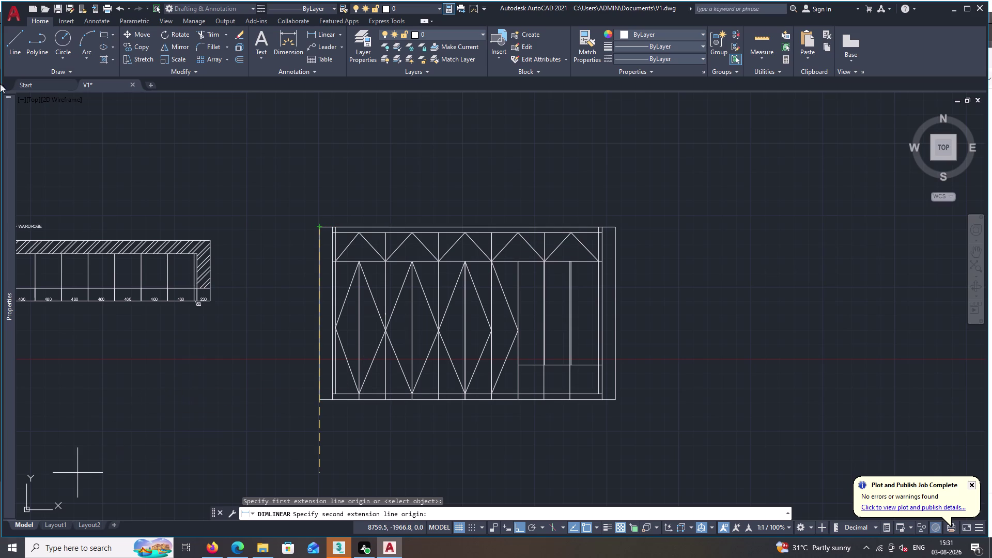
click(616, 227)
drag(616, 227, 615, 221)
triple_click(613, 190)
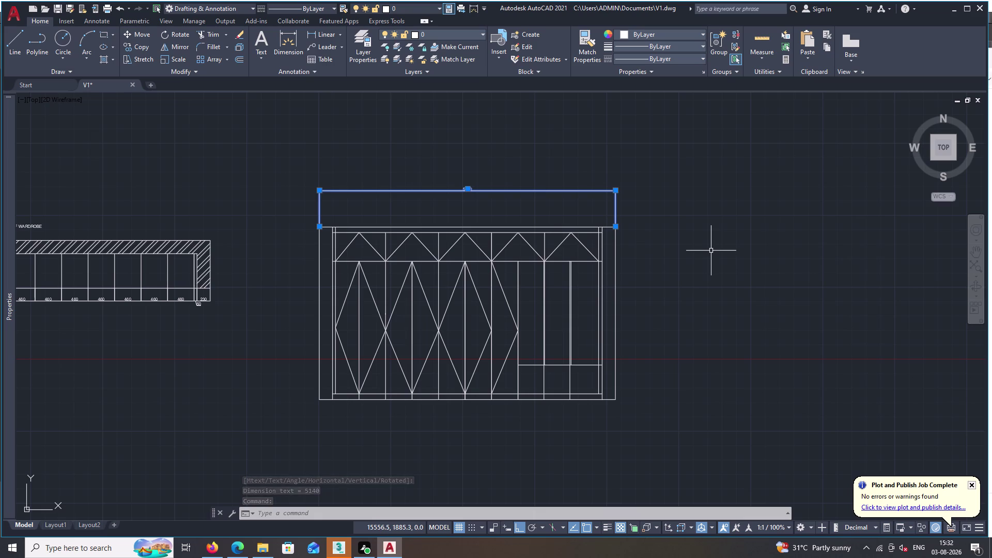
key(Escape)
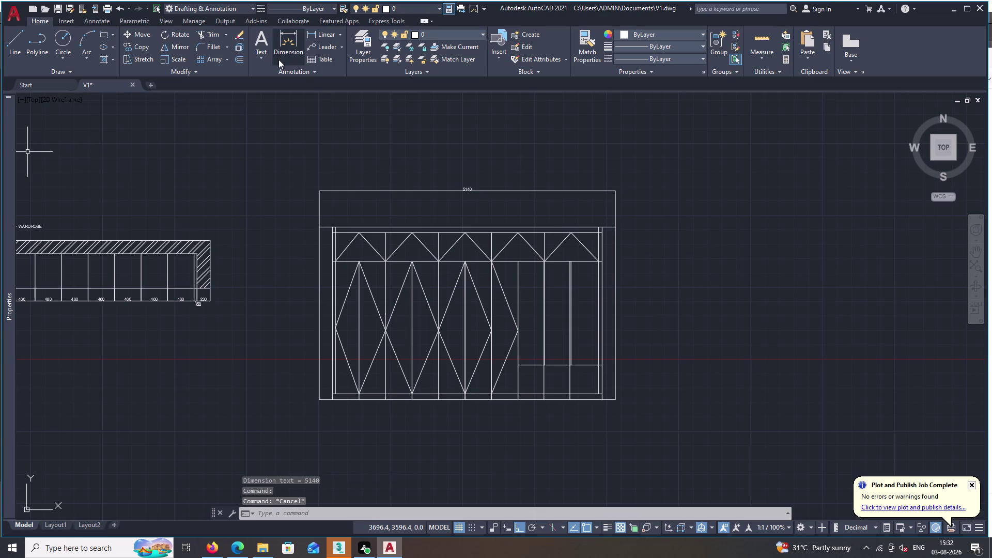
Add a linear height dimension between the cabinet's left corners, placed to the left.
triple_click(322, 32)
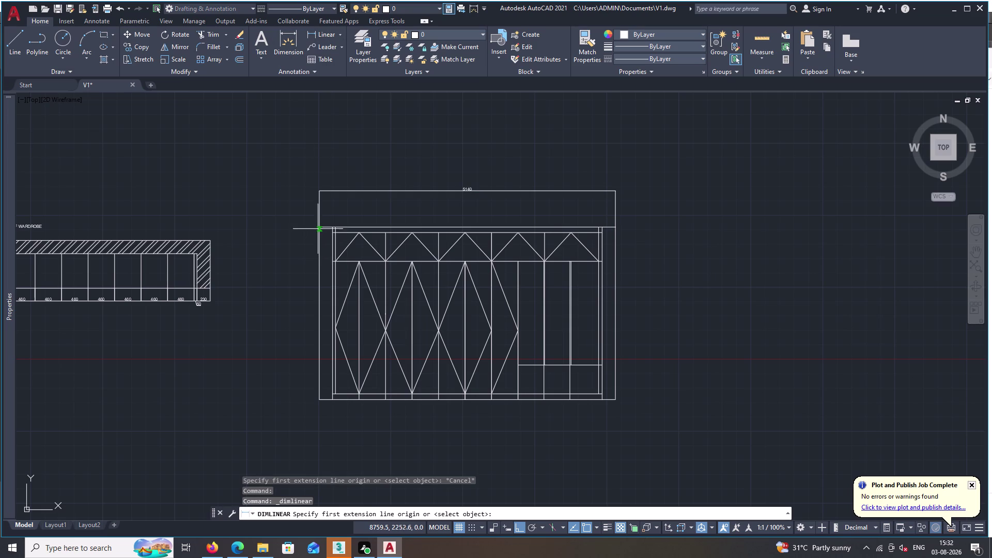
click(319, 227)
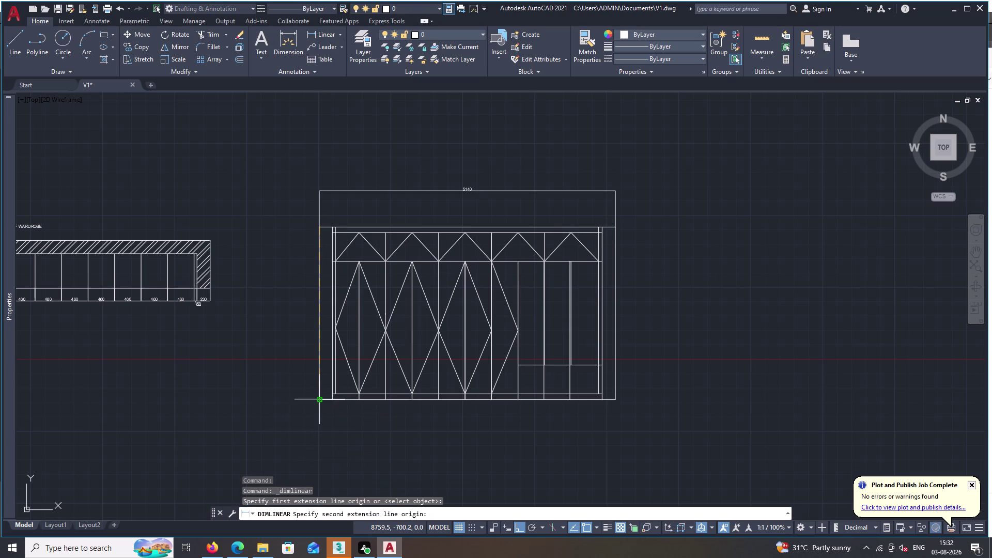
click(318, 401)
drag(318, 401, 304, 402)
click(263, 417)
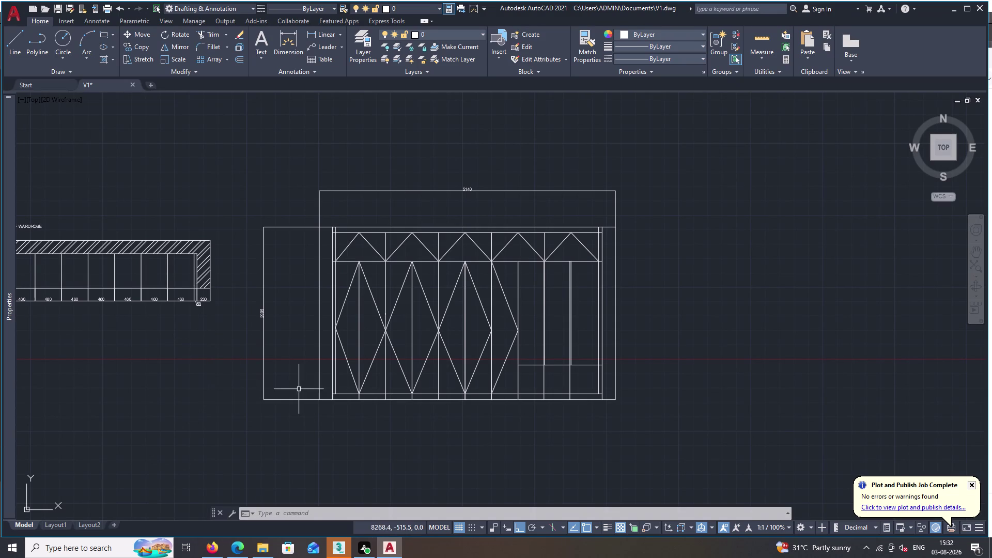
key(Escape)
key(Escape)
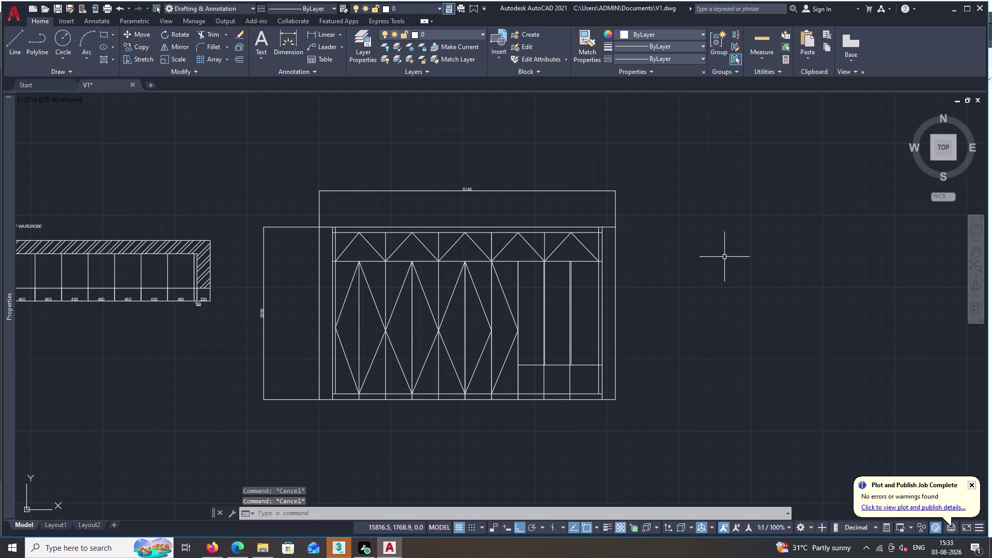
double_click(565, 190)
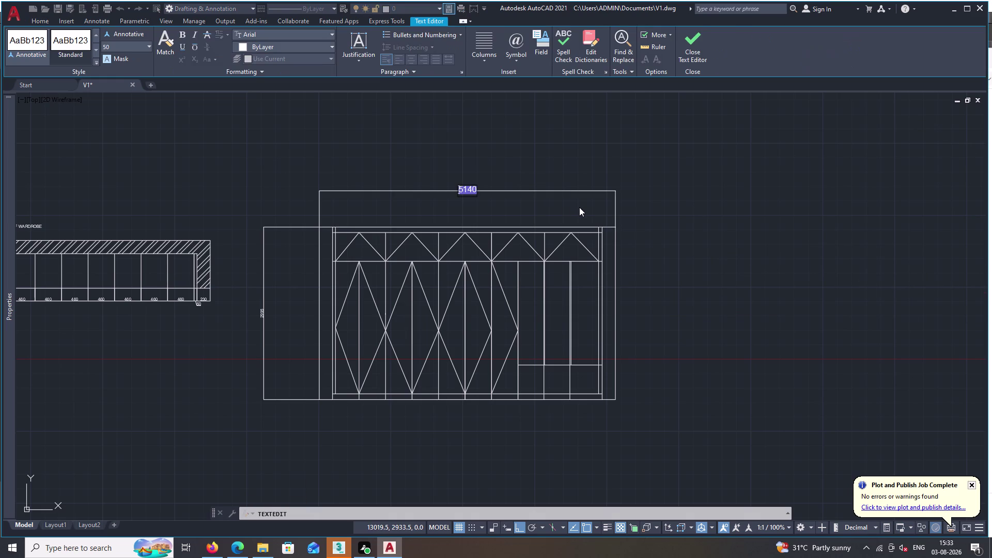
Exit editing the 5140 dimension text, discarding the changes.
key(Delete)
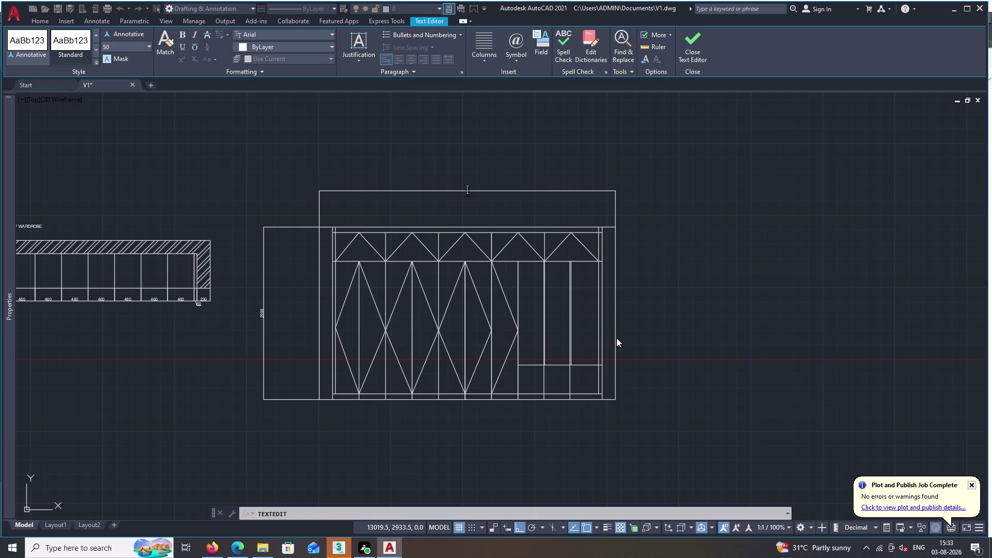
scroll(up, 3)
middle_drag(594, 344, 623, 163)
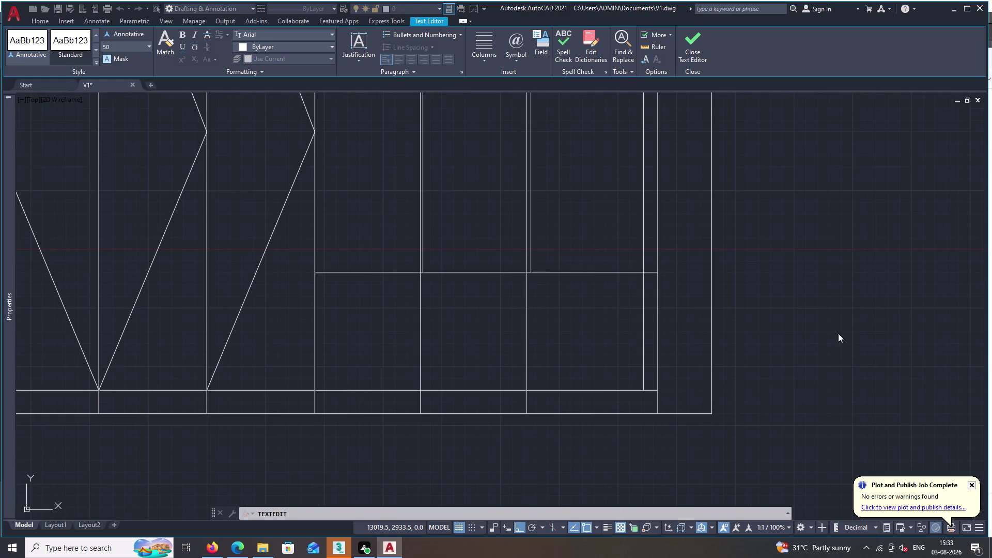
key(p)
key(BackSpace)
key(o)
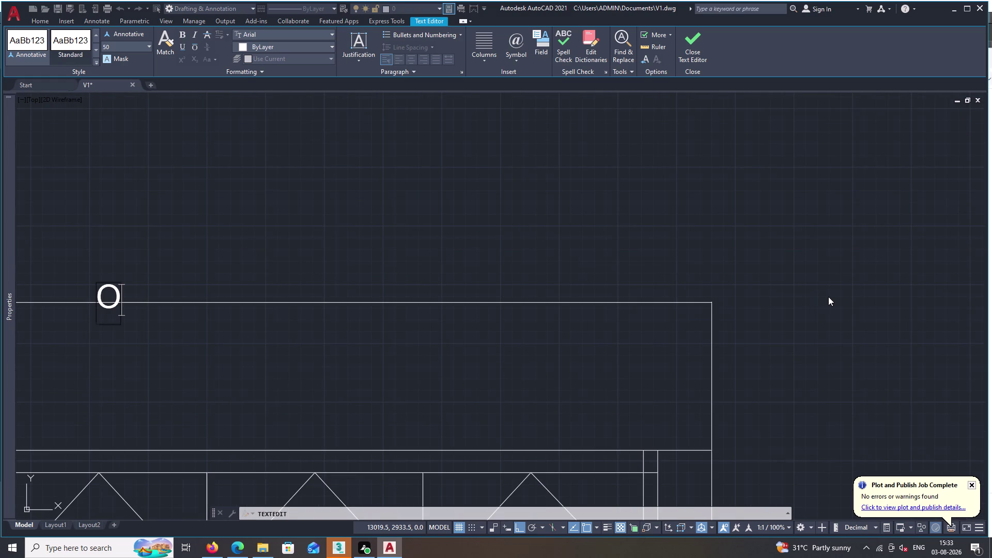
key(BackSpace)
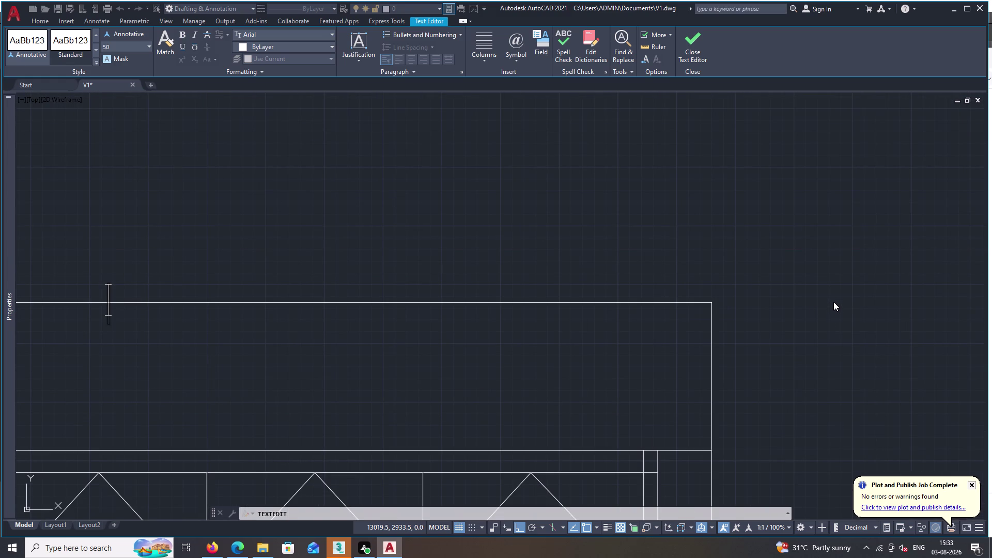
key(Escape)
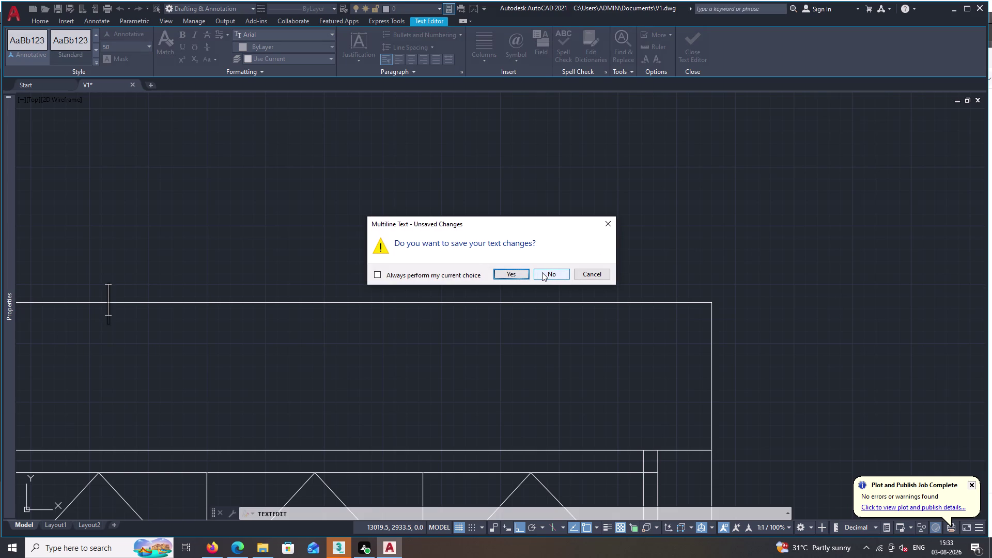
double_click(507, 272)
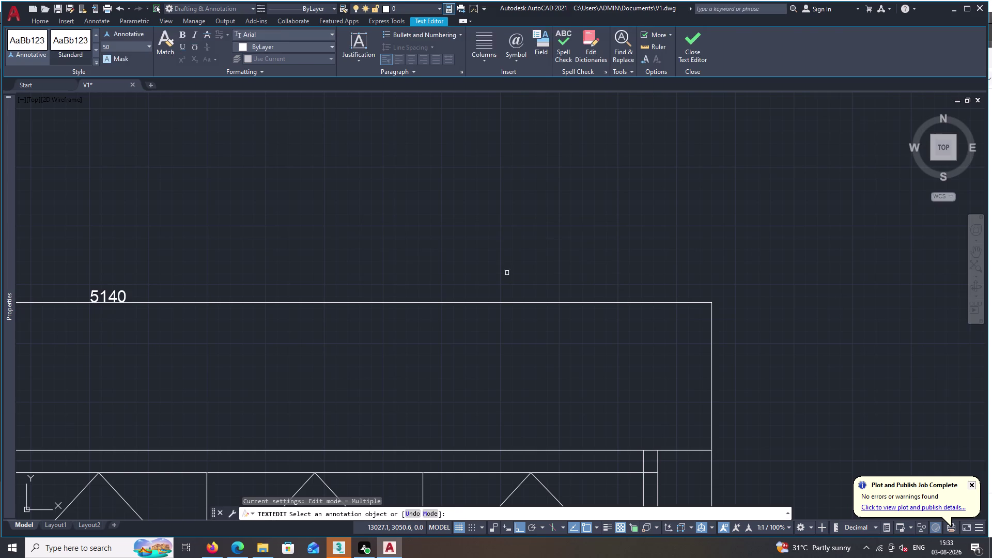
Pan and zoom to the elevation's lower right panels.
middle_drag(430, 349, 454, 179)
scroll(down, 3)
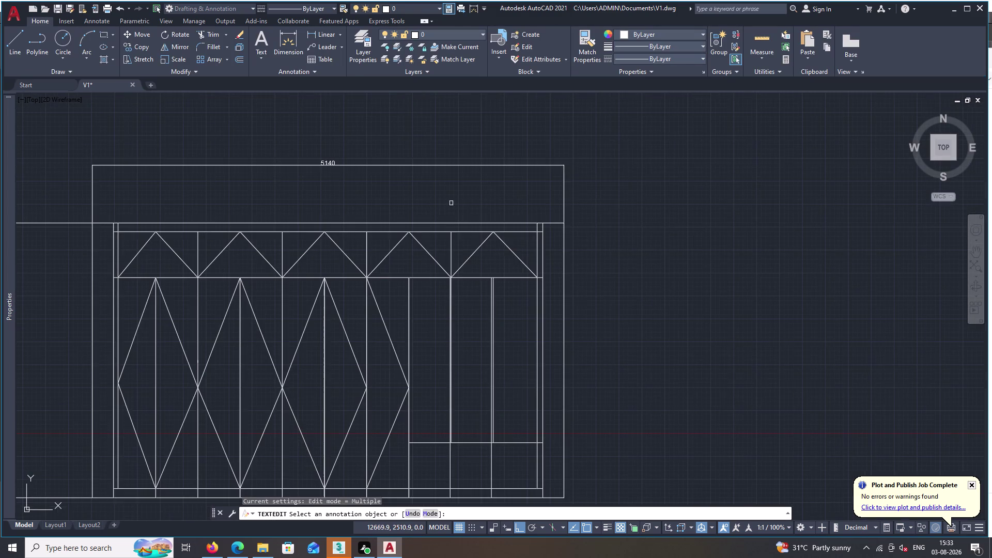
scroll(down, 3)
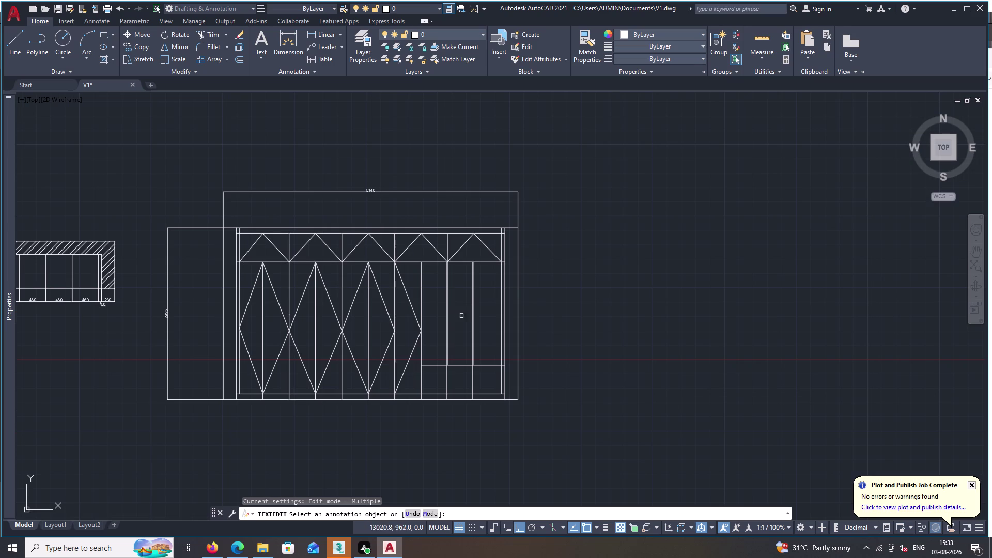
middle_drag(440, 383, 454, 295)
scroll(up, 3)
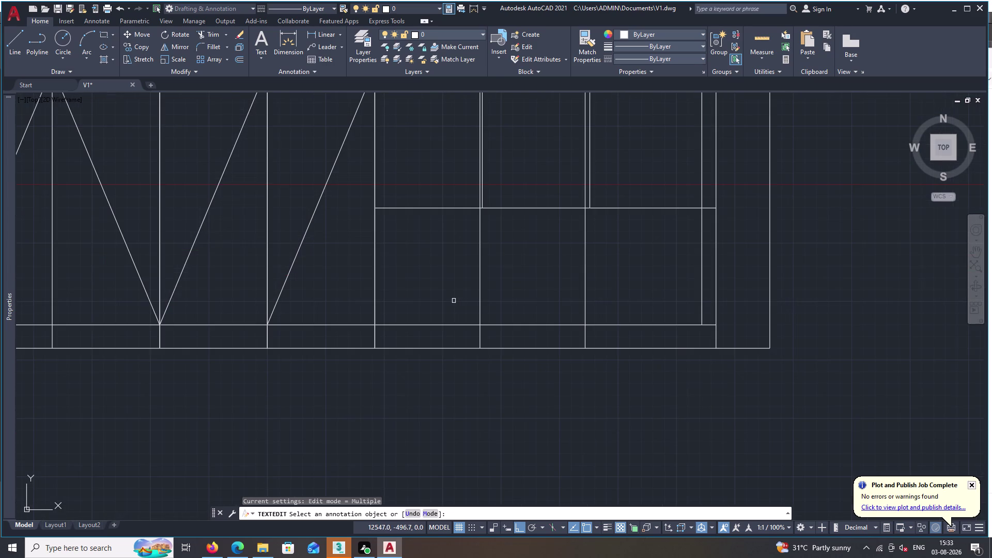
Offset a vertical line 450 units to the right with O.
text(4)
text(5)
key(Escape)
text(O)
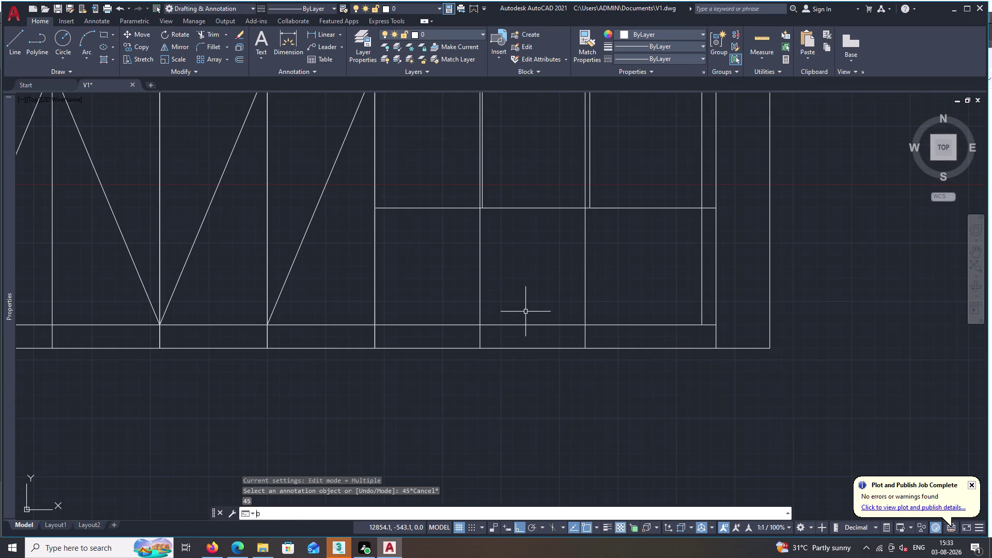
key(space)
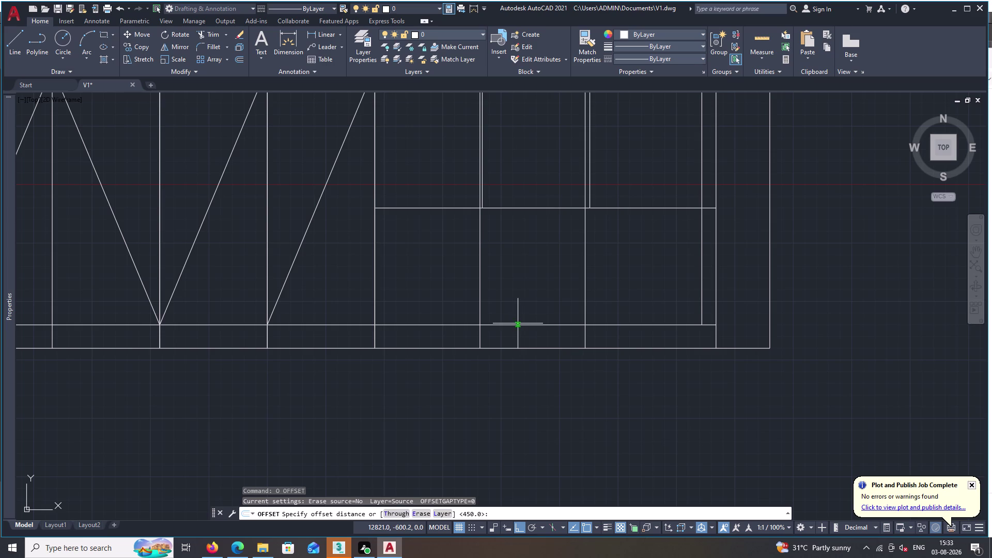
key(space)
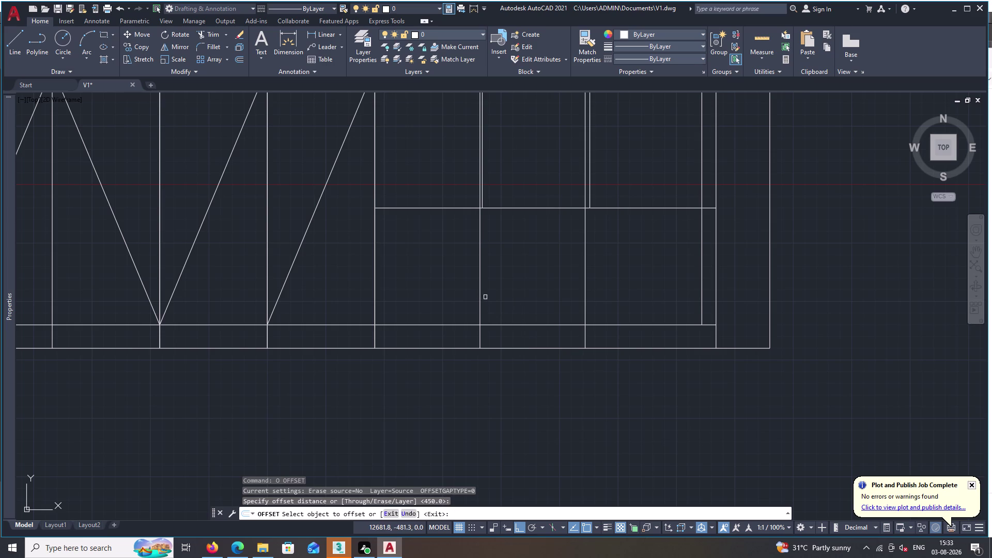
triple_click(481, 297)
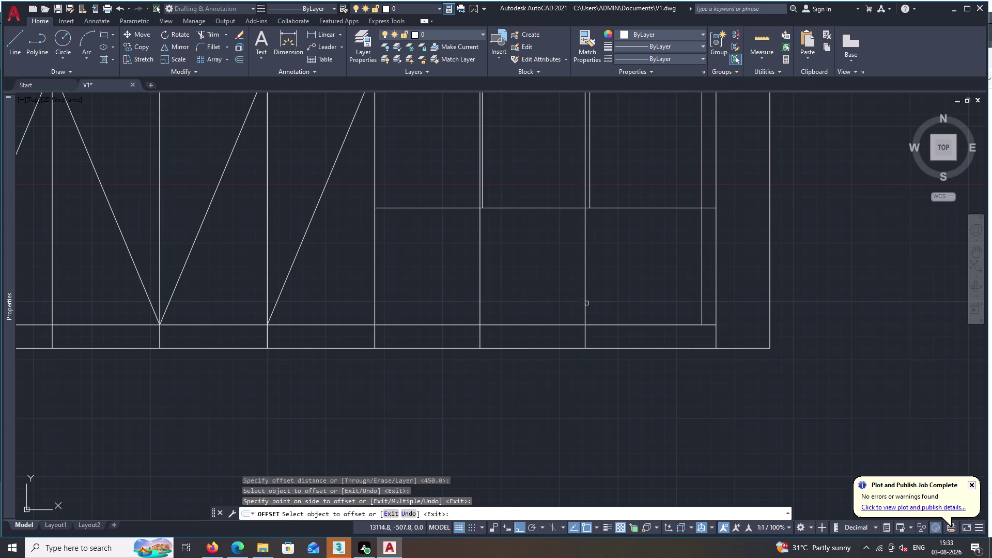
click(585, 303)
drag(586, 304, 596, 304)
Offset the right-end line 450 units, once inside and once outside the outer edge.
double_click(612, 304)
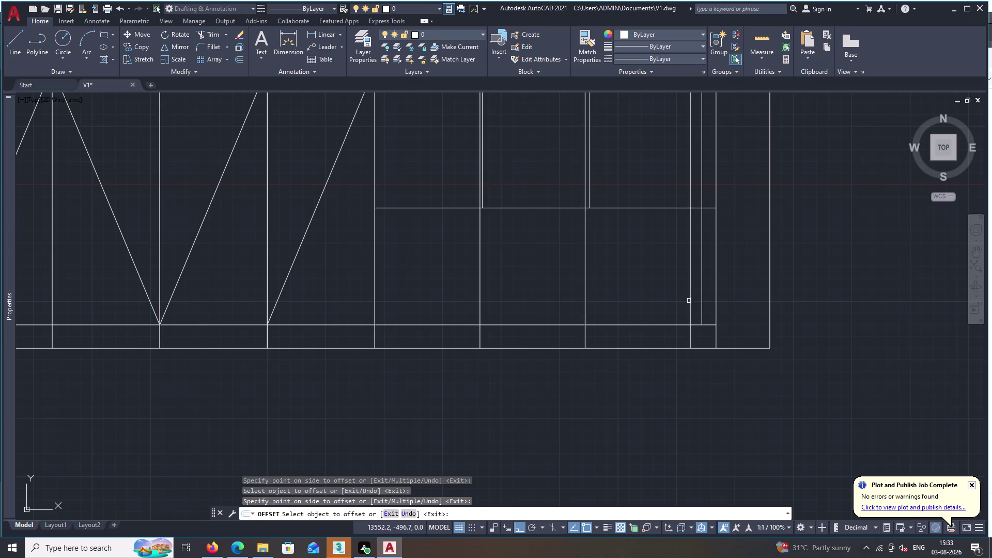
double_click(691, 305)
click(753, 309)
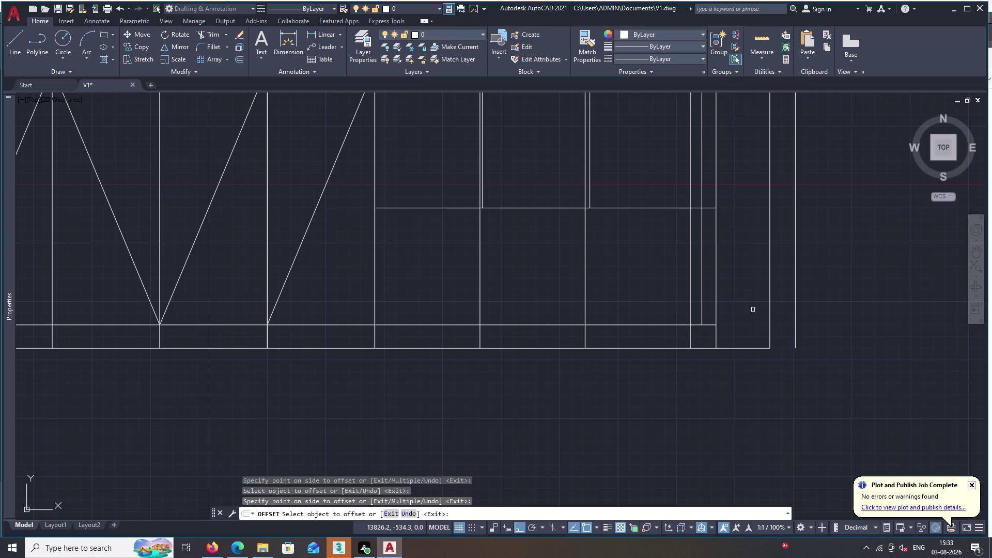
middle_drag(779, 309, 697, 341)
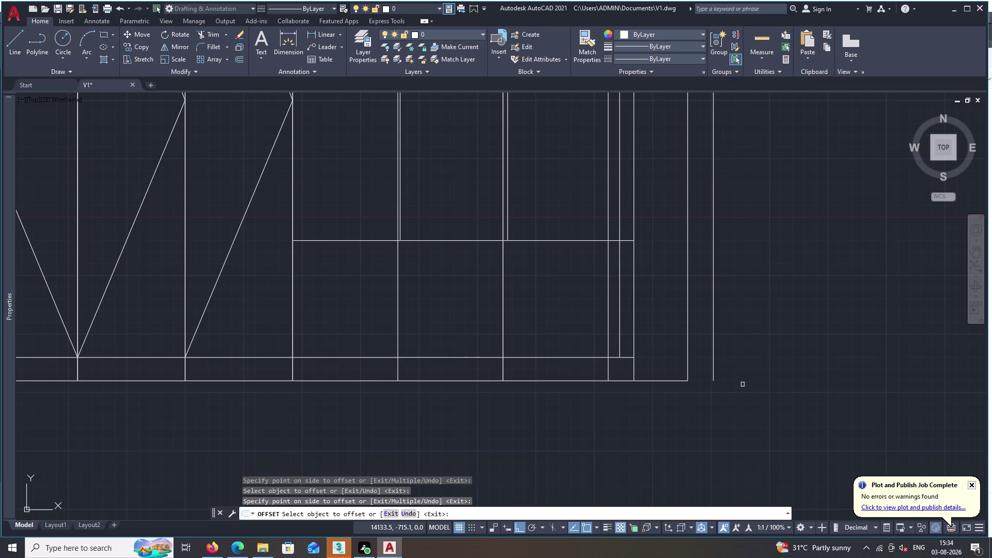
key(t)
key(Escape)
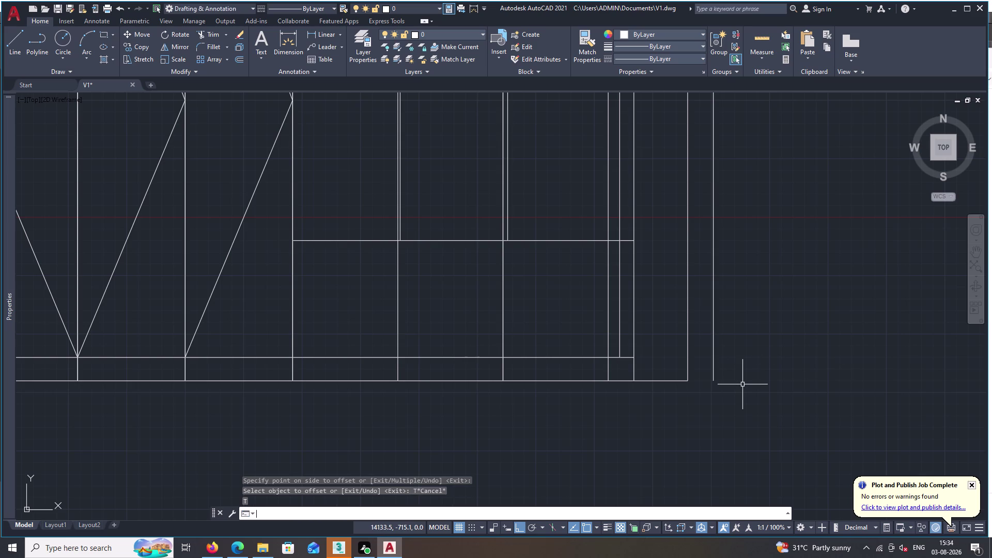
Trim two surplus vertical line pieces in the lower right panels using TR.
text(TR)
key(space)
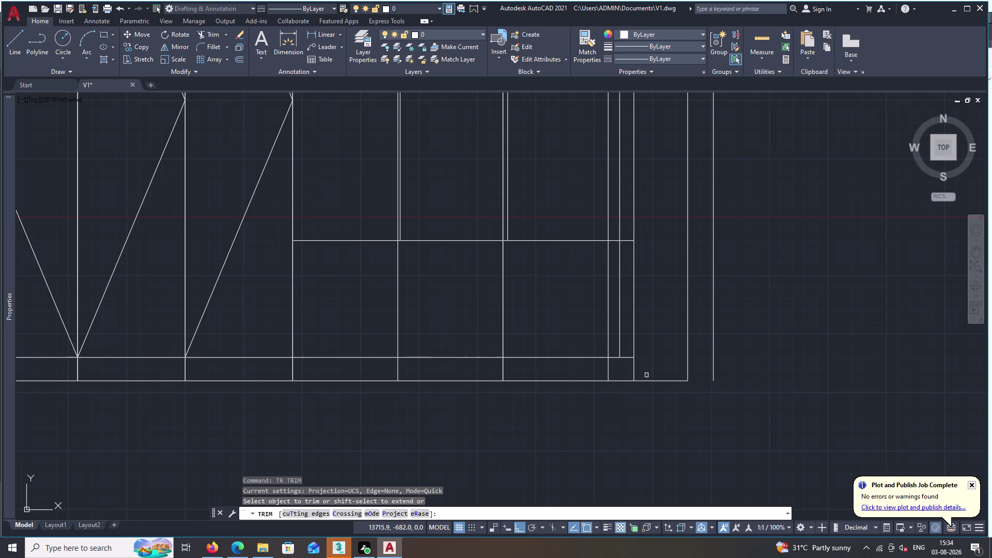
double_click(689, 351)
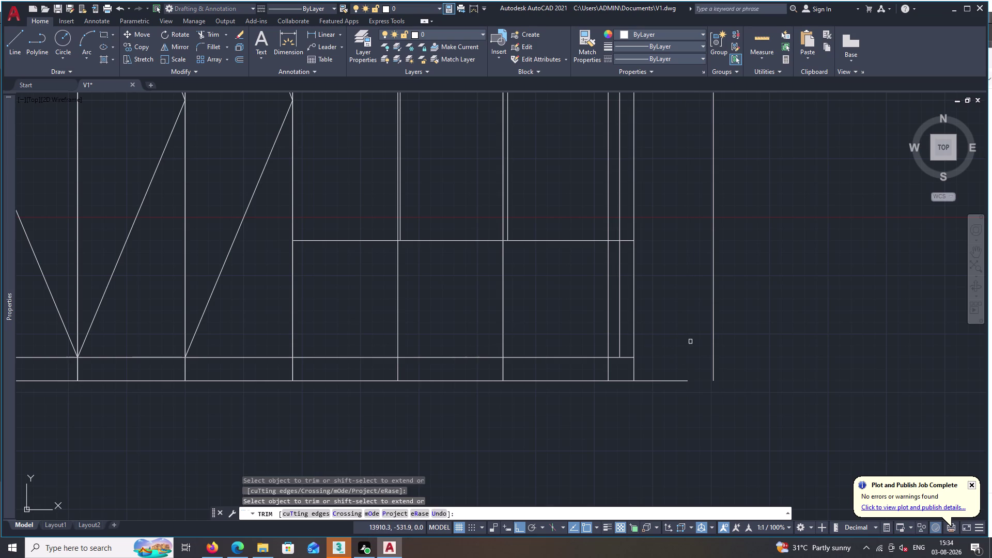
click(619, 330)
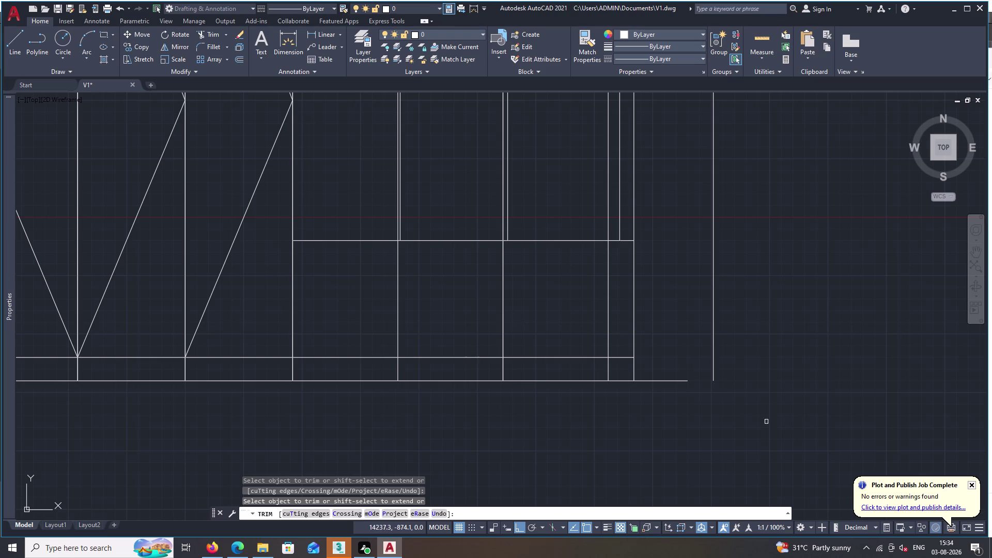
key(Escape)
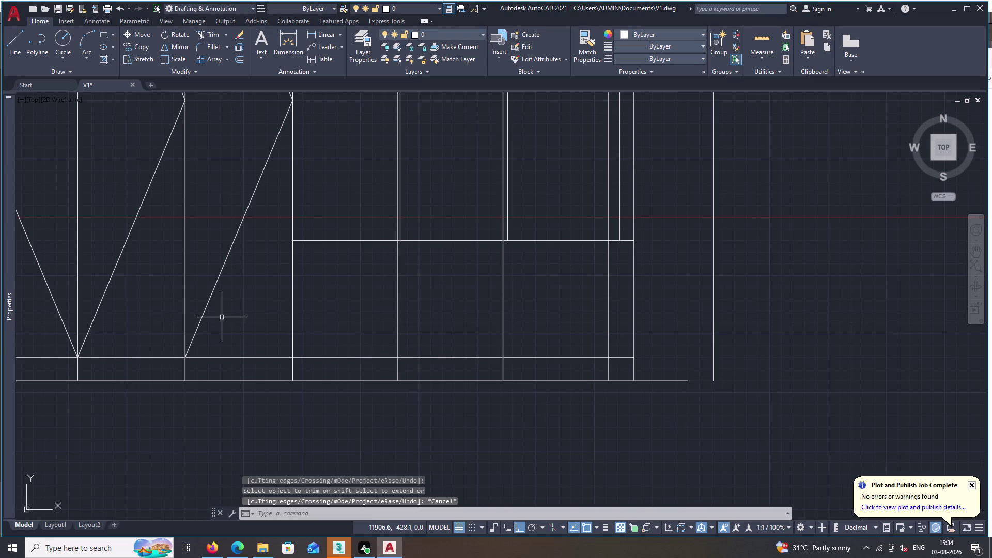
Cancel a 450 offset and delete the extra vertical line in the lower right panel.
key(o)
key(space)
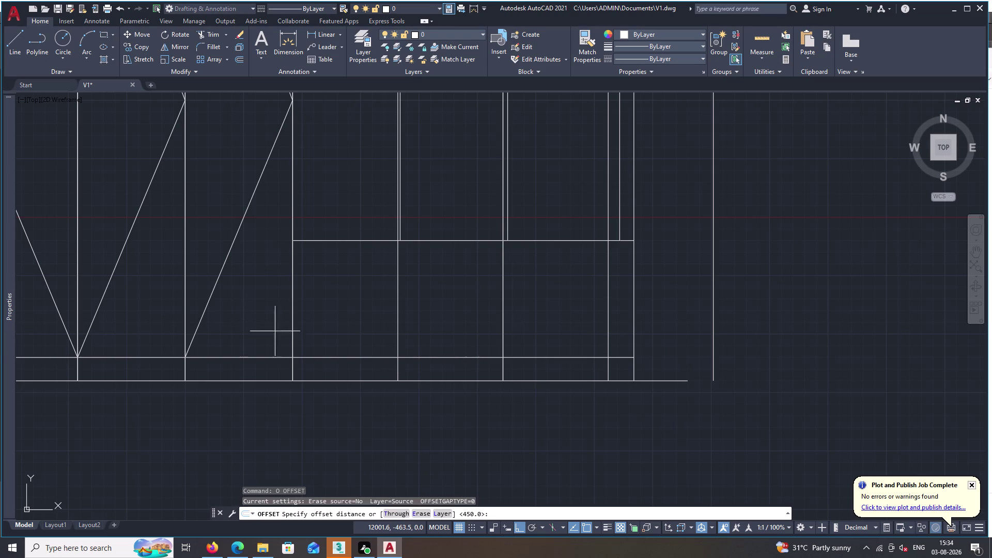
key(space)
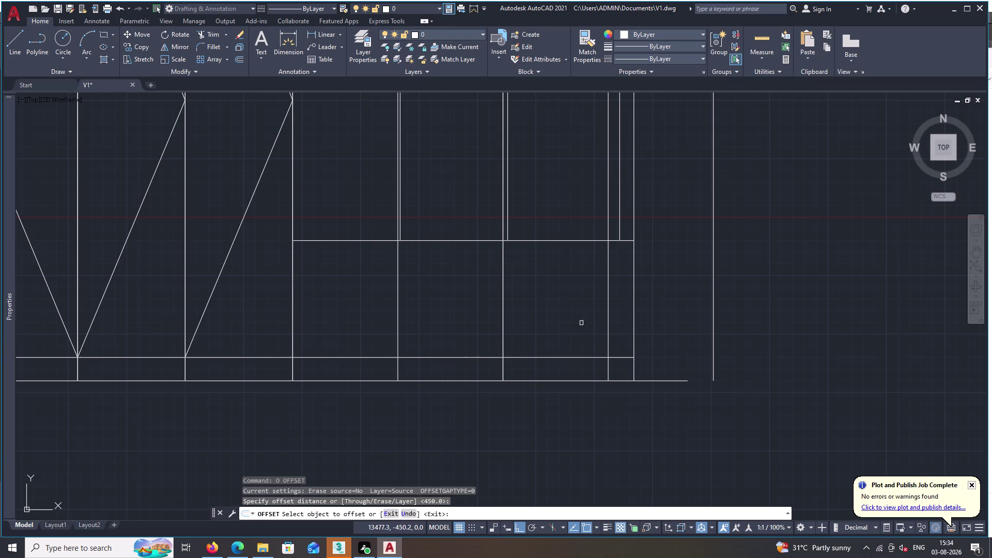
double_click(503, 334)
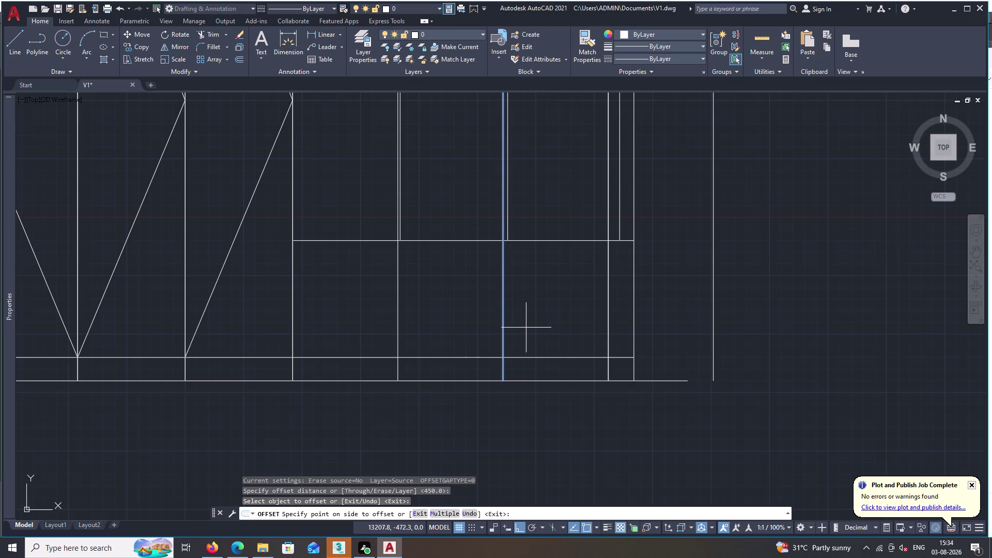
key(Escape)
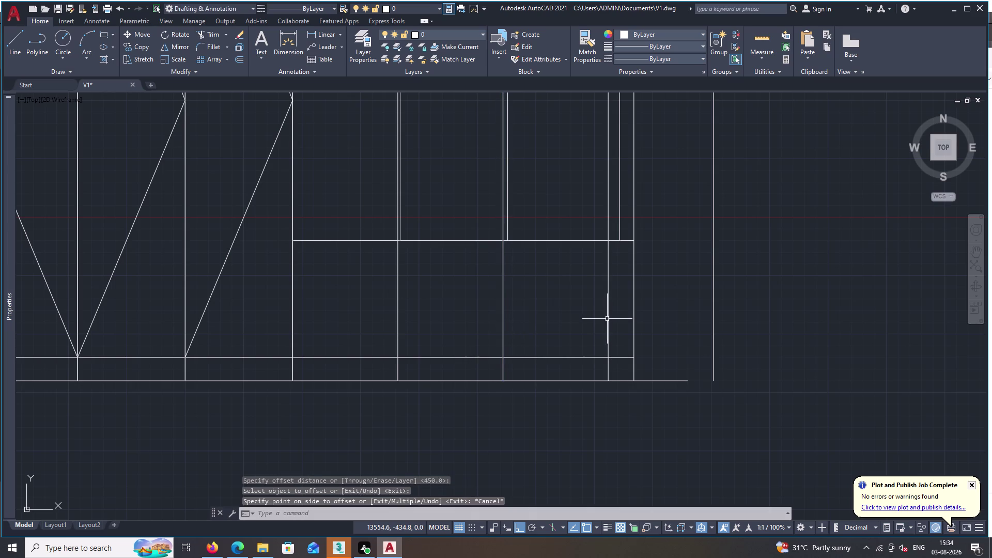
click(608, 319)
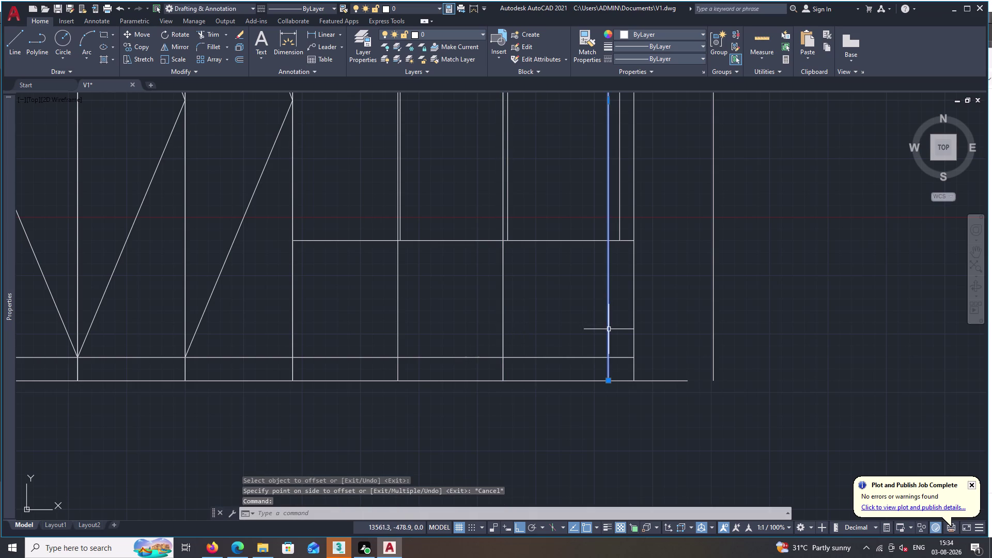
key(Delete)
Select the right panel's vertical edge and try erasing it, then cancel the polyline edit.
triple_click(636, 332)
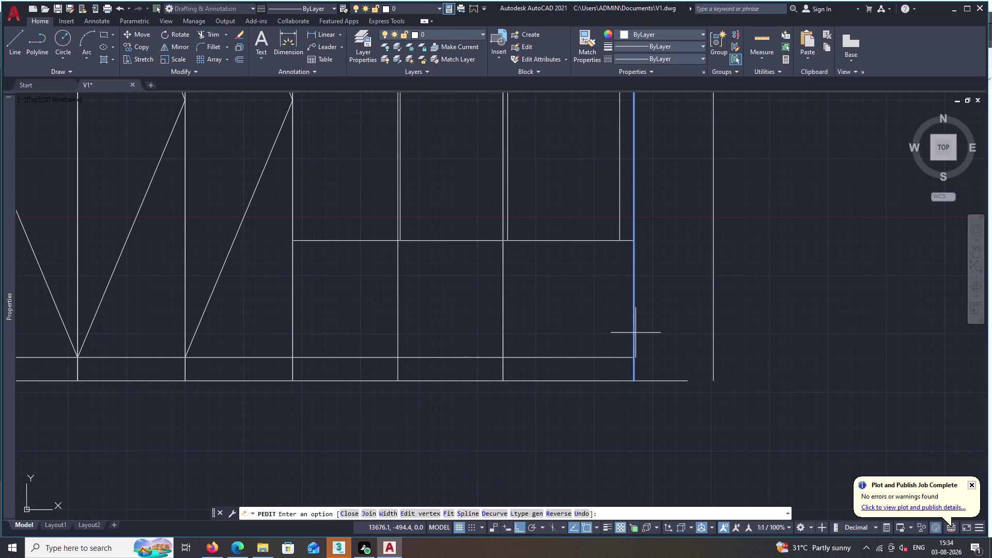
key(Delete)
key(Delete)
key(Delete)
key(Delete)
key(Delete)
key(Delete)
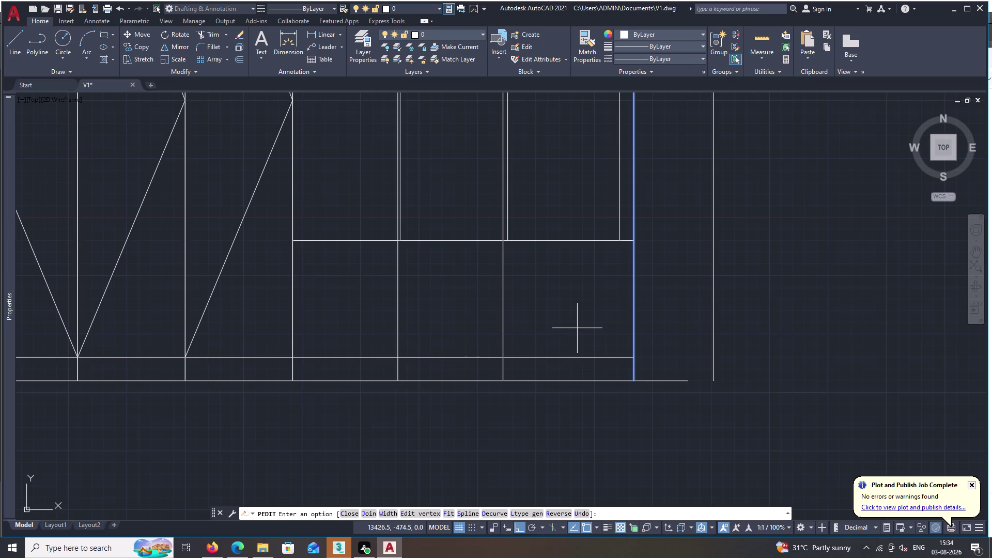
key(Escape)
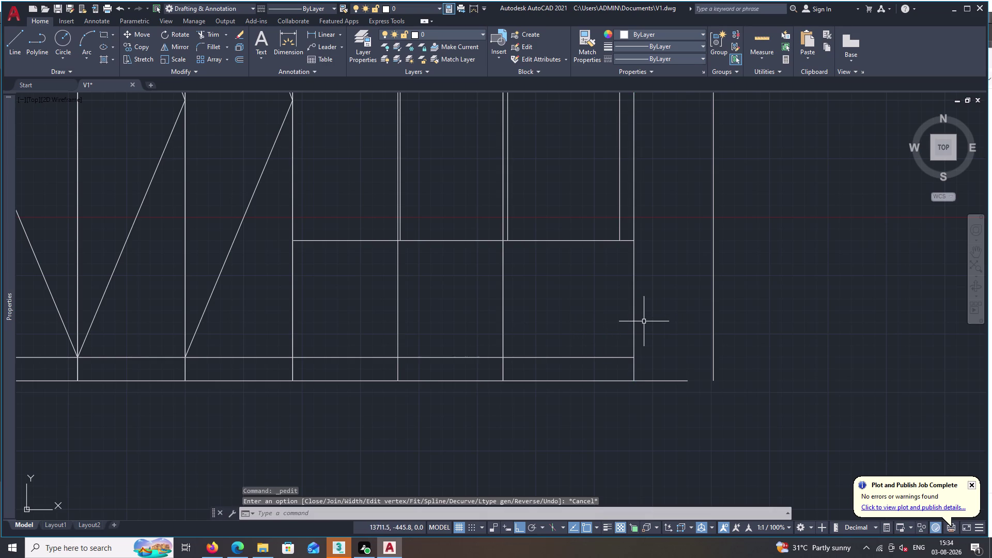
Reopen the right panel edge in polyline edit, zoom out, and cancel all active commands.
double_click(634, 322)
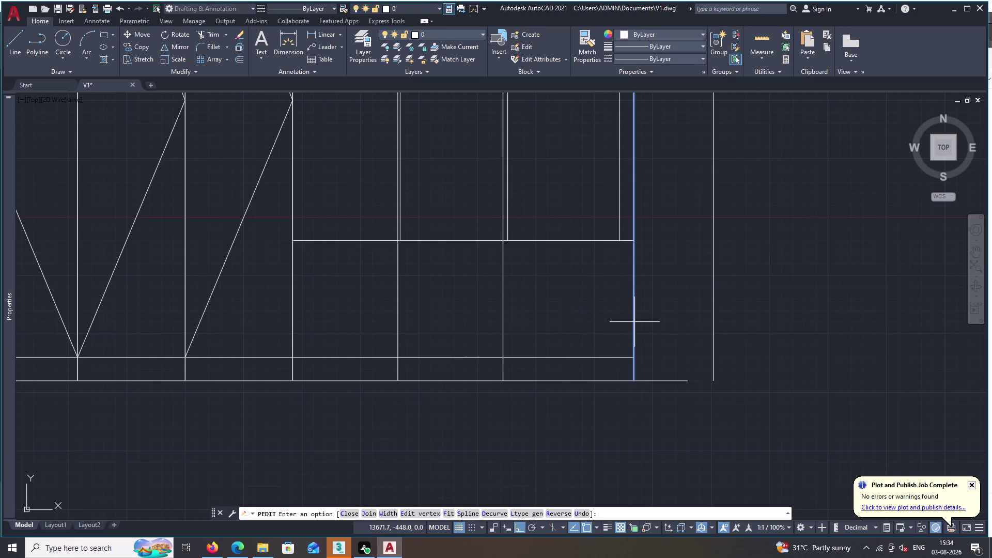
key(Delete)
click(574, 341)
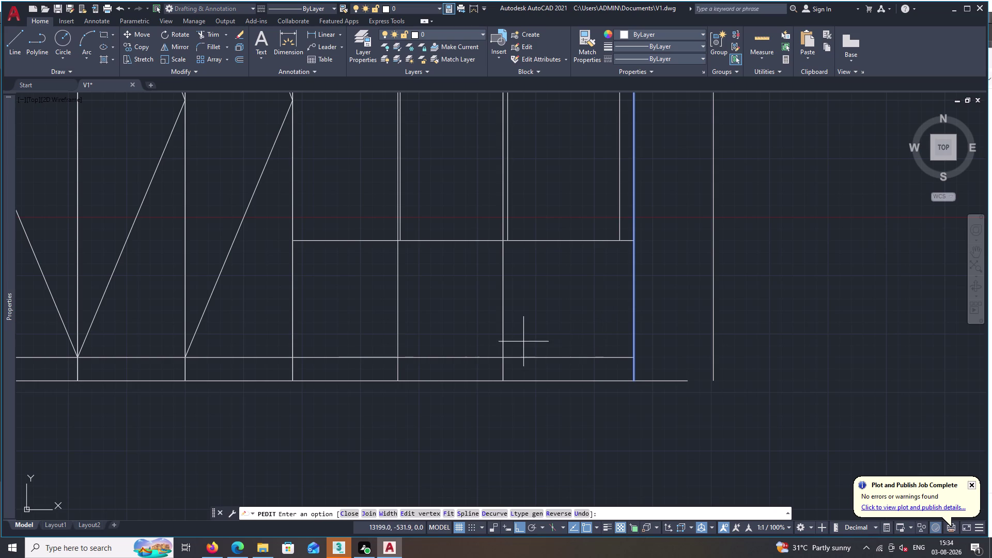
scroll(down, 3)
middle_click(530, 338)
key(Delete)
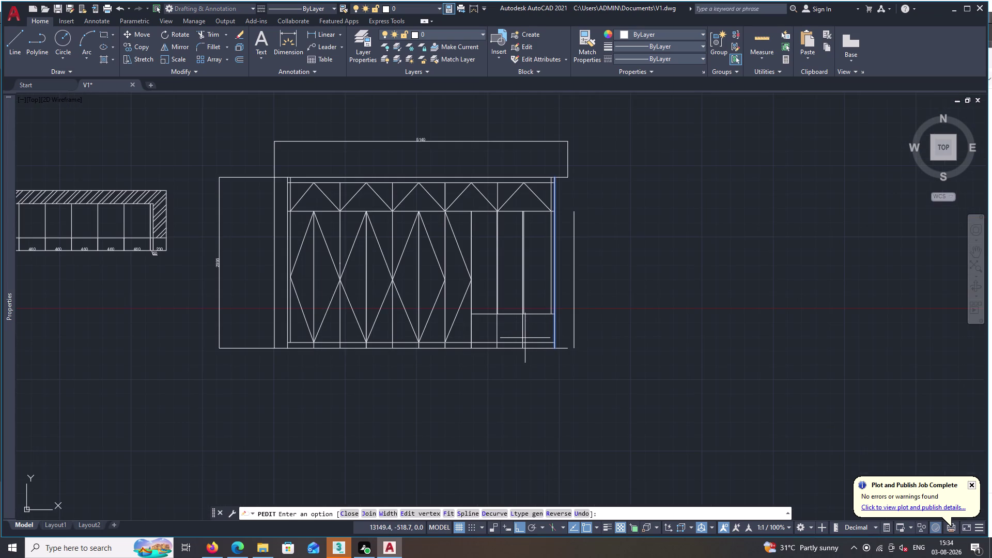
key(Delete)
key(Delete)
key(Delete)
key(Escape)
key(Escape)
key(Escape)
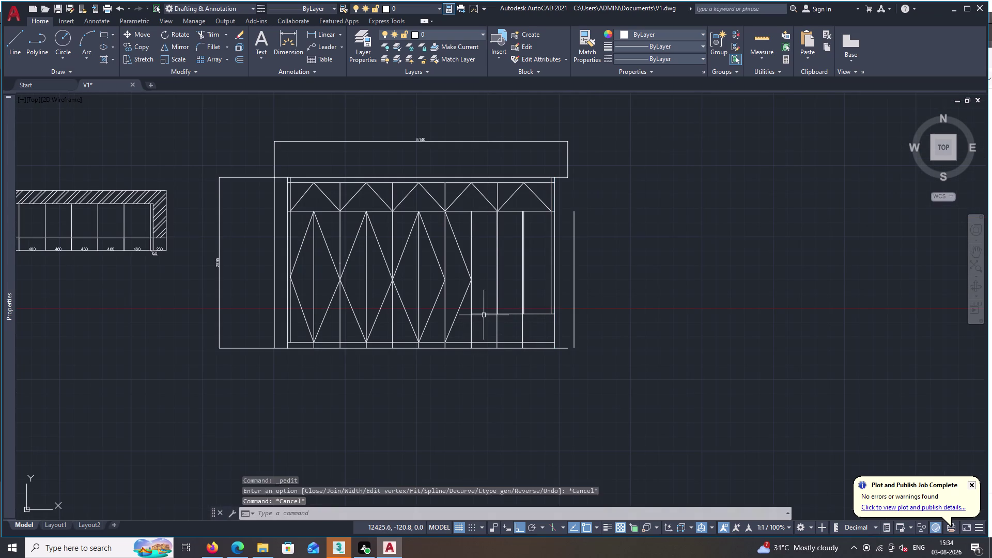
key(Escape)
key(Escape)
key(Escape)
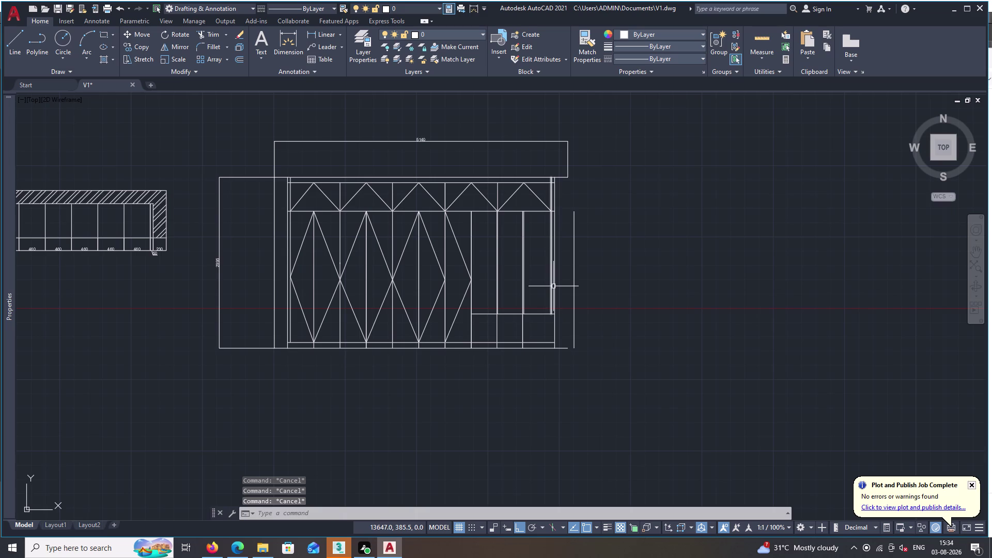
Erase the leftover line and the vertical edge at the right panel.
click(554, 286)
key(Delete)
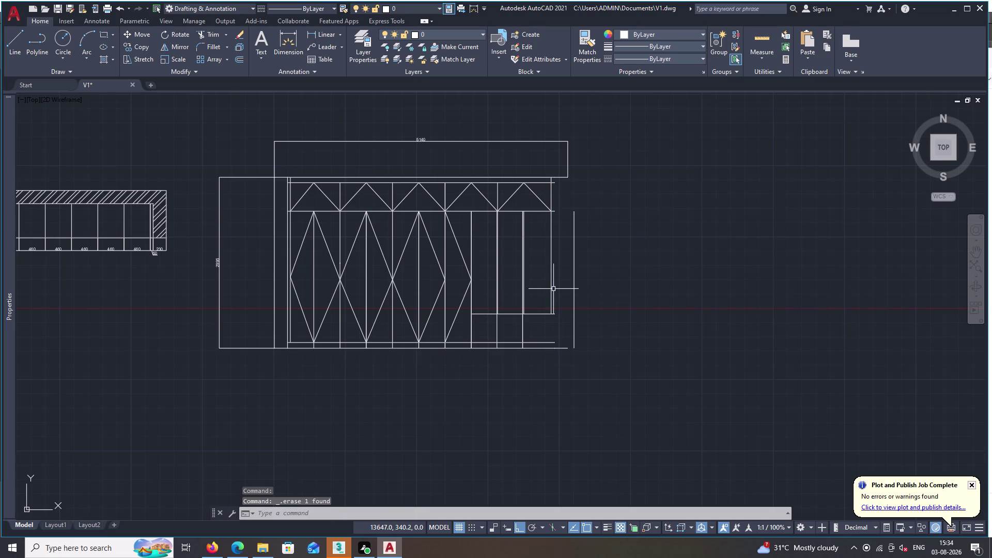
click(551, 289)
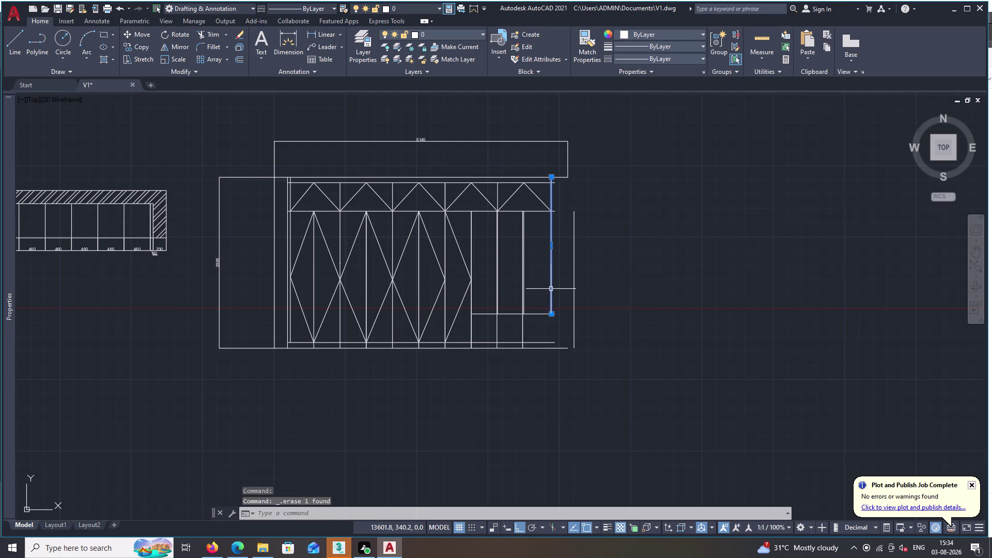
key(Delete)
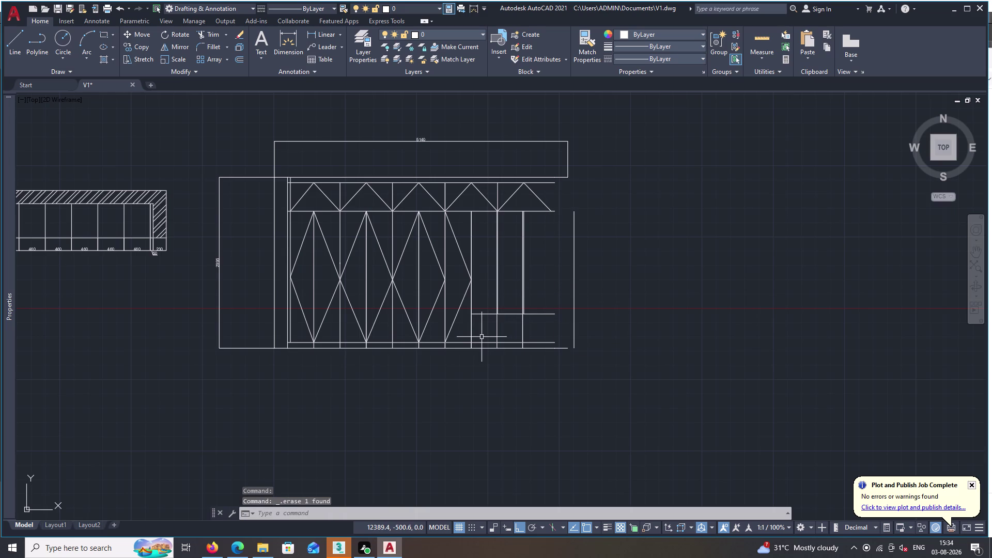
key(o)
key(space)
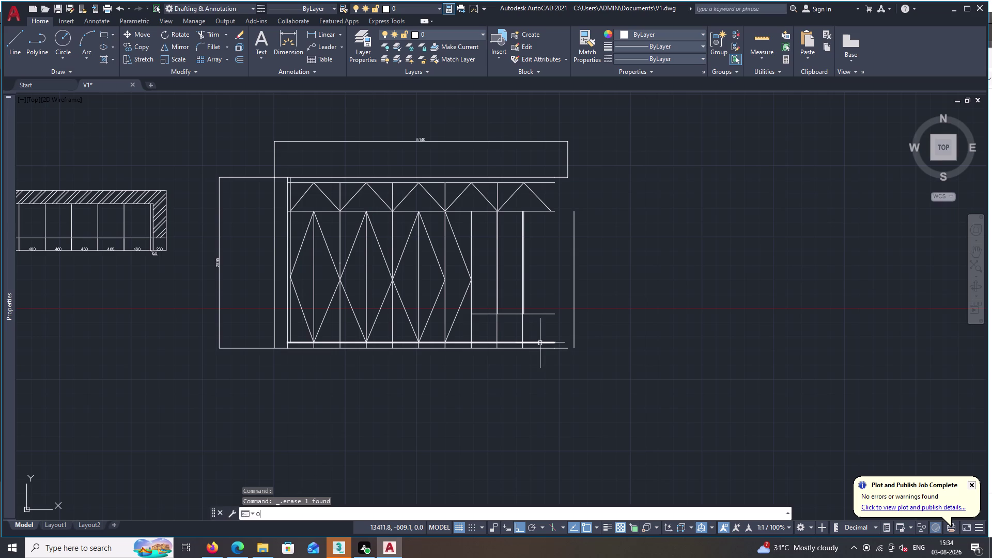
scroll(up, 3)
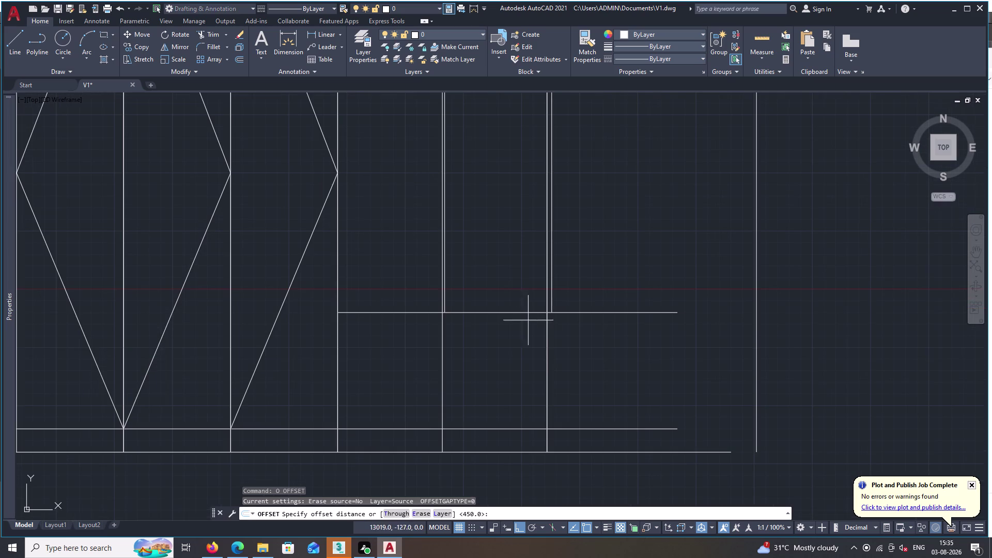
Make 450-unit parallel copies of the right panel's vertical line to the right.
key(space)
click(547, 348)
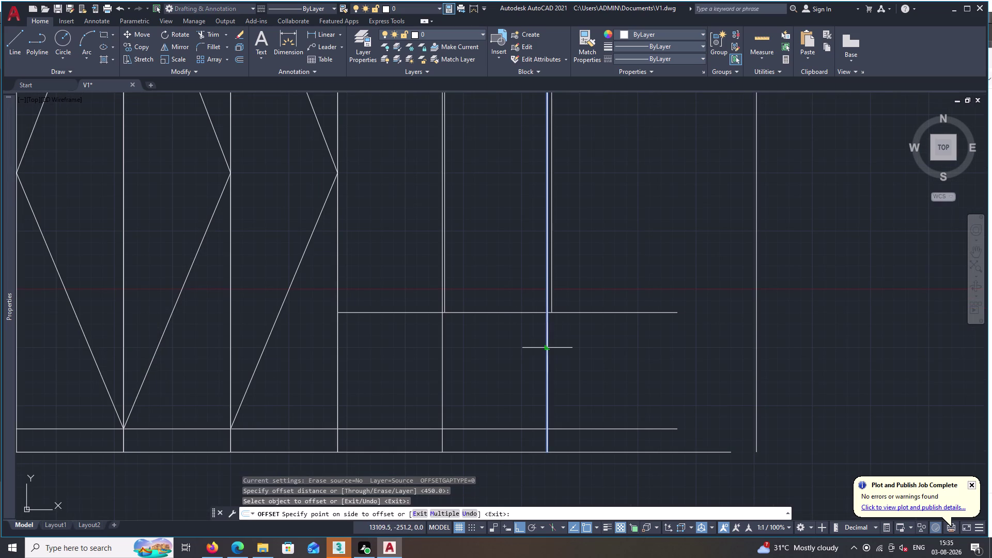
double_click(576, 349)
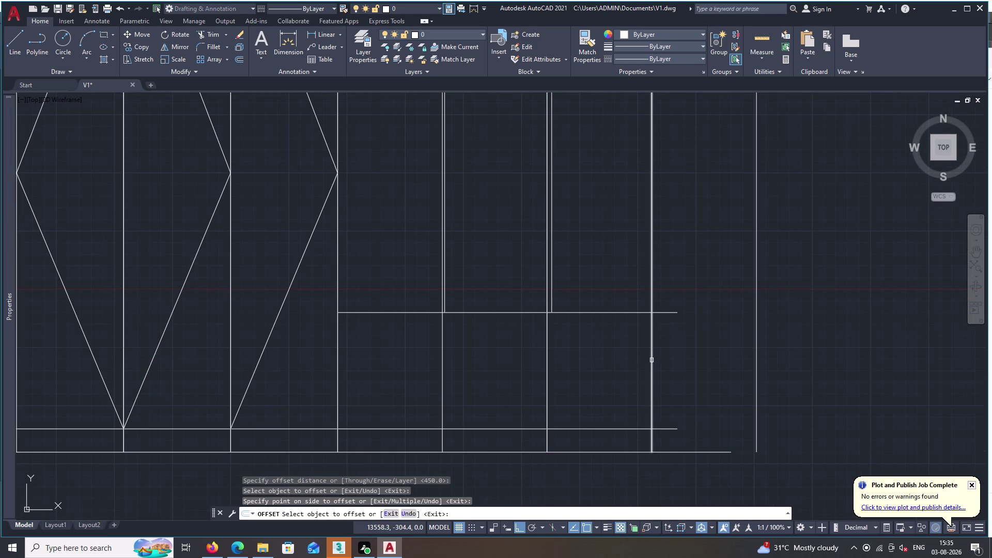
double_click(651, 360)
double_click(690, 354)
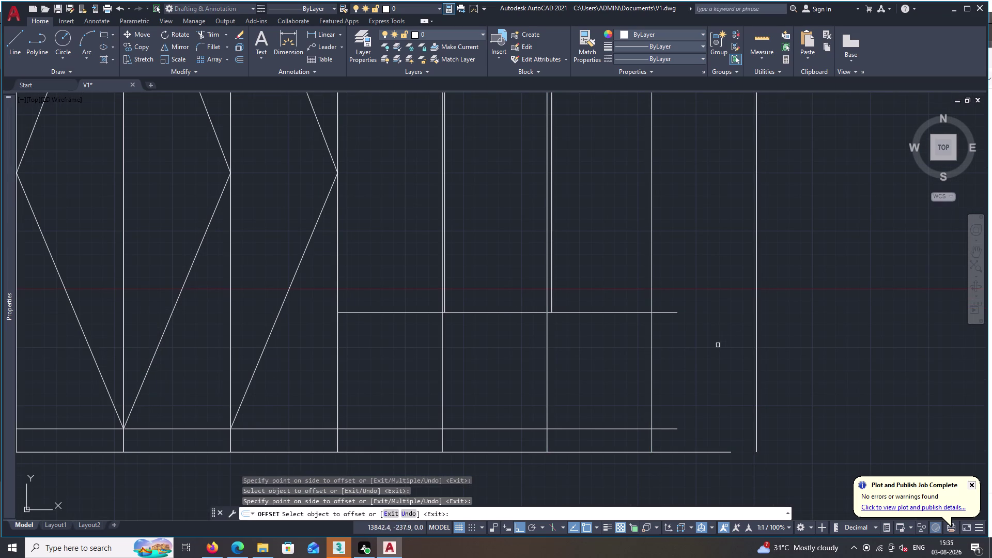
key(space)
key(Escape)
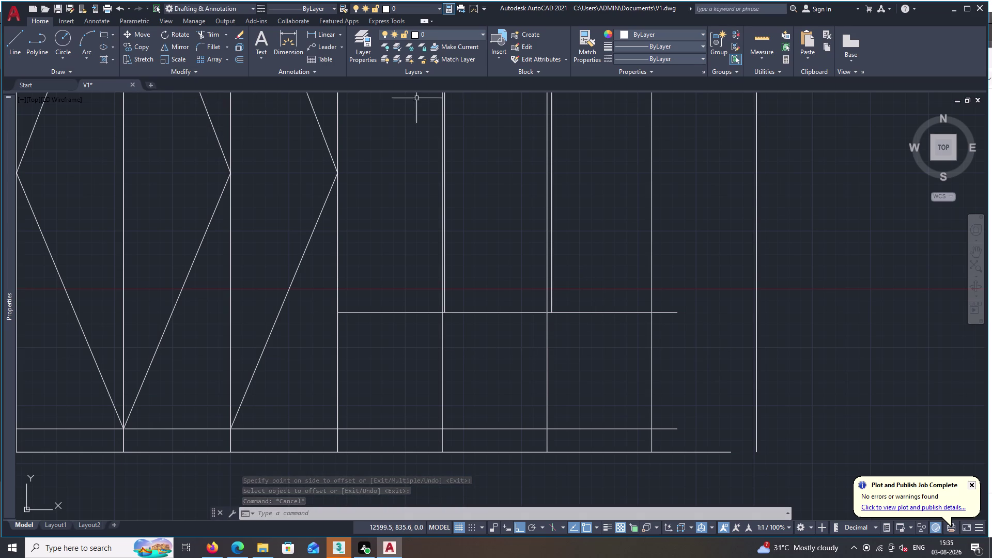
Offset the cabinet's right edge line 61 units to the right.
key(o)
key(space)
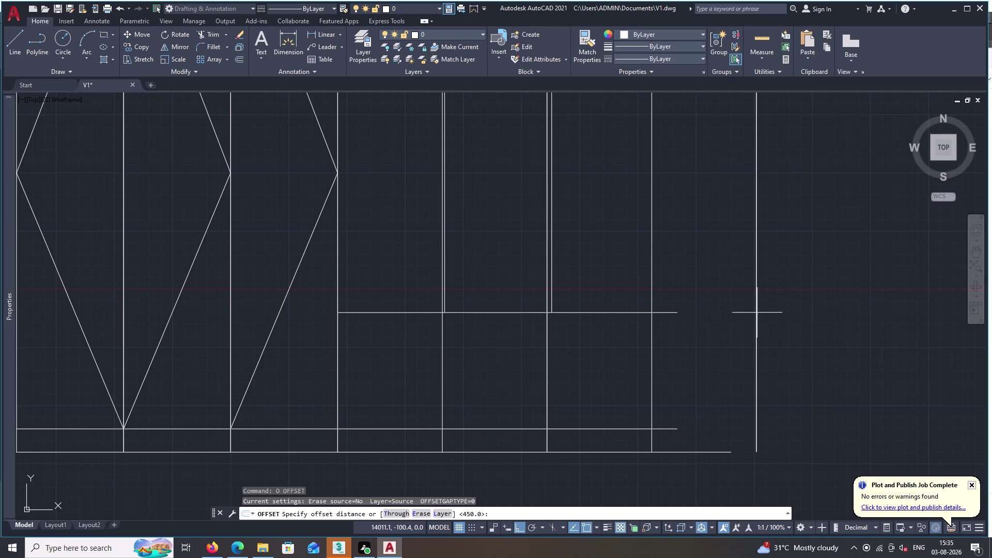
key(6)
key(1)
key(space)
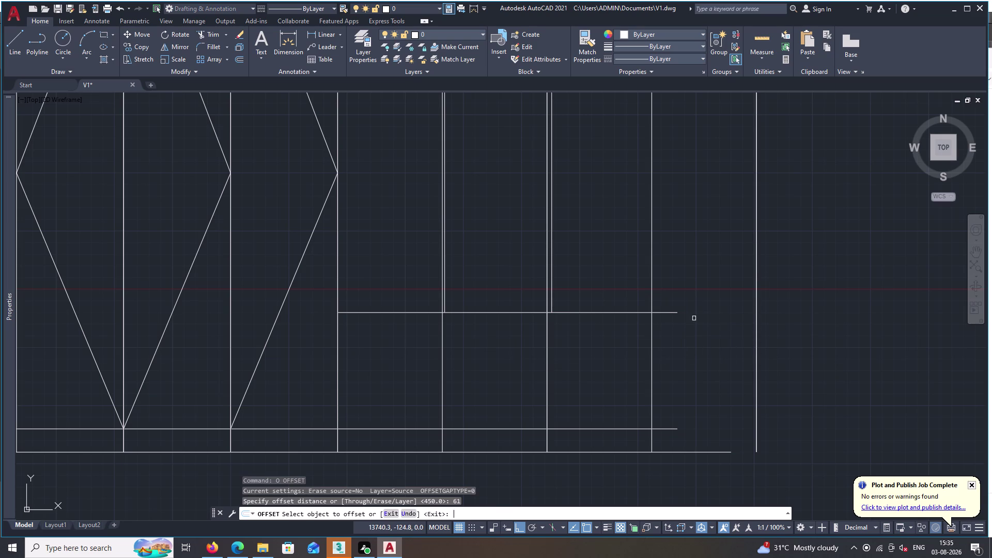
double_click(757, 315)
double_click(774, 316)
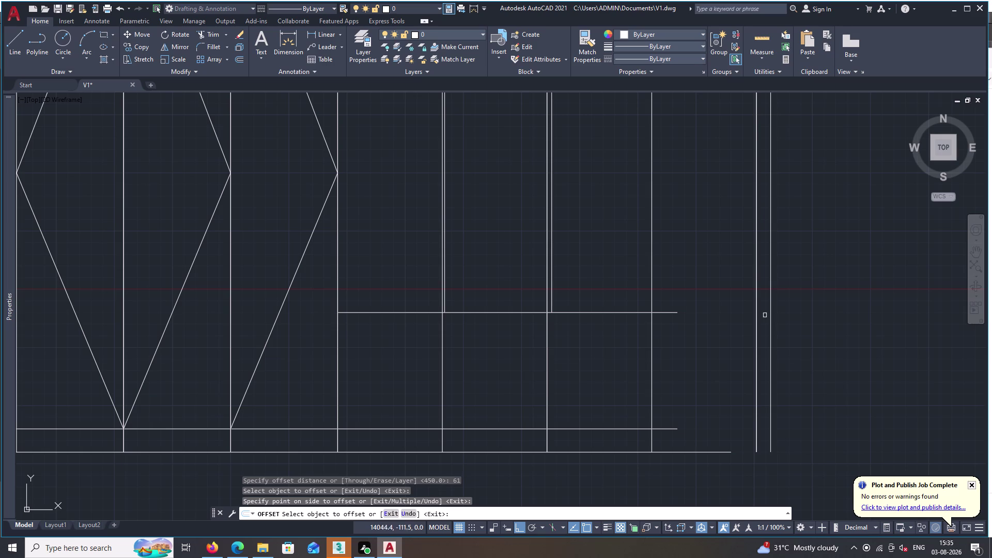
Try a 230 offset distance, ending up with another 61-unit copy to the right.
key(o)
key(space)
key(2)
key(3)
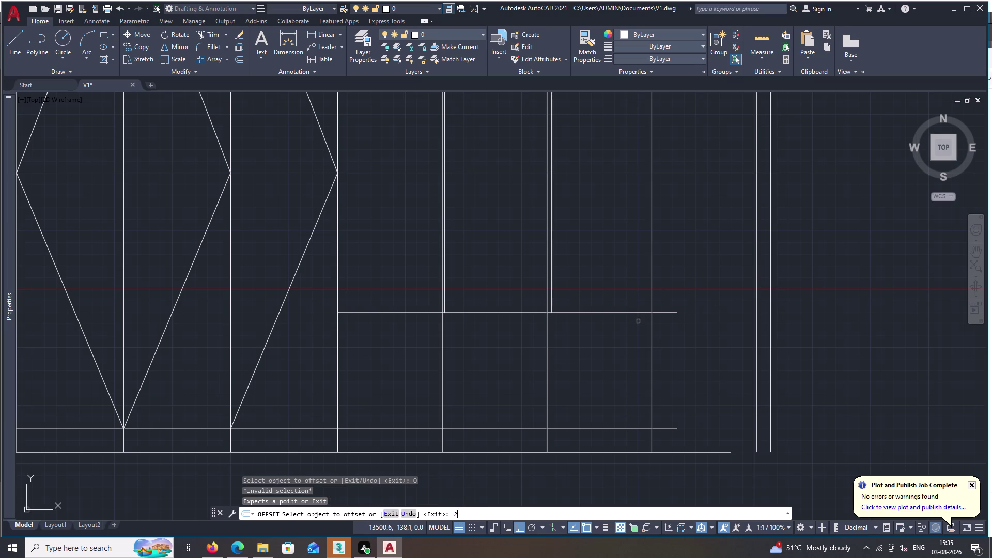
key(0)
key(space)
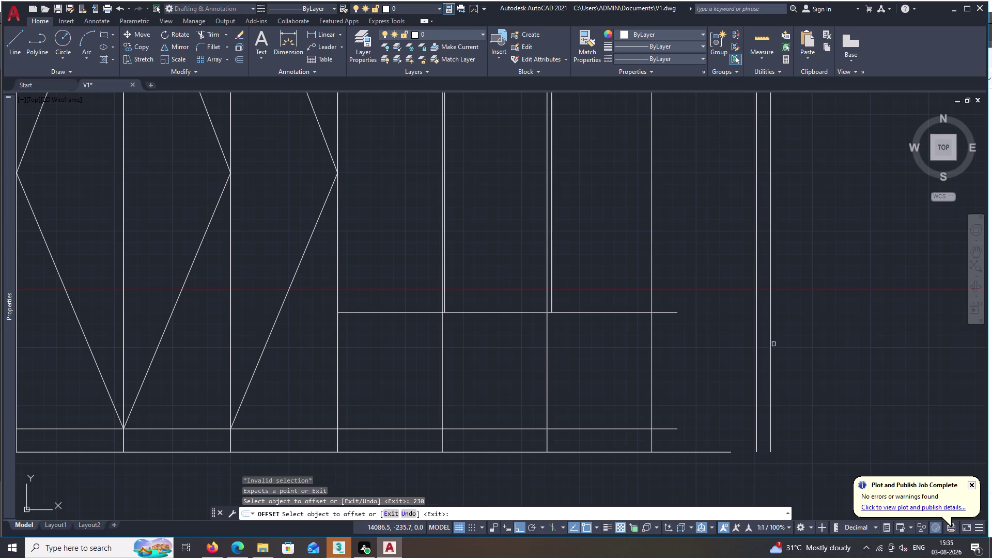
click(769, 345)
drag(770, 345, 787, 344)
click(807, 341)
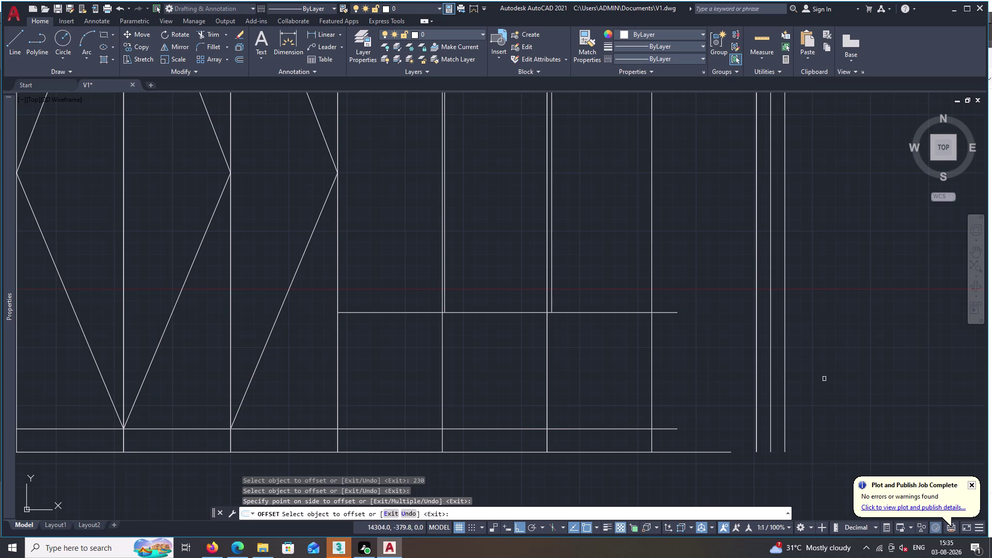
key(Escape)
Offset the line beside the cabinet edge 230 units further right.
key(Escape)
key(space)
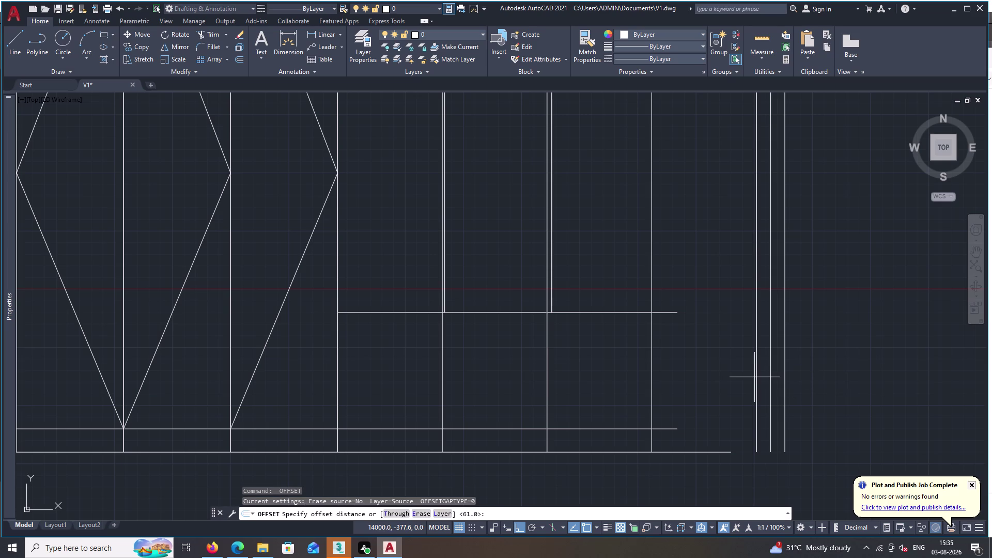
text(23)
key(0)
key(space)
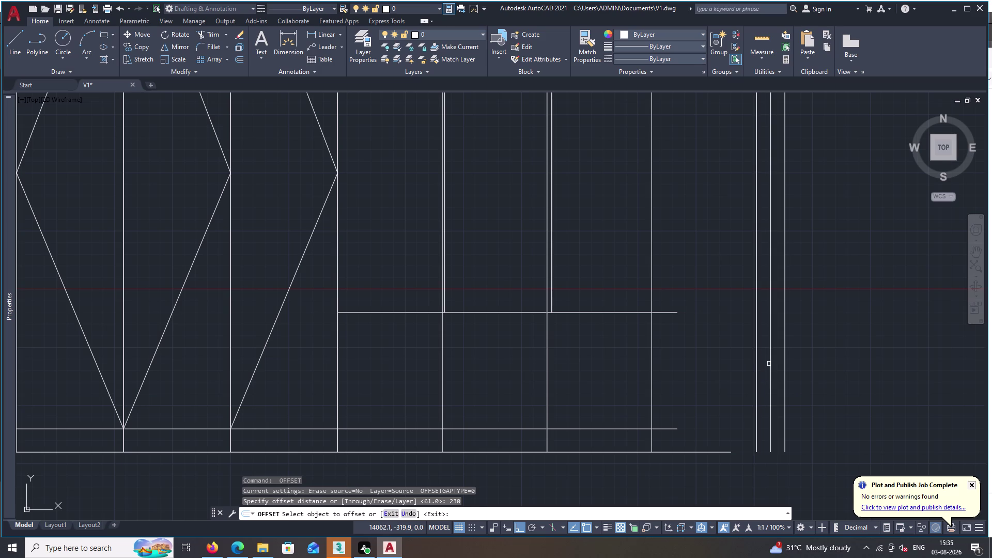
click(769, 363)
double_click(772, 364)
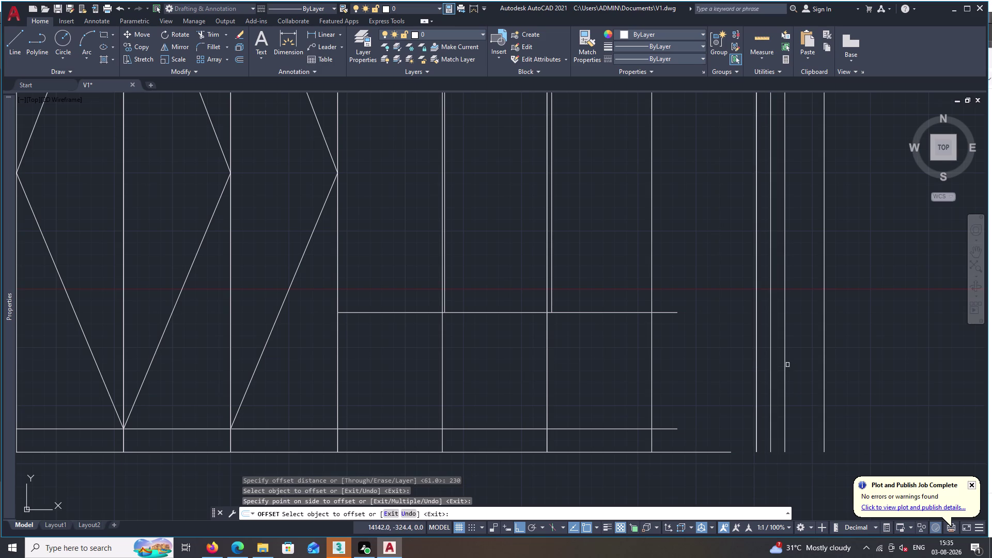
click(788, 365)
key(Escape)
Delete the unwanted middle line beside the cabinet.
click(785, 372)
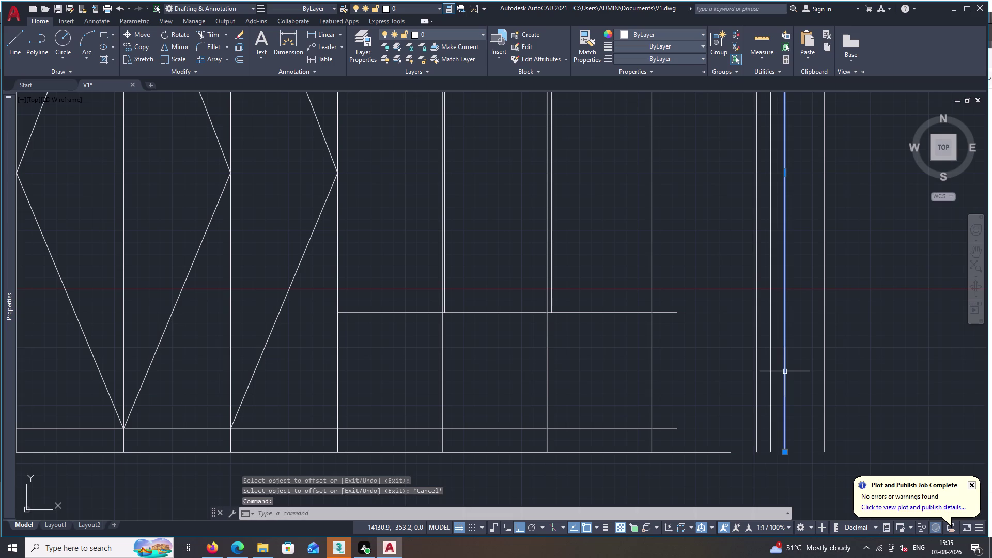
key(Delete)
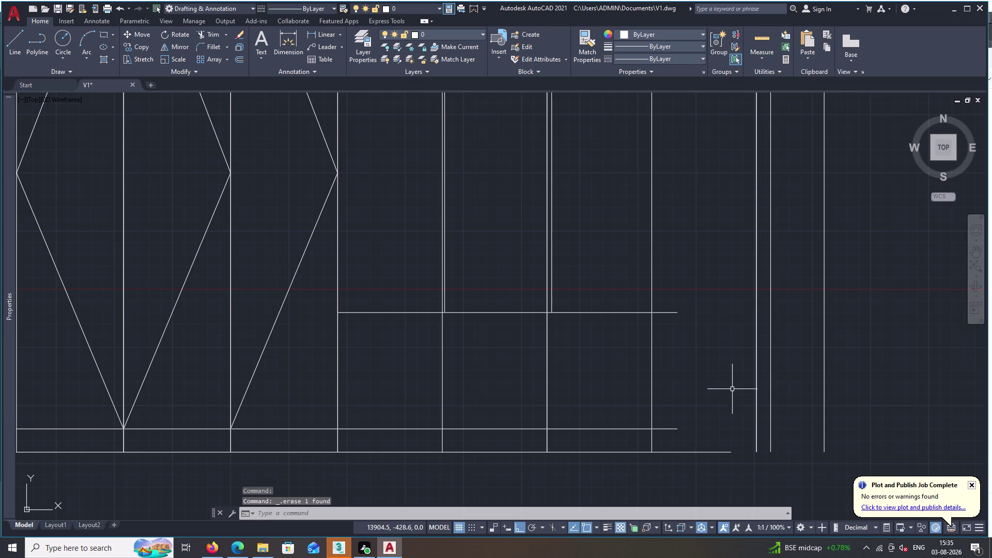
scroll(down, 3)
scroll(down, 3)
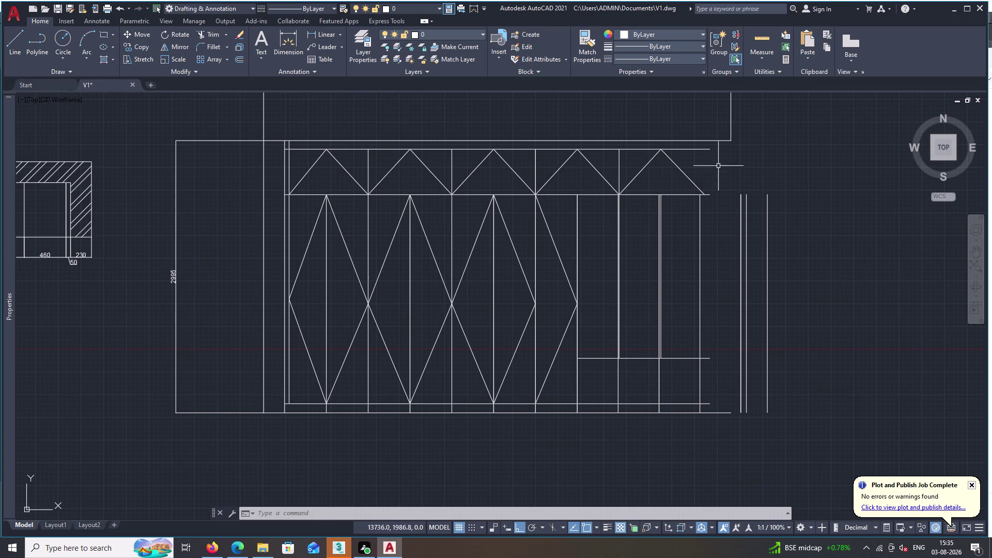
Clear the stray line and draw a short vertical line right of the elevation.
double_click(813, 116)
key(Escape)
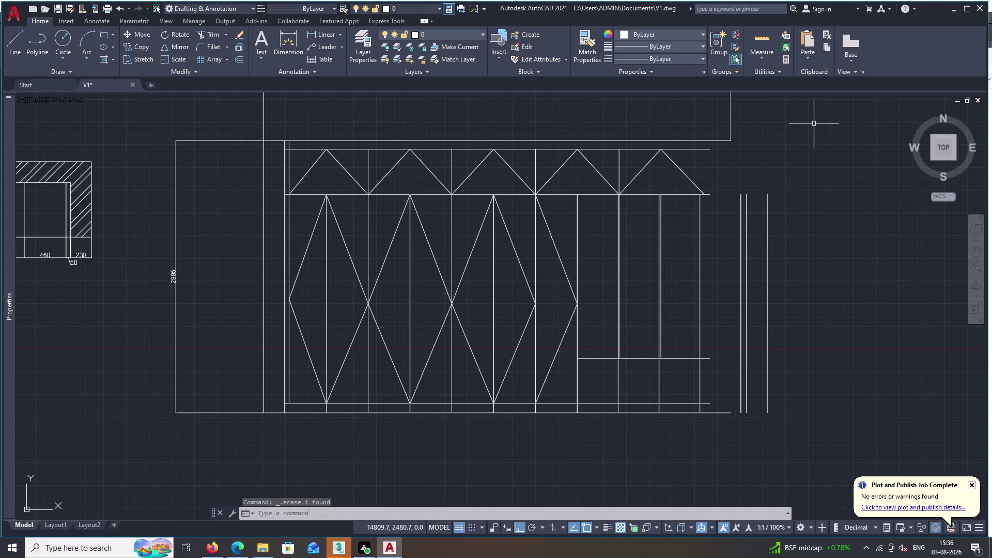
text(L)
key(space)
triple_click(807, 126)
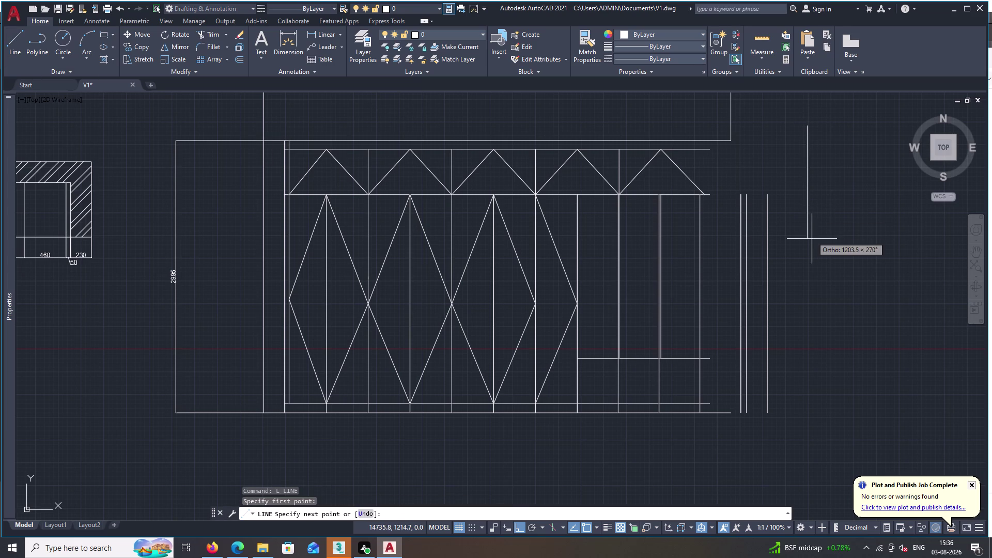
triple_click(812, 246)
key(Escape)
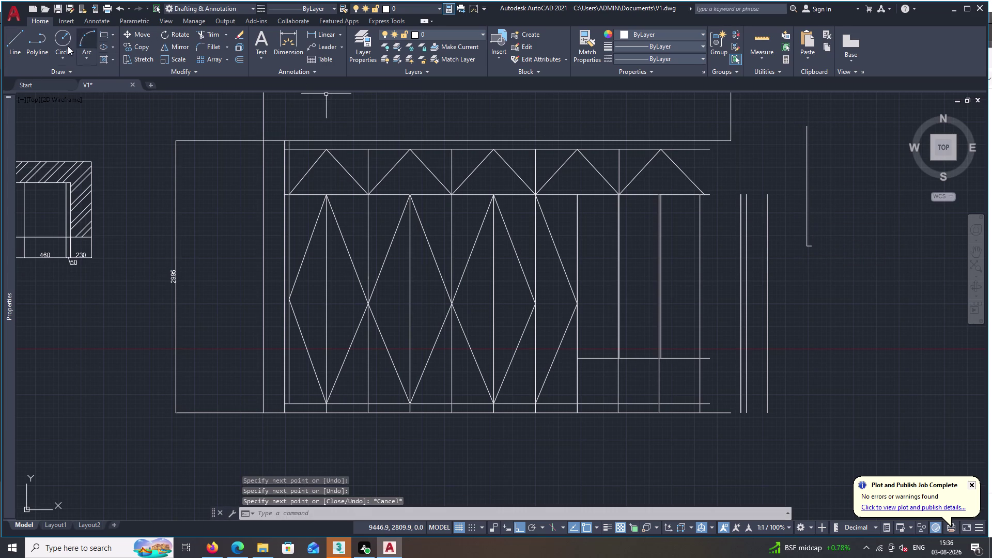
Start the EXTEND command with EX.
key(e)
key(x)
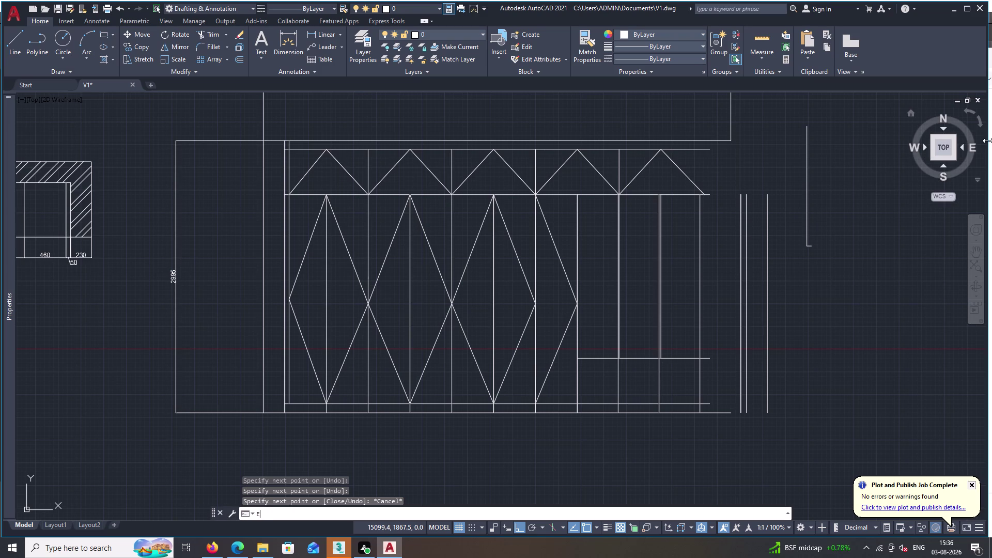
key(space)
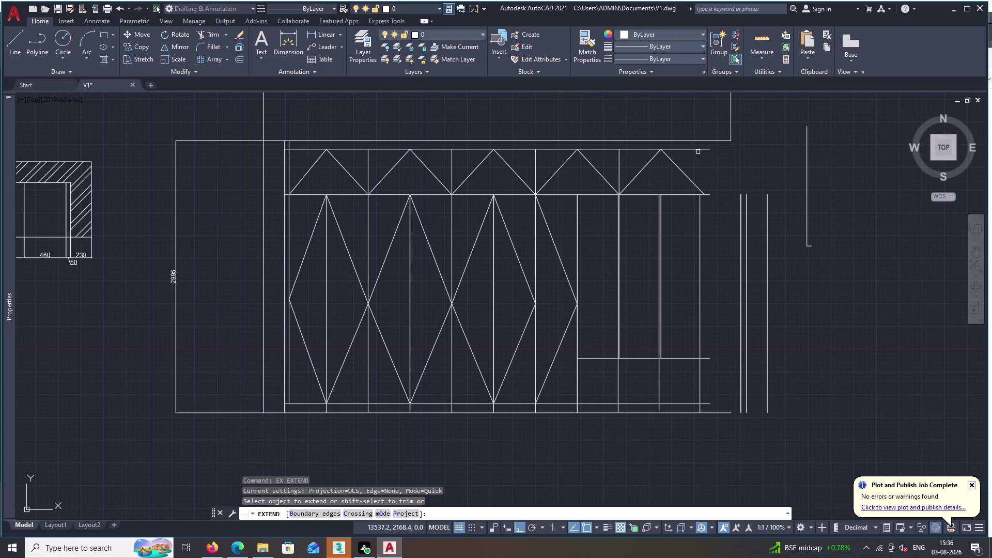
Extend the top rail and lower frieze line right to the new vertical line.
double_click(702, 150)
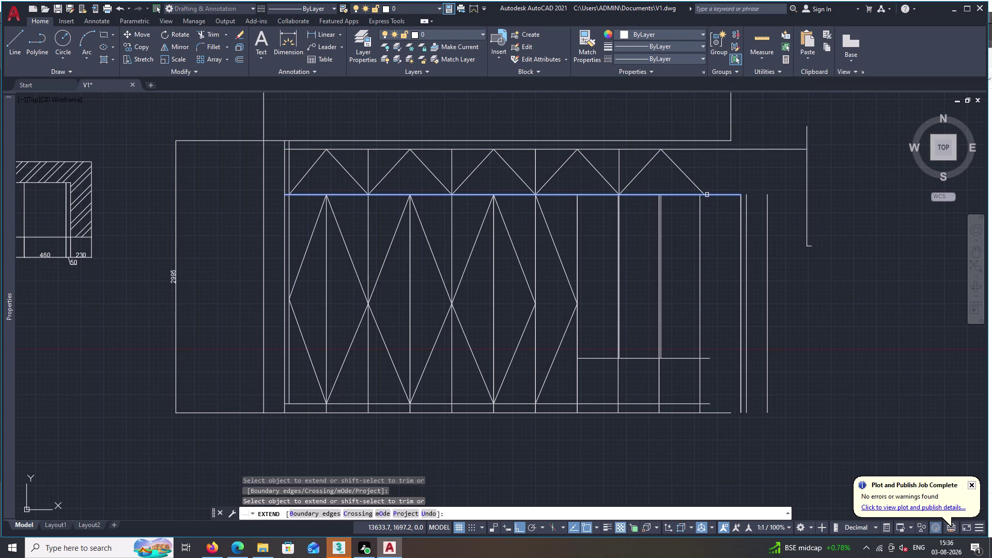
click(707, 195)
click(724, 196)
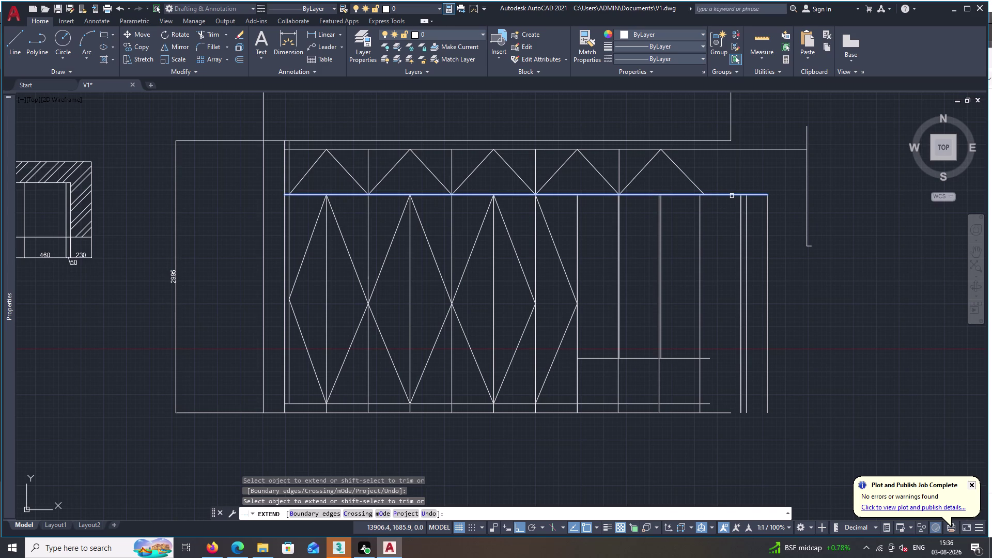
click(732, 195)
click(732, 196)
click(732, 196)
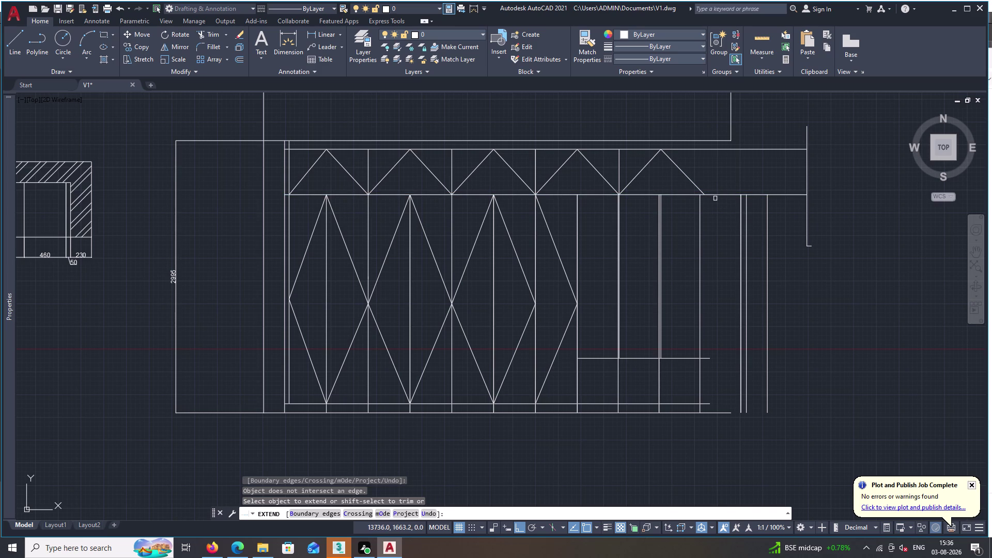
key(Escape)
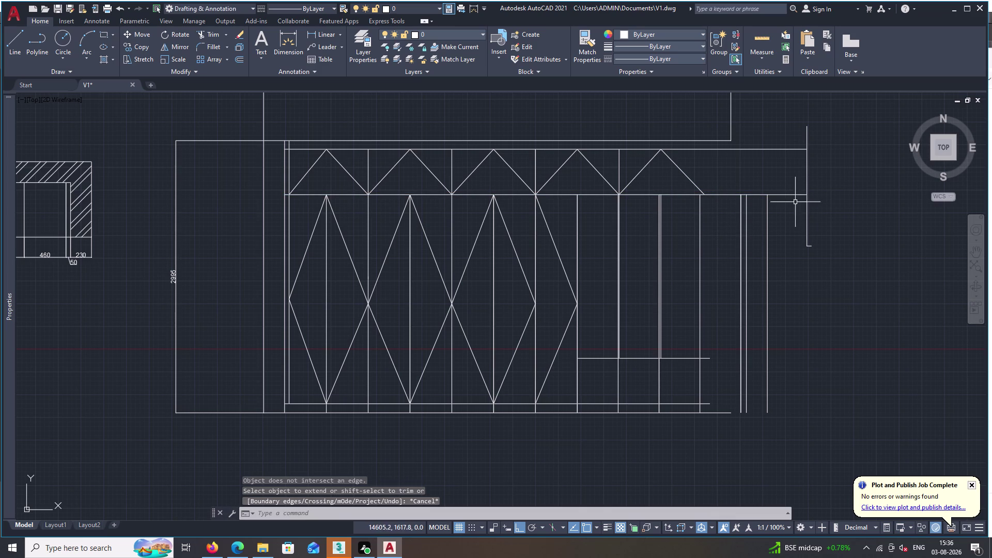
Extend the outer and inner right vertical lines up to the top rail.
key(Escape)
key(space)
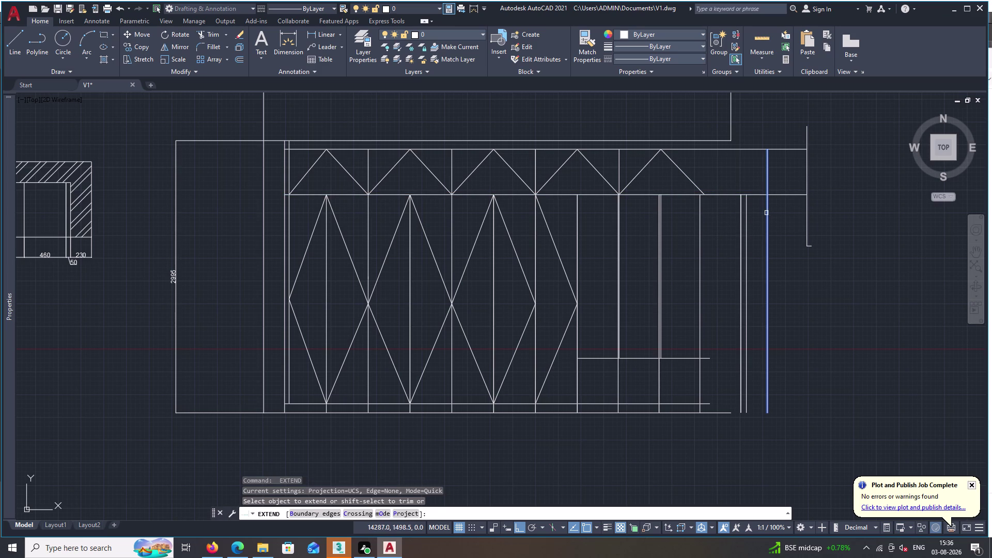
click(768, 212)
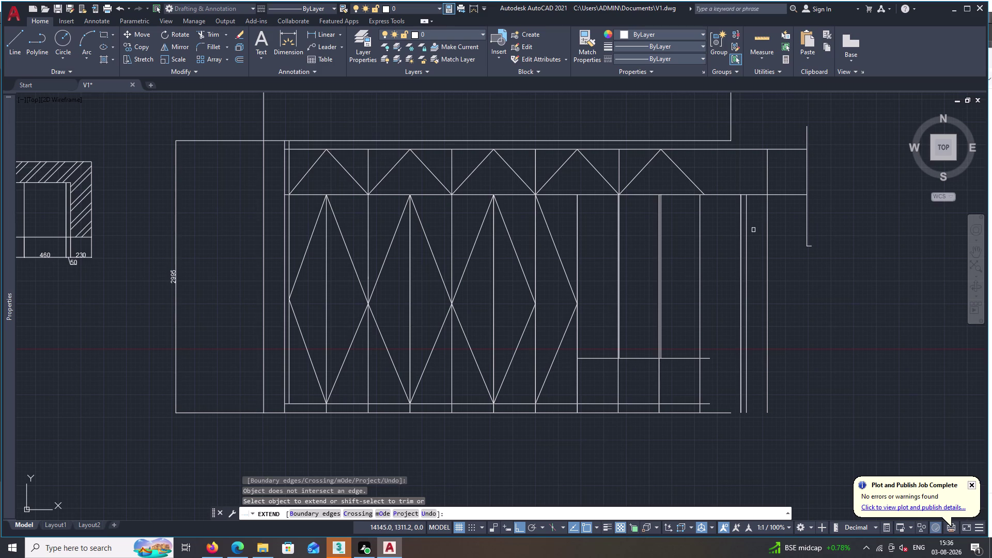
click(746, 226)
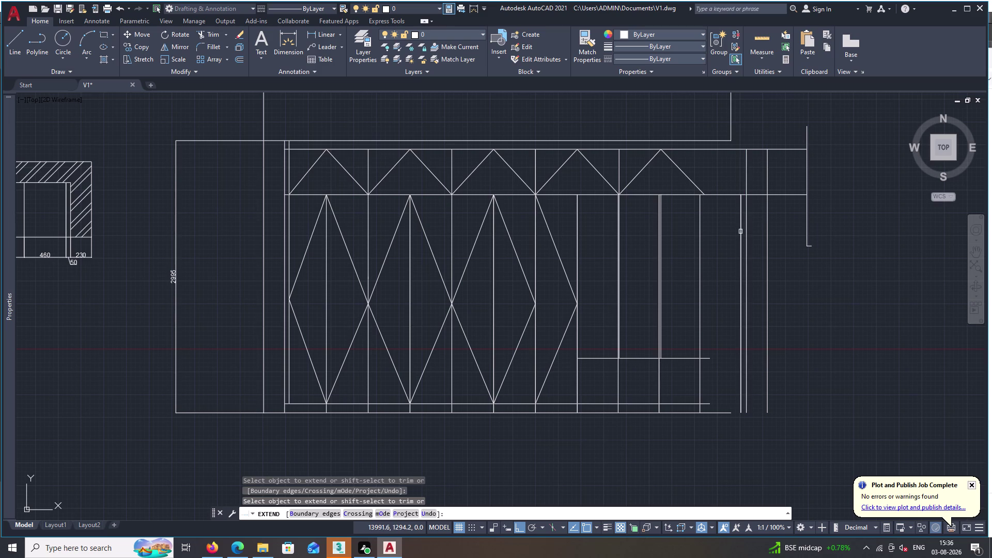
click(741, 230)
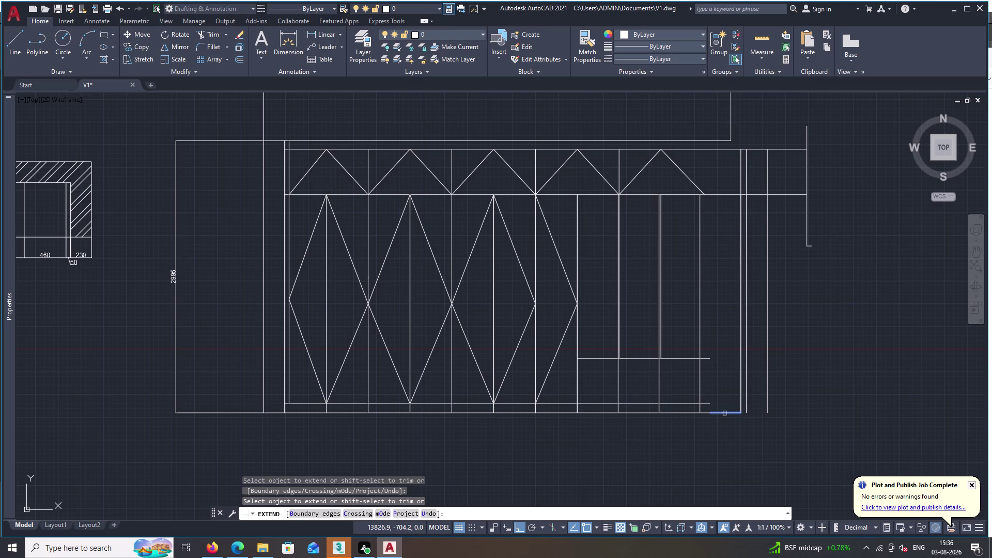
Extend the bottom and mid-height horizontal lines to the cabinet's right edge.
click(725, 414)
click(733, 413)
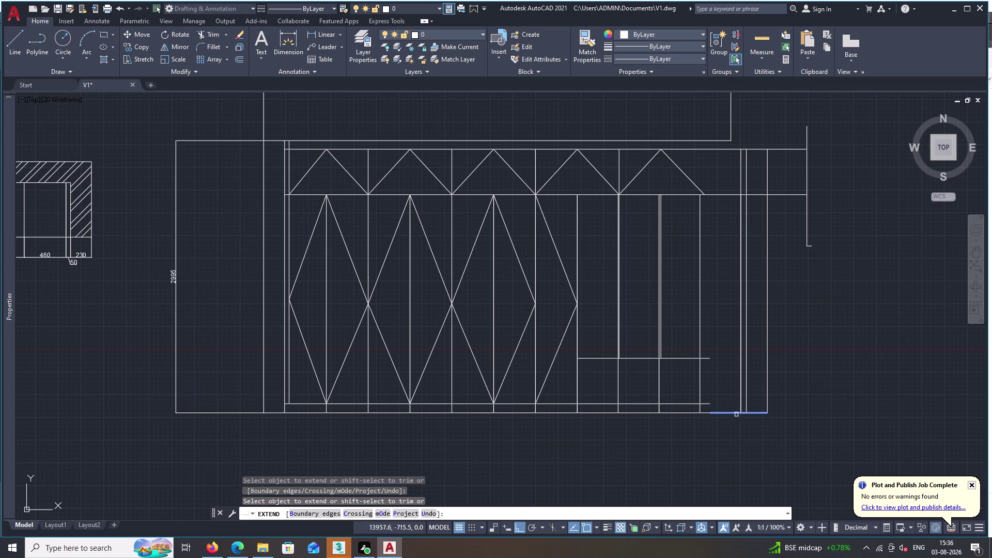
click(737, 415)
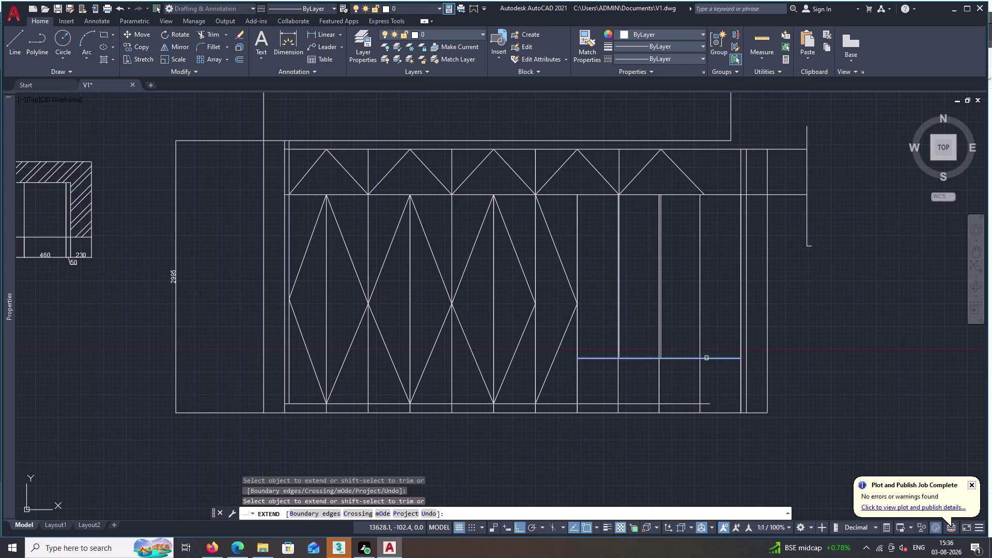
click(707, 358)
click(731, 359)
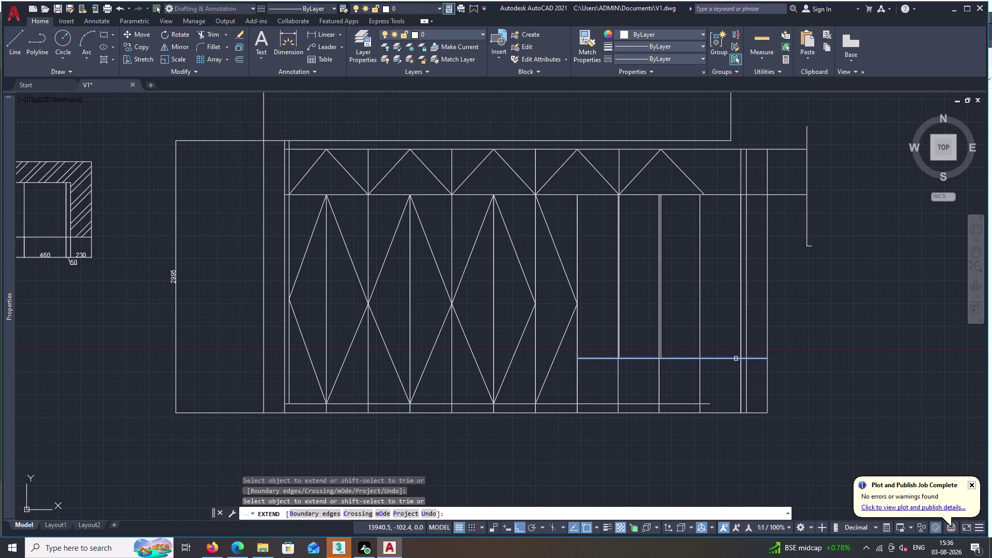
click(737, 358)
click(705, 405)
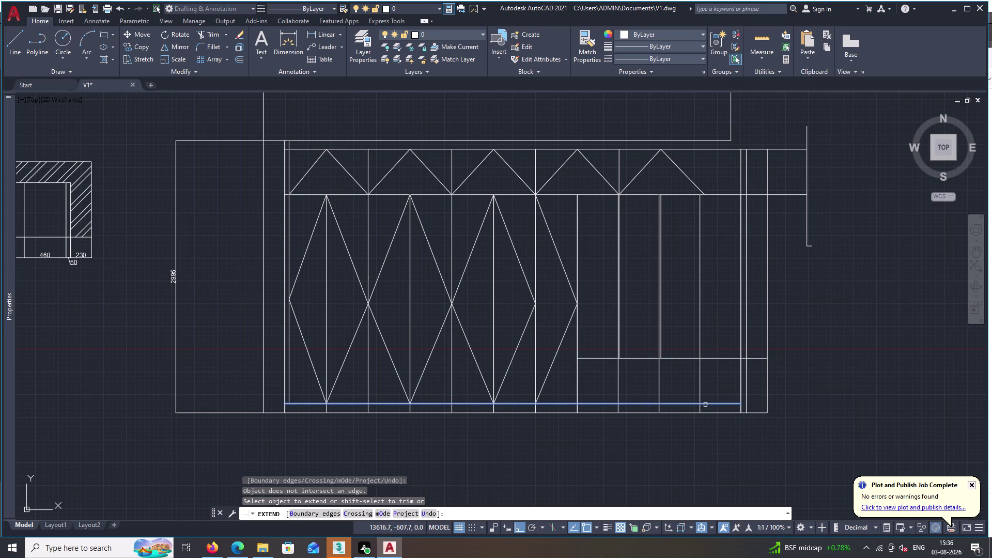
click(725, 403)
double_click(736, 403)
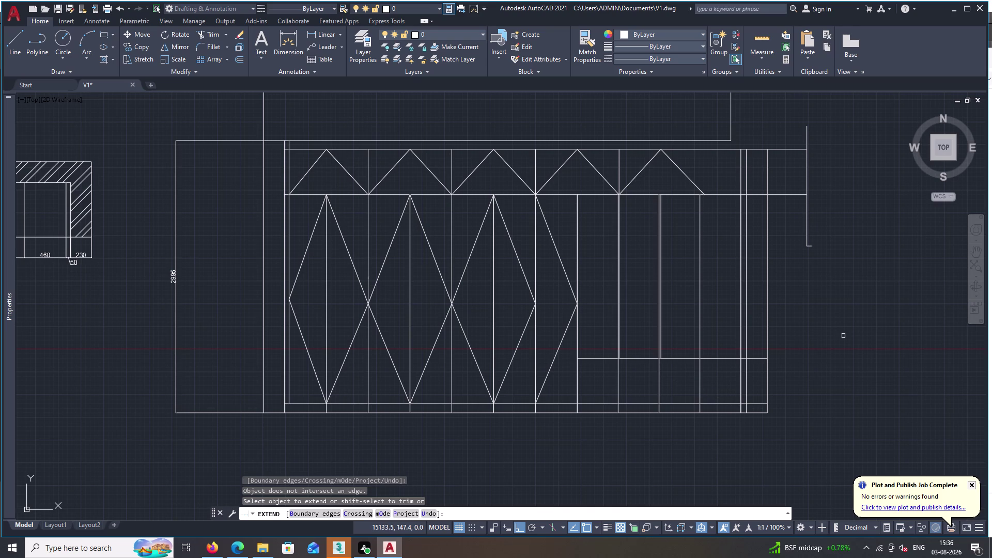
key(Escape)
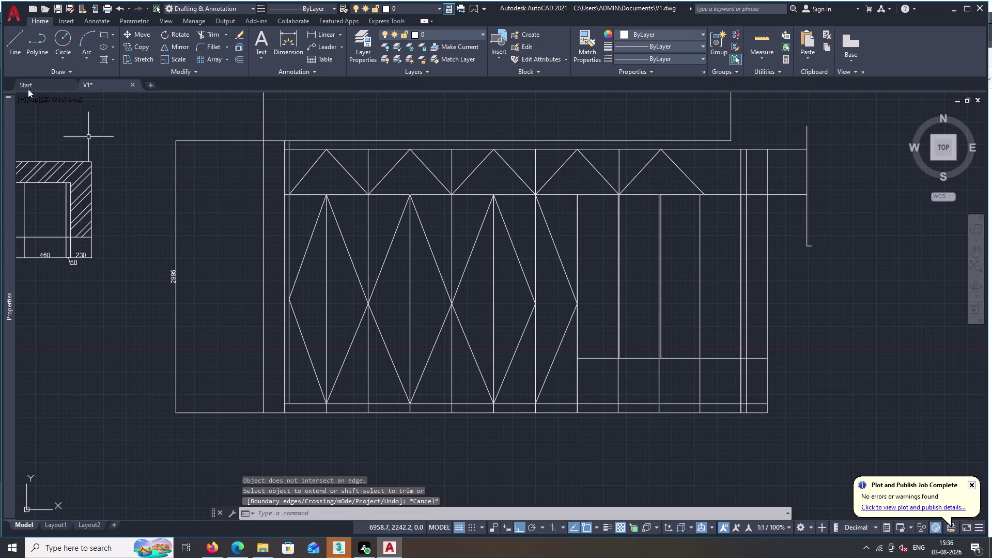
click(15, 34)
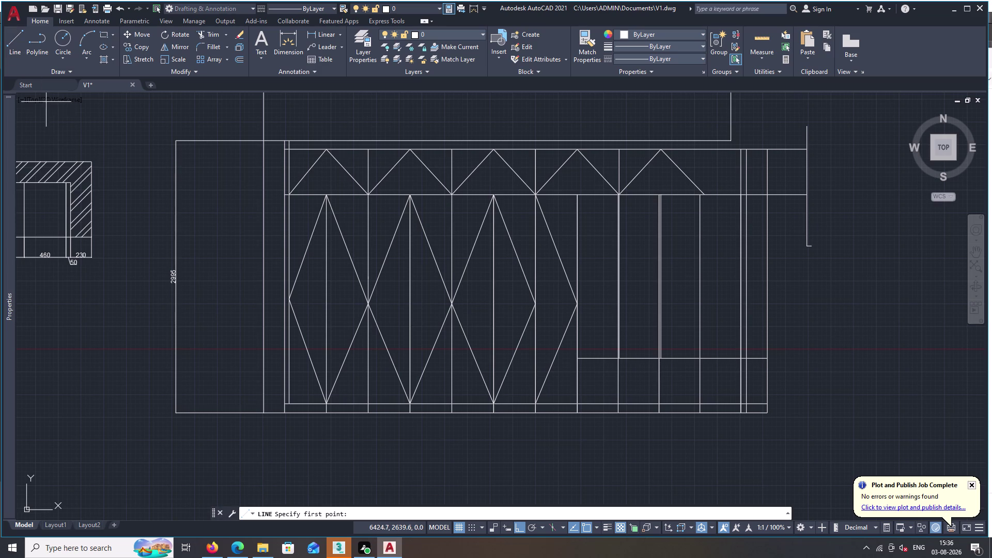
triple_click(578, 404)
double_click(619, 359)
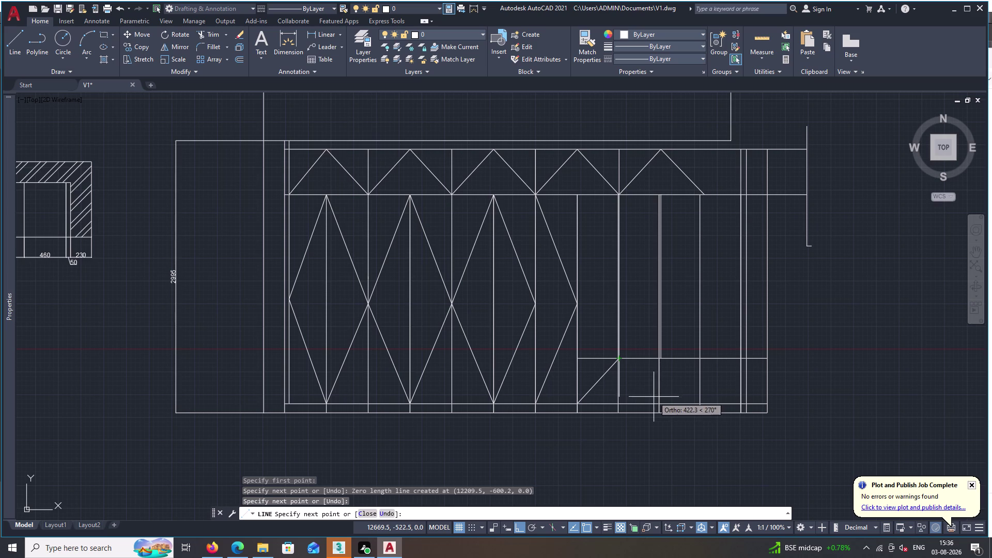
key(Escape)
key(Escape)
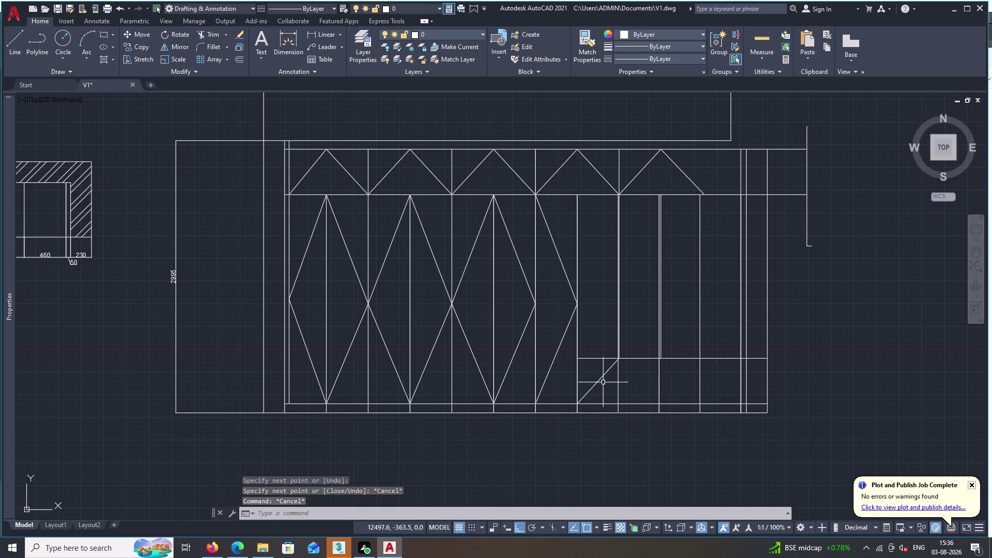
double_click(601, 380)
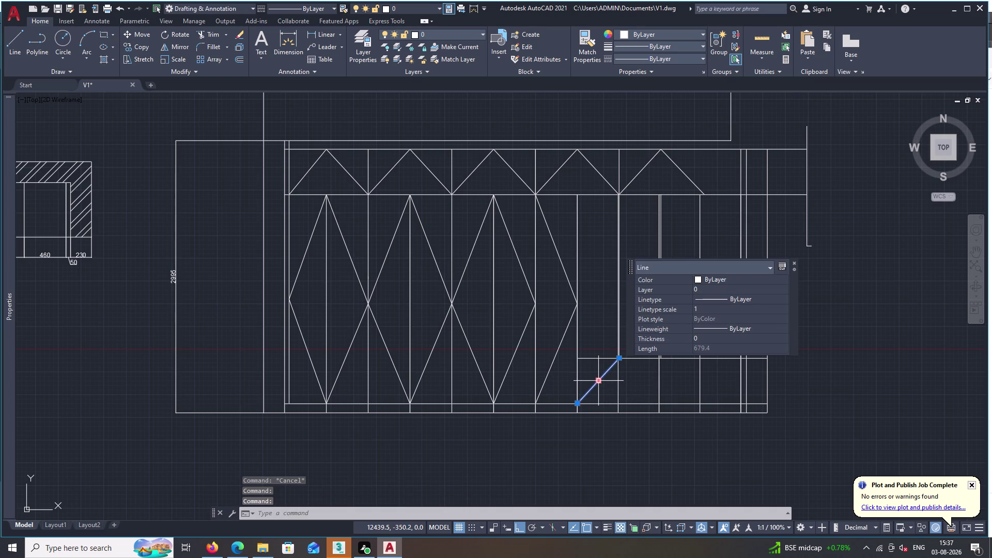
key(Delete)
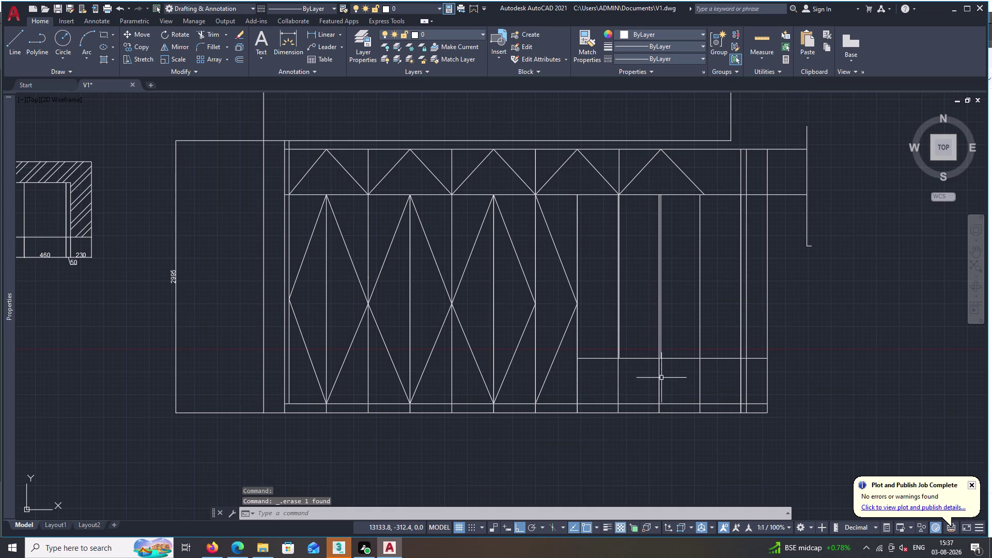
Zoom in and cancel the accidental edit on the doubled vertical line.
scroll(up, 3)
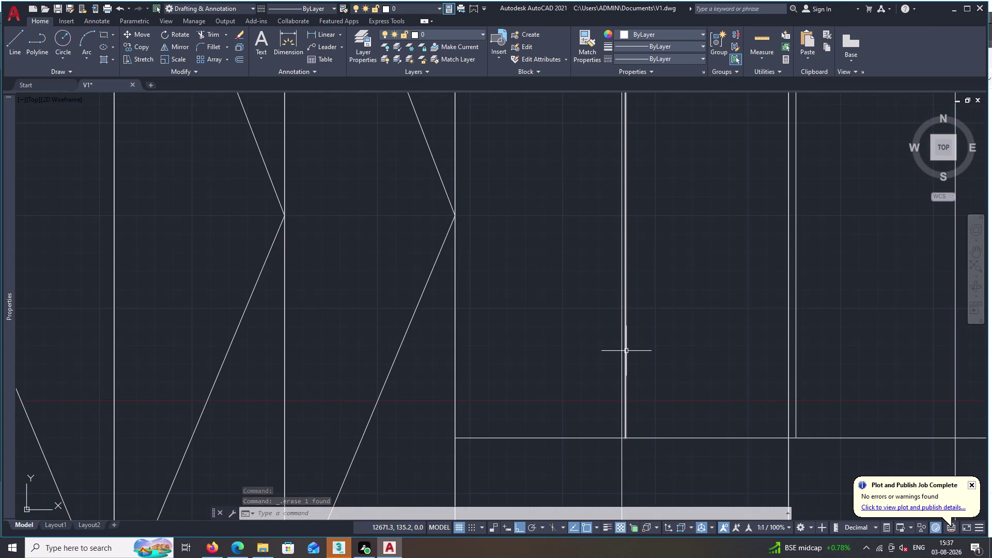
double_click(626, 351)
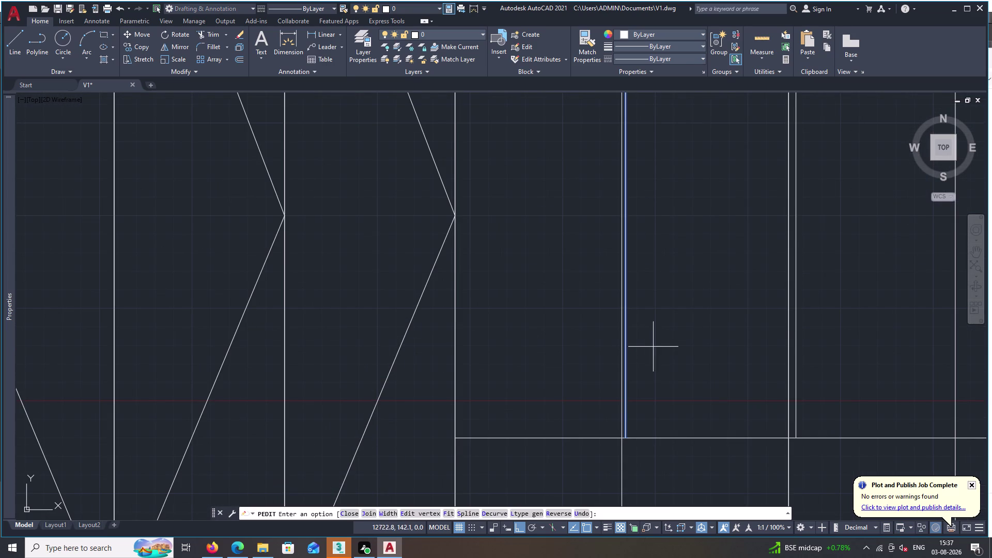
key(Delete)
key(Delete)
key(Escape)
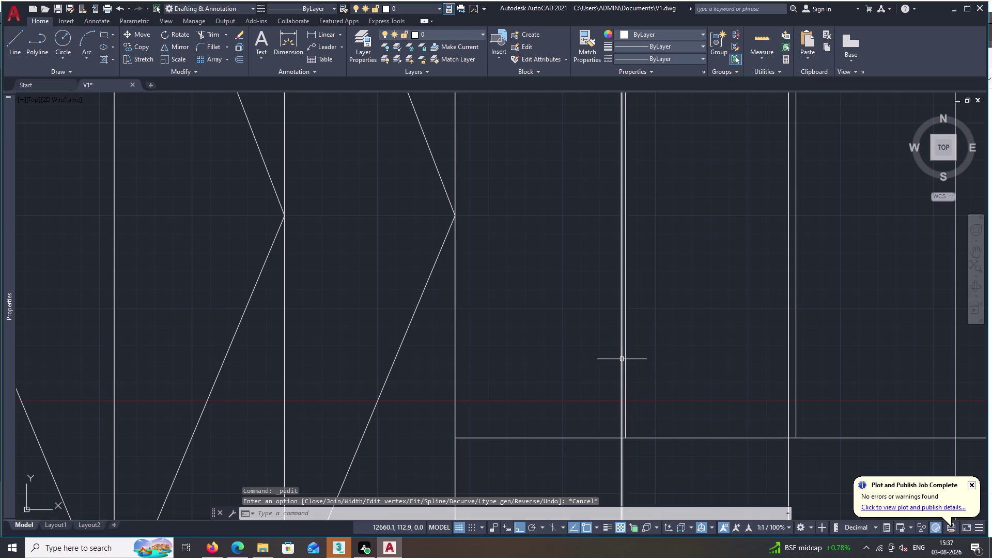
Trim the doubled vertical line in the right panel with a fence (TR).
text(TR)
key(space)
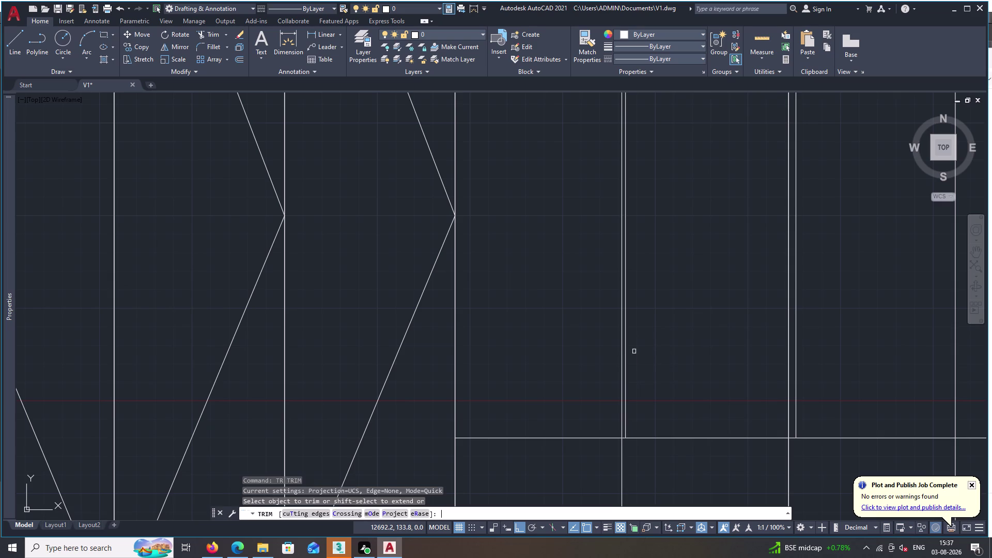
double_click(624, 353)
click(620, 355)
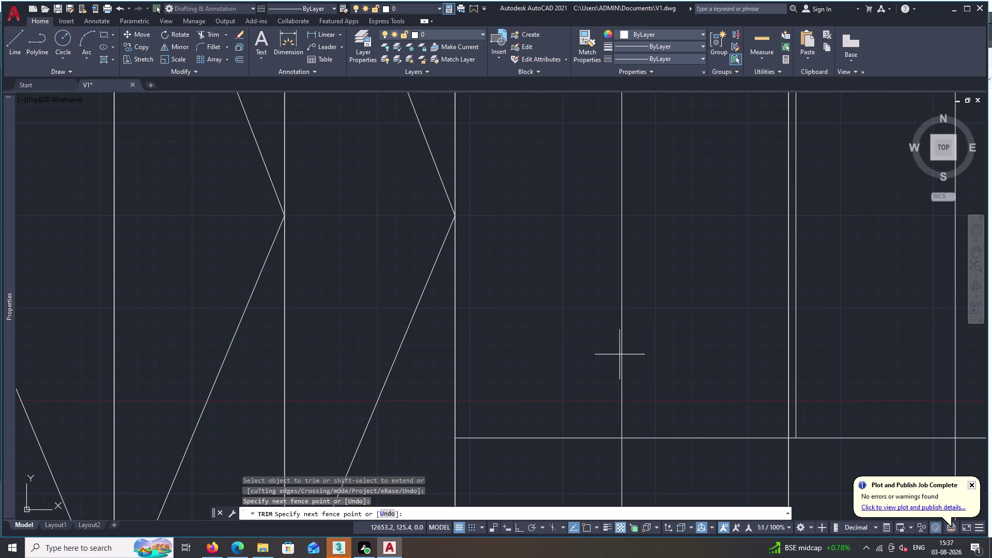
click(623, 356)
middle_drag(646, 360, 616, 370)
scroll(down, 3)
scroll(down, 3)
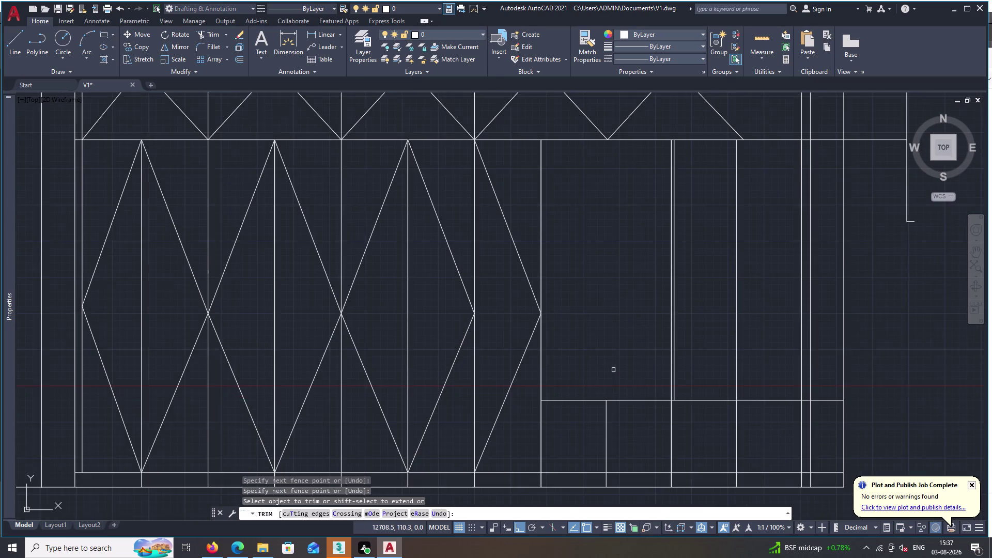
scroll(down, 3)
Trim the remaining vertical line segments above the right panel's bottom strip.
triple_click(650, 361)
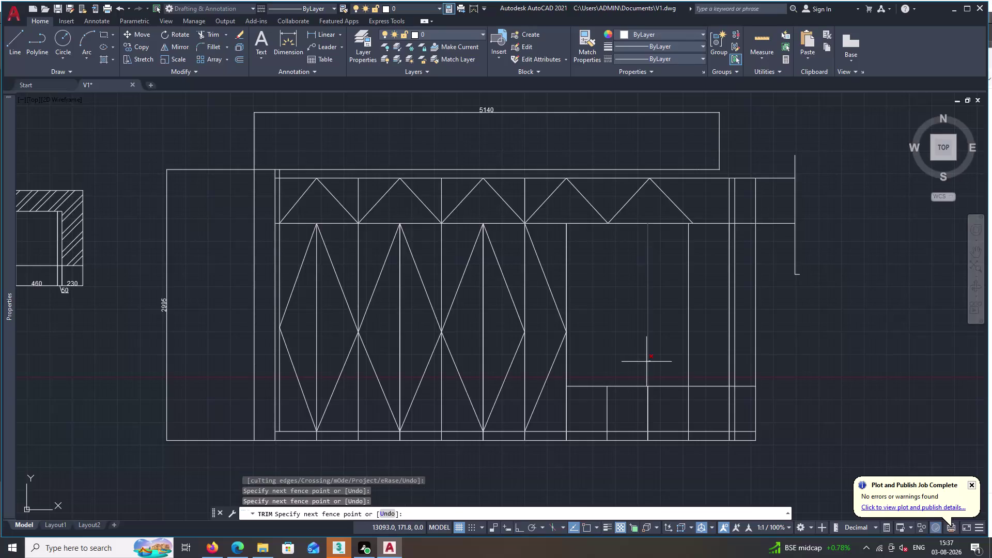
double_click(646, 362)
double_click(689, 350)
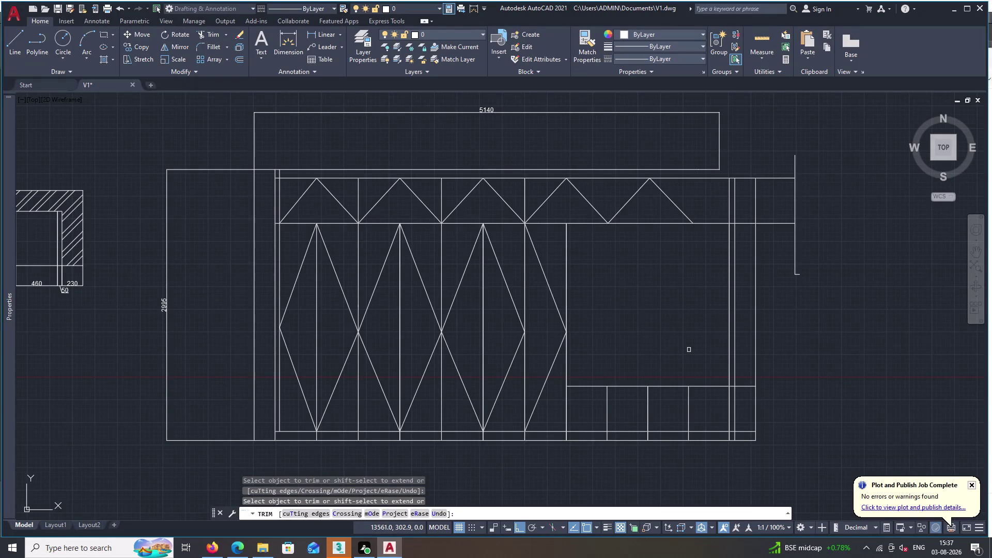
scroll(down, 3)
middle_drag(688, 350, 688, 292)
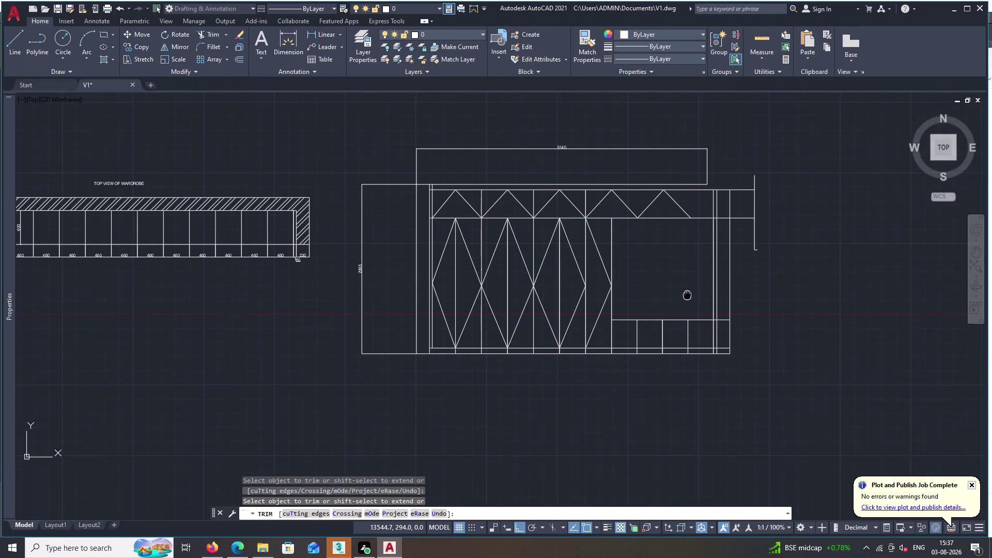
middle_drag(688, 293, 688, 291)
scroll(up, 3)
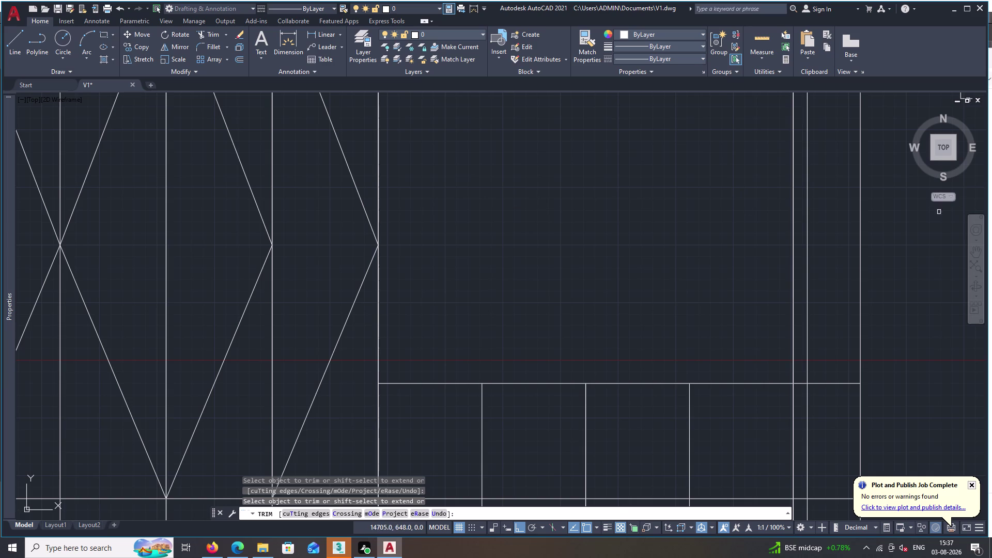
scroll(down, 3)
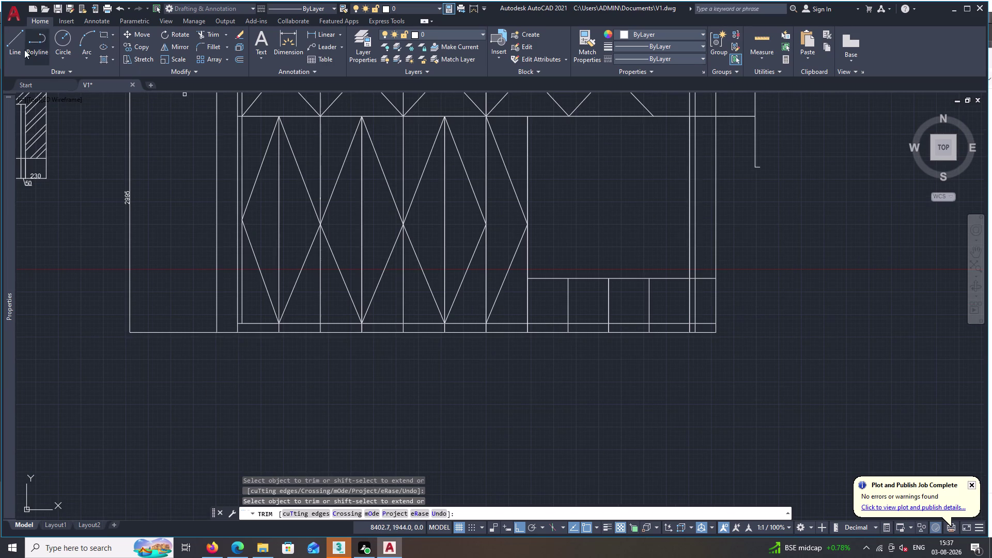
Cancel a stray line and a mistyped break command.
triple_click(16, 44)
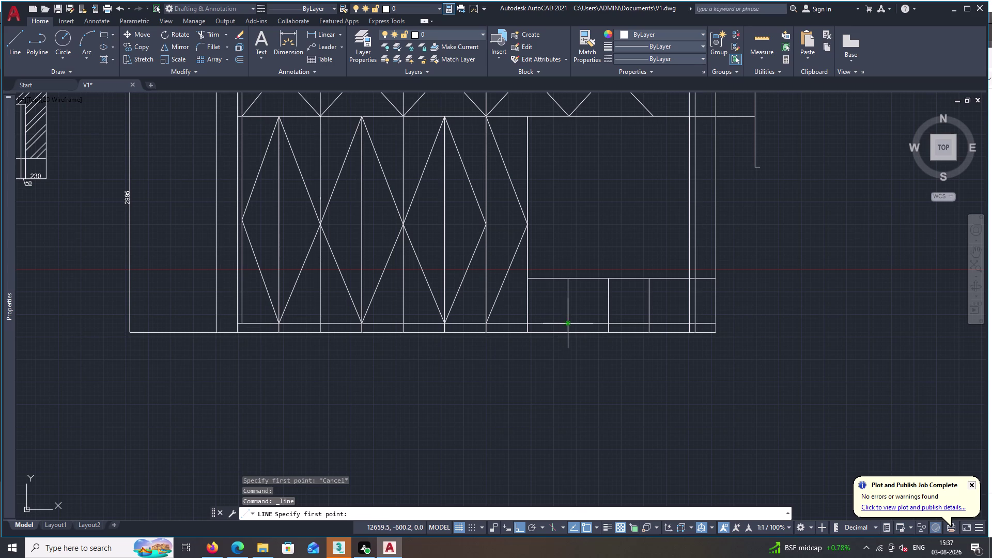
double_click(567, 322)
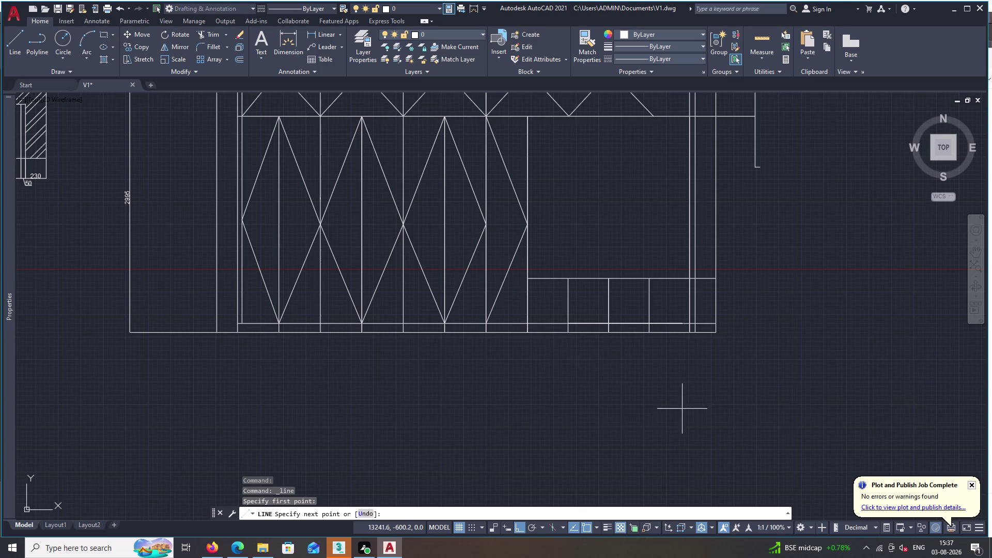
key(Escape)
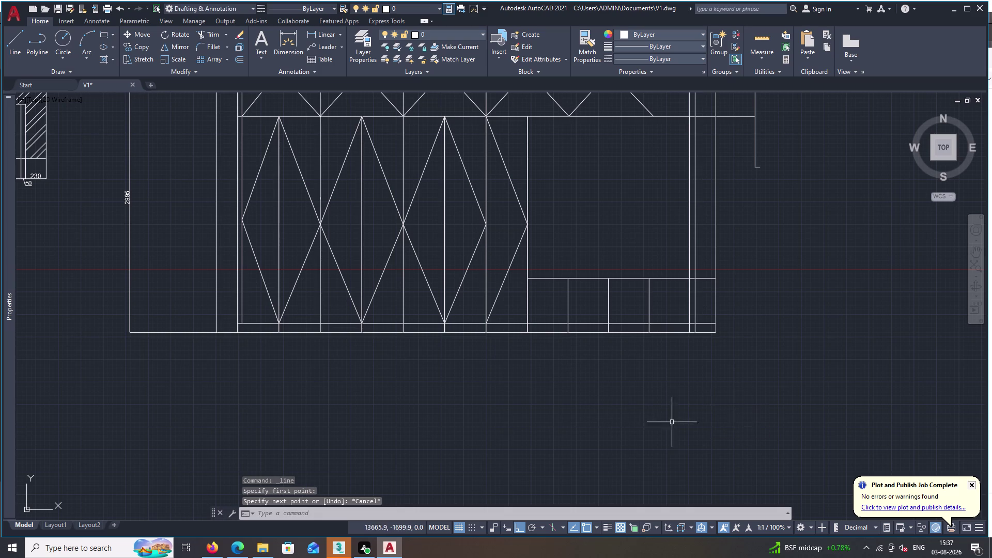
key(Escape)
key(Escape)
key(Escape)
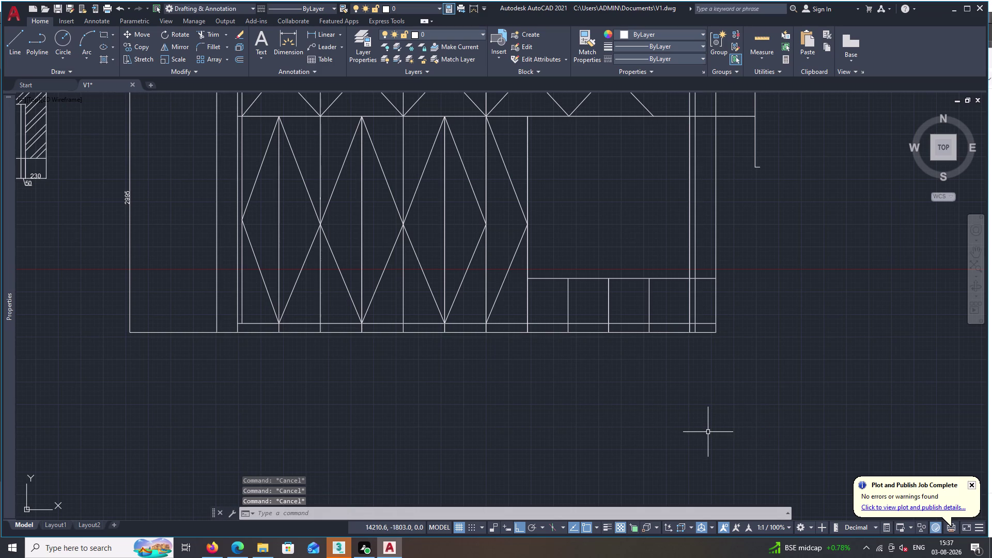
key(b)
text(RV)
key(BackSpace)
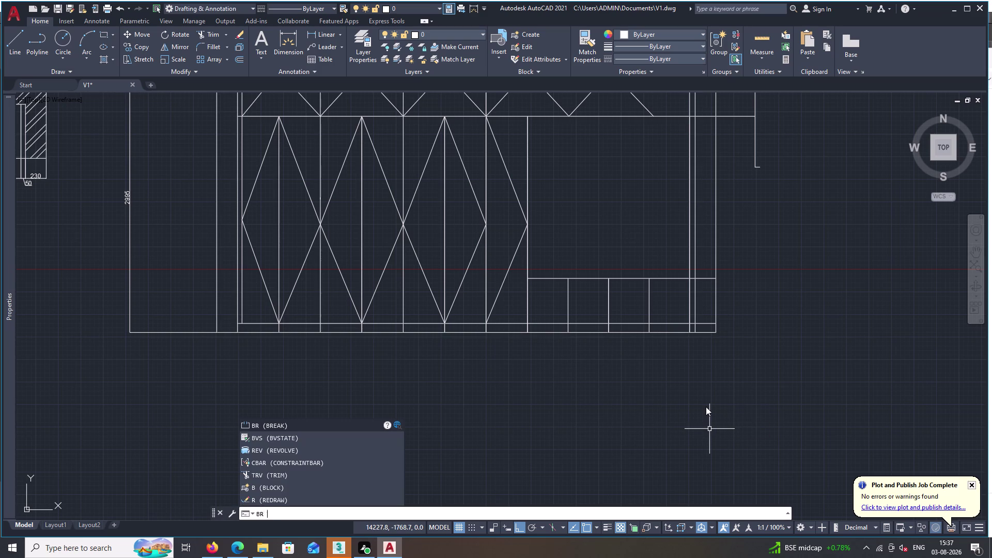
key(space)
key(Escape)
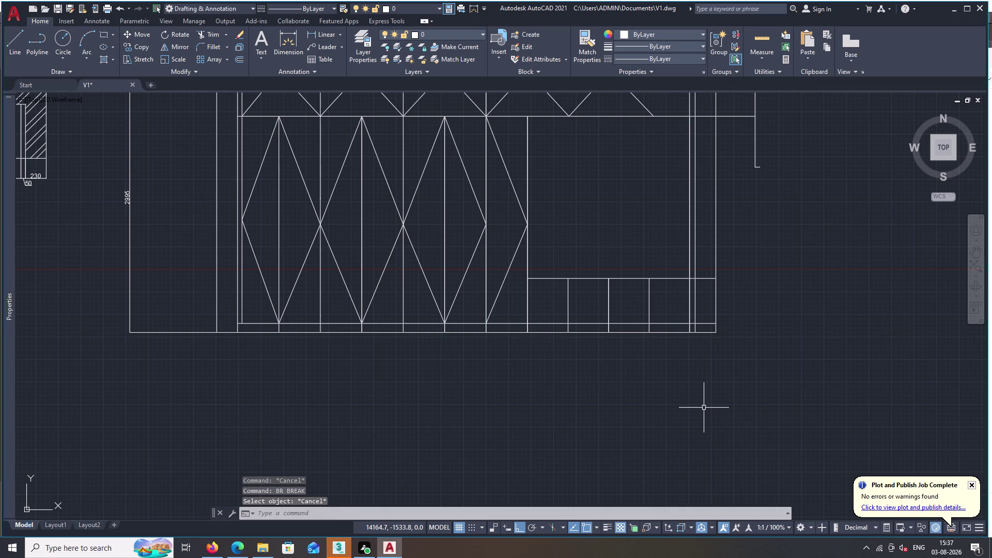
Break the compartment's left edge line where it meets the bottom strip's top.
text(BR)
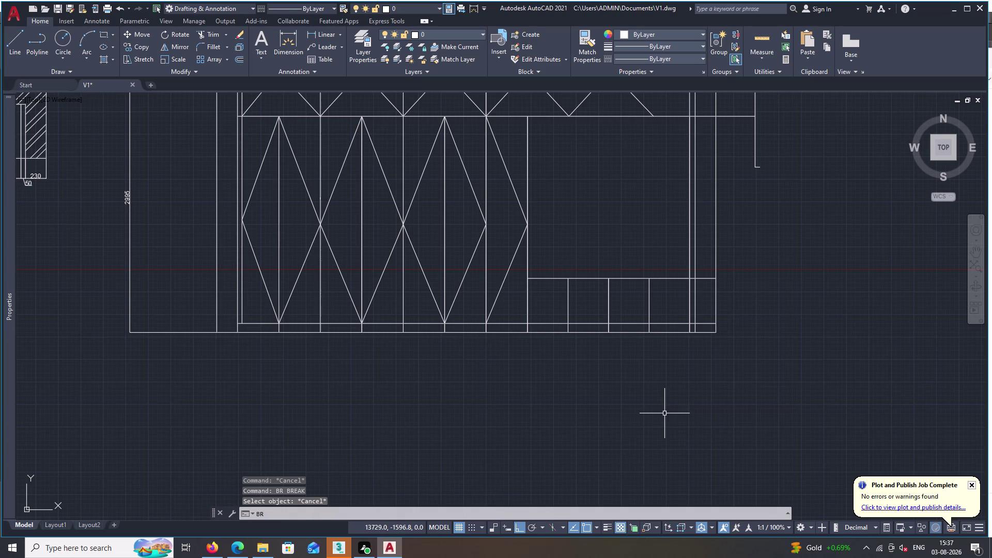
key(e)
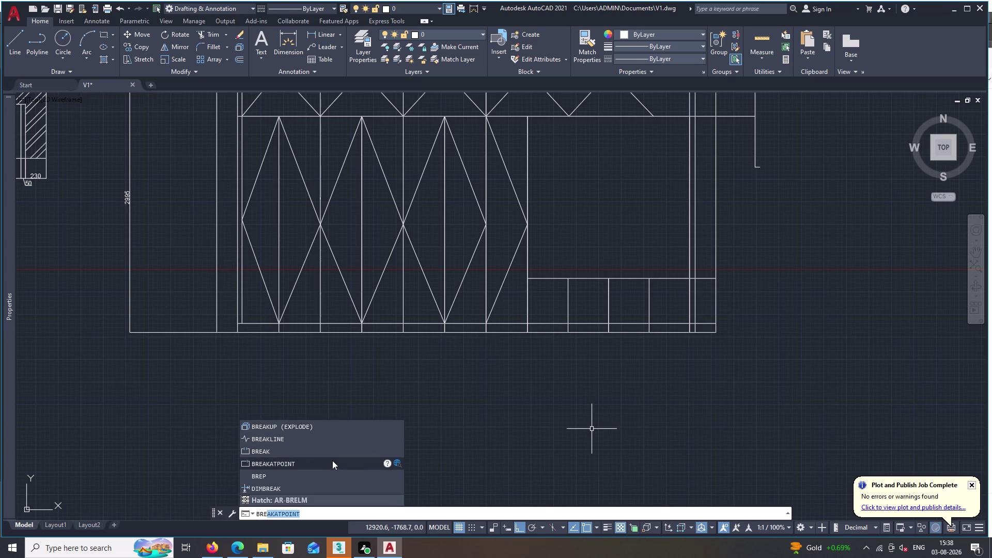
double_click(334, 463)
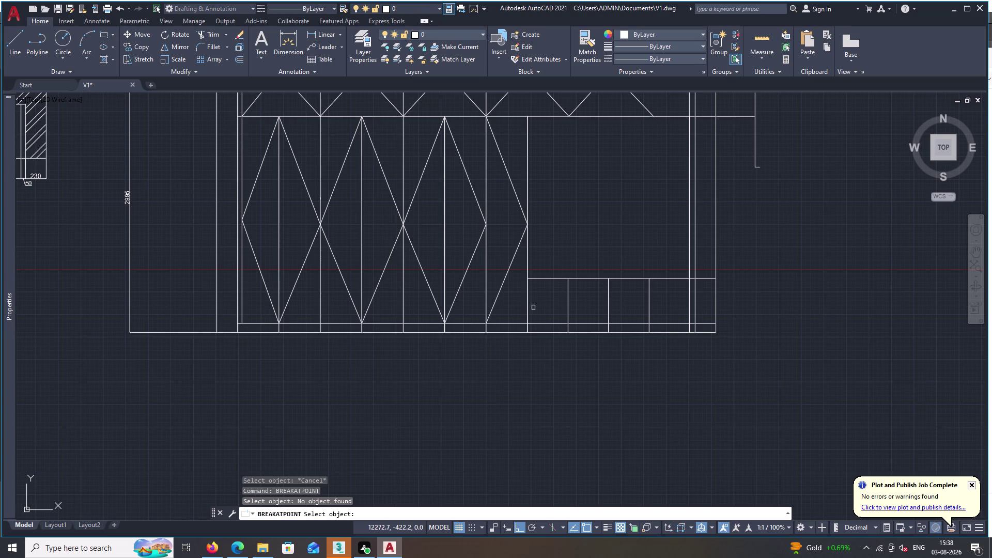
click(528, 307)
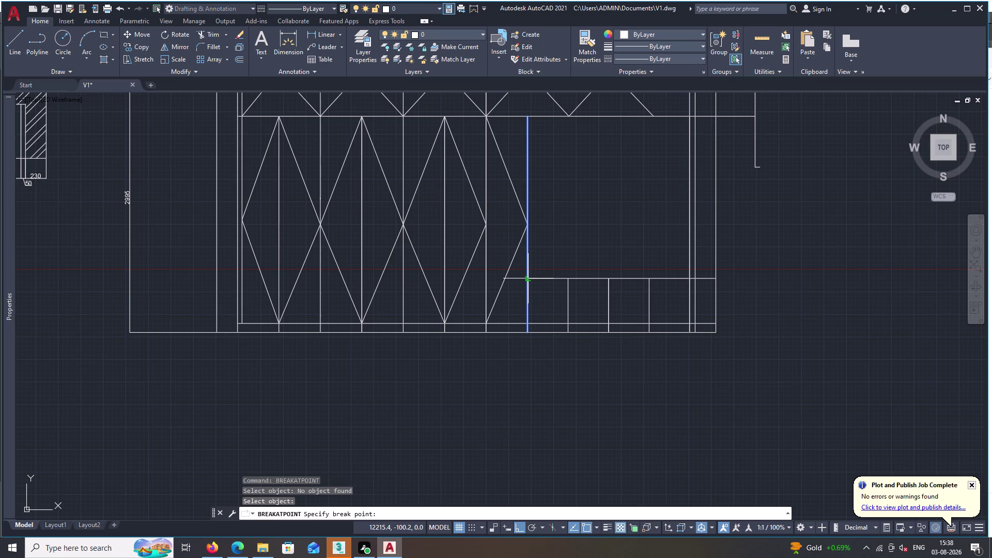
click(529, 278)
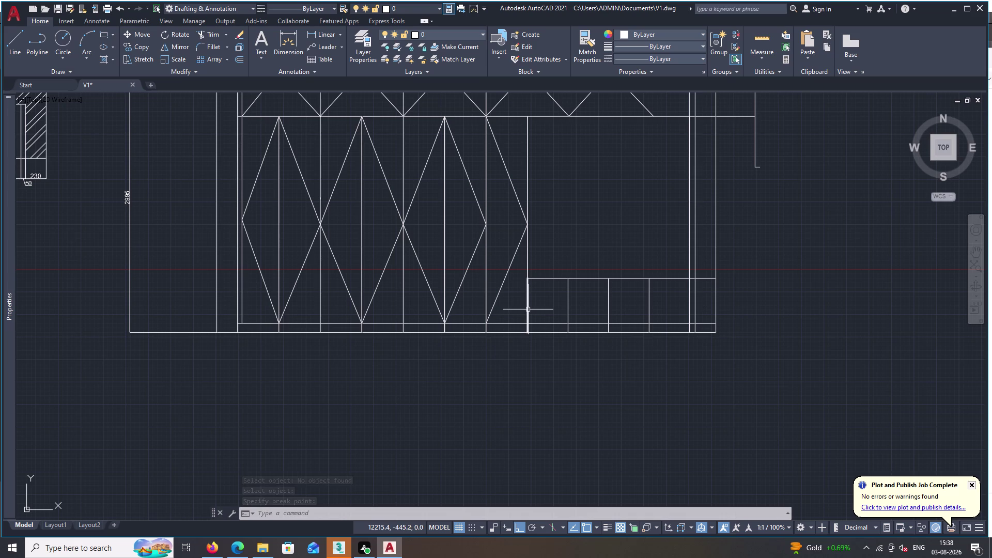
Split the left edge at the bottom rail and select two old dividers.
key(space)
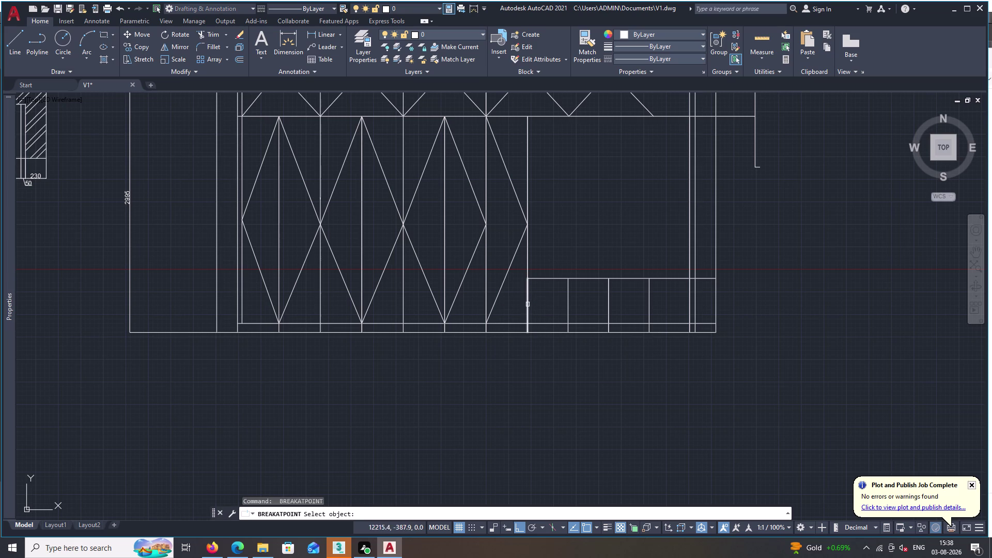
click(527, 306)
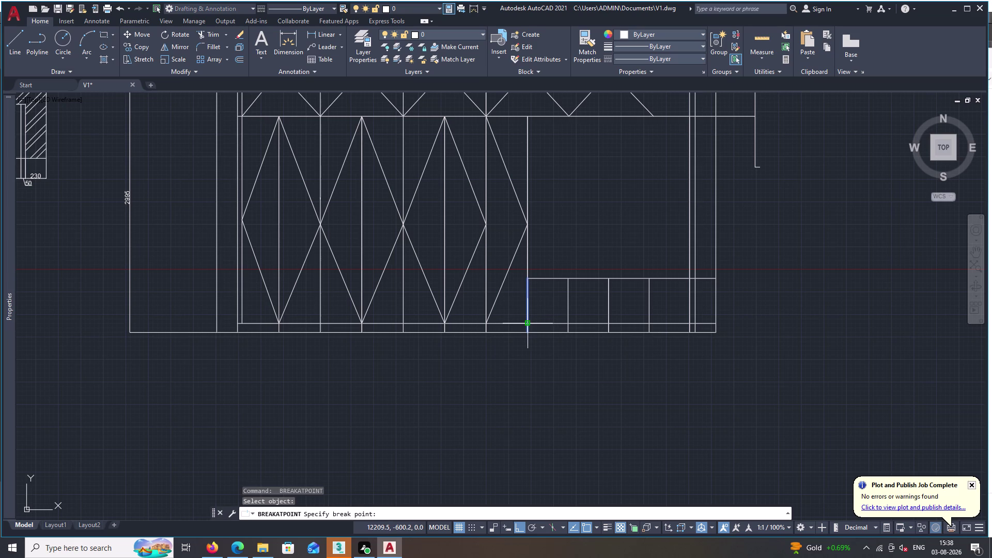
click(529, 324)
key(Escape)
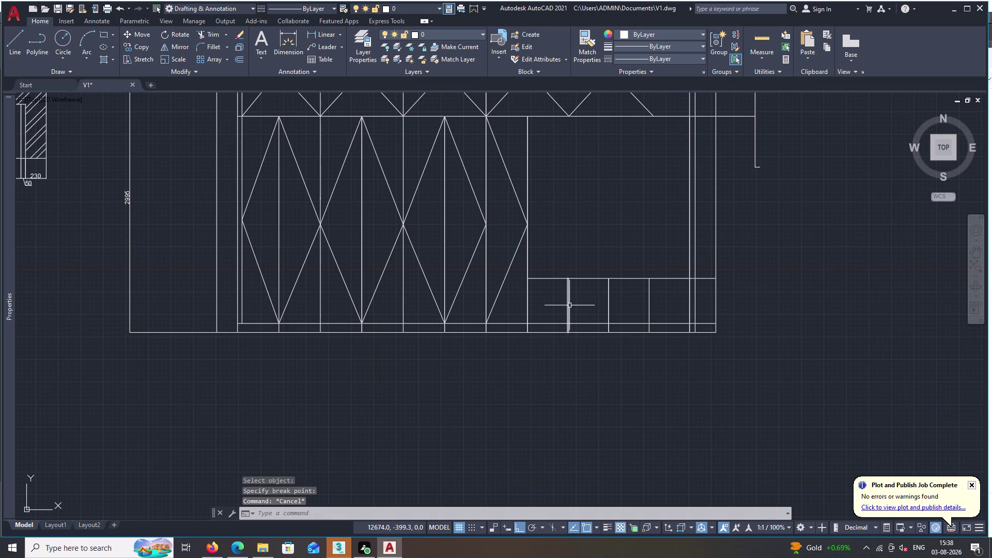
click(568, 305)
double_click(609, 314)
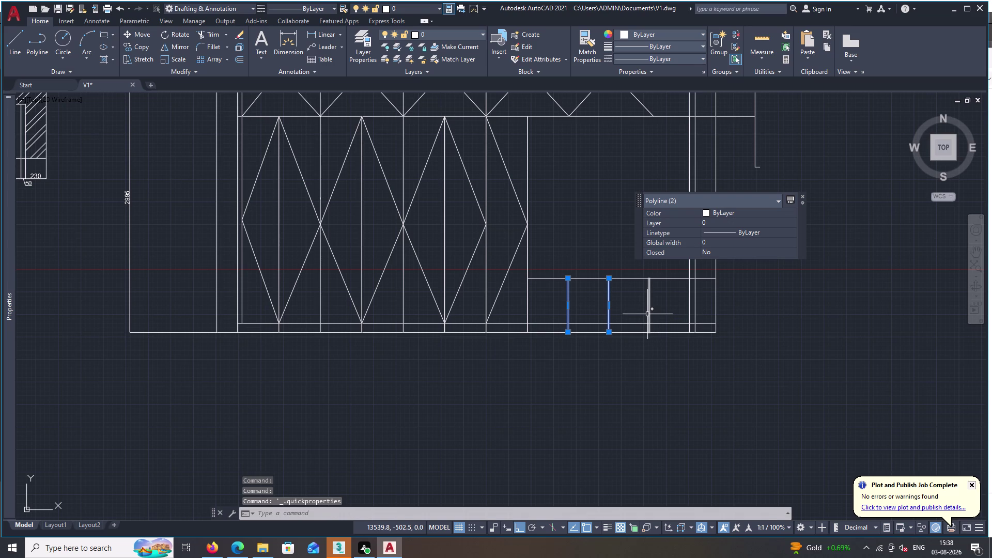
Erase the old dividers and the long right vertical line in the lower-right strip.
click(650, 314)
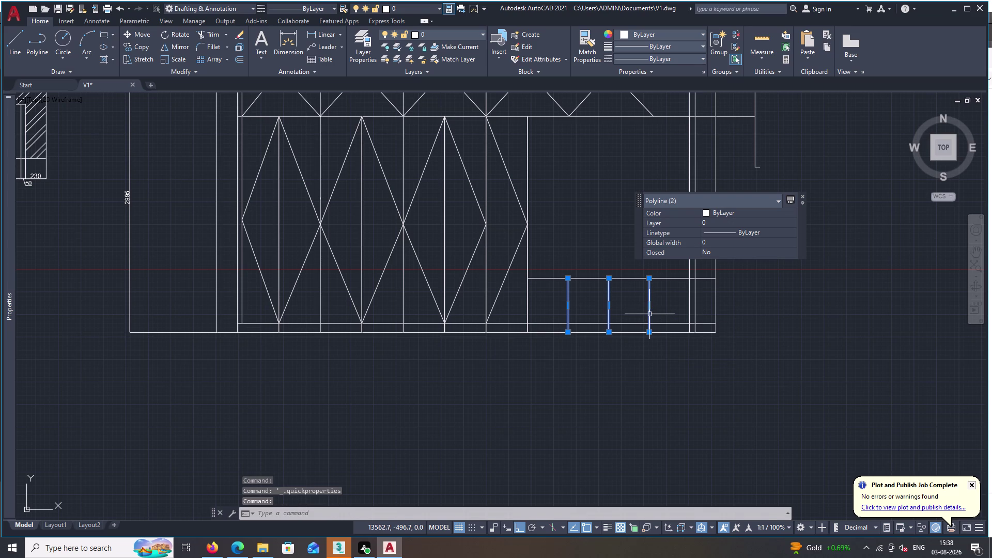
click(690, 305)
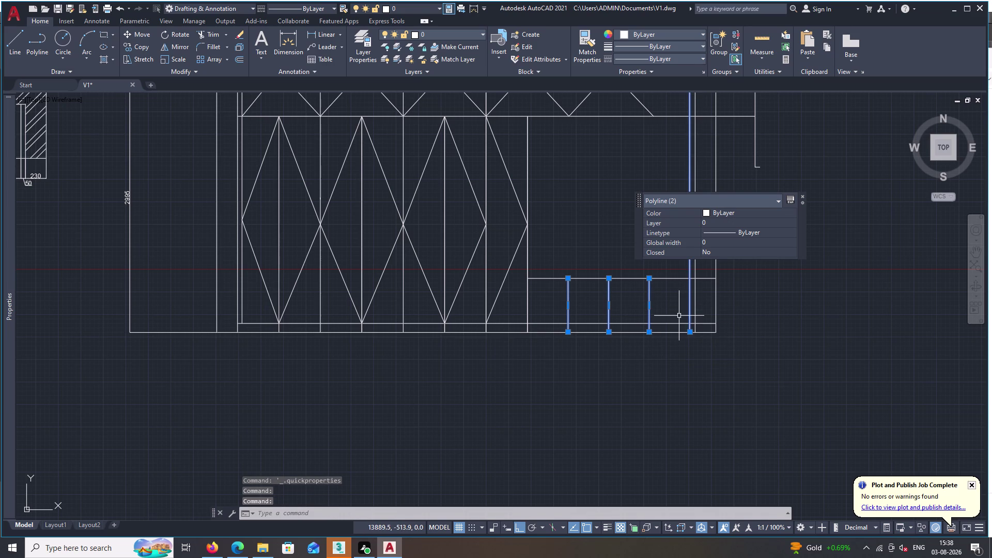
key(Delete)
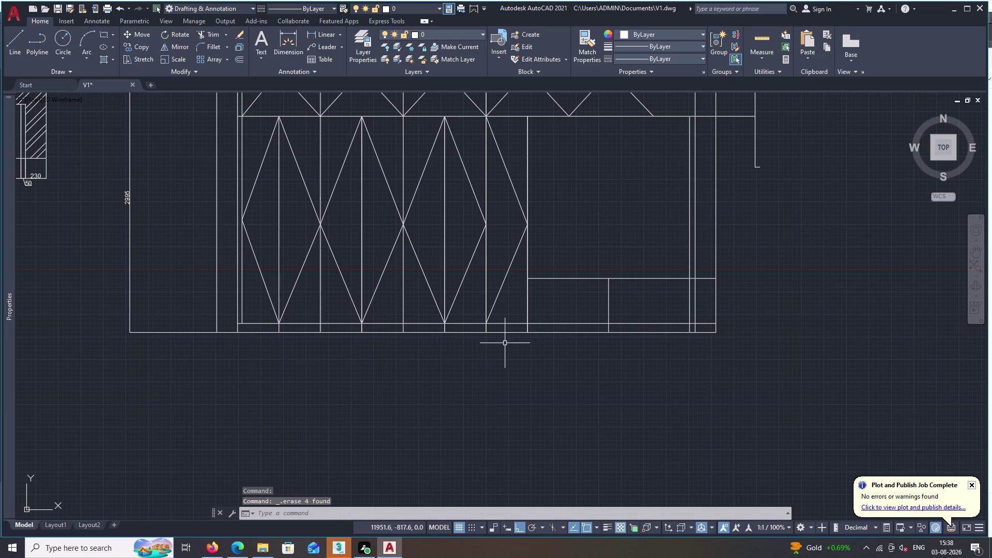
click(609, 308)
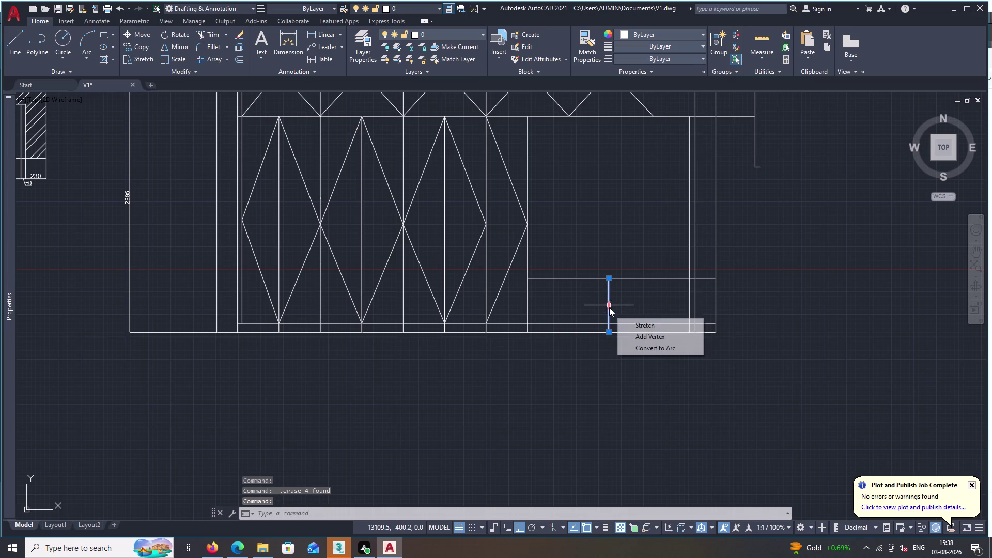
key(Delete)
key(Delete)
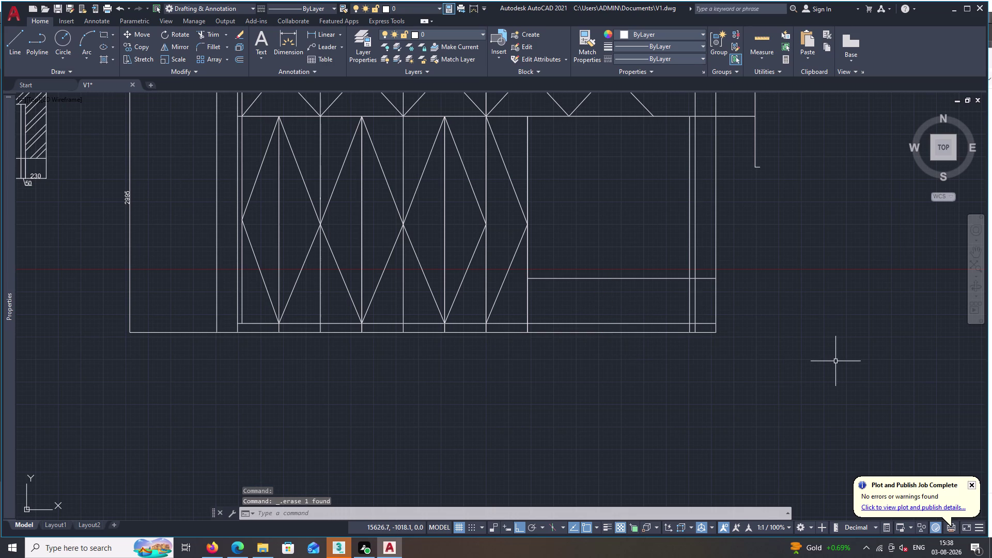
Offset the compartment's left edge rightward three times at 450 spacing.
text(O)
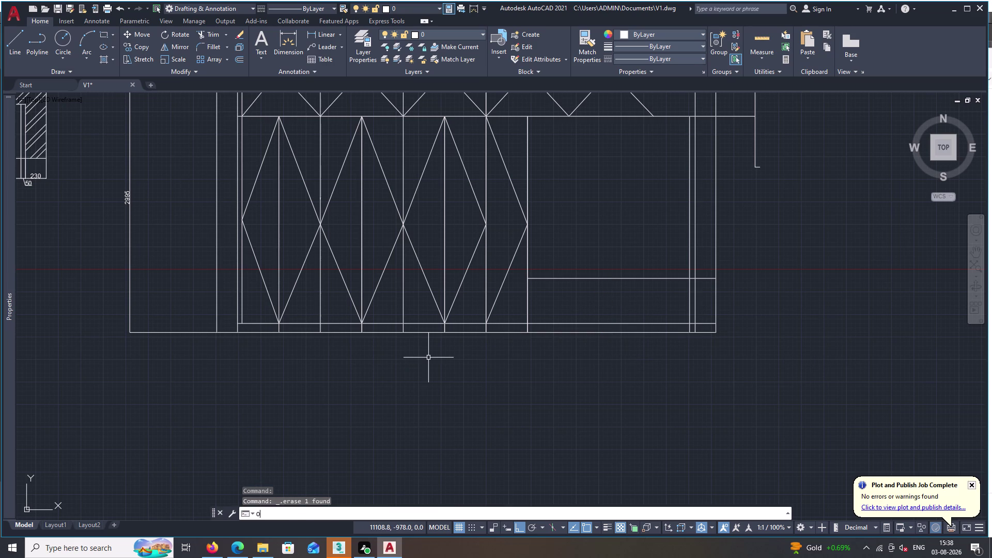
key(space)
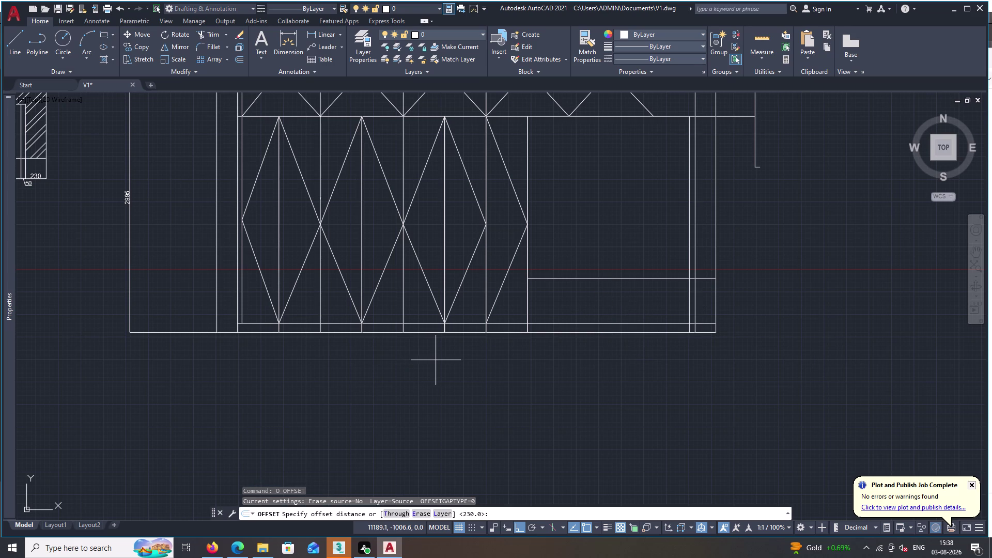
key(4)
key(5)
key(0)
key(space)
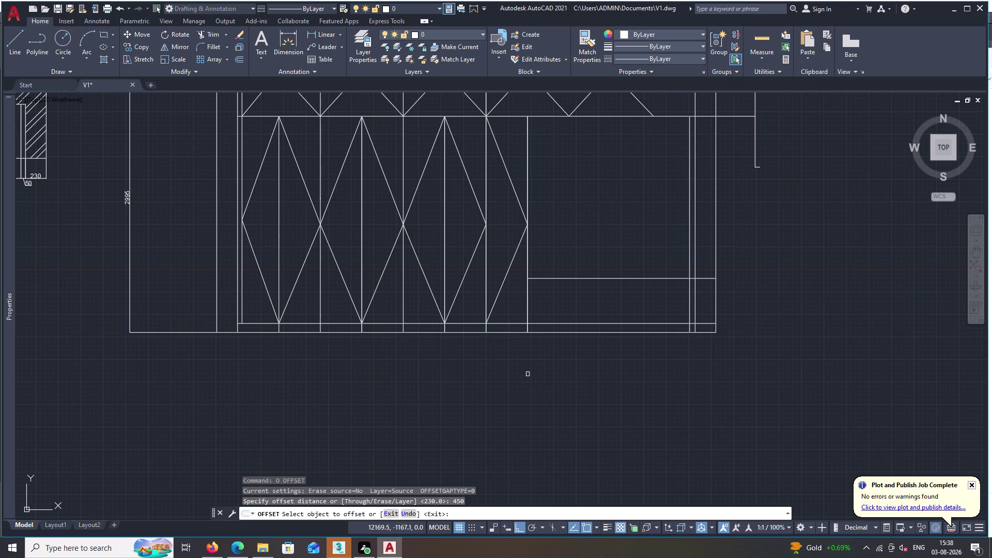
double_click(526, 311)
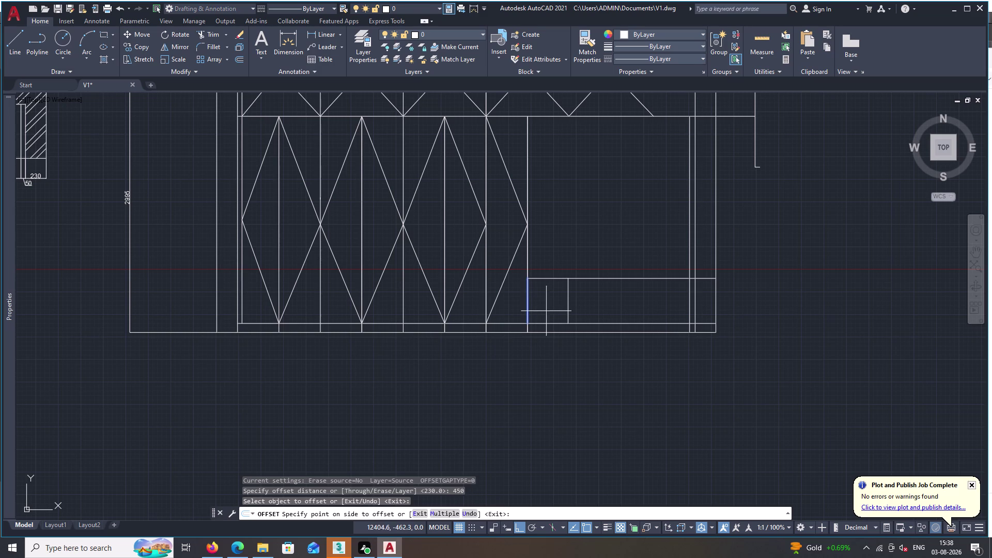
double_click(549, 312)
triple_click(569, 313)
triple_click(588, 312)
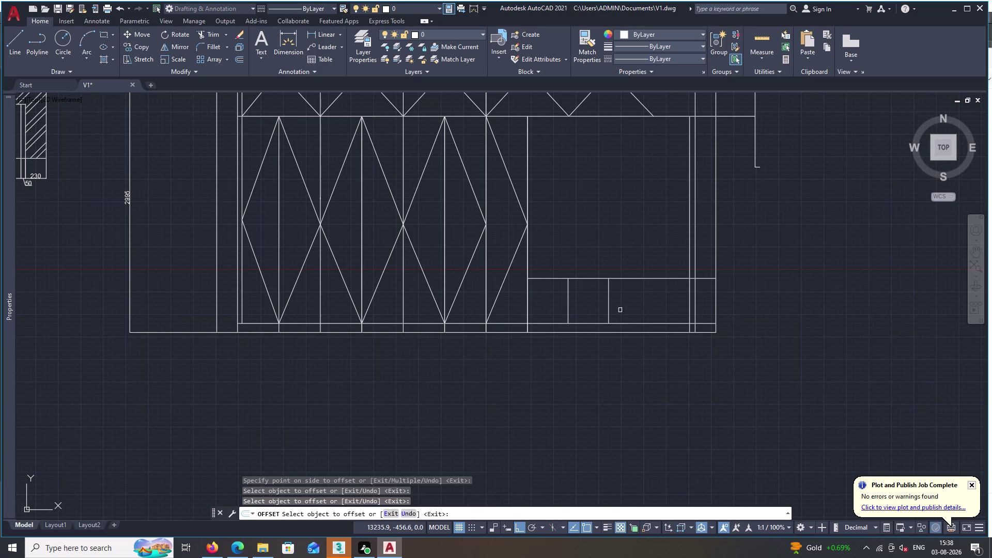
triple_click(610, 308)
double_click(621, 309)
double_click(648, 317)
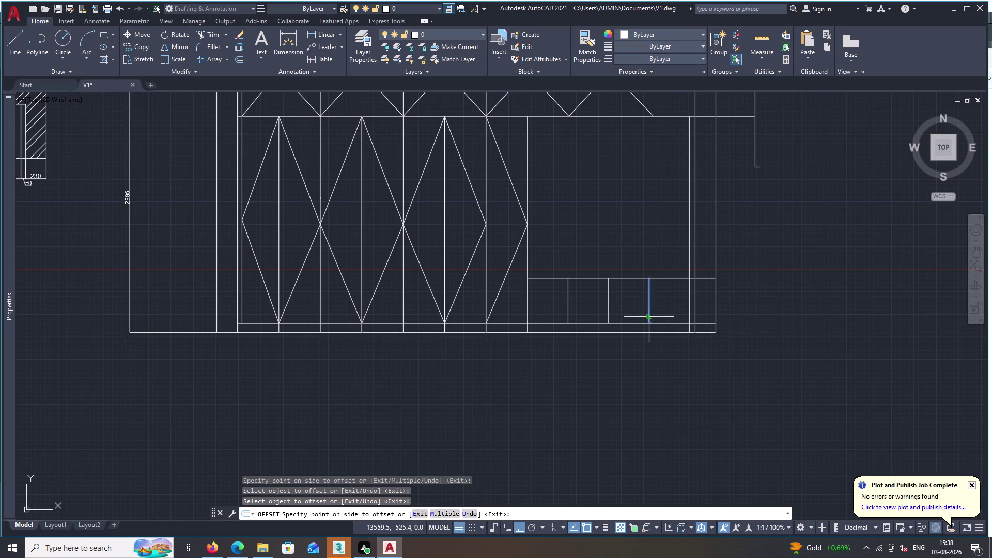
key(Escape)
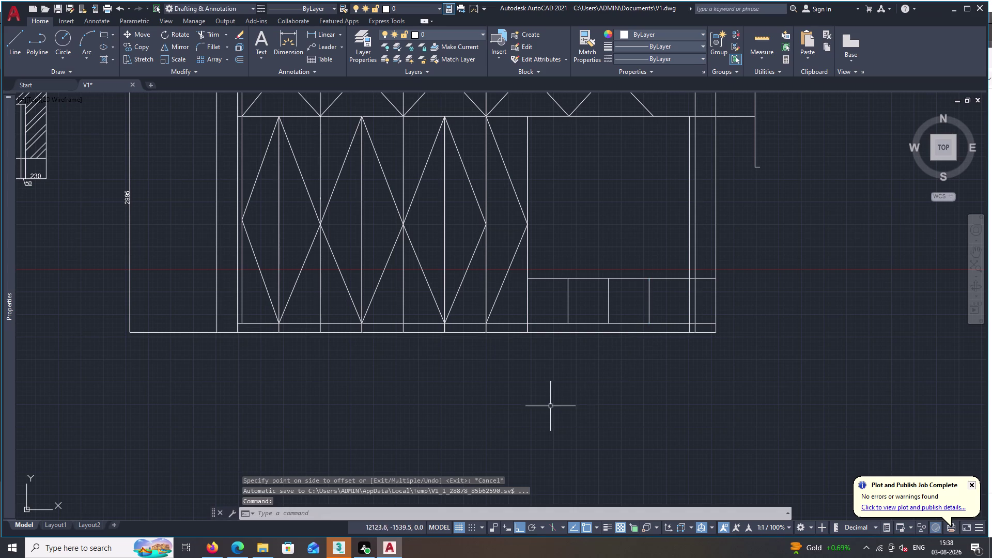
click(9, 35)
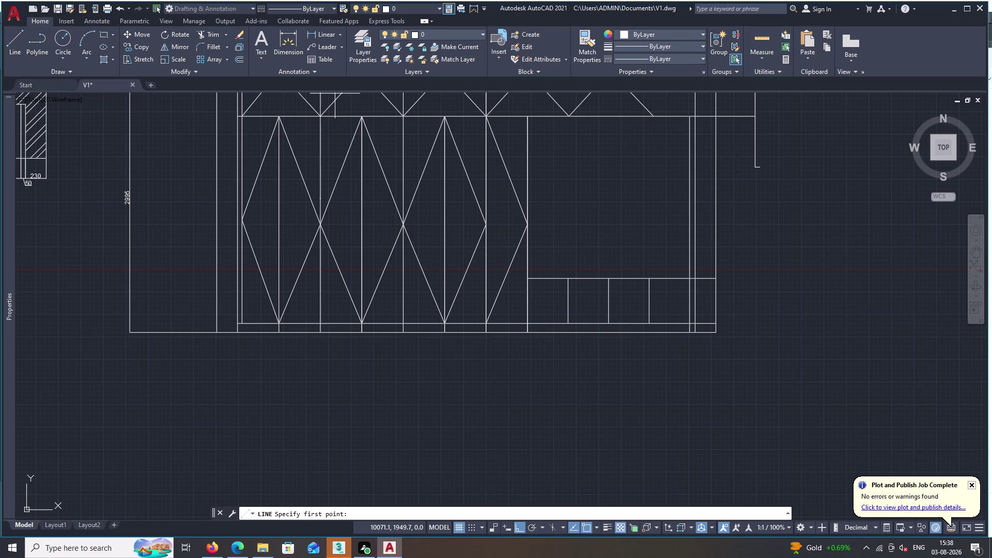
Draw diamond zigzag marks through panel corners and divider midpoints across three panels.
triple_click(569, 323)
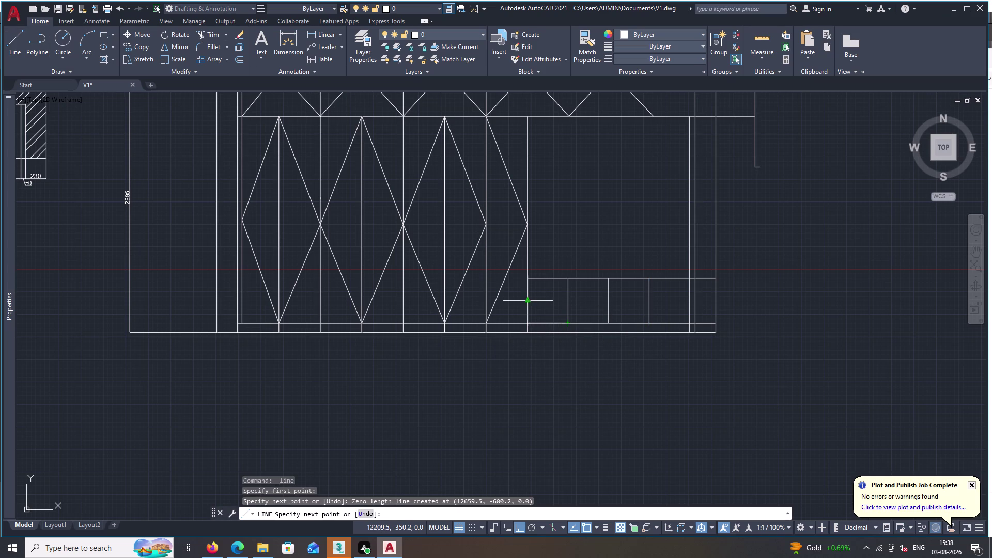
click(528, 300)
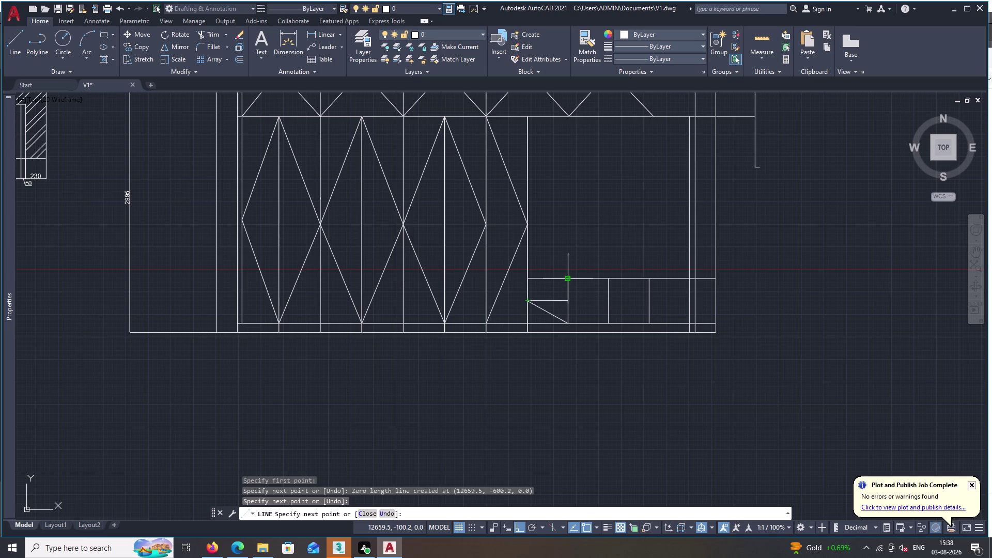
double_click(569, 278)
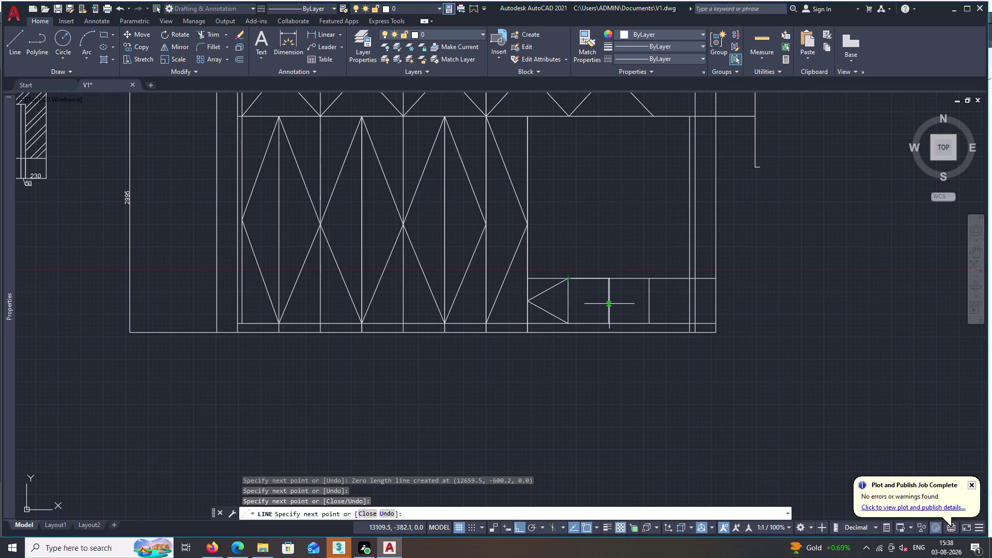
double_click(610, 300)
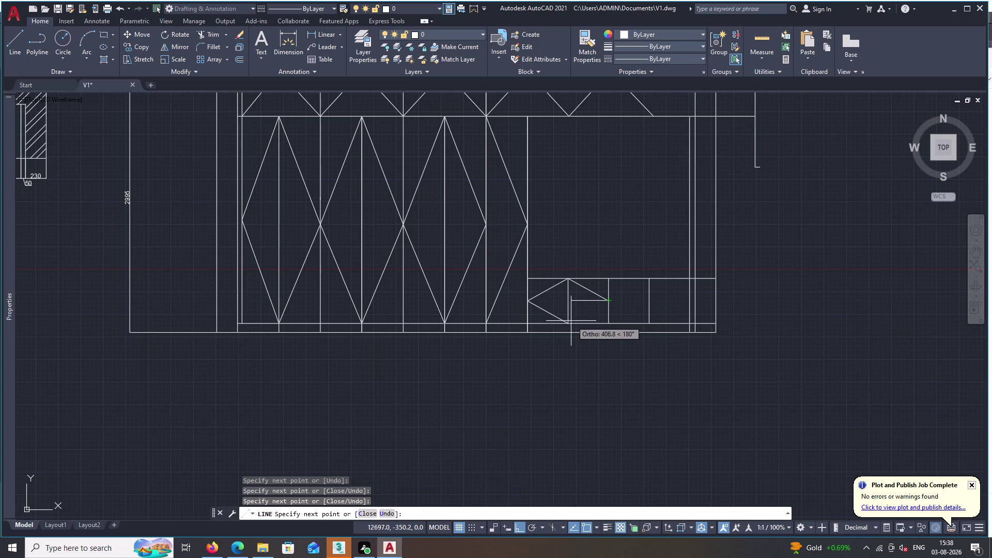
click(569, 325)
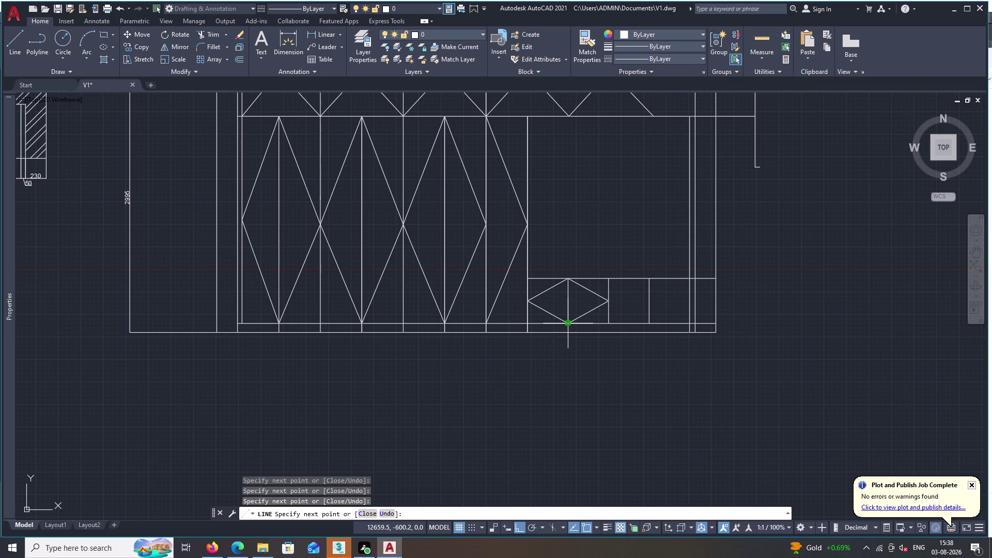
double_click(649, 322)
click(607, 302)
click(651, 280)
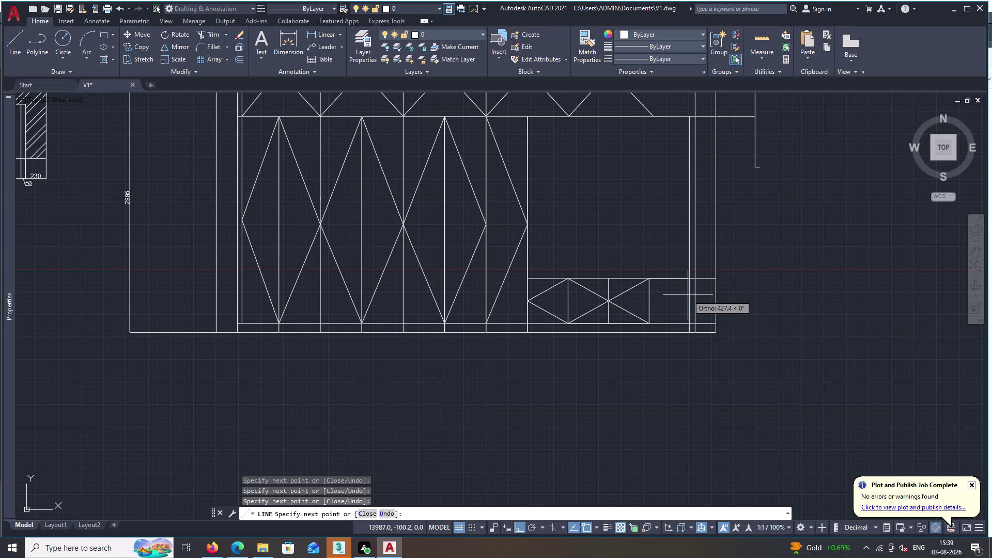
key(Escape)
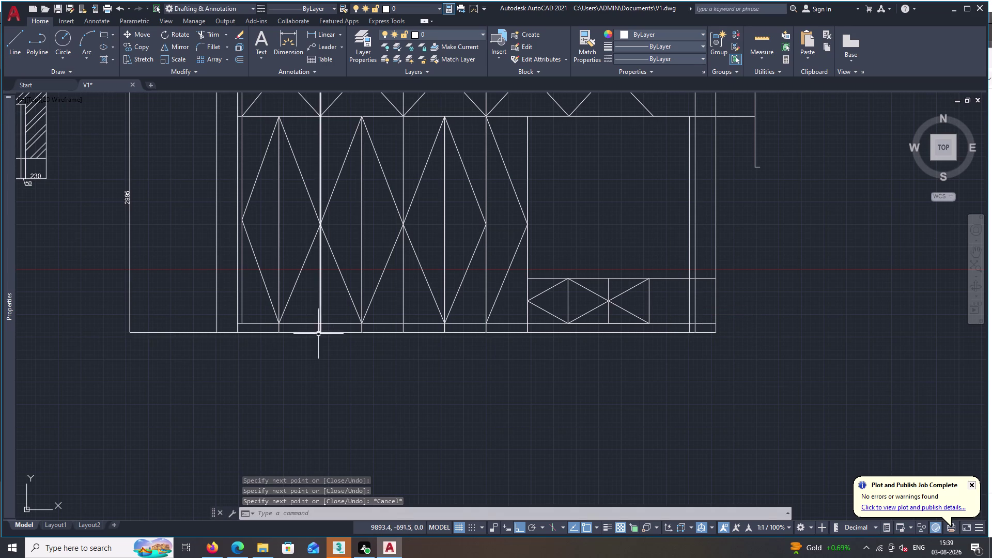
Split the strip's right vertical line at the top edge and bottom rail.
text(BR)
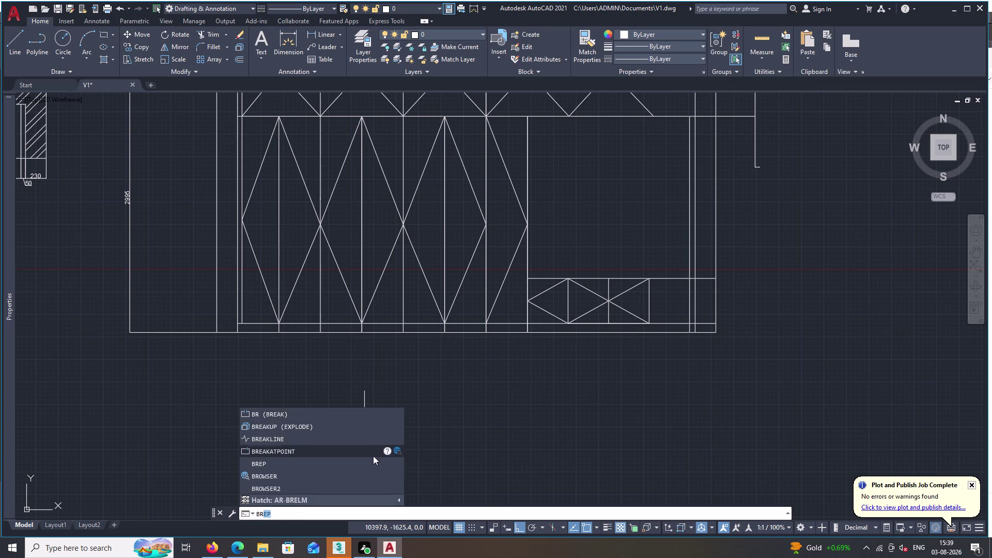
triple_click(374, 449)
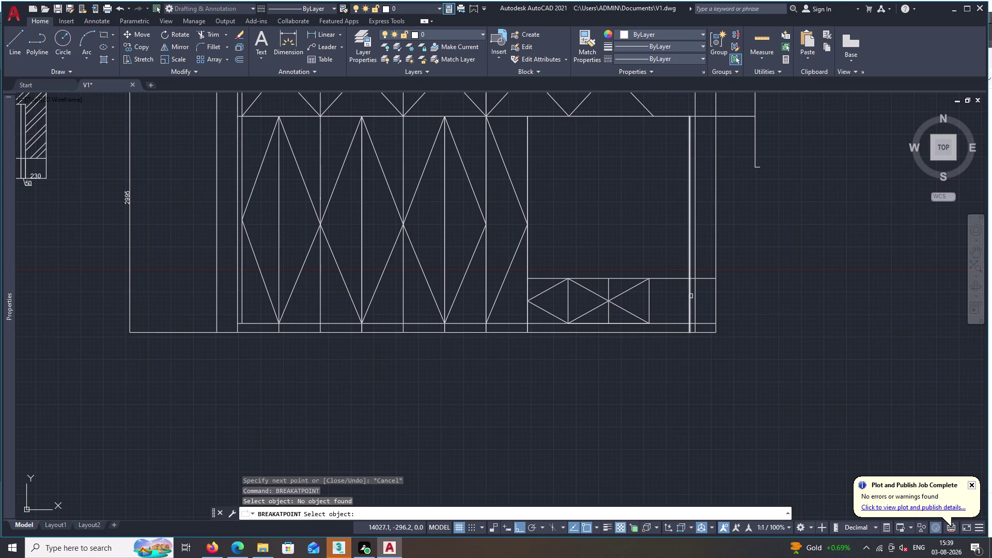
click(690, 300)
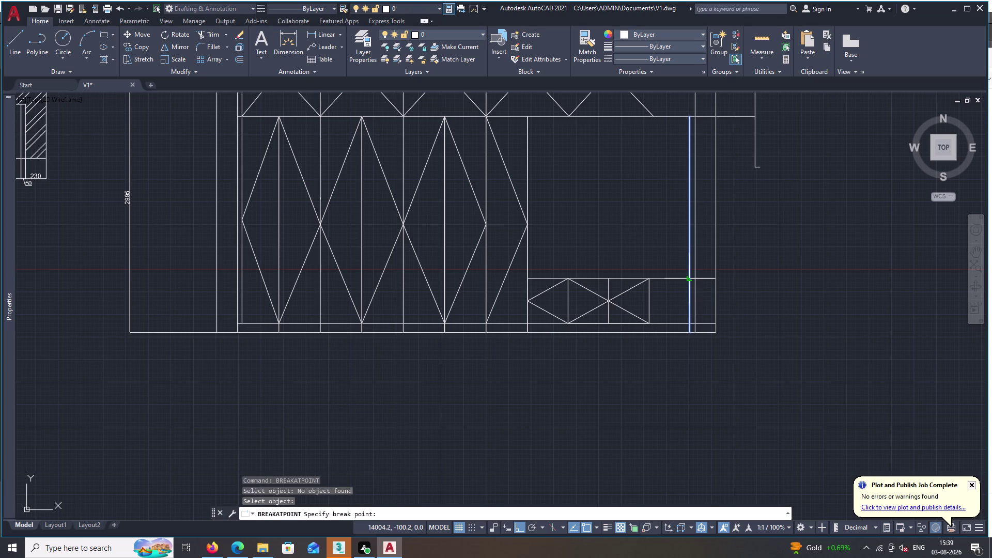
click(689, 278)
key(space)
click(689, 304)
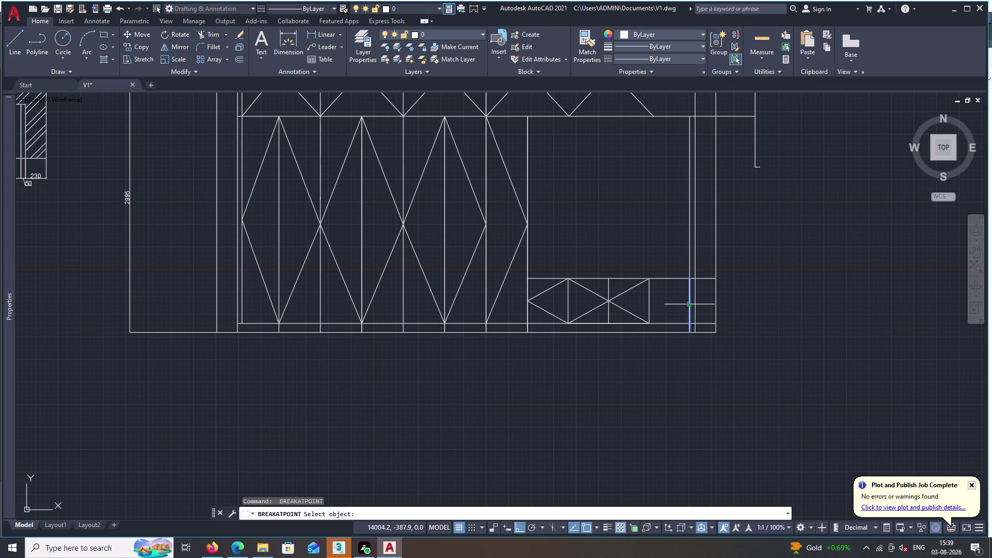
click(689, 324)
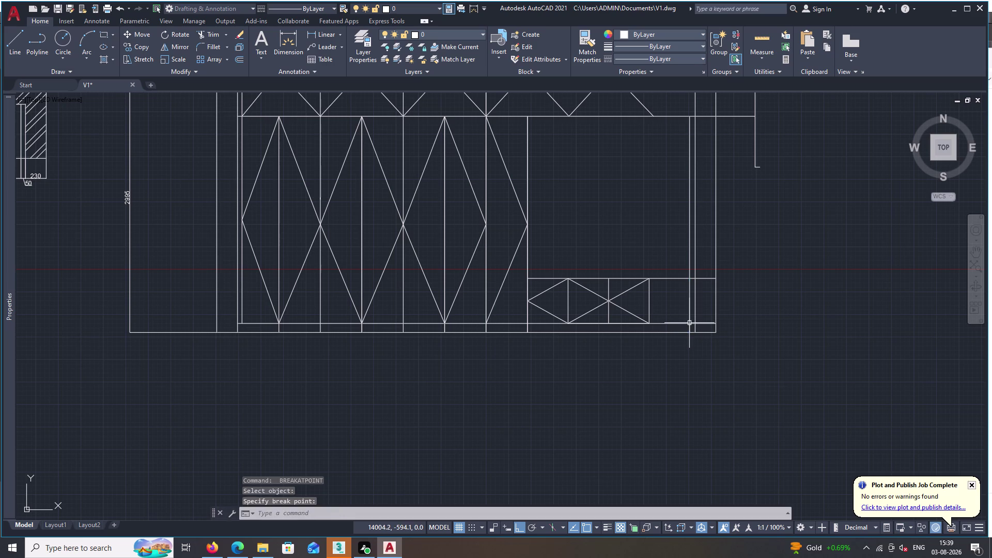
key(space)
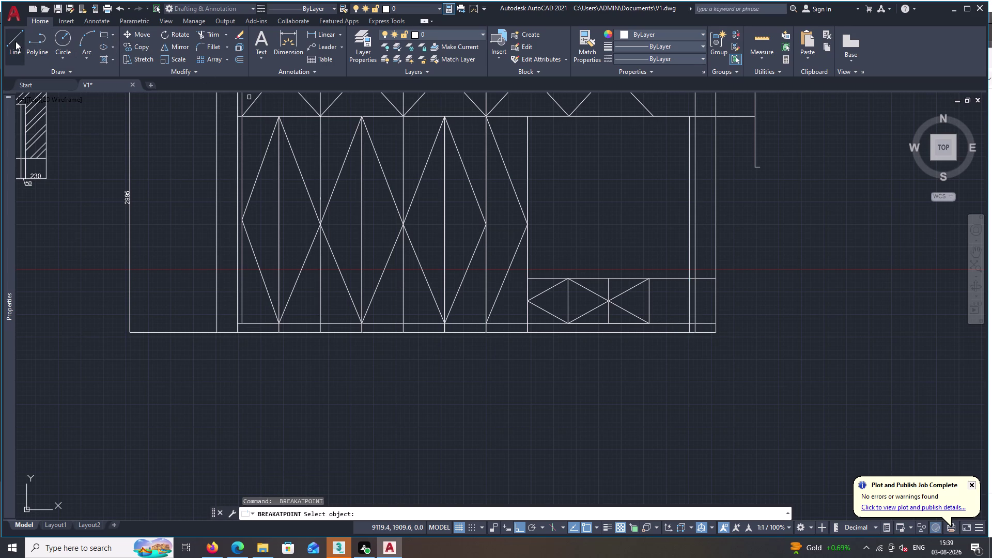
Draw the last panel's diagonal marks via the right edge's midpoint.
click(14, 42)
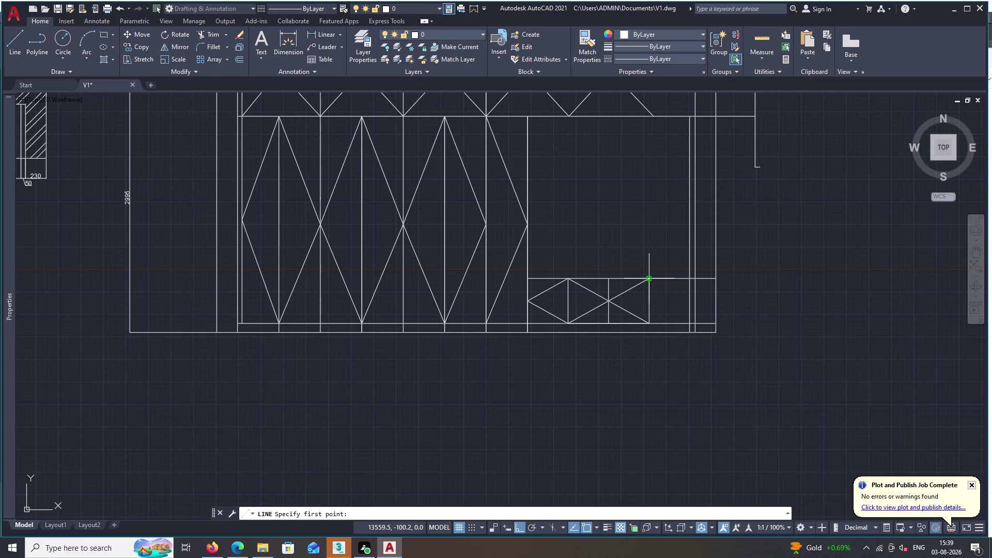
click(651, 277)
double_click(689, 300)
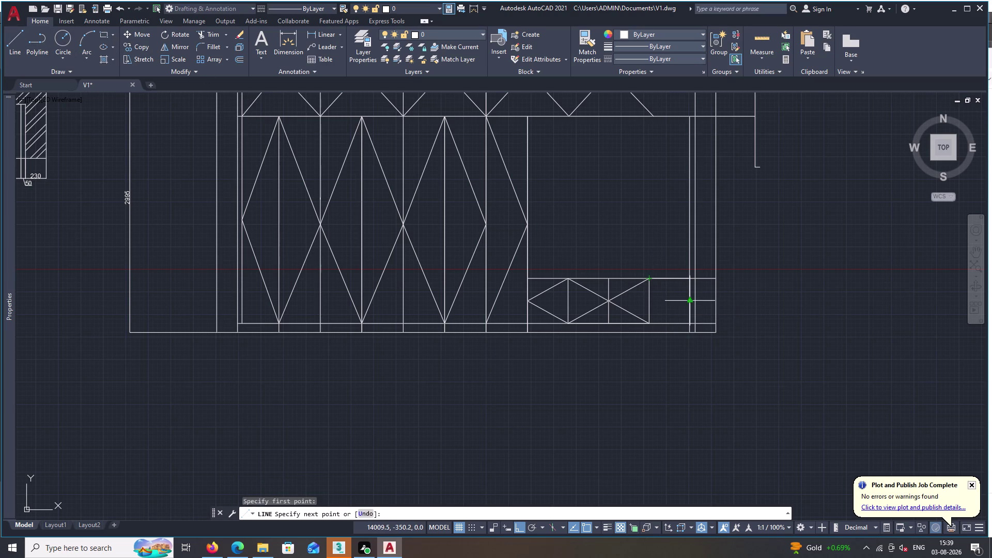
click(651, 323)
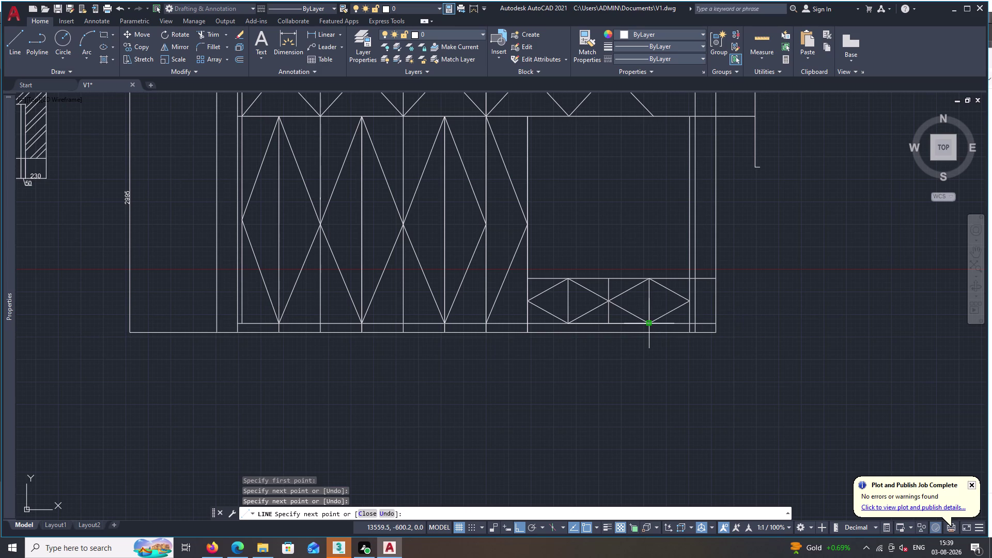
key(Escape)
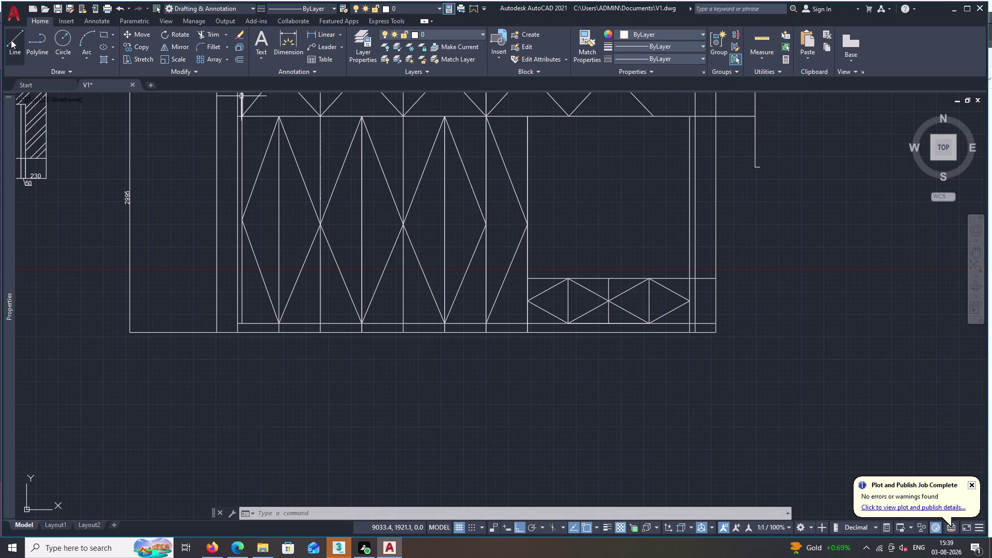
double_click(105, 31)
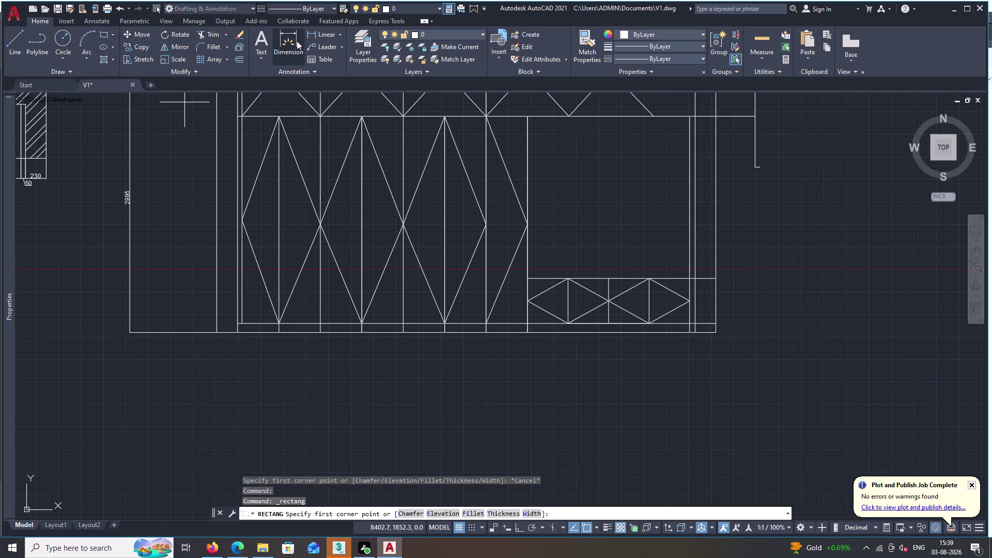
double_click(323, 33)
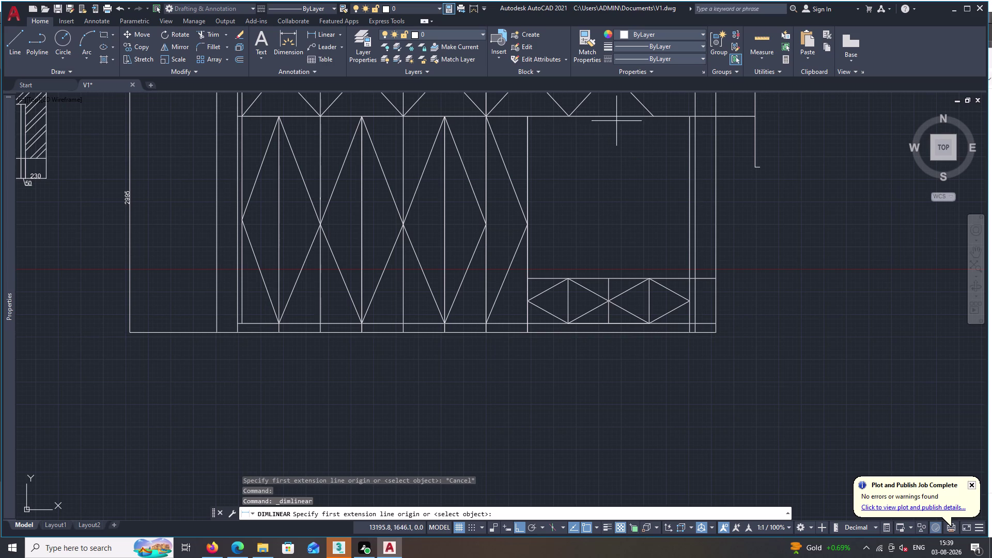
click(617, 115)
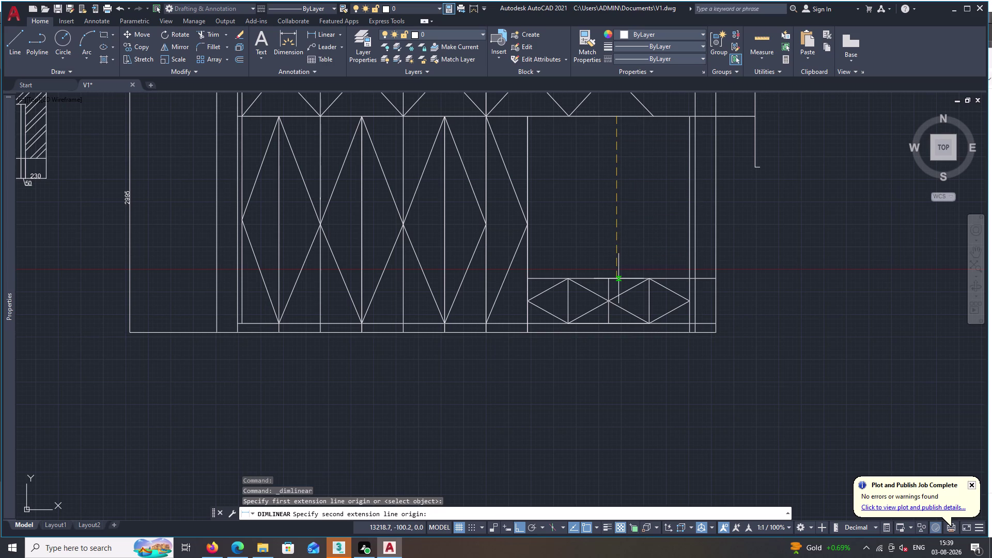
click(619, 279)
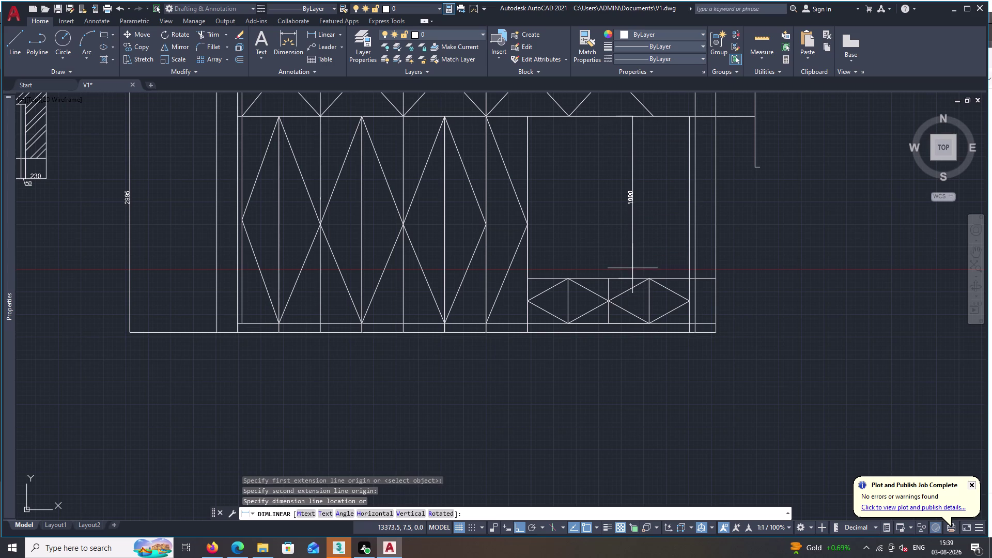
click(633, 268)
click(324, 31)
drag(324, 32, 324, 40)
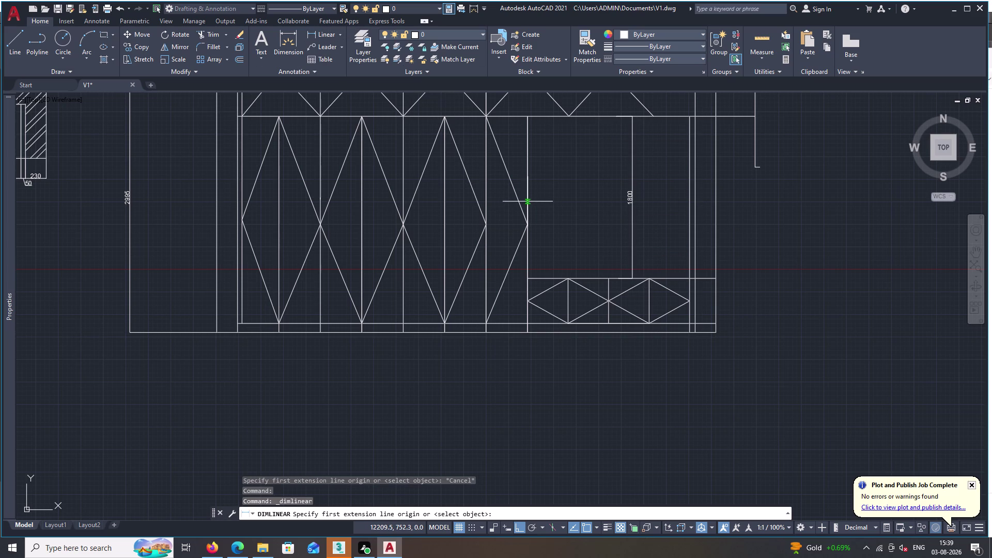
click(527, 201)
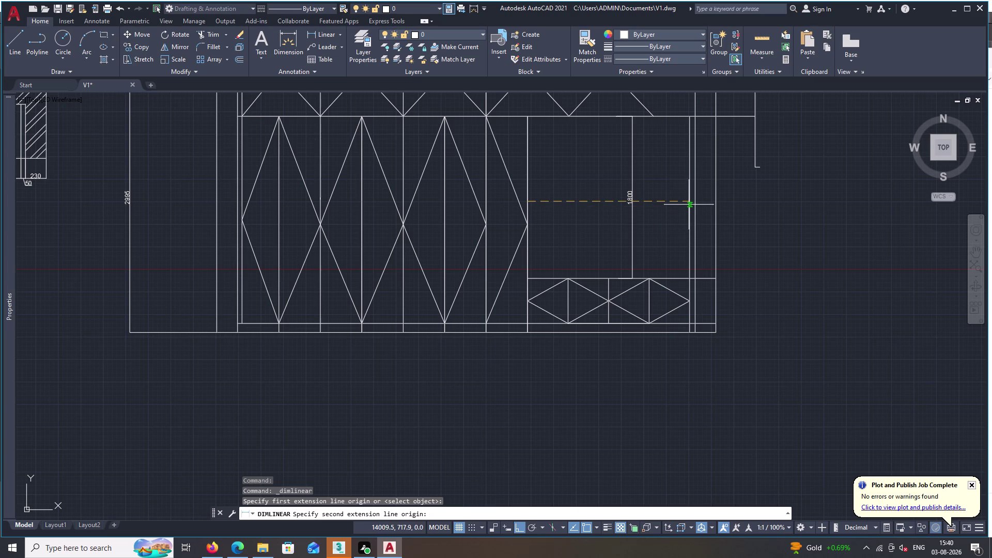
click(691, 201)
double_click(676, 211)
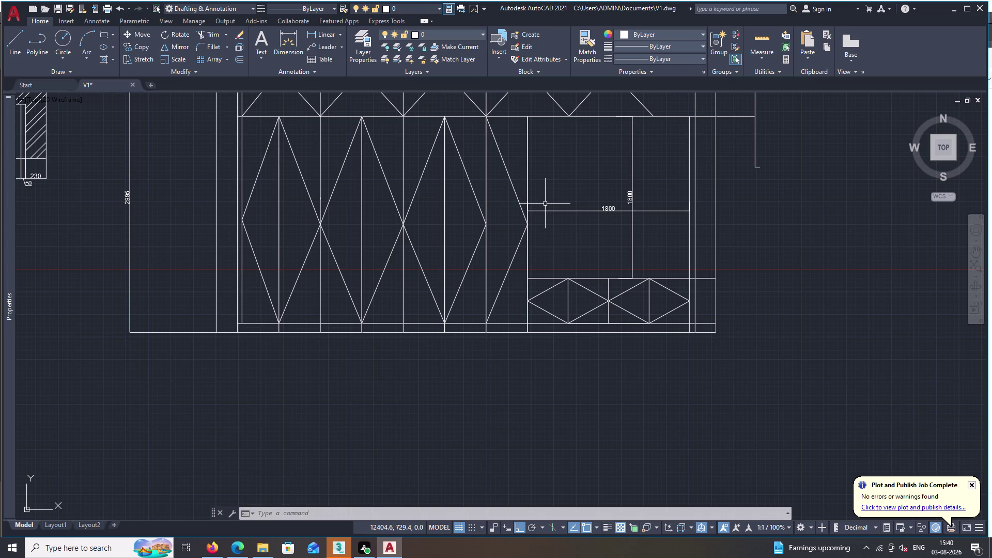
click(573, 213)
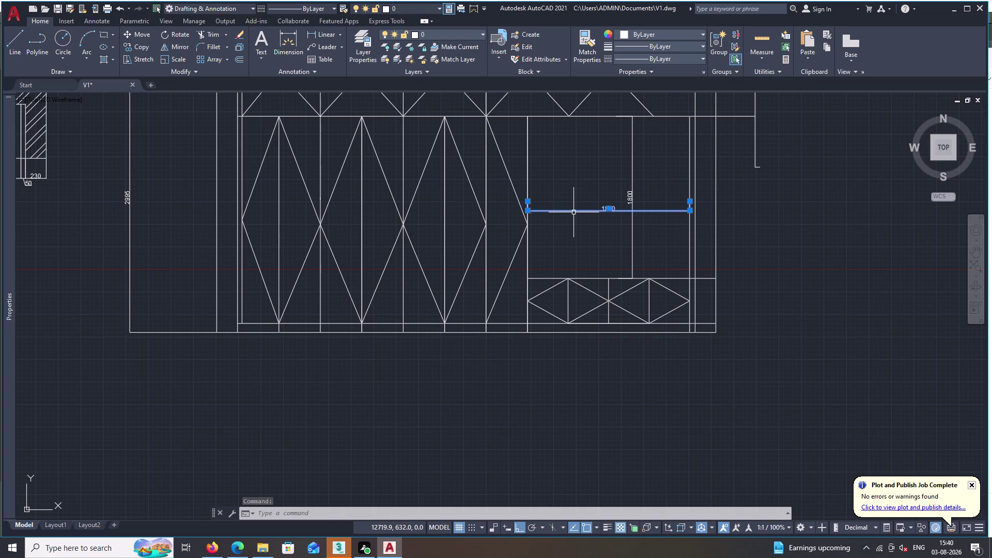
click(633, 200)
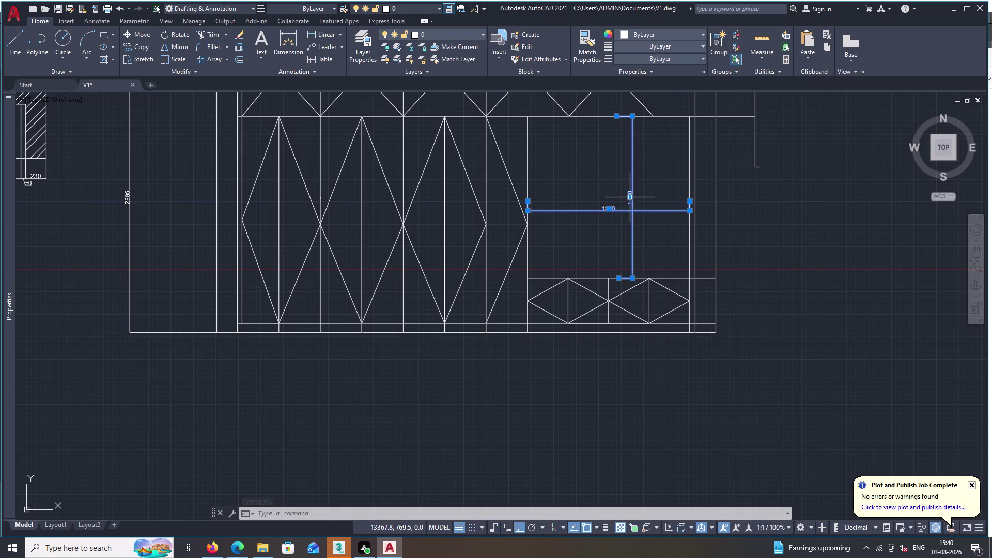
key(Delete)
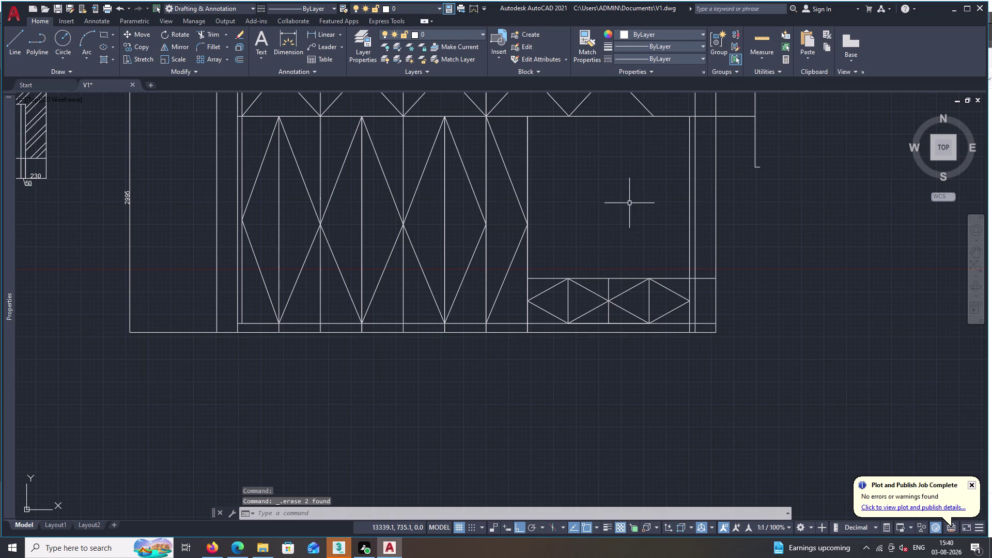
click(110, 31)
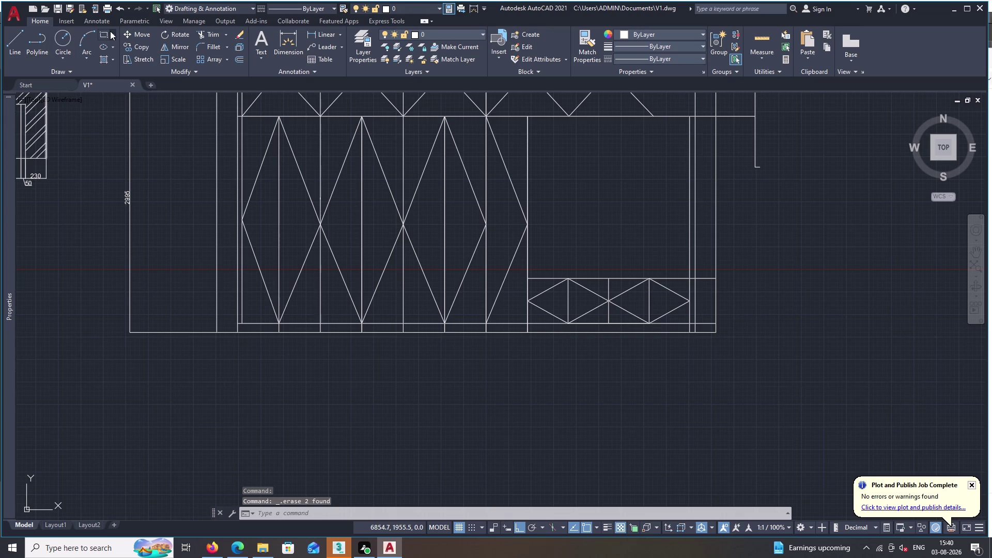
double_click(128, 50)
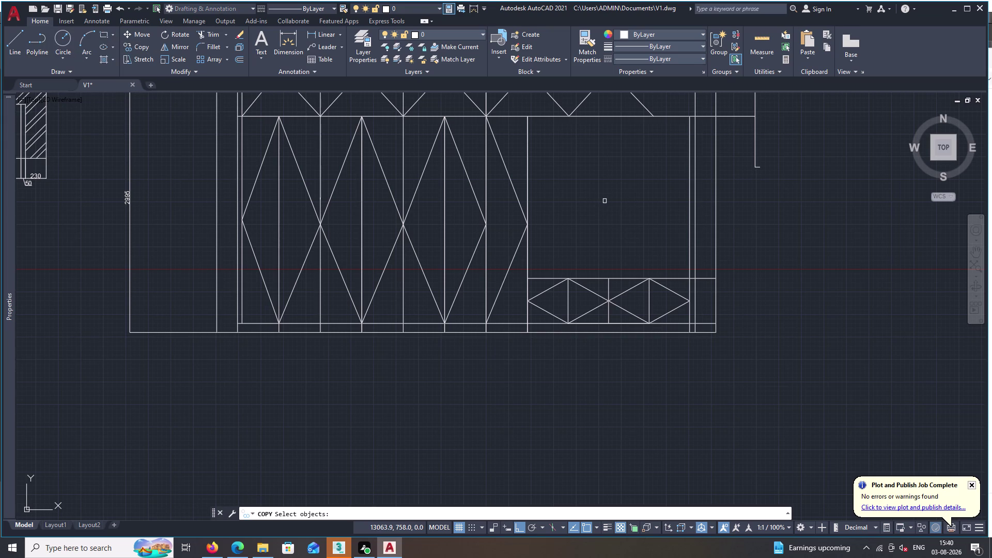
key(Escape)
text(RE)
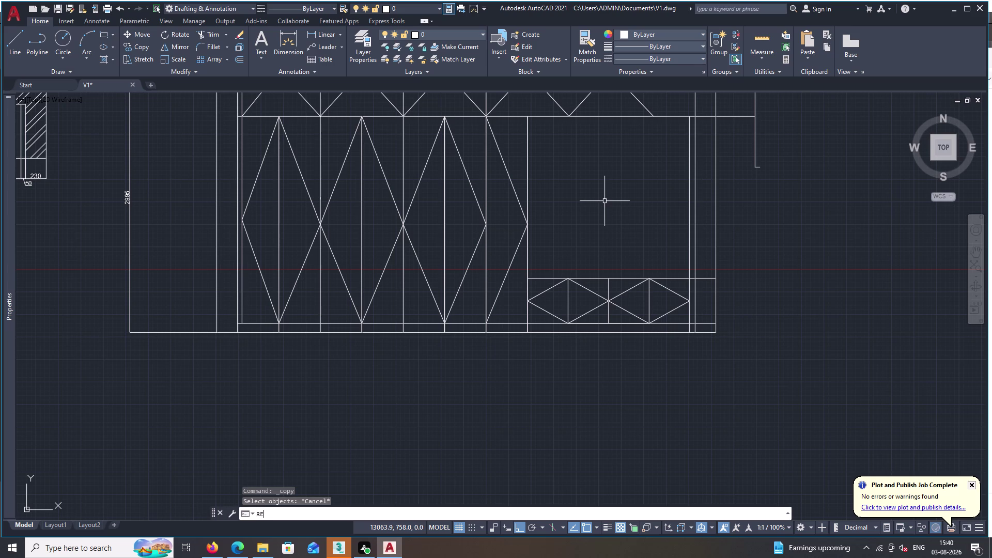
text(C)
key(space)
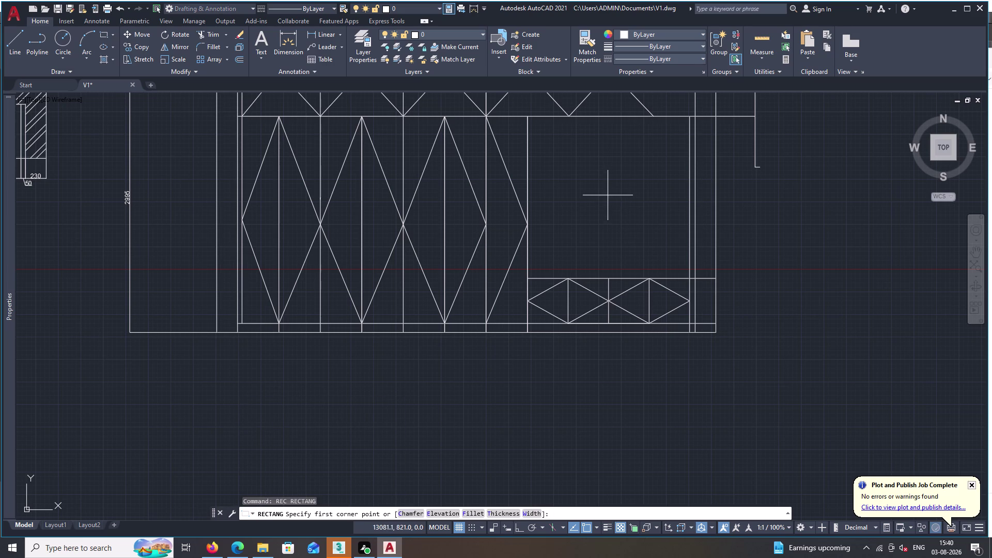
click(615, 200)
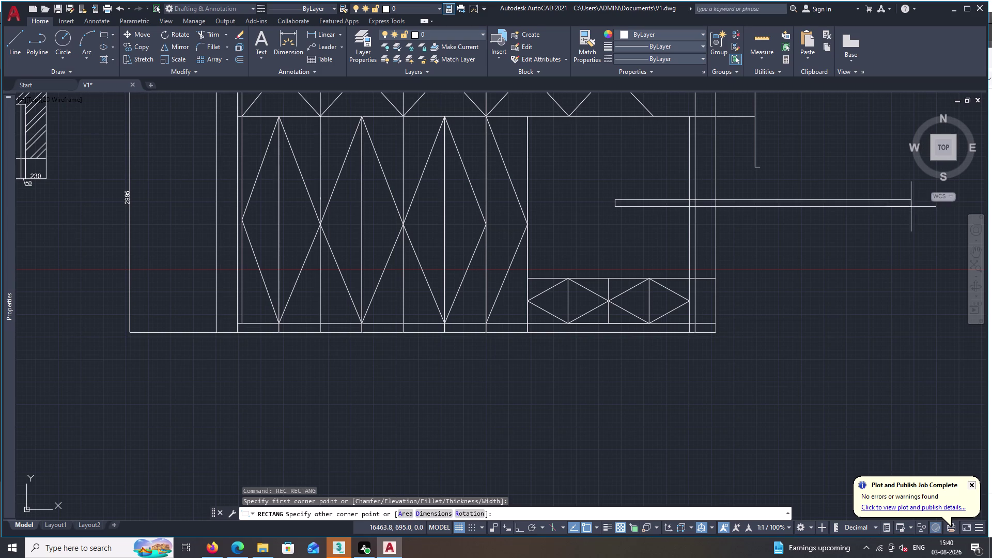
key(Escape)
key(Escape)
key(Escape)
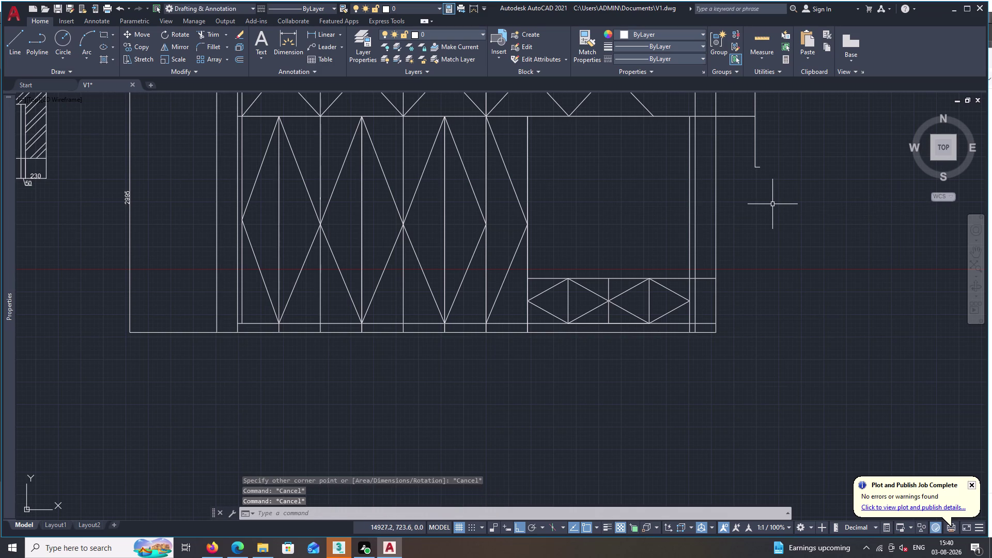
key(Escape)
key(Escape)
key(Escape)
key(Escape)
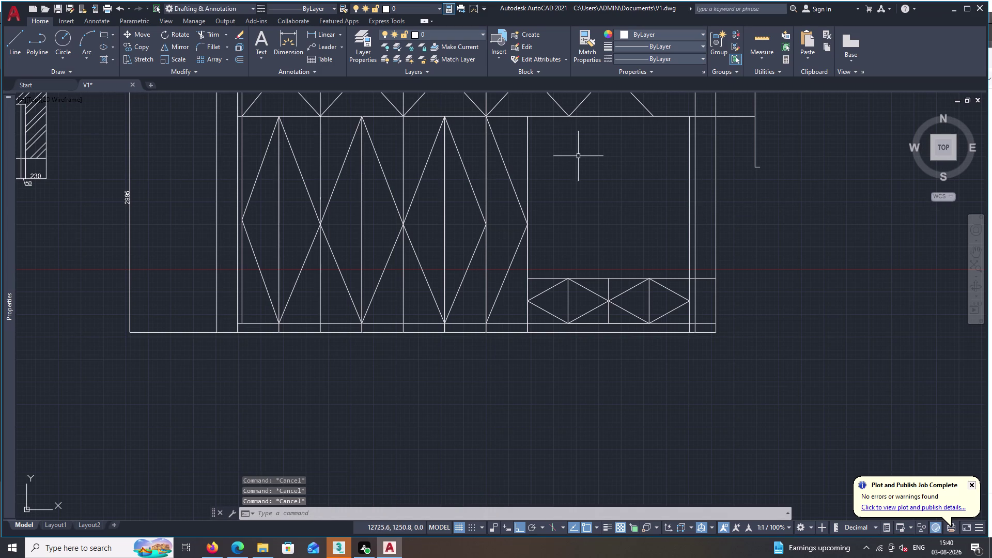
key(F3)
key(F3)
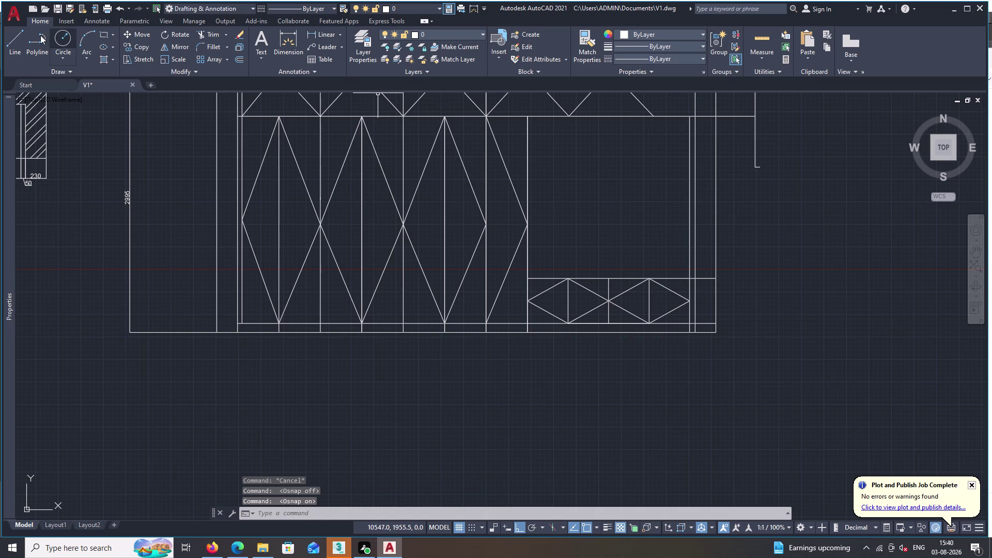
double_click(10, 42)
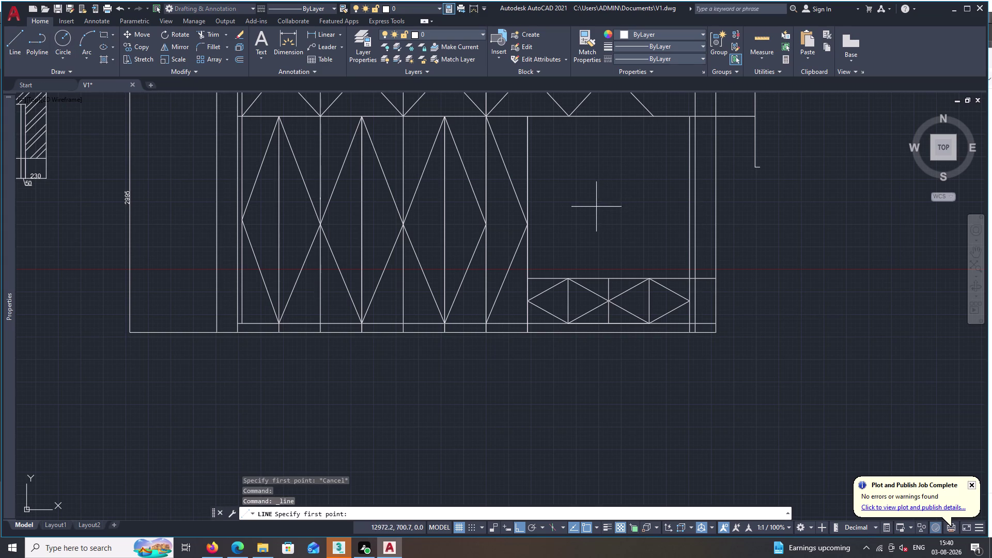
key(Escape)
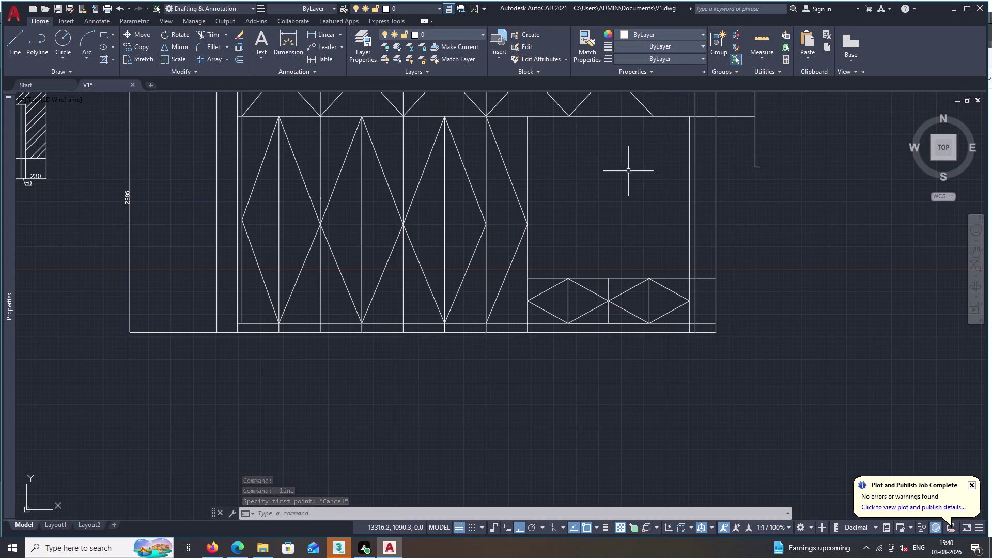
key(j)
key(i)
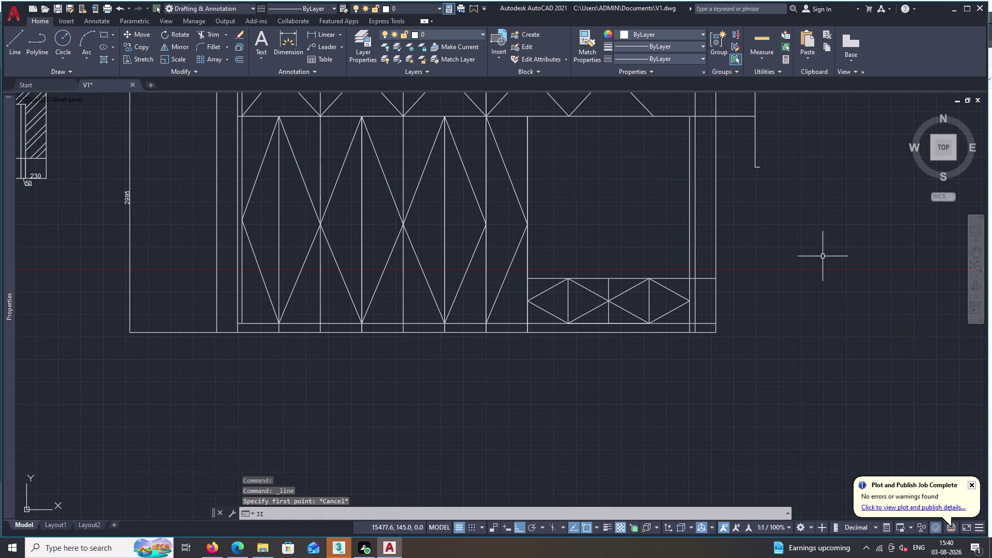
key(BackSpace)
key(space)
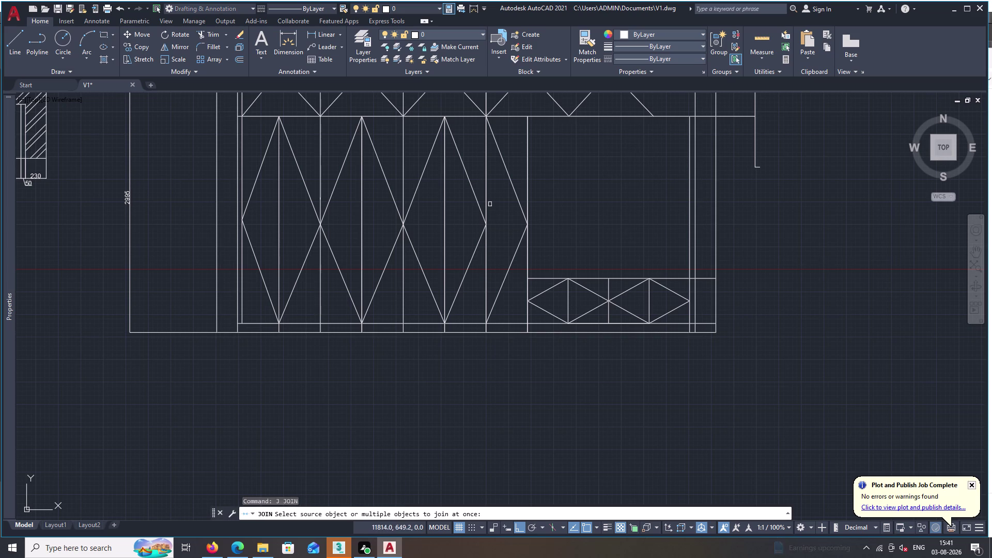
click(526, 181)
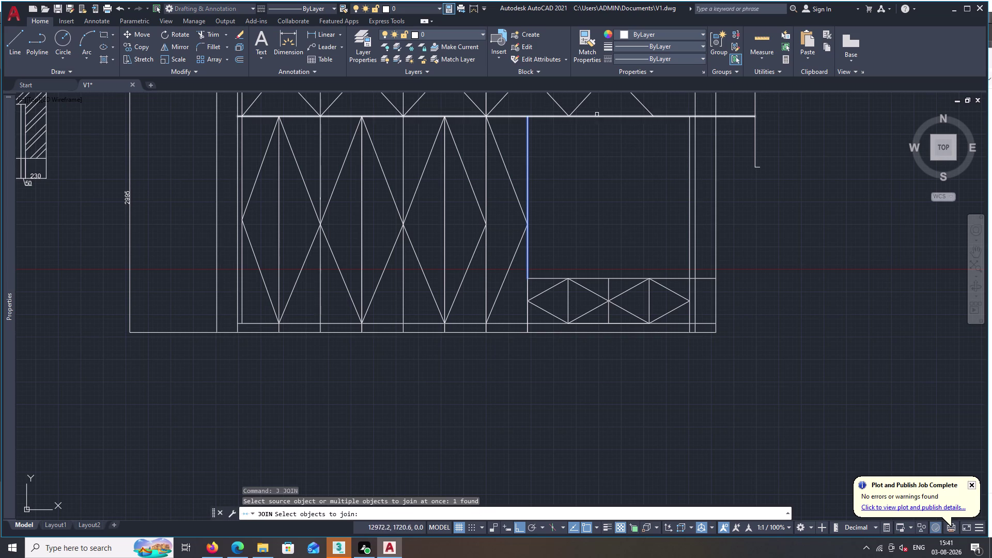
double_click(603, 116)
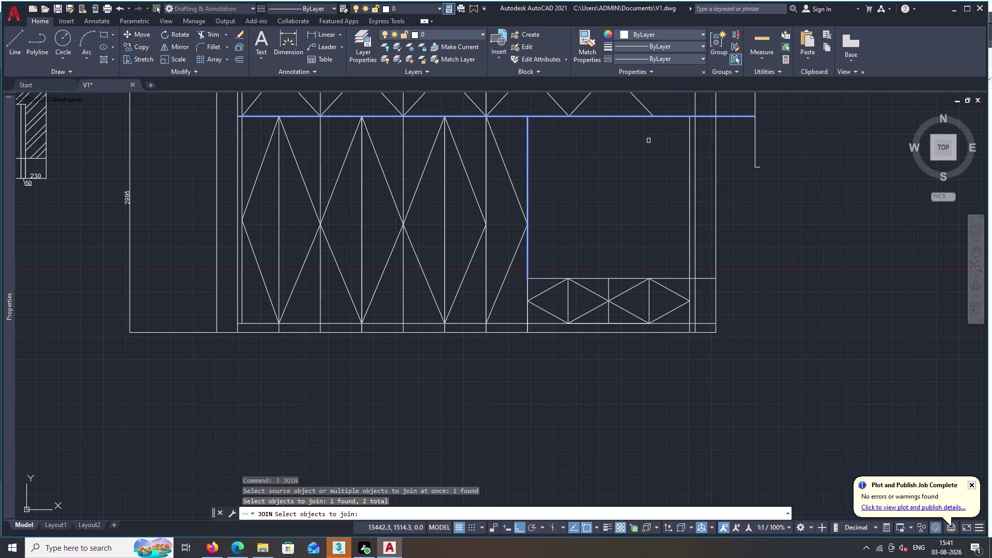
triple_click(689, 168)
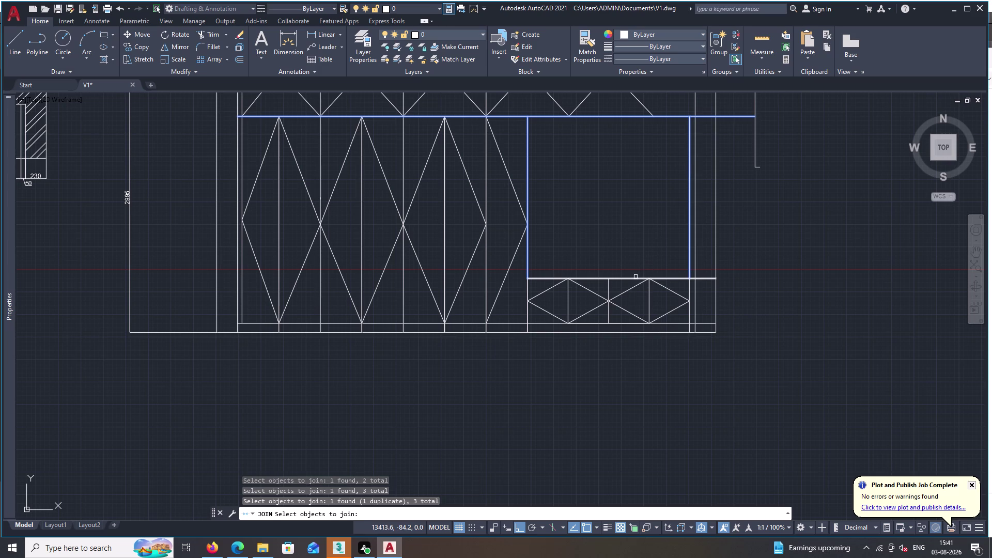
double_click(635, 279)
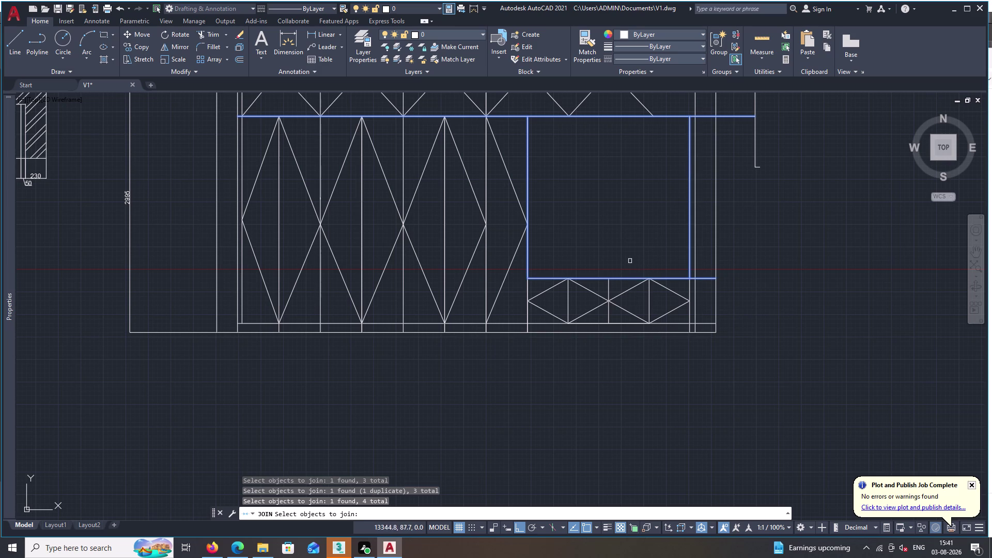
key(Escape)
key(Escape)
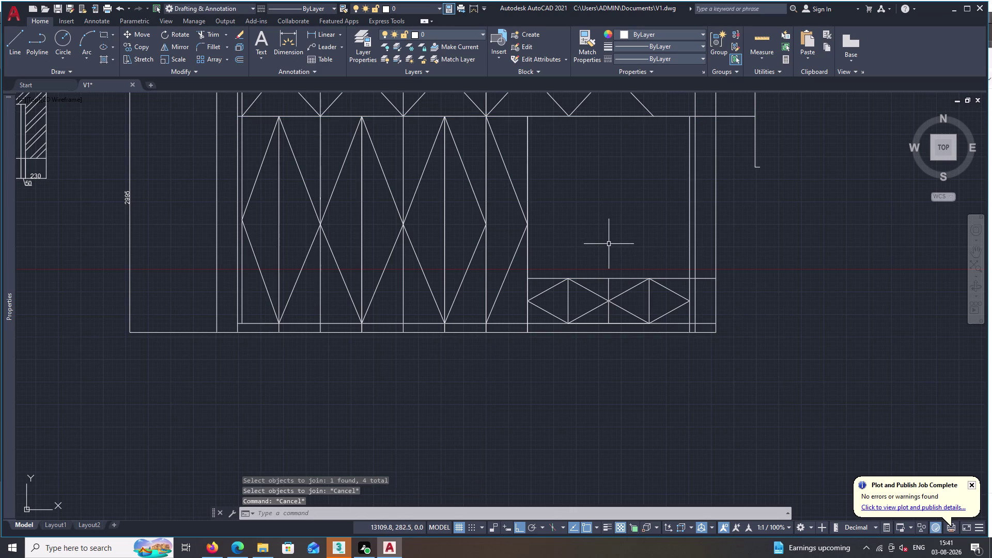
text(BR)
Break the bay's left edge and the line above the drawer row.
key(space)
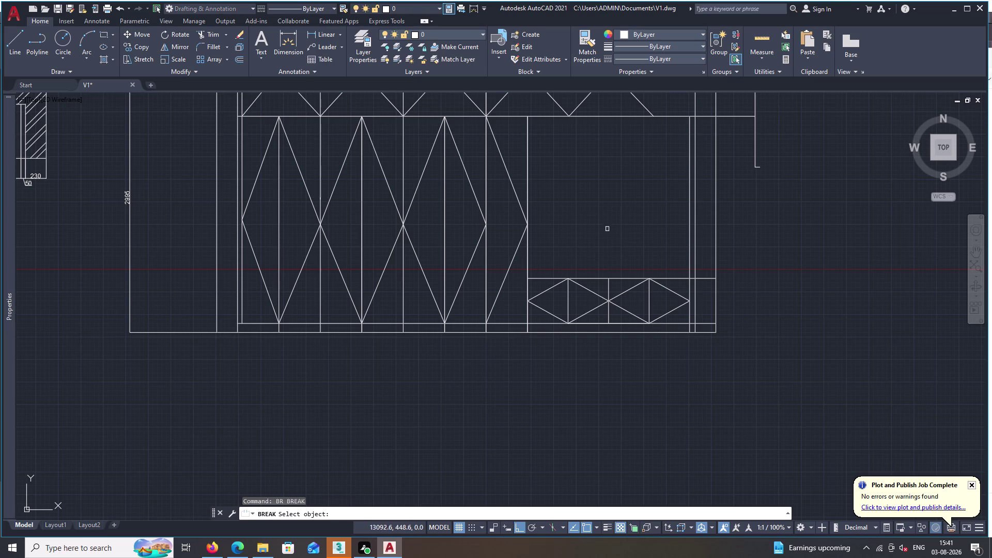
click(528, 241)
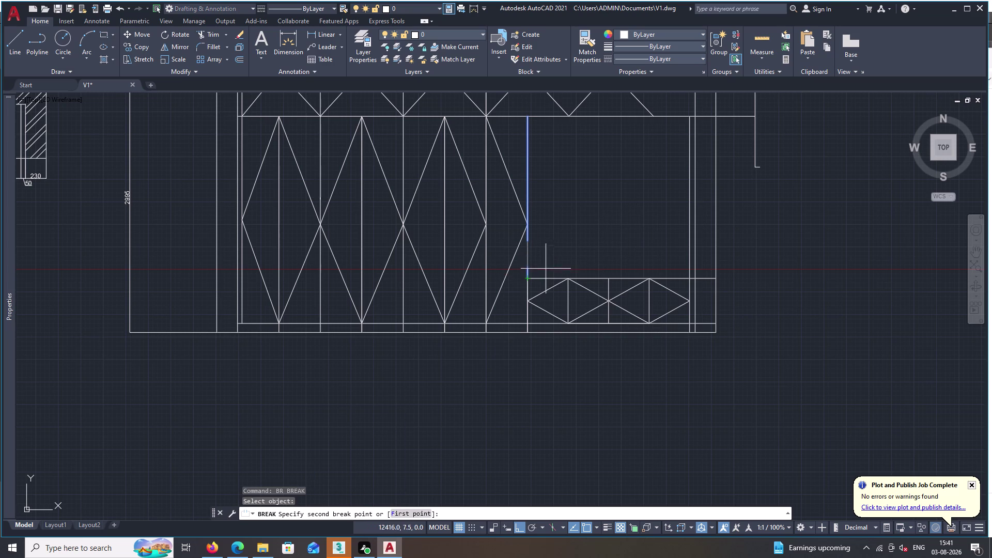
click(530, 279)
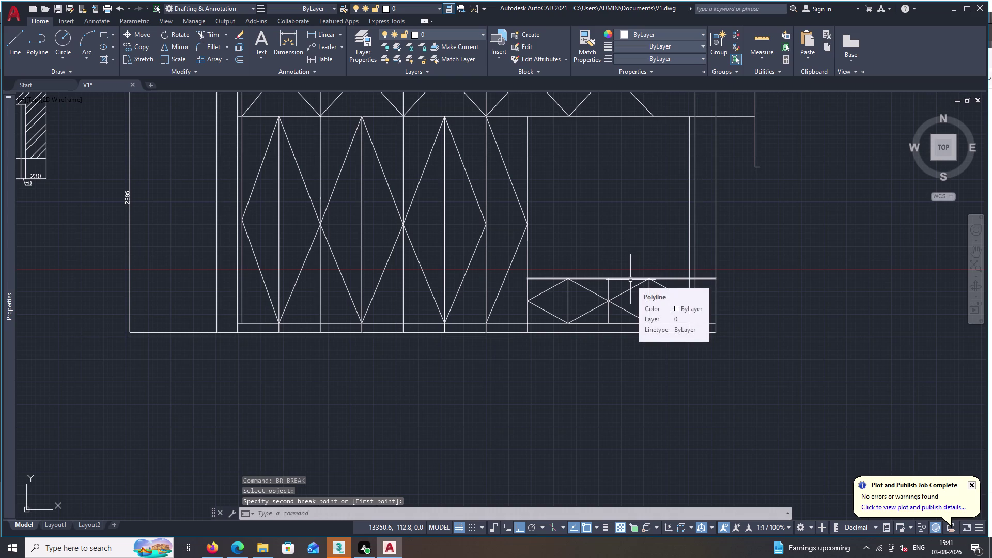
key(space)
triple_click(631, 280)
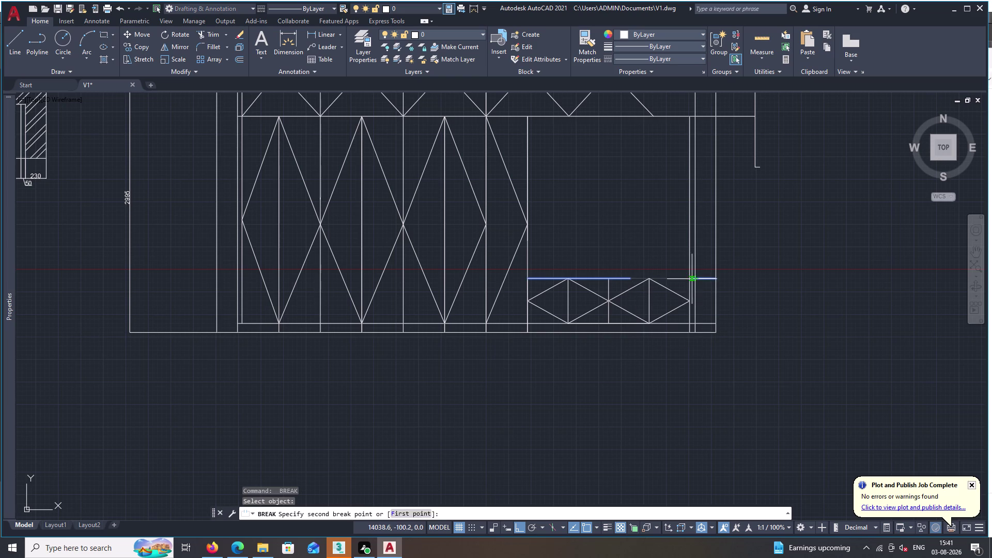
scroll(up, 3)
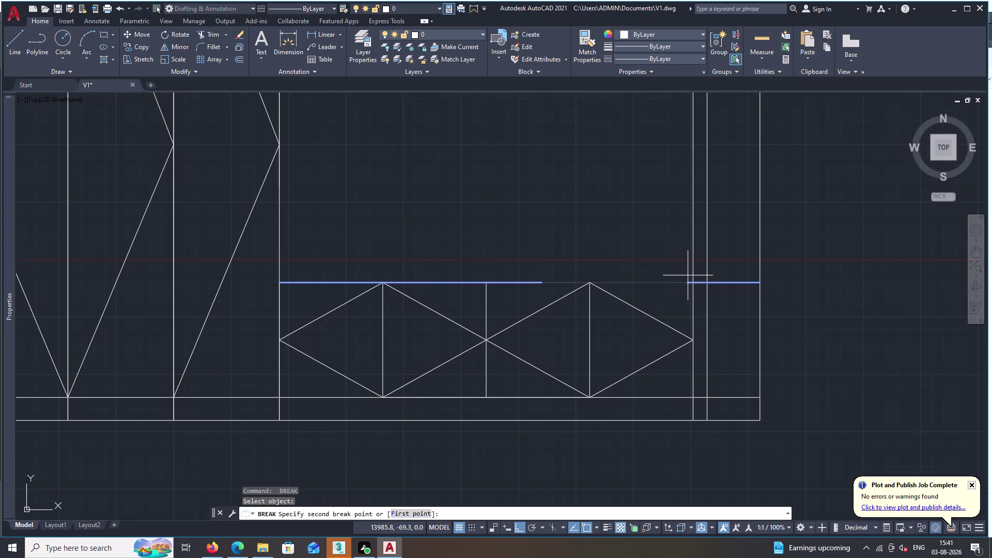
triple_click(694, 282)
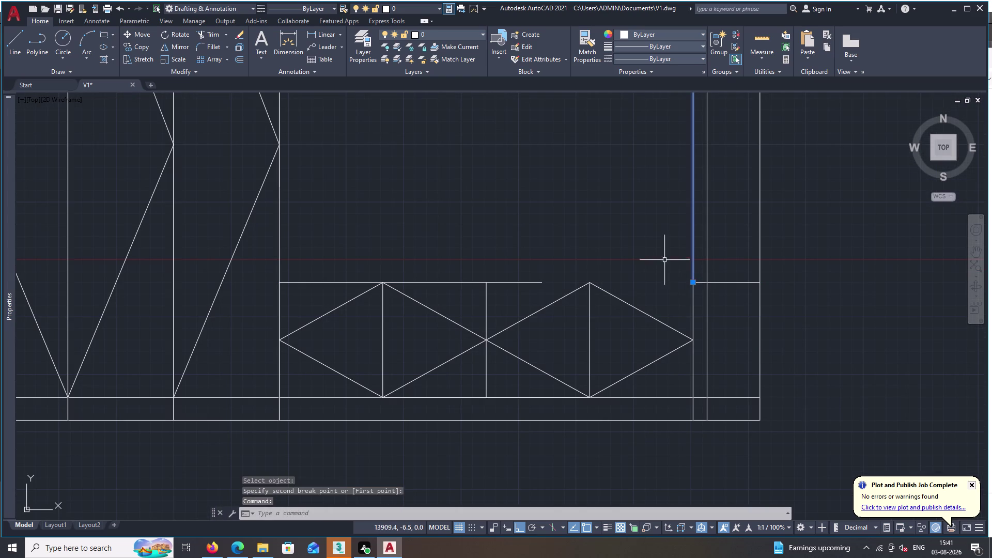
scroll(down, 3)
key(Escape)
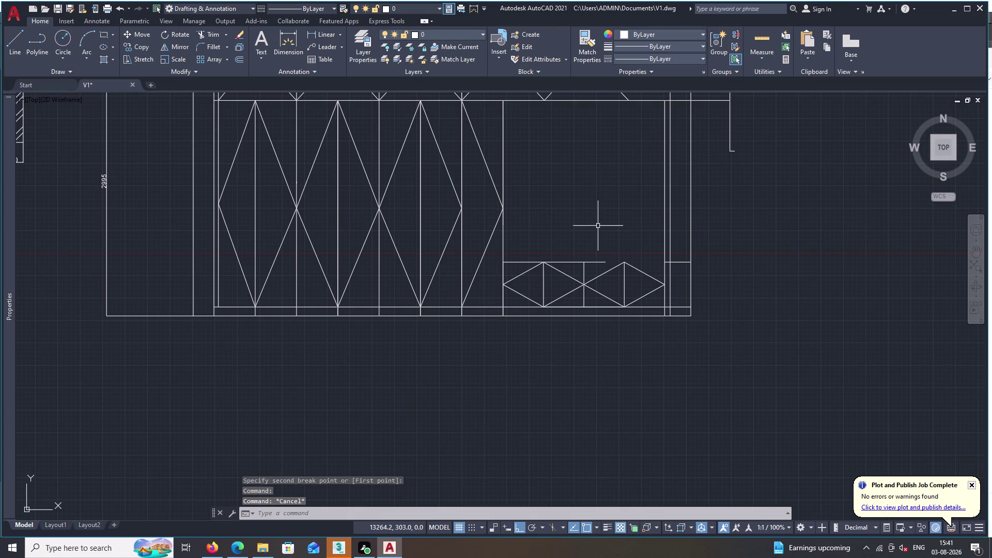
key(Escape)
text(BR)
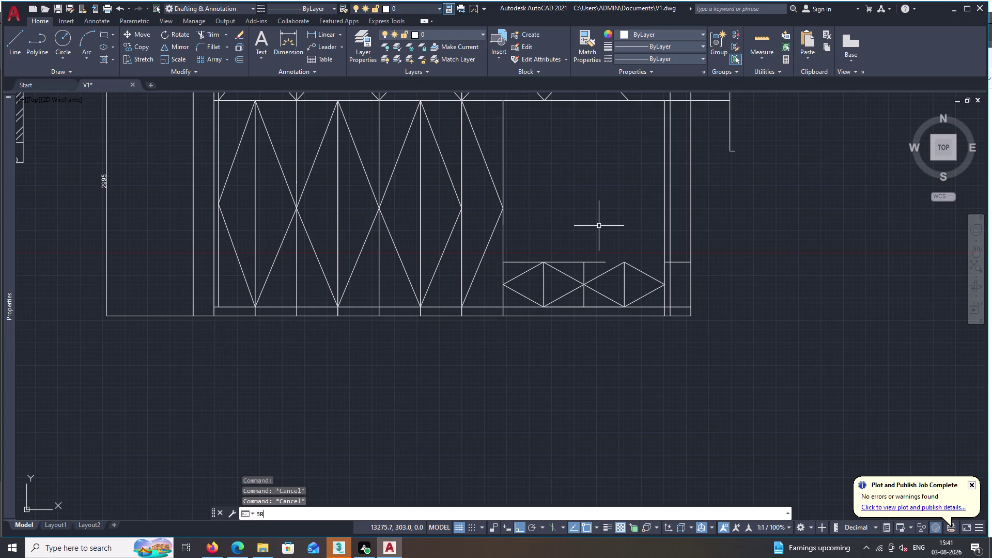
key(Escape)
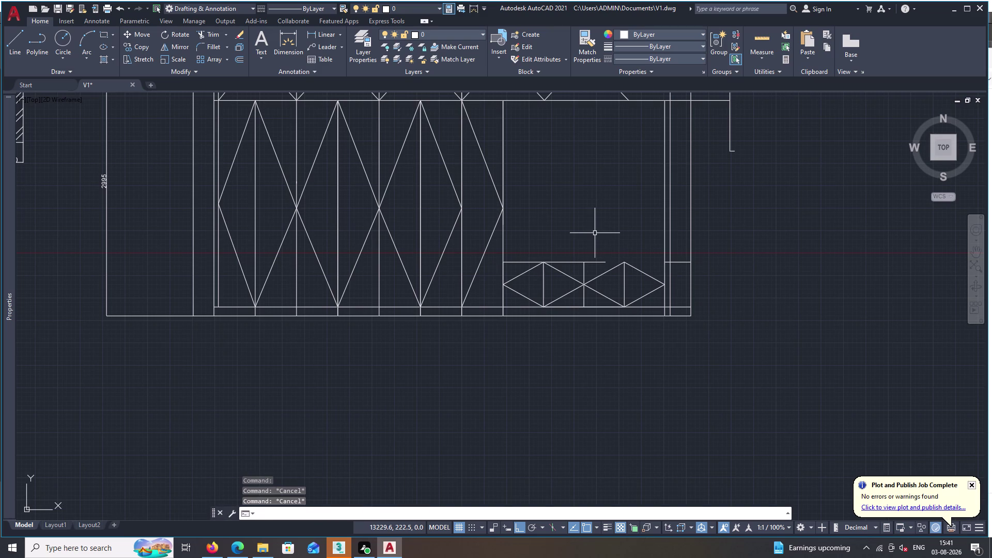
Extend the drawer-top line to the right edge with EX.
text(EX)
key(space)
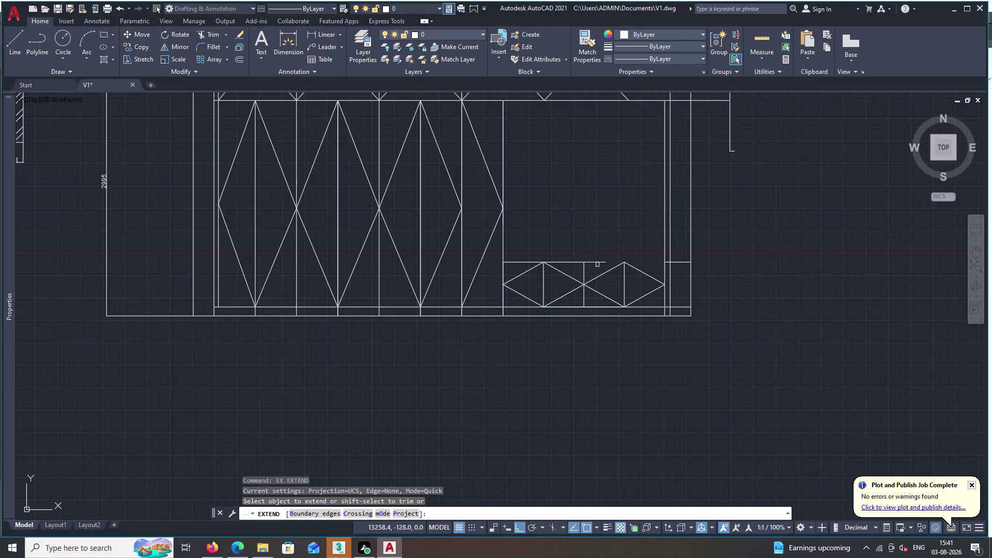
click(603, 263)
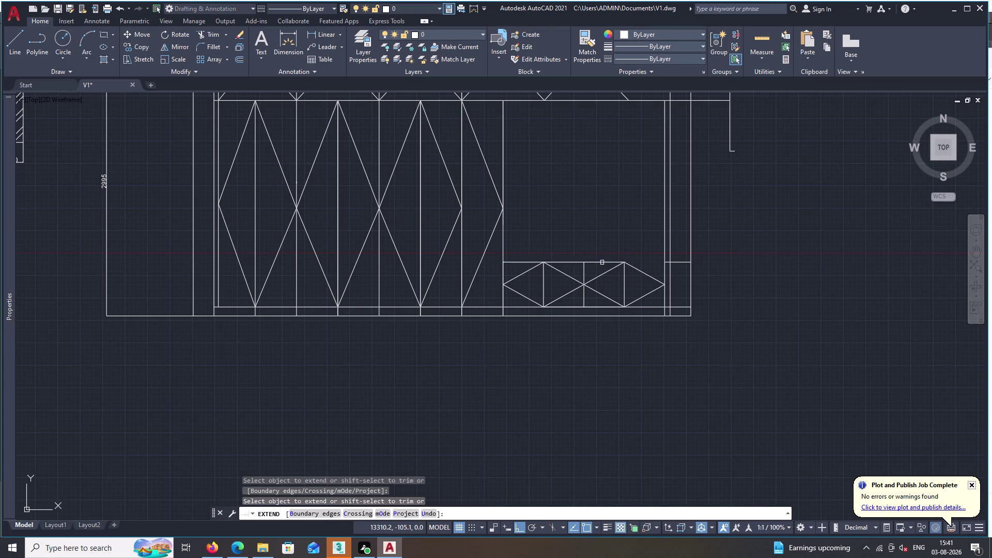
double_click(609, 263)
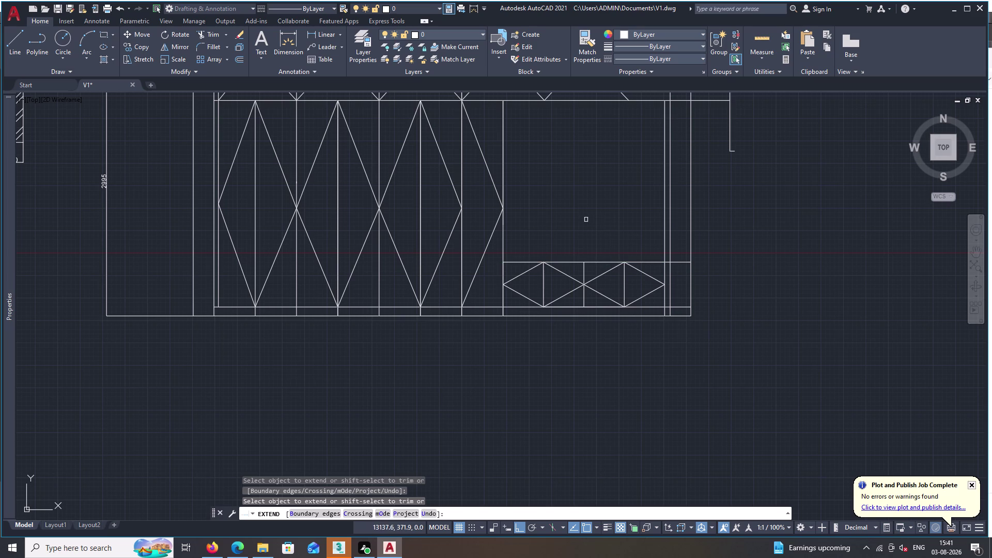
key(Escape)
Split the top rail at the upper panel's right and left corners.
key(b)
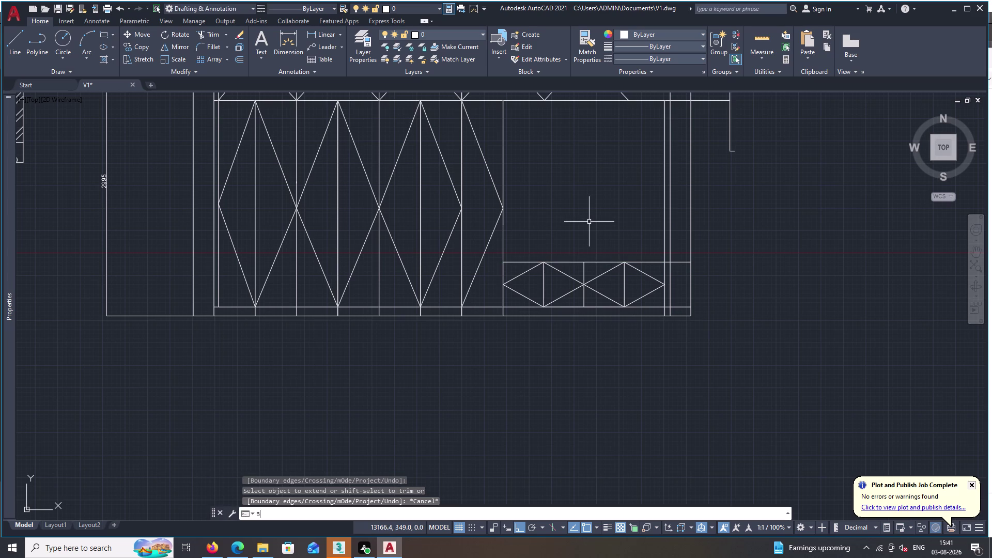
key(r)
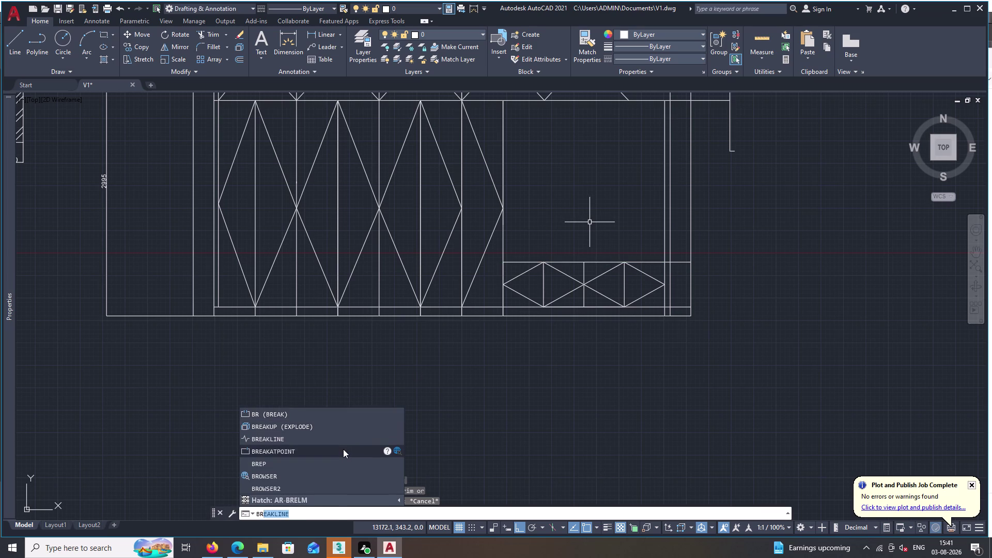
double_click(343, 450)
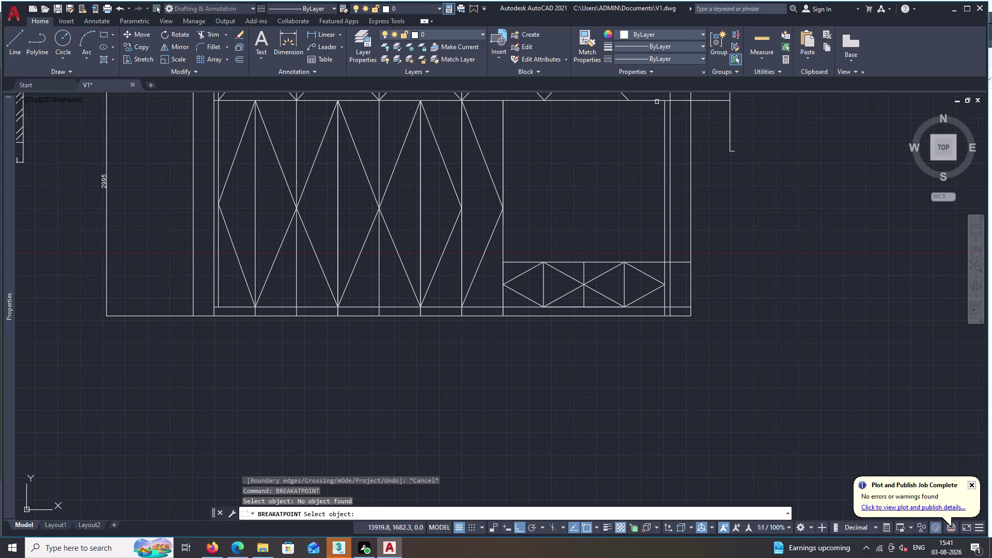
click(656, 101)
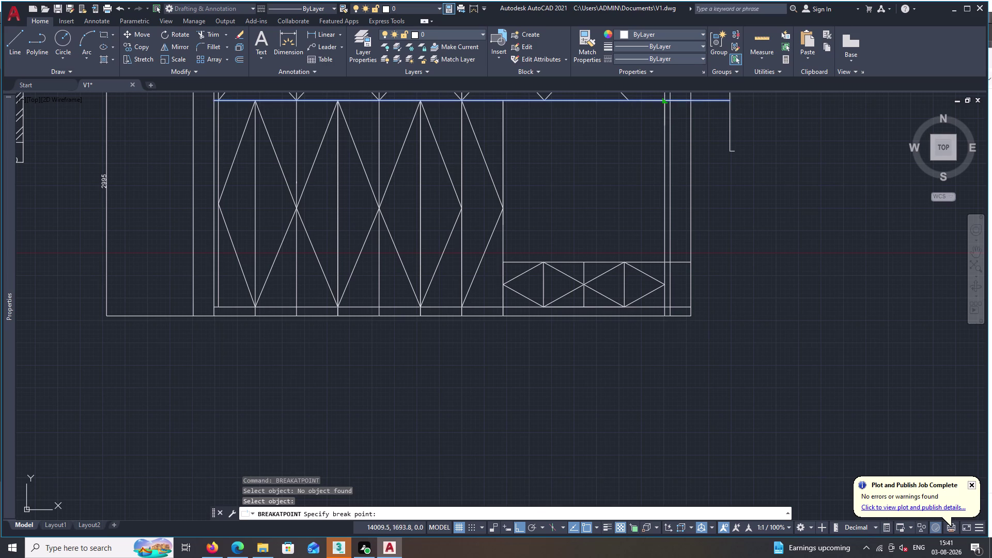
double_click(664, 100)
key(space)
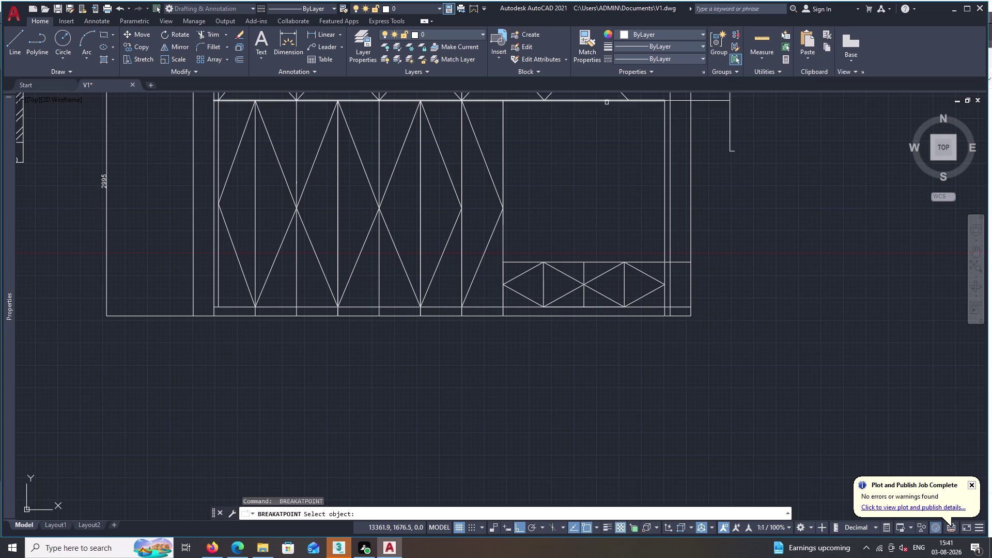
click(607, 102)
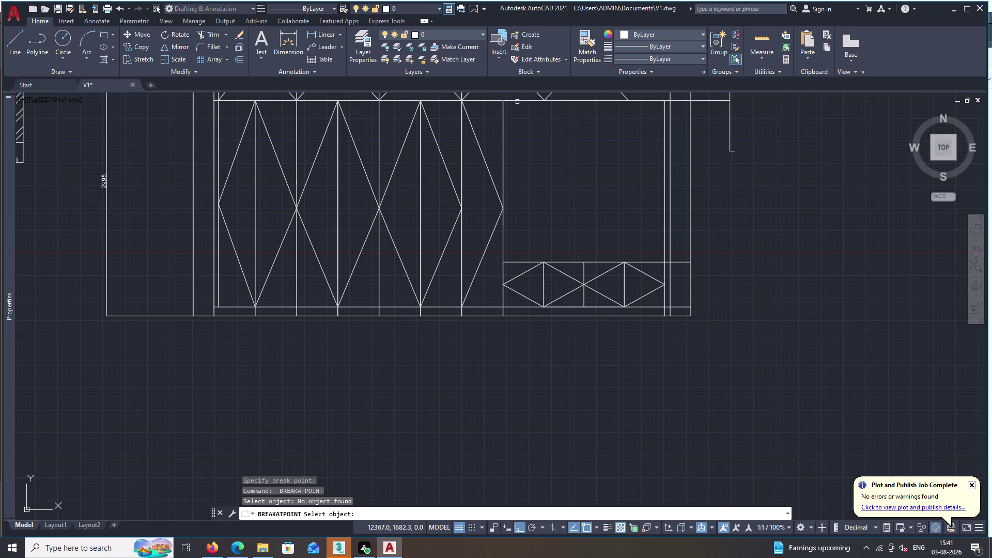
click(524, 102)
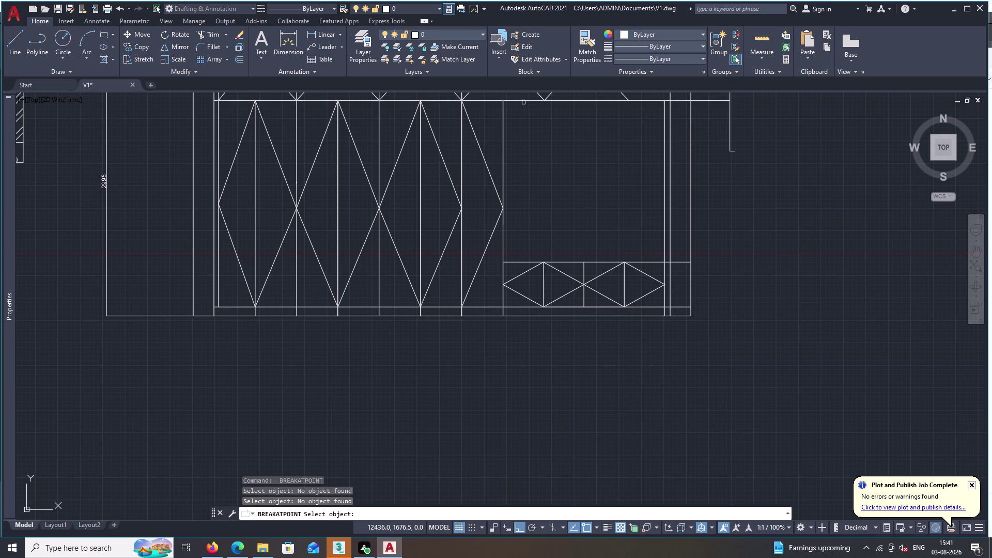
double_click(530, 100)
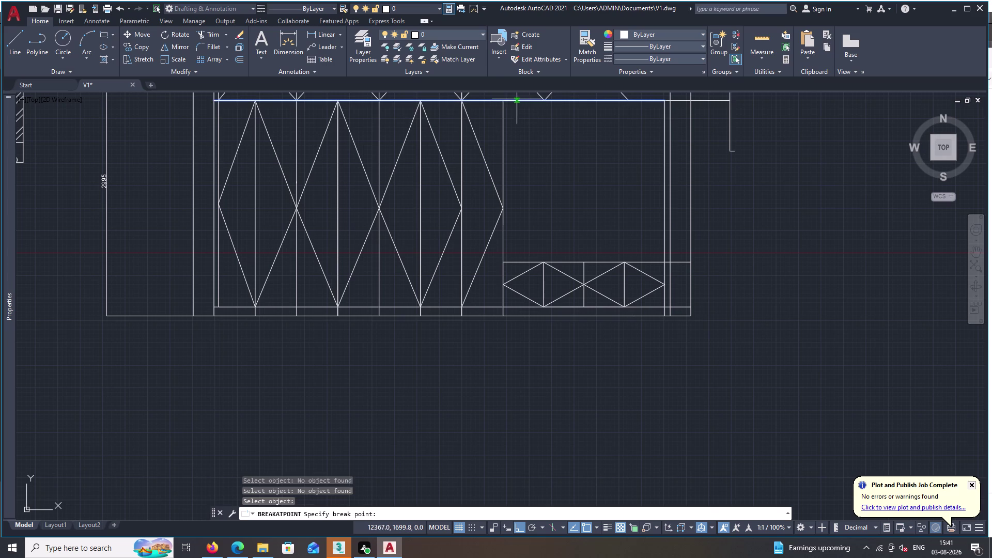
double_click(504, 102)
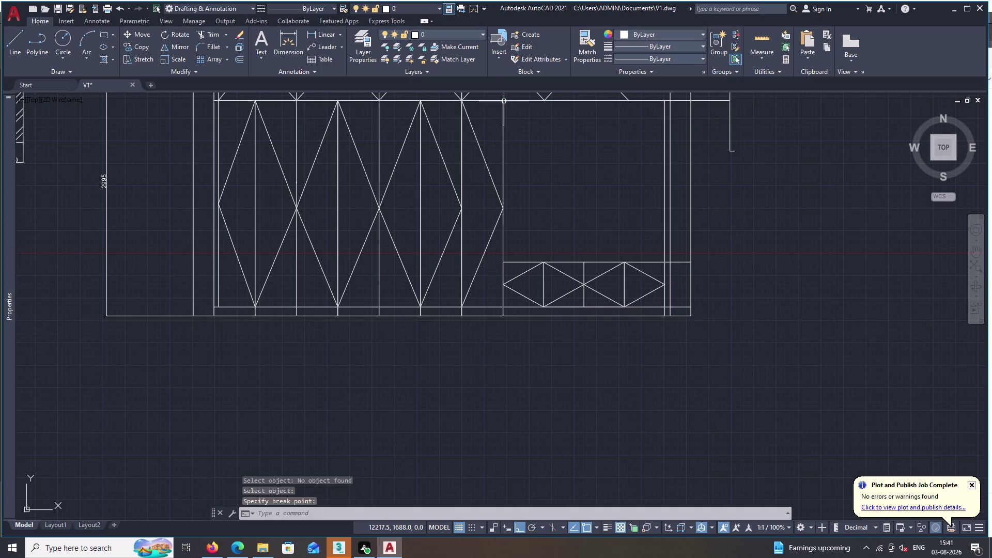
key(Escape)
Try joining the upper-right panel's left, top, right and bottom edges, then cancel.
key(j)
key(space)
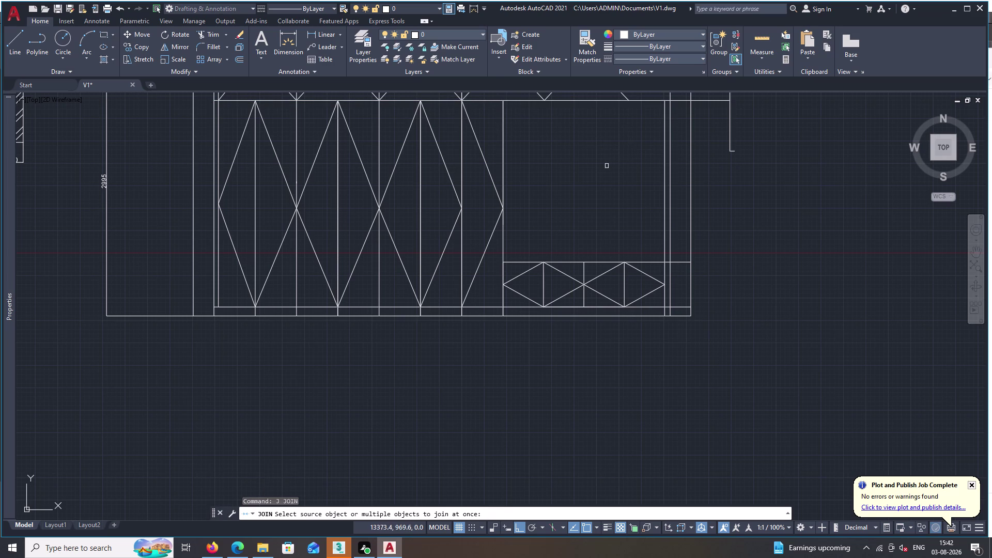
double_click(504, 157)
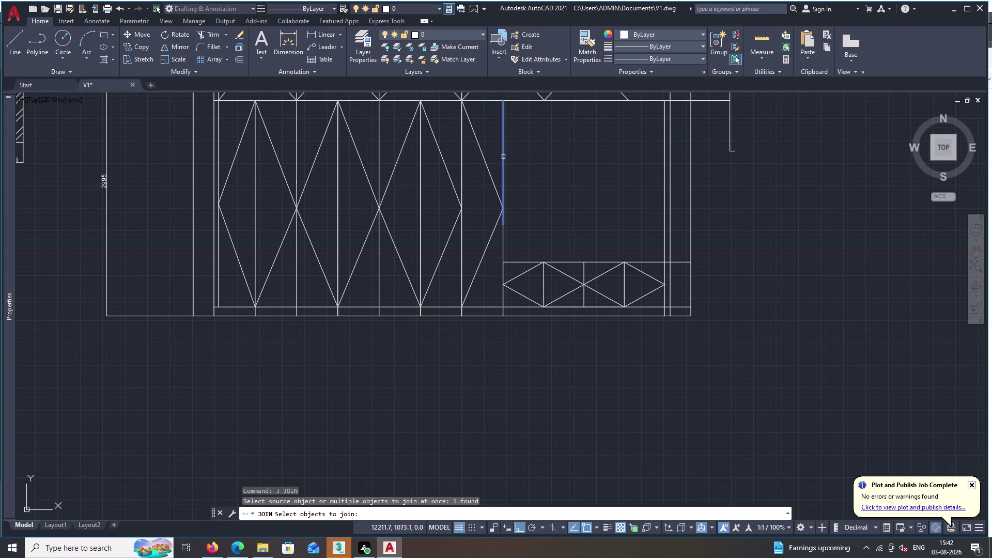
click(596, 101)
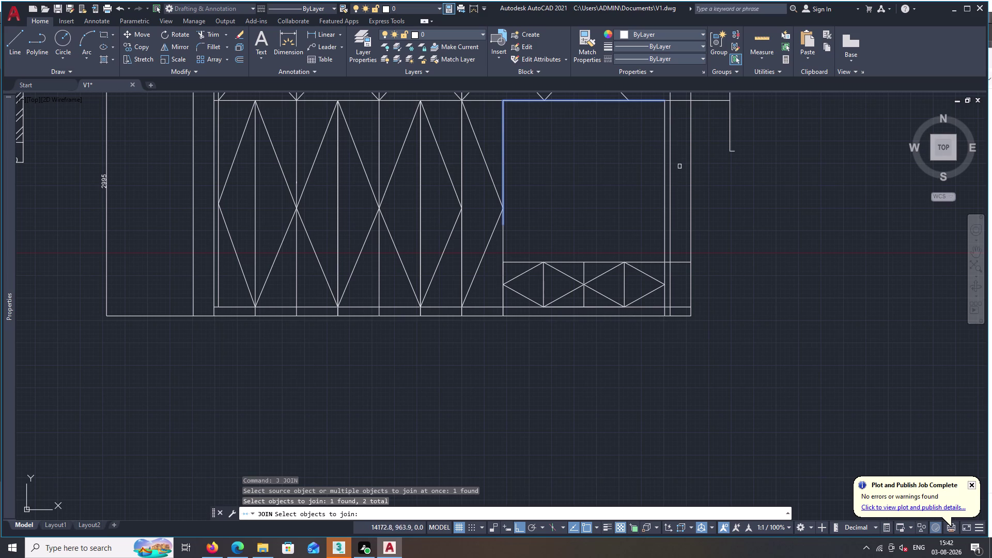
click(665, 175)
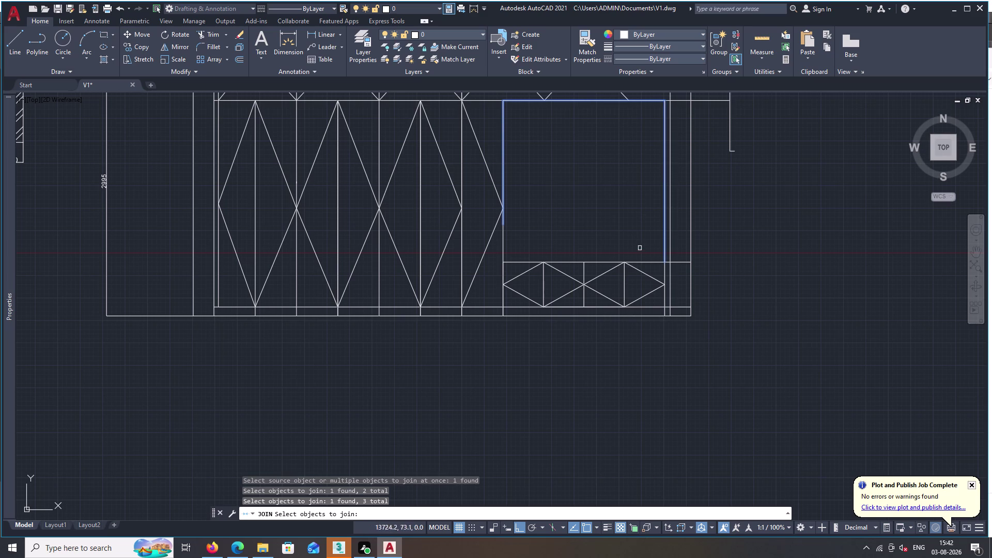
double_click(649, 262)
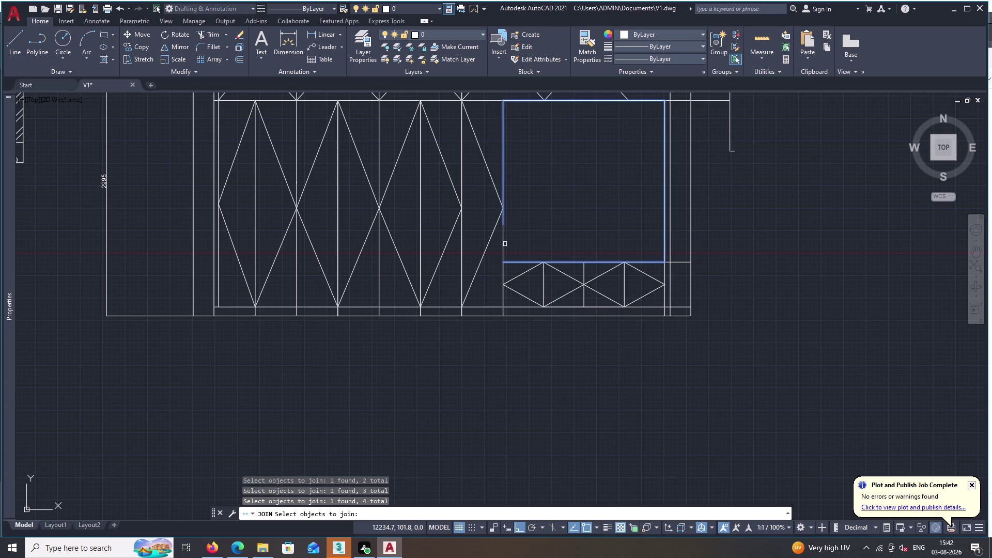
key(Escape)
Break the vertical line left of the drawers at the drawer-top corner.
text(BR)
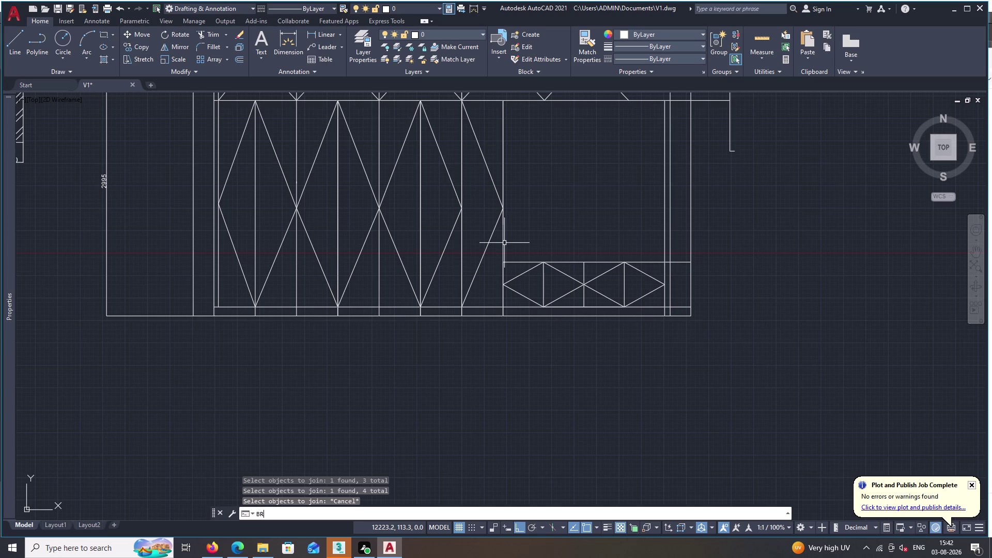
key(space)
key(Escape)
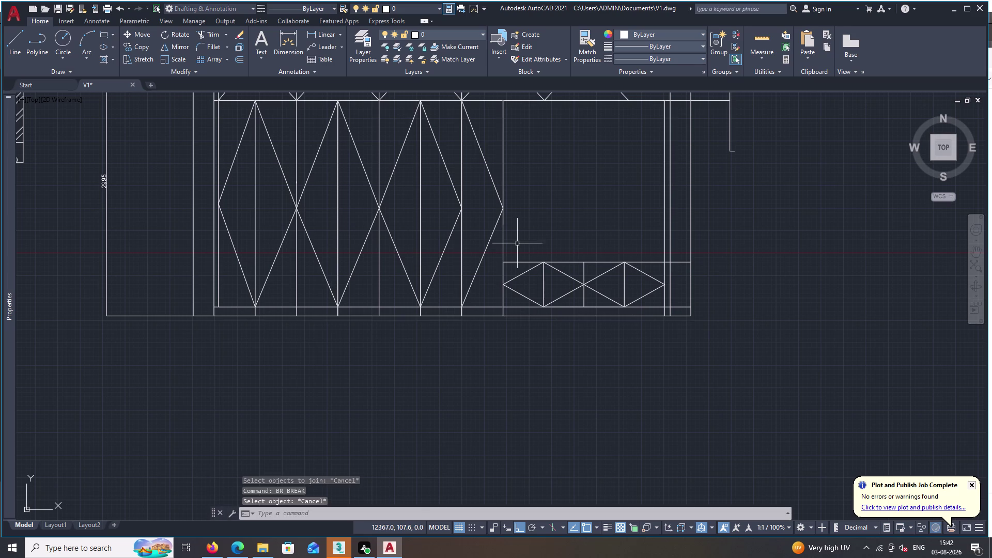
text(BR)
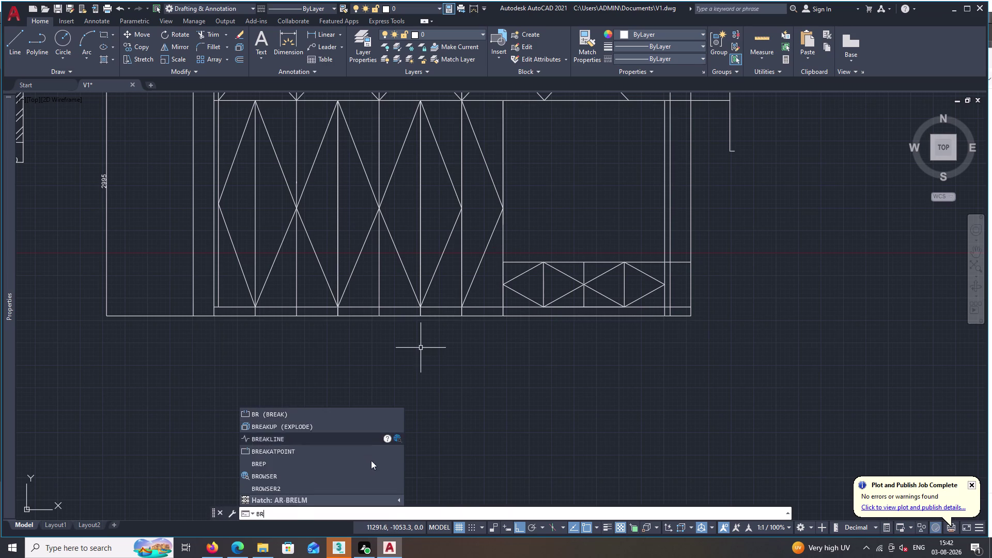
click(364, 451)
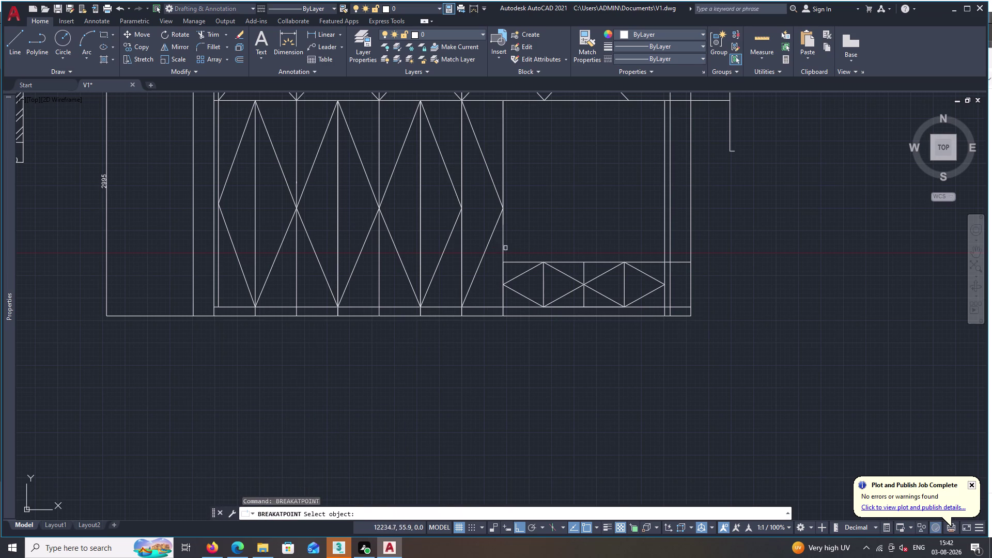
click(503, 234)
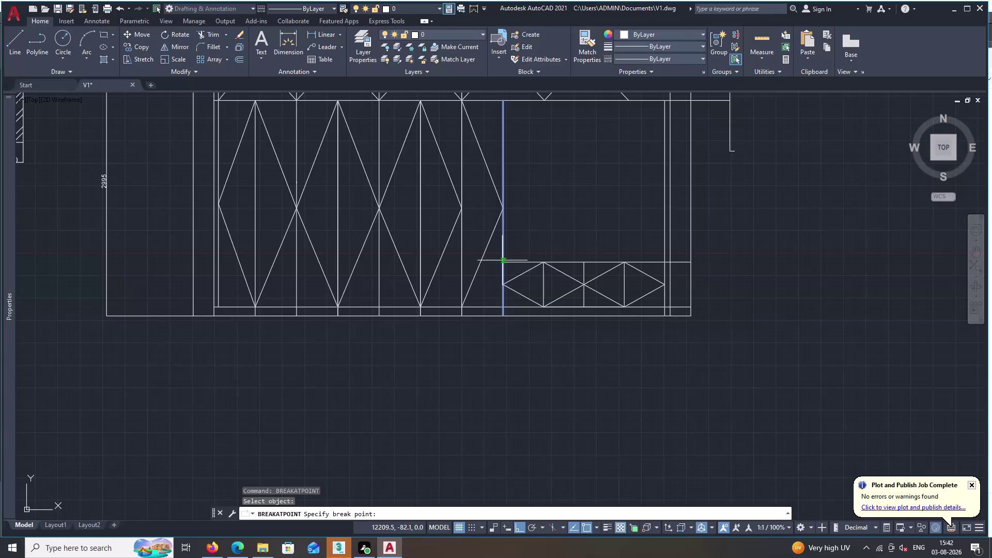
click(502, 262)
key(Escape)
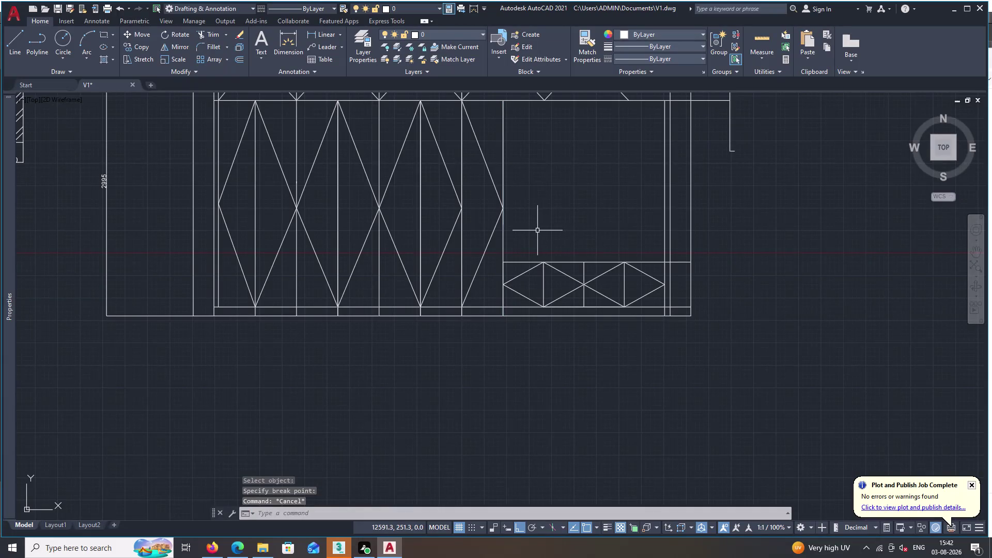
Join the panel's left, bottom, right and top edges into one polyline.
text(J)
key(space)
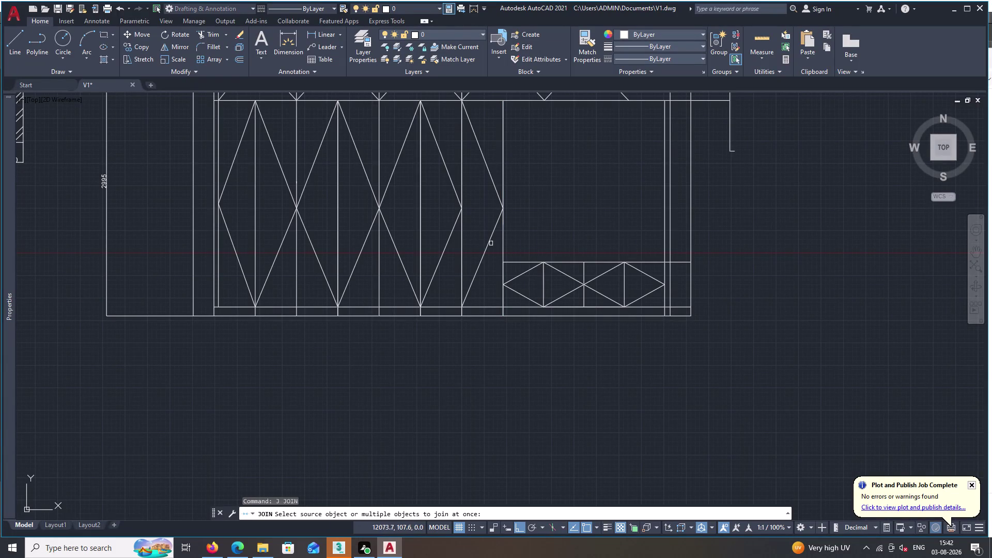
click(503, 245)
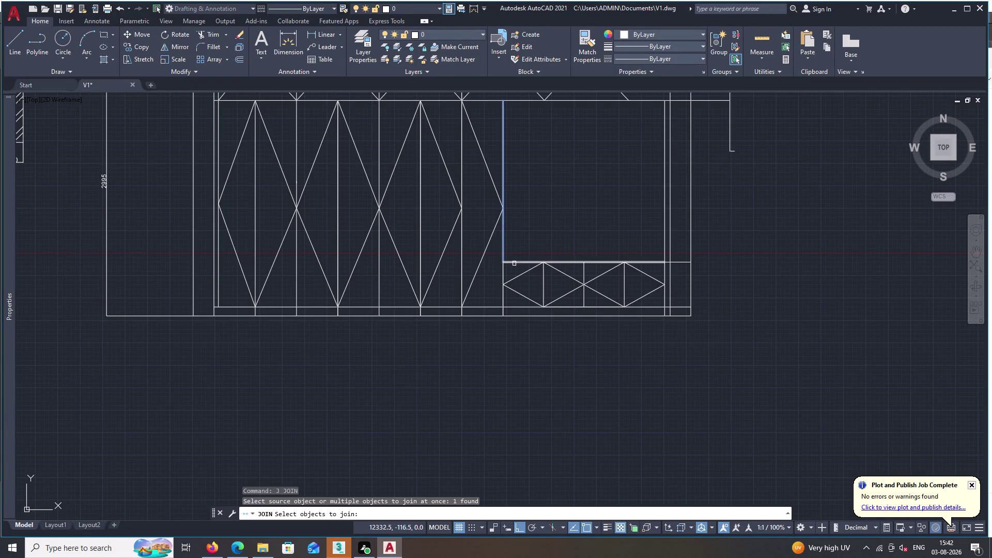
click(514, 264)
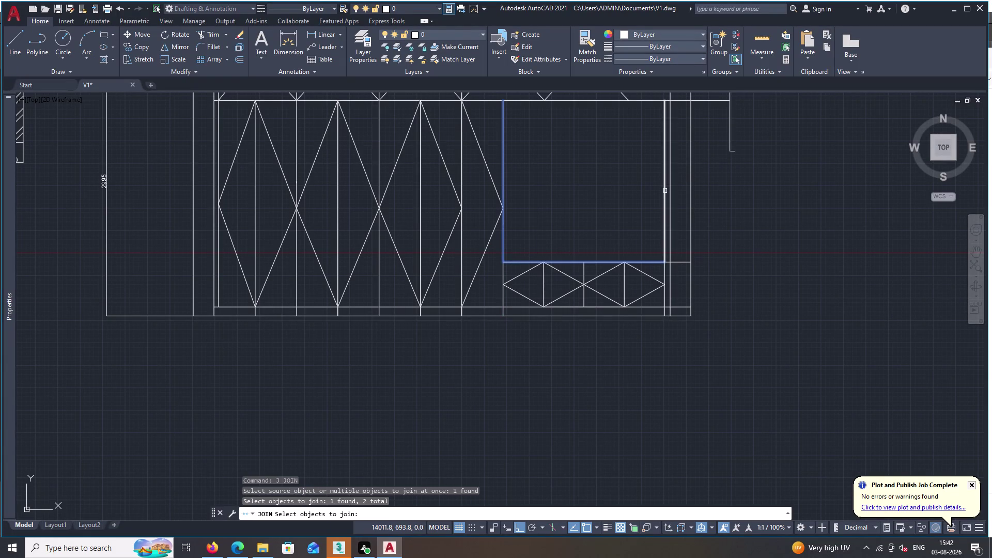
double_click(666, 191)
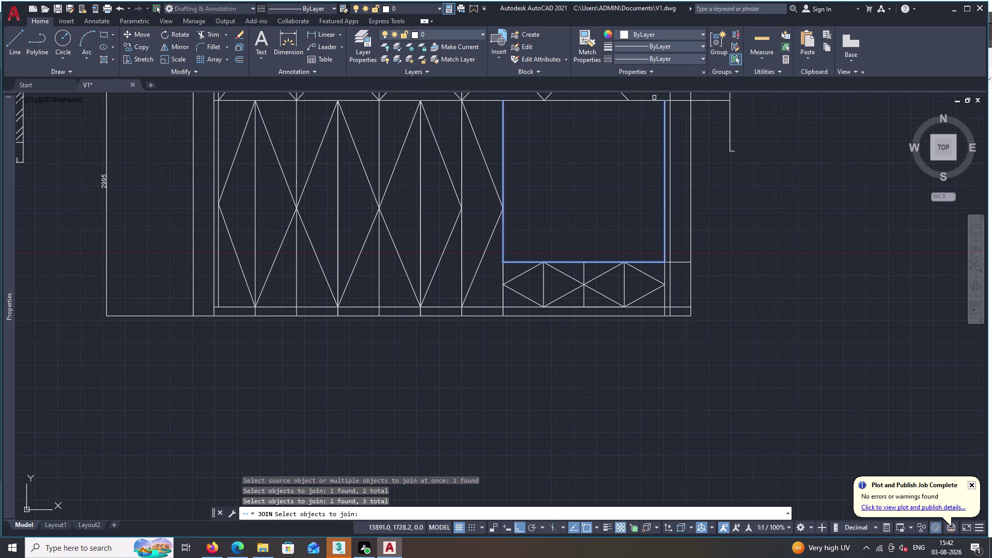
double_click(654, 99)
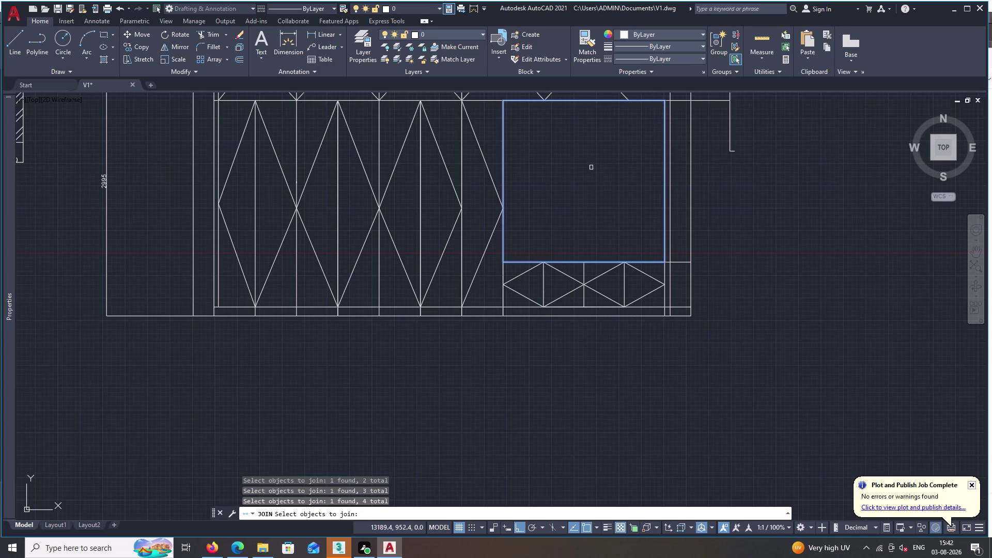
key(space)
click(109, 30)
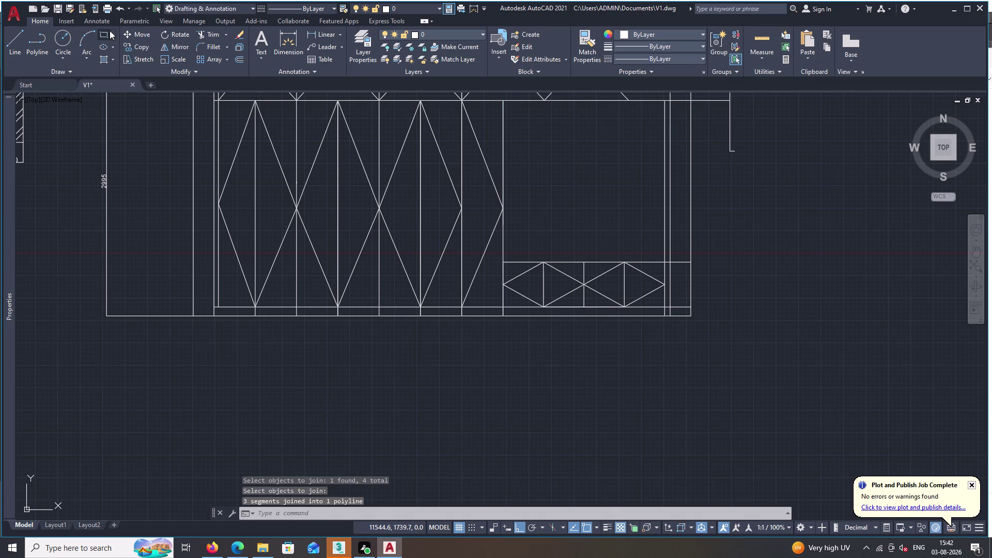
click(583, 180)
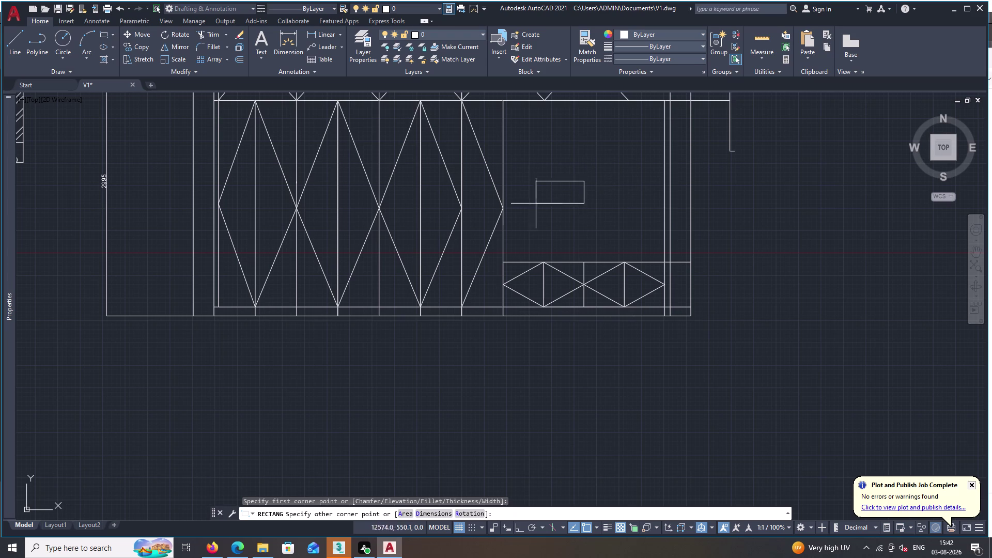
key(Escape)
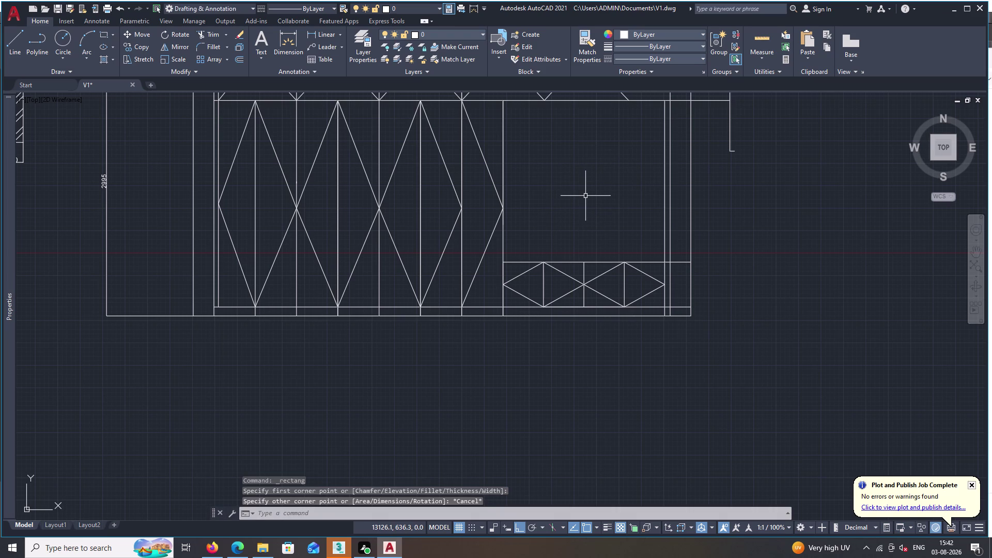
key(Escape)
key(g)
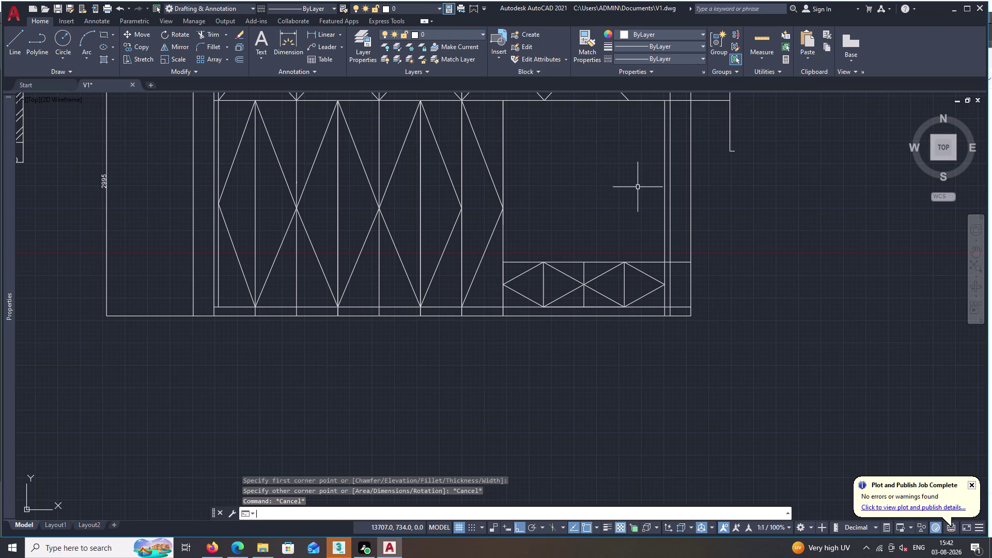
key(Escape)
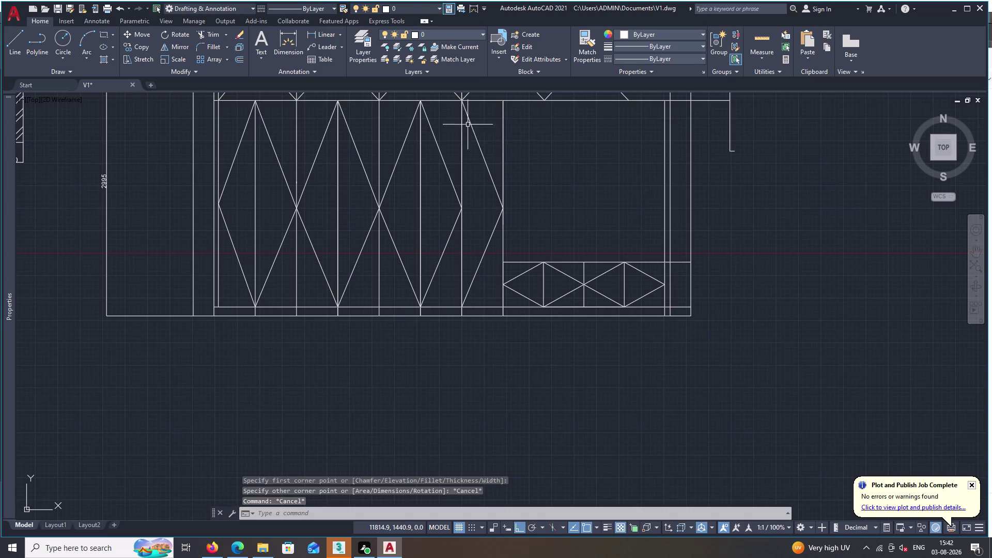
key(o)
key(space)
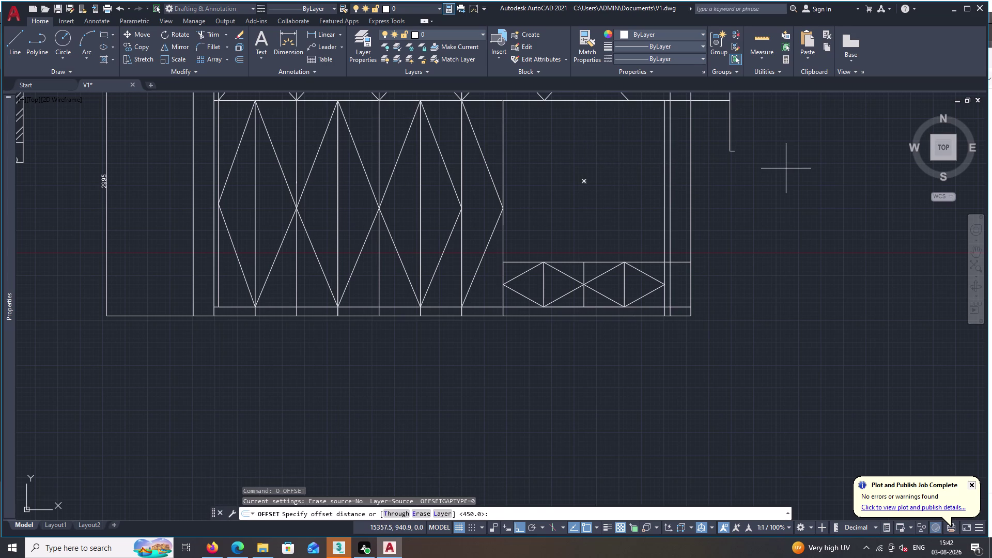
key(2)
key(0)
key(0)
key(space)
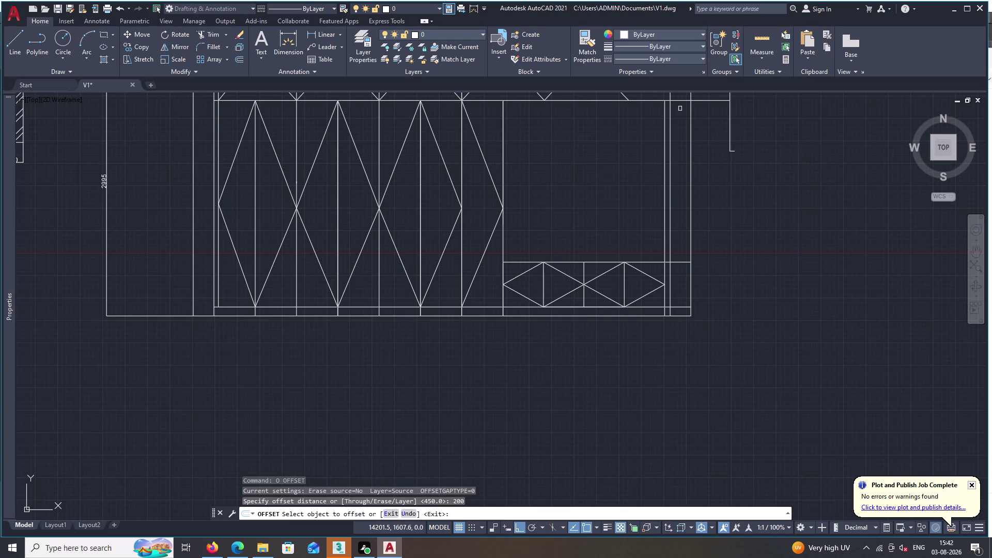
double_click(648, 101)
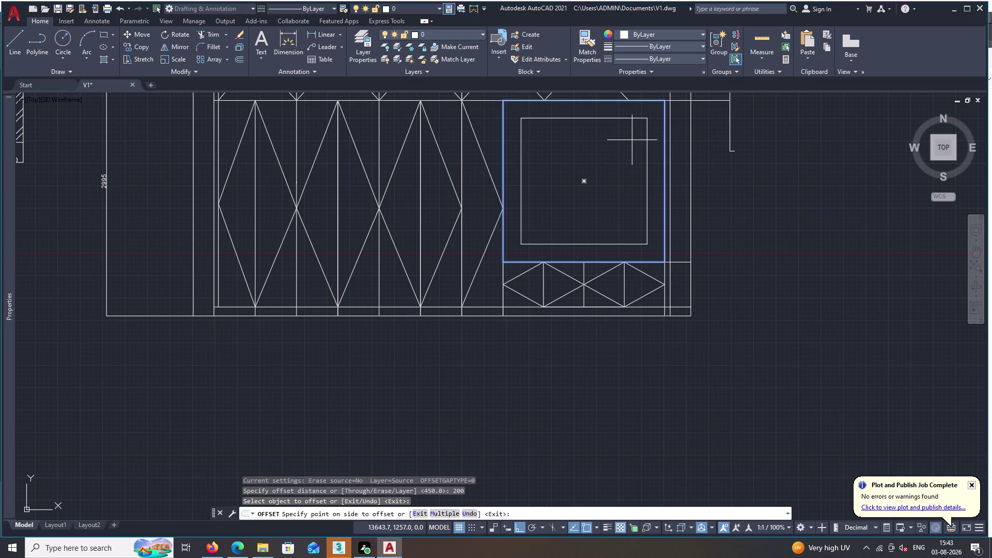
key(Escape)
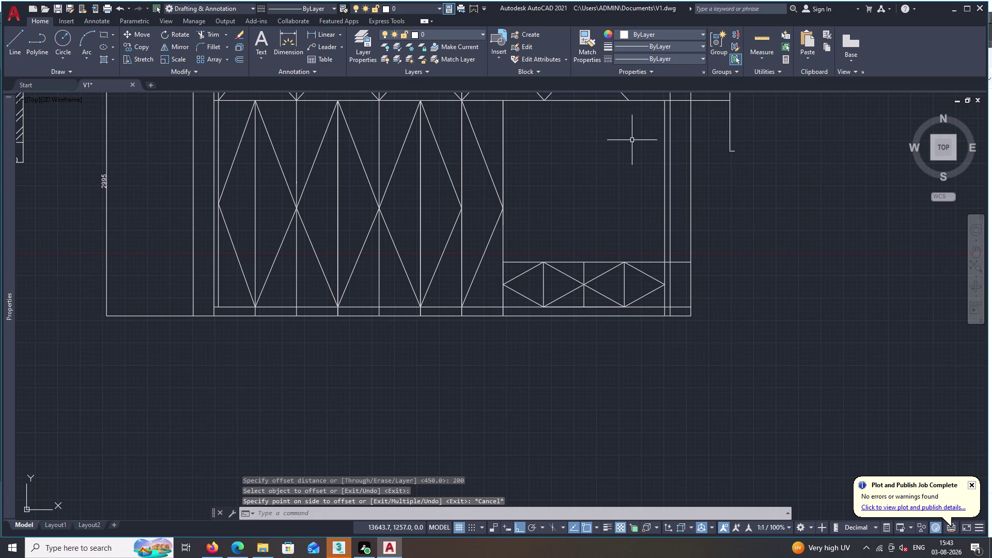
key(1)
text(50)
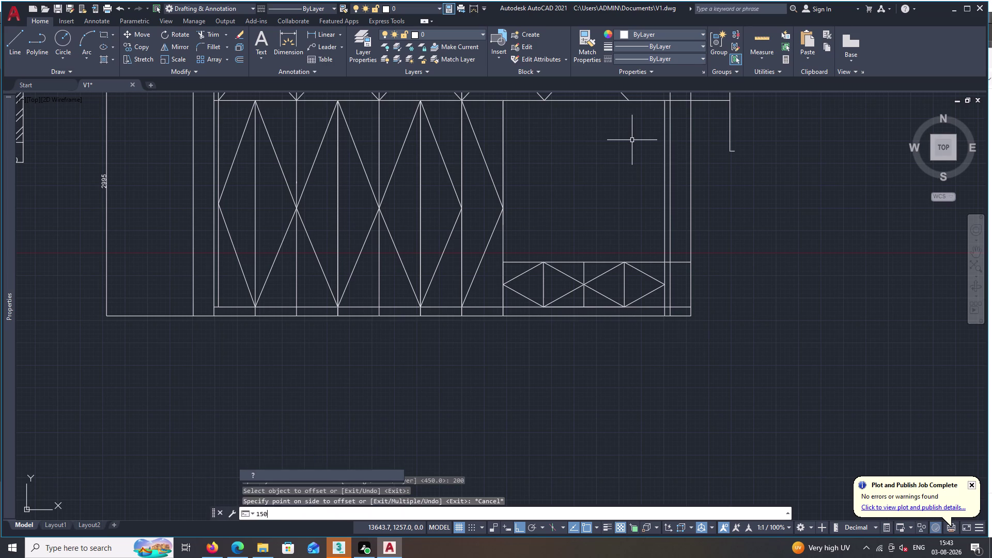
key(Escape)
key(space)
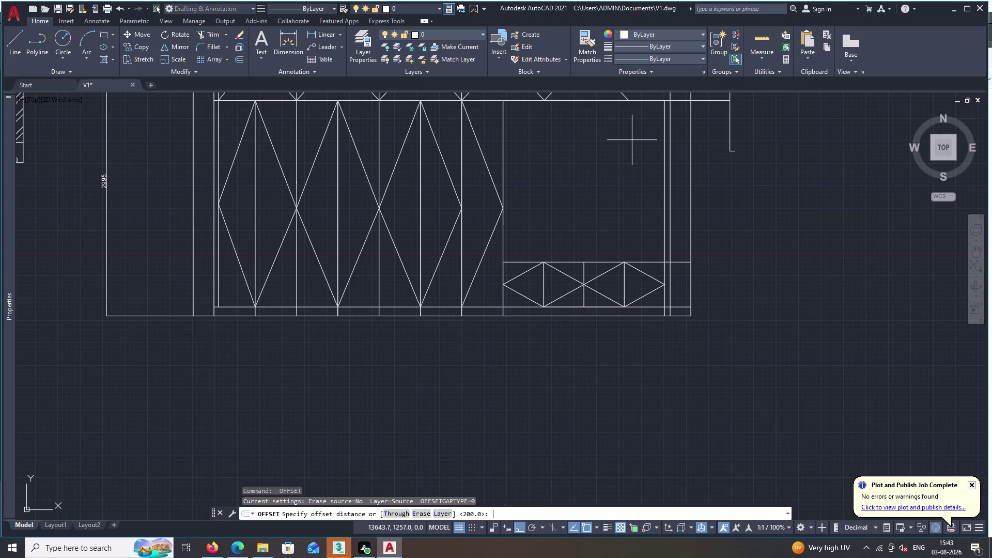
Offset the upper-right panel outline 100 units inward.
key(1)
text(00)
key(space)
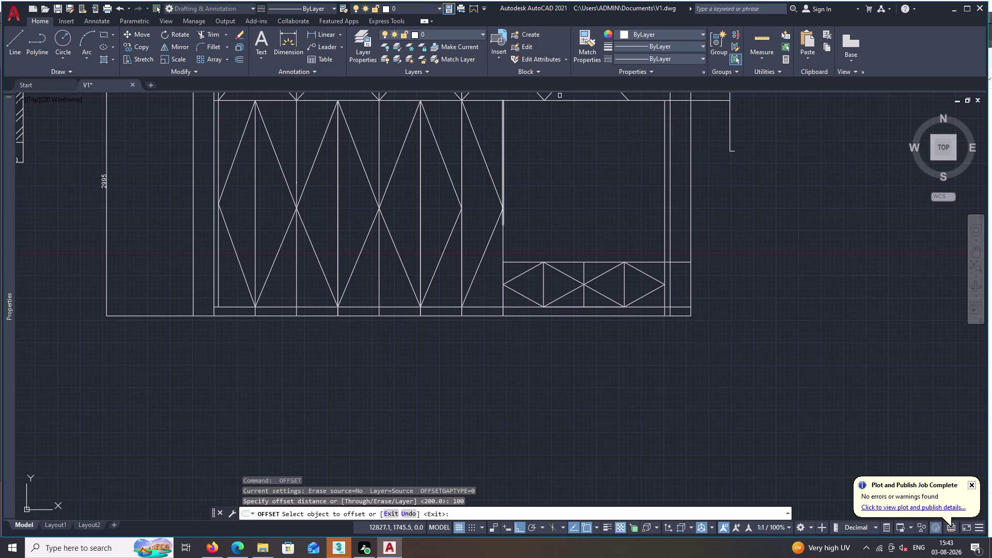
click(574, 101)
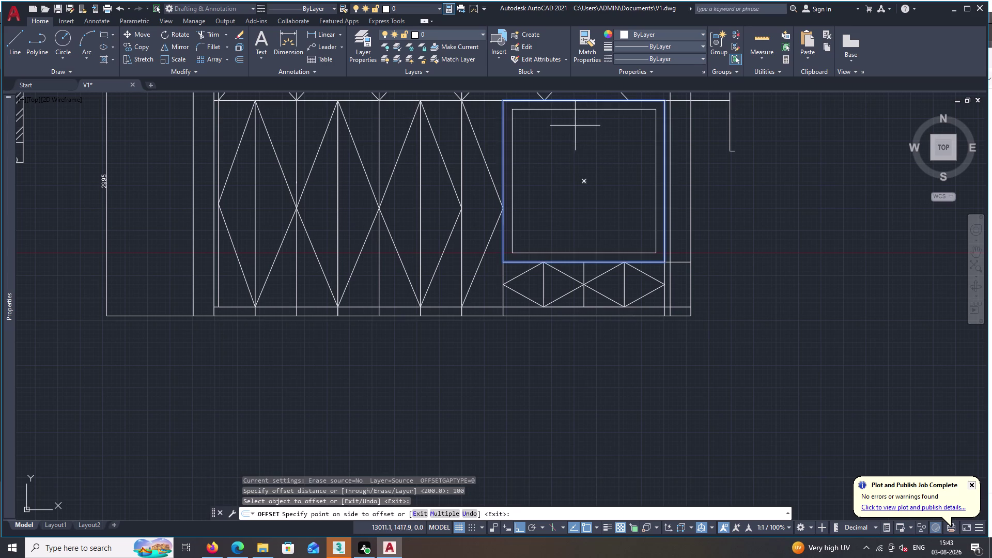
click(575, 126)
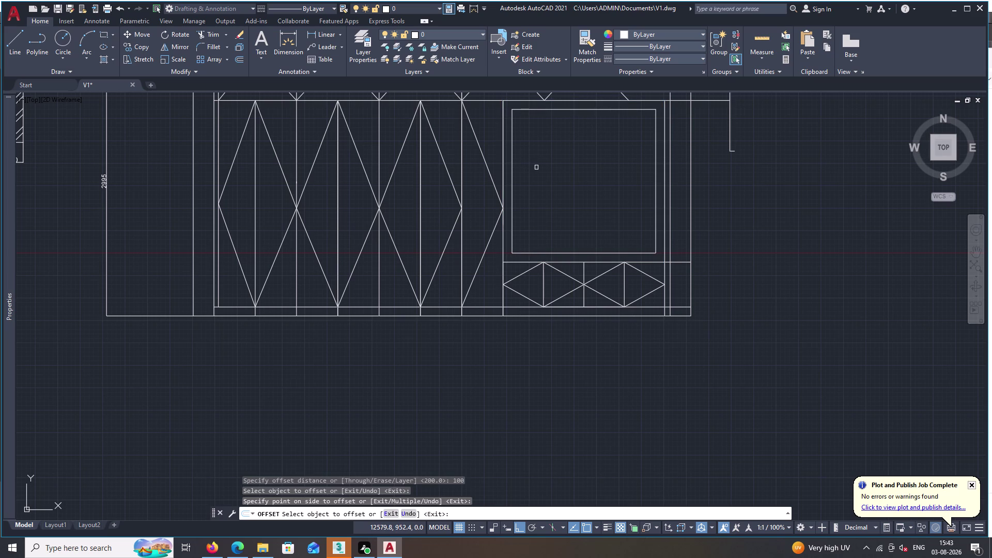
Offset the new inner frame a further 50 units inward.
key(5)
text(0)
key(space)
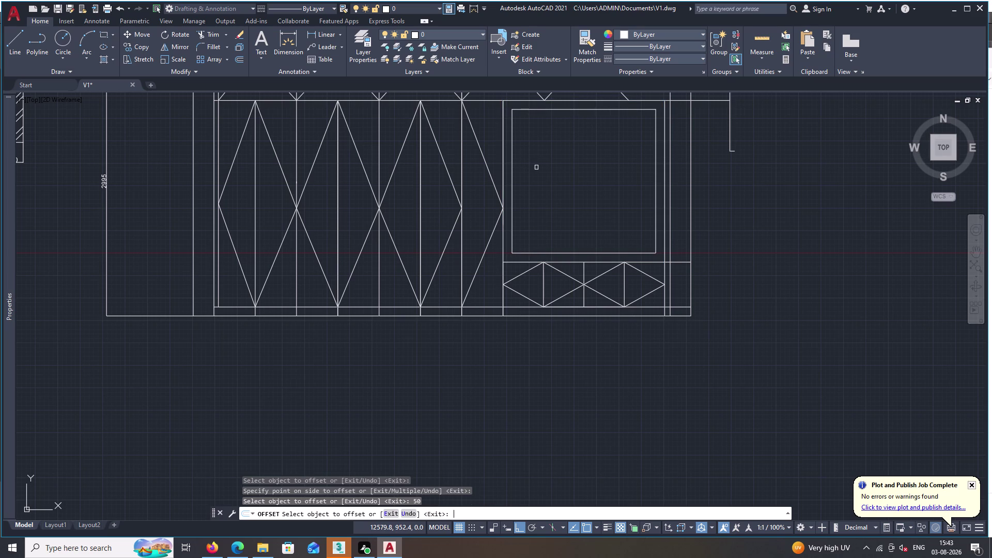
click(513, 149)
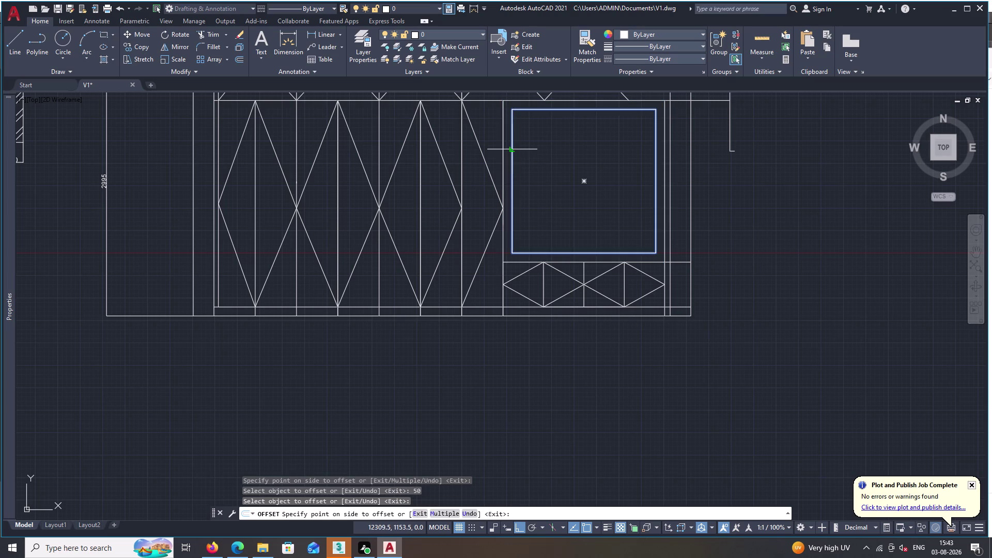
key(Escape)
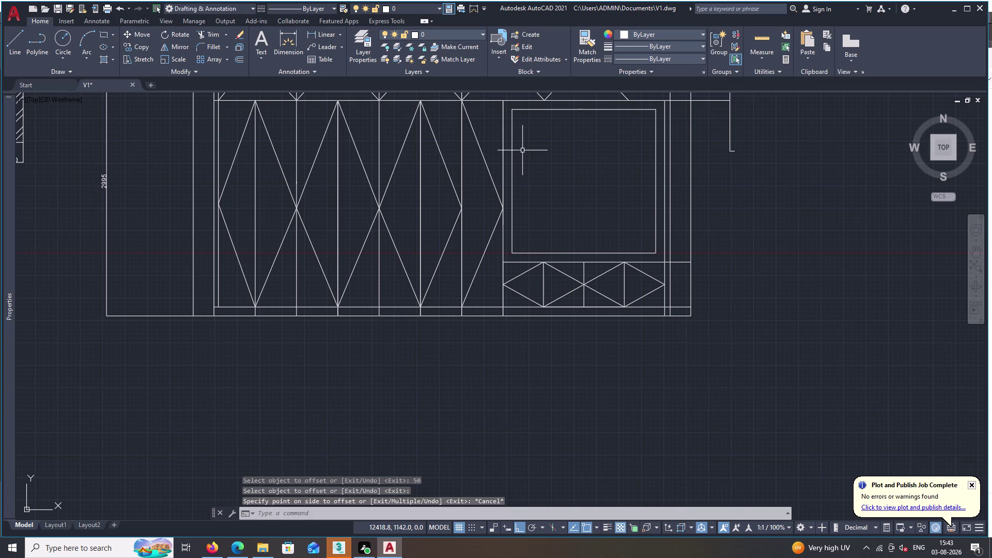
key(space)
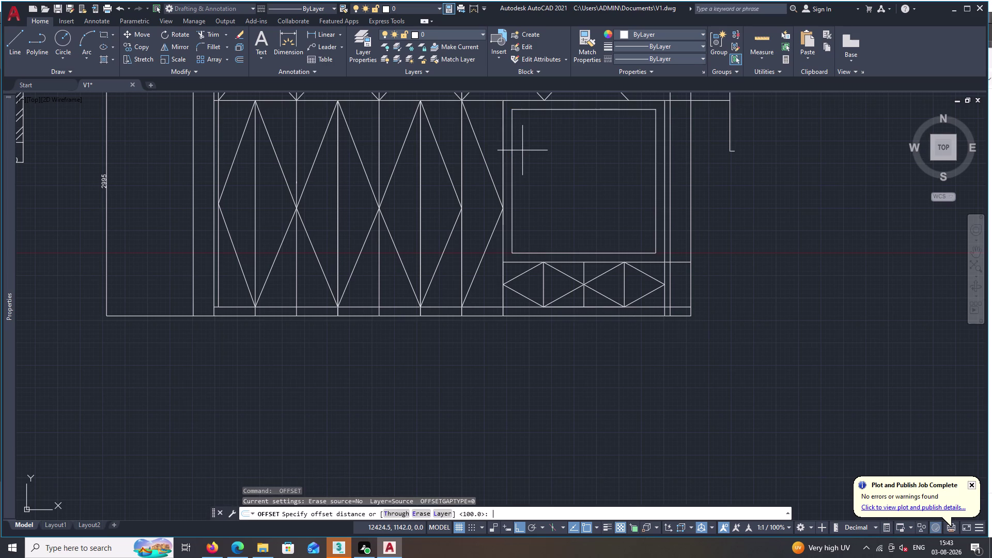
text(50)
key(space)
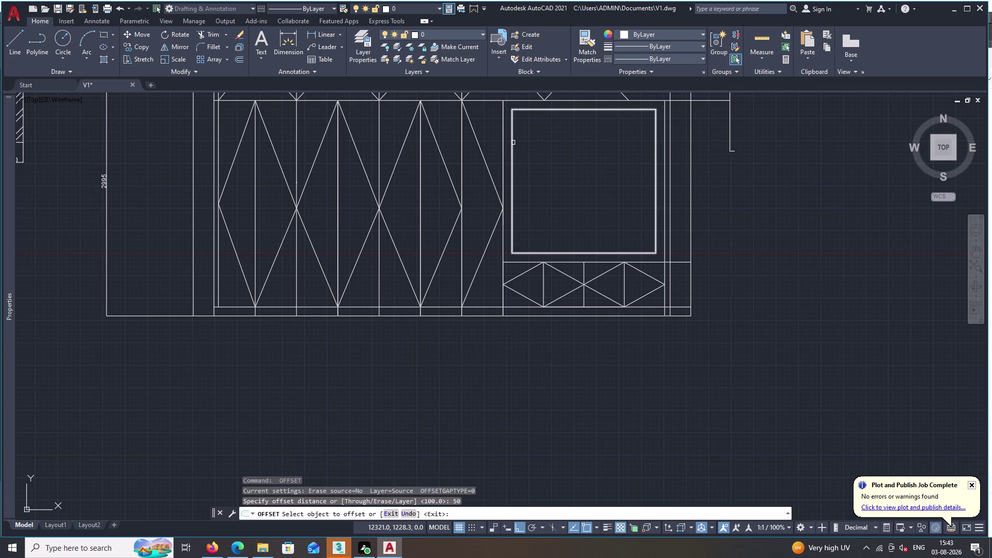
triple_click(512, 146)
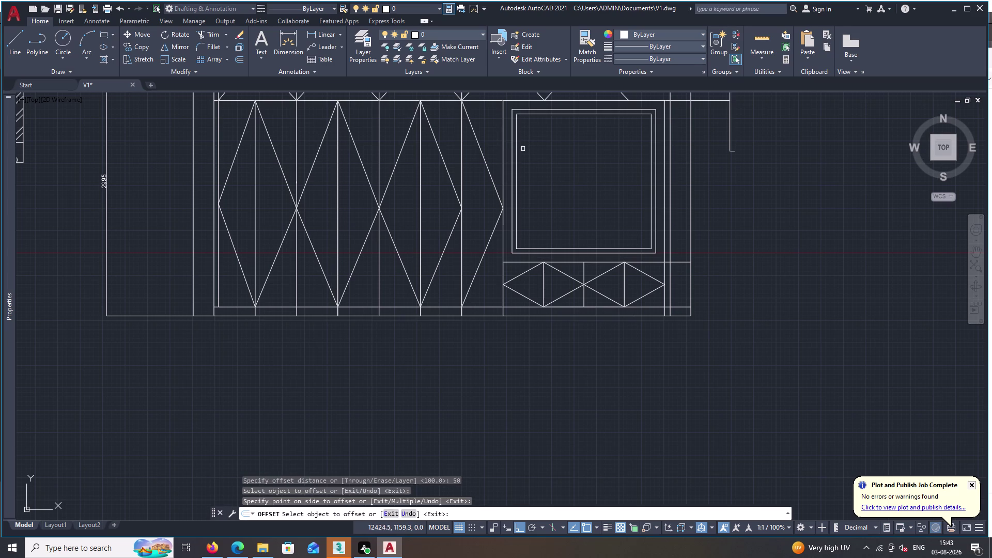
double_click(523, 149)
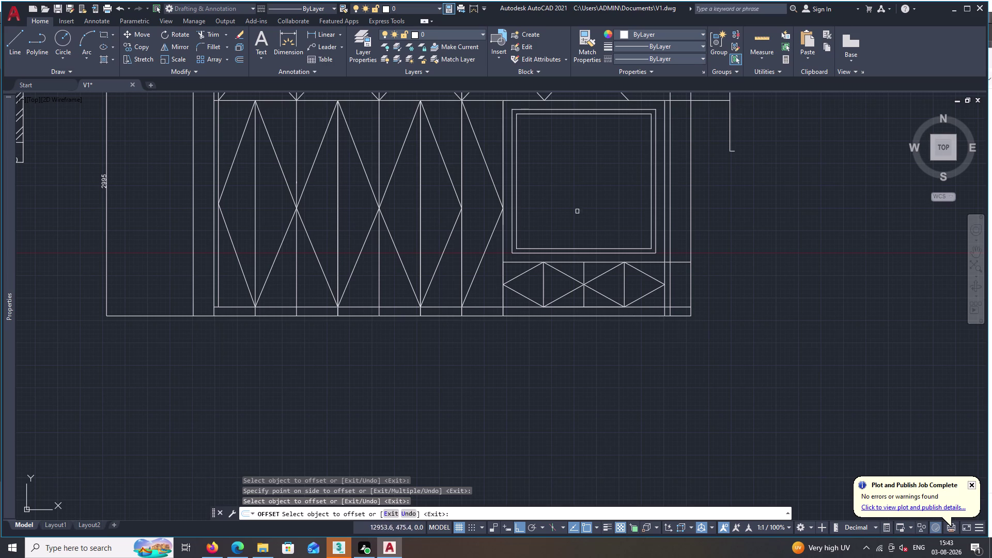
Delete the 5140 overall width dimension above the wardrobe elevation.
middle_drag(640, 229, 627, 257)
scroll(down, 3)
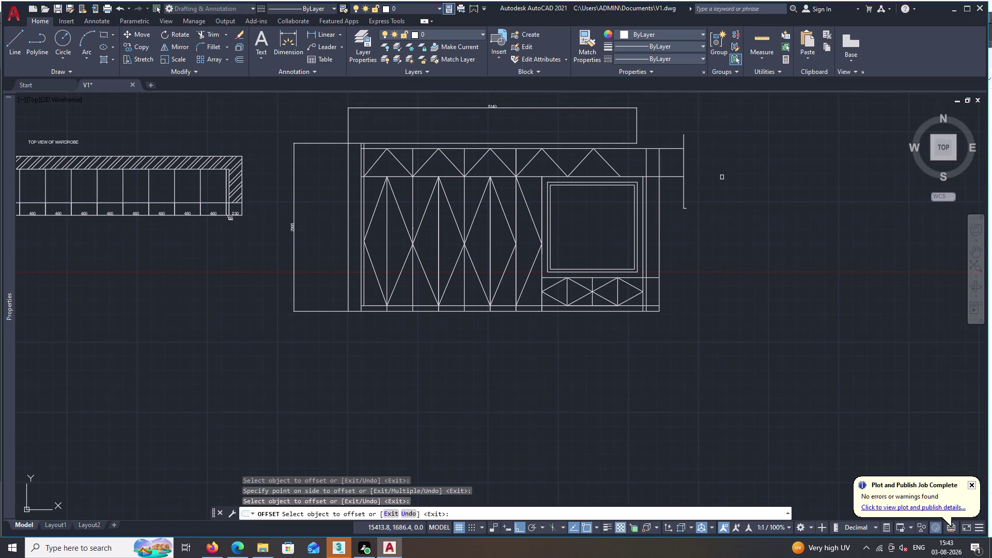
double_click(636, 122)
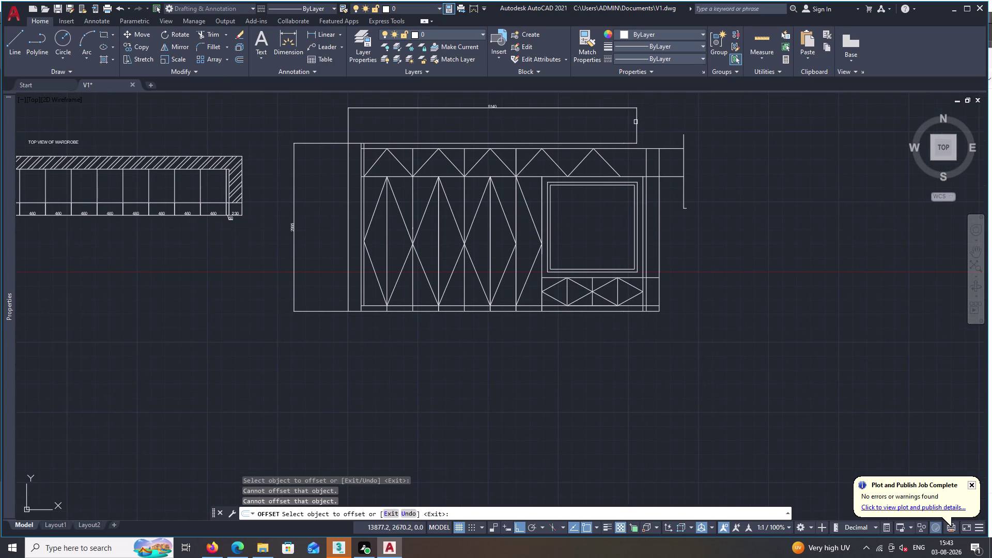
click(640, 124)
key(Escape)
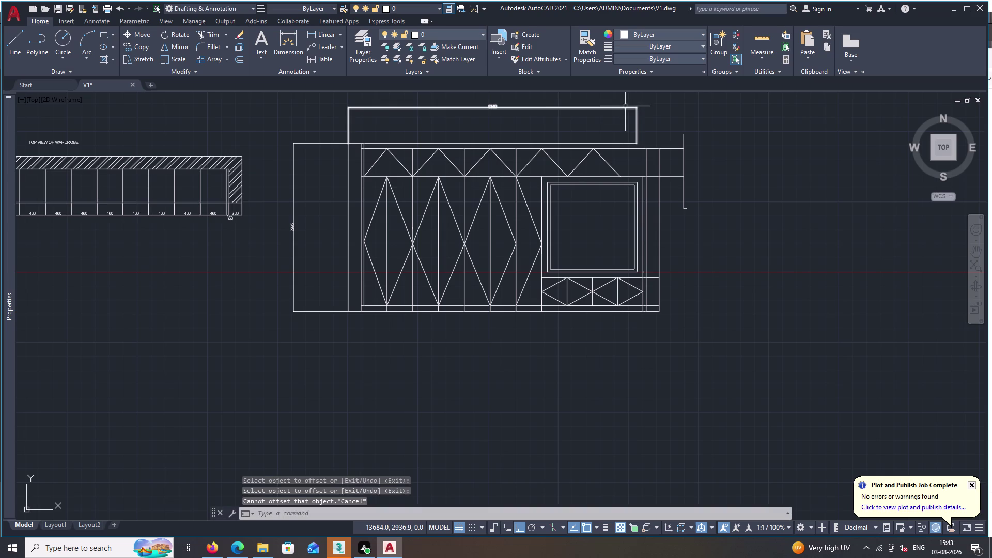
double_click(627, 109)
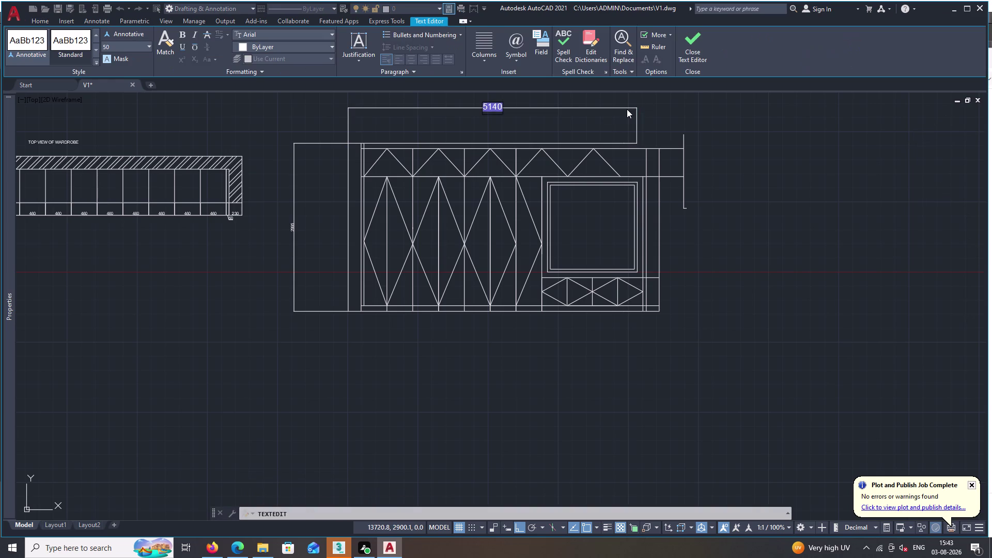
key(Delete)
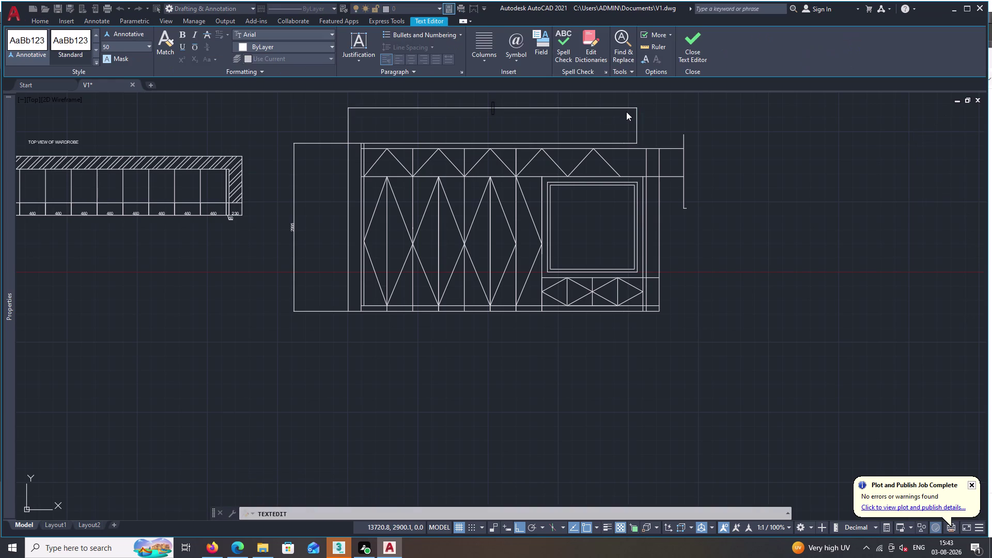
double_click(625, 103)
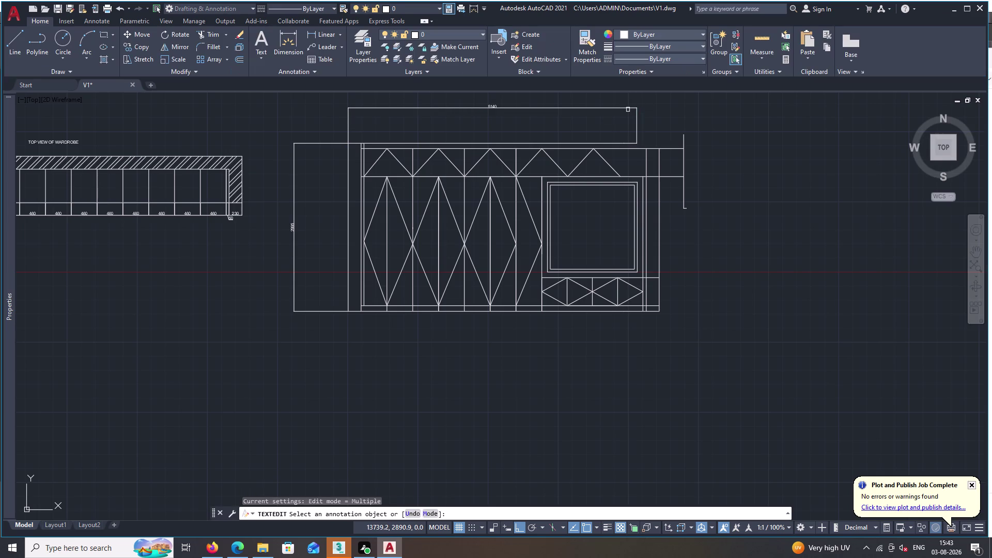
key(Delete)
key(Escape)
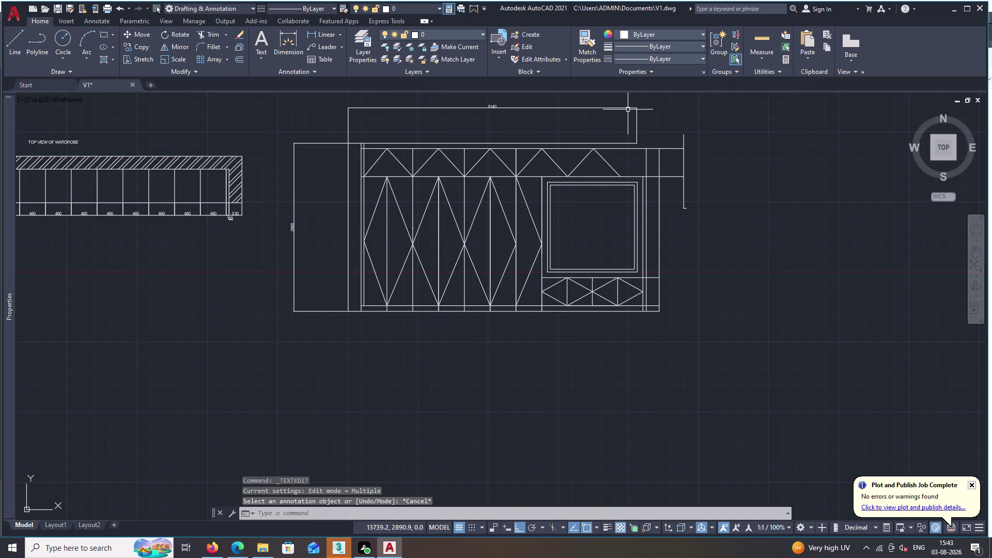
click(628, 110)
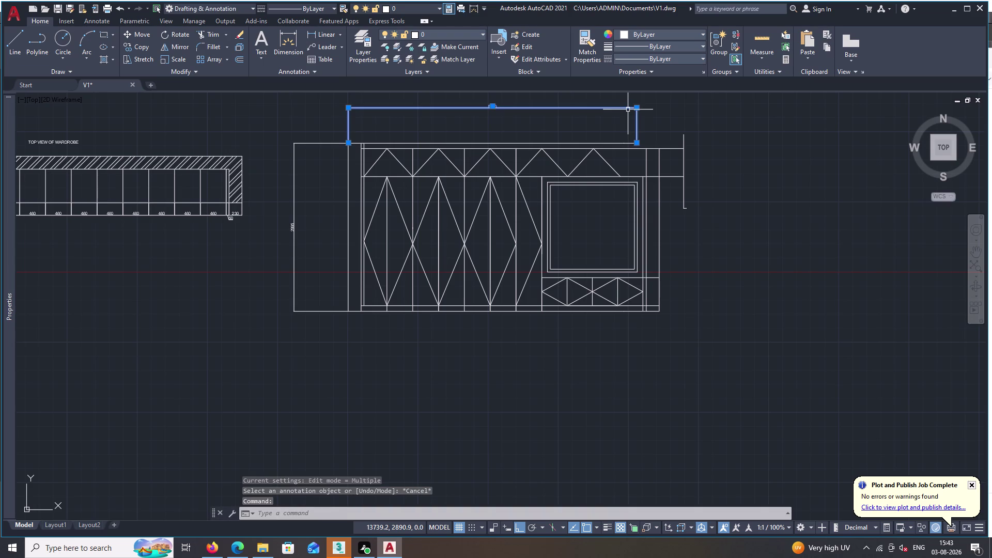
key(Delete)
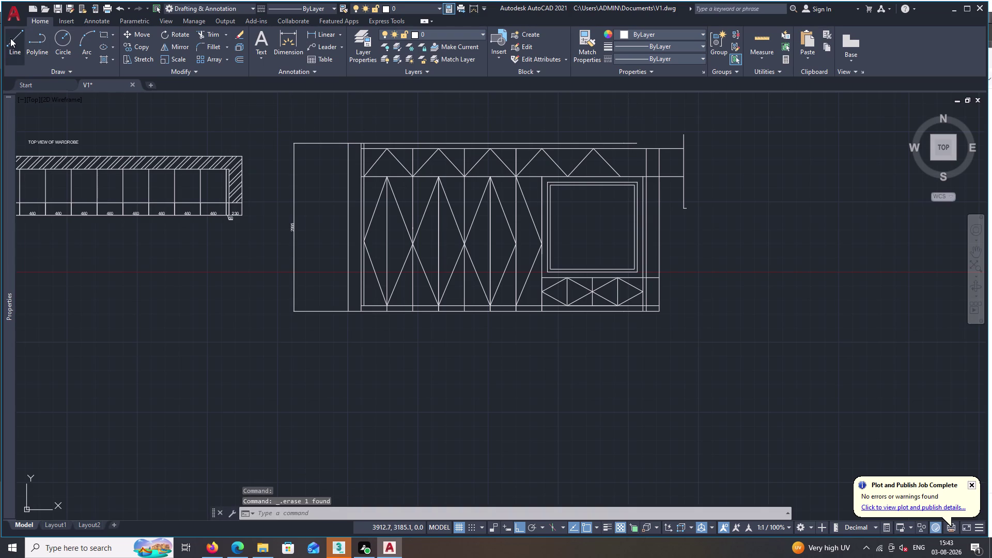
Extend the elevation's top line right to the short vertical boundary line.
key(e)
key(x)
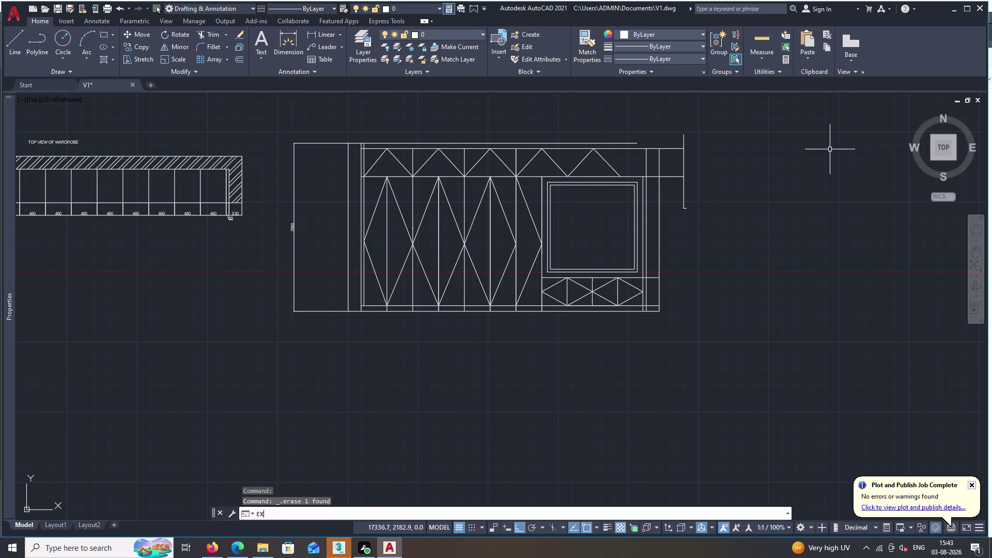
key(space)
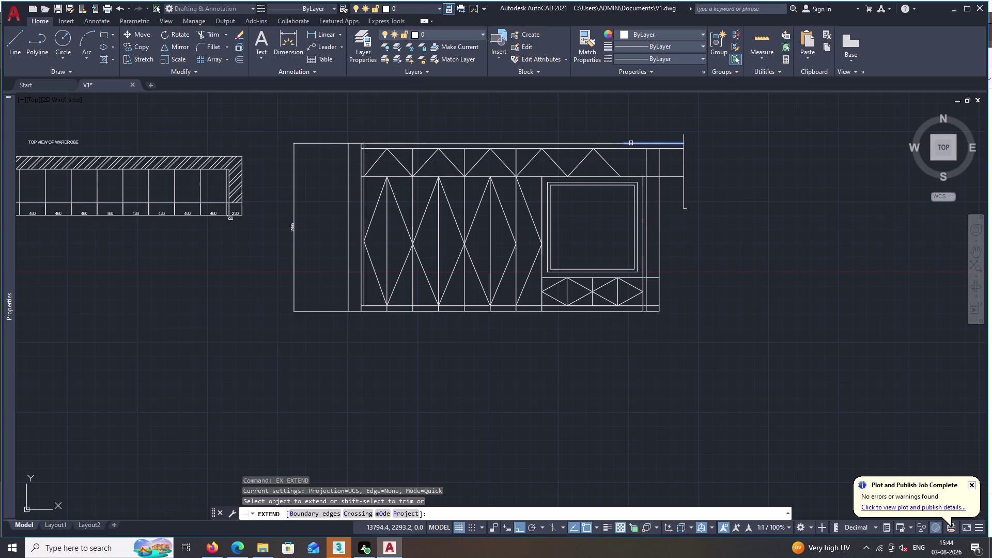
click(631, 144)
key(Escape)
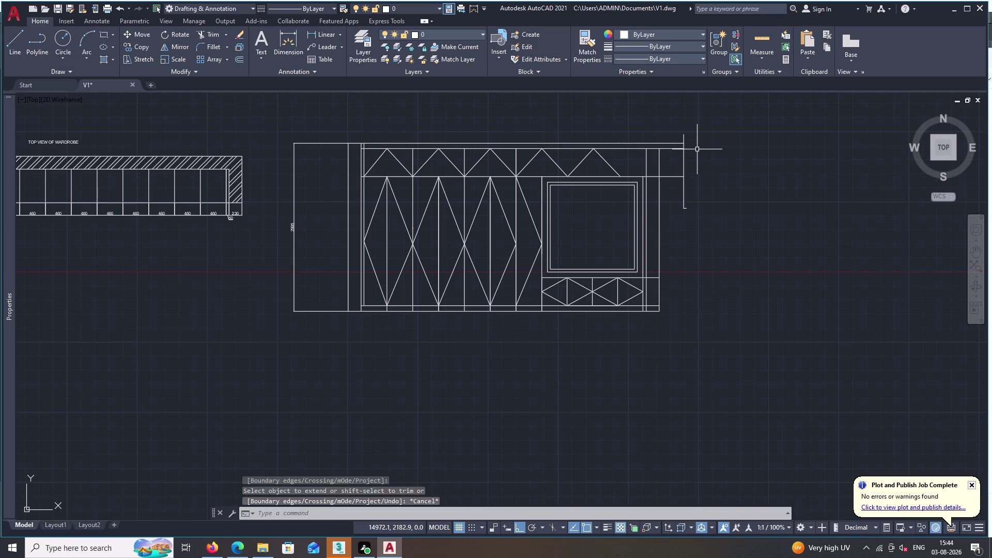
key(space)
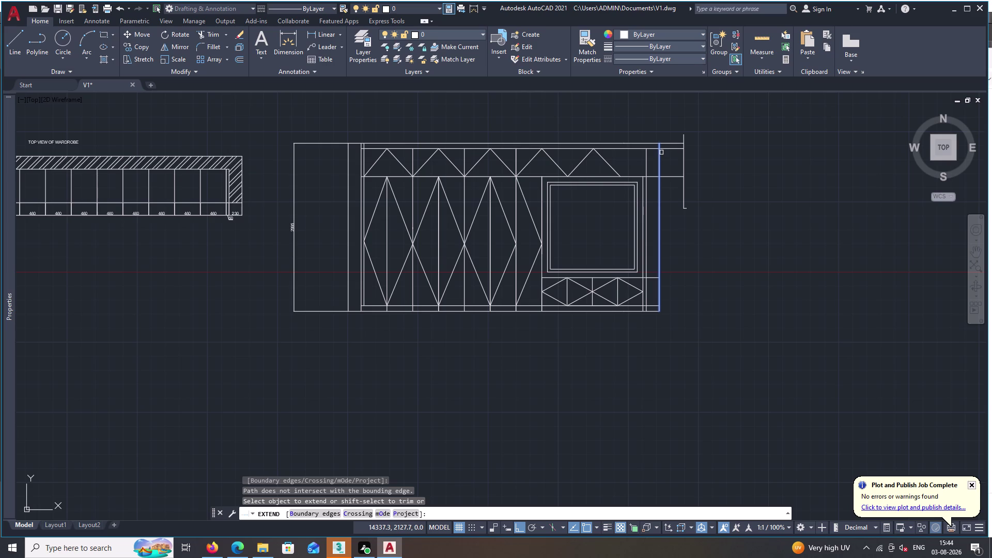
click(659, 154)
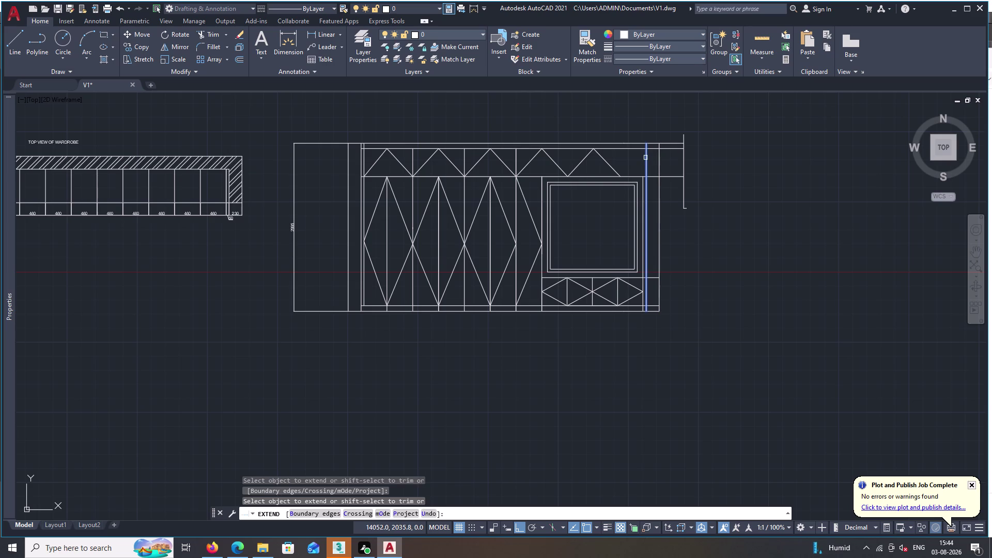
click(645, 158)
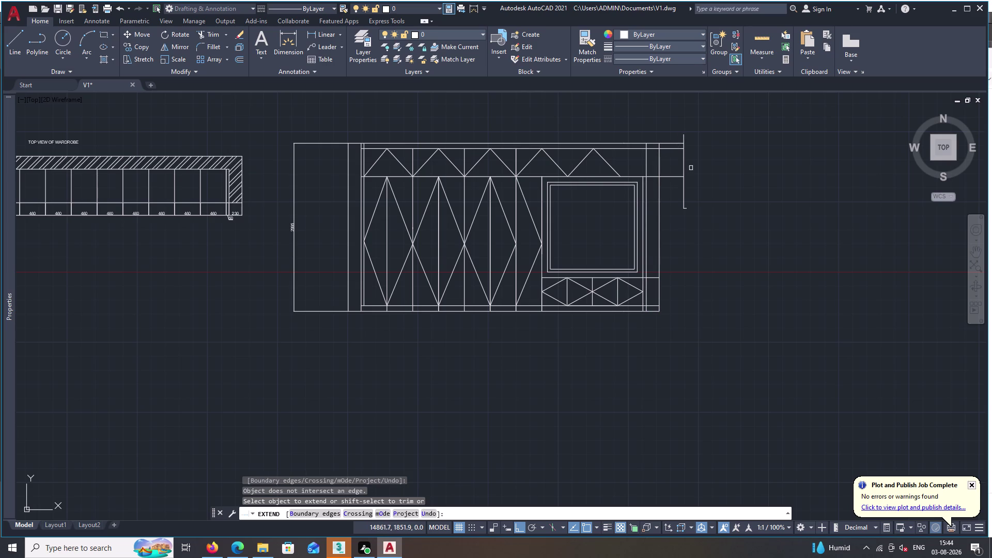
key(Escape)
text(TR)
key(space)
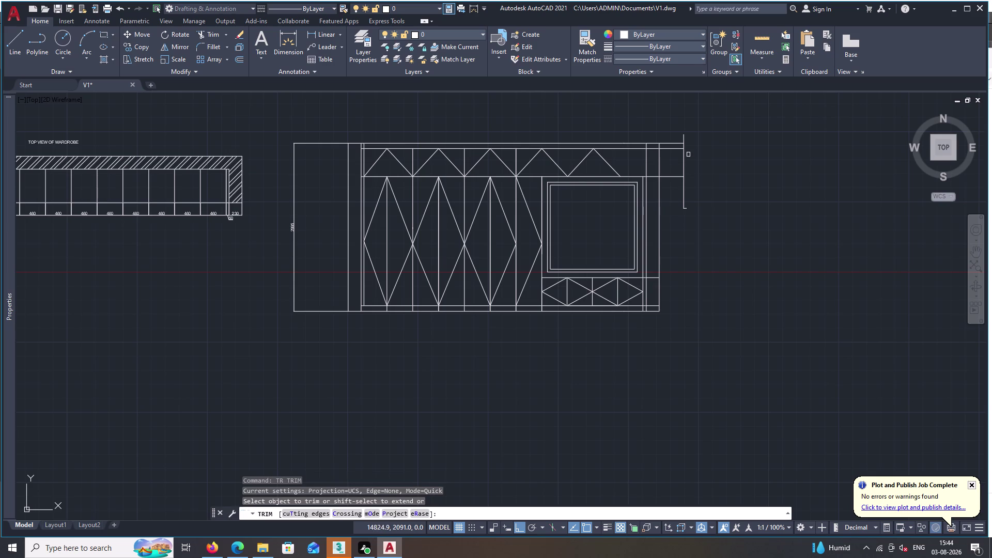
Trim the top-right line overhangs and the short vertical line beyond the cabinet.
click(673, 143)
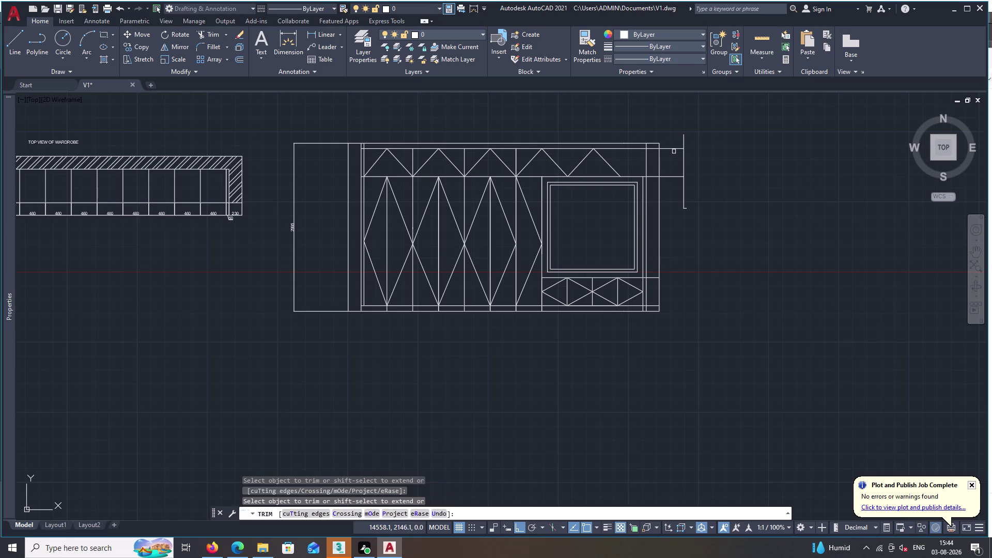
click(674, 149)
double_click(671, 175)
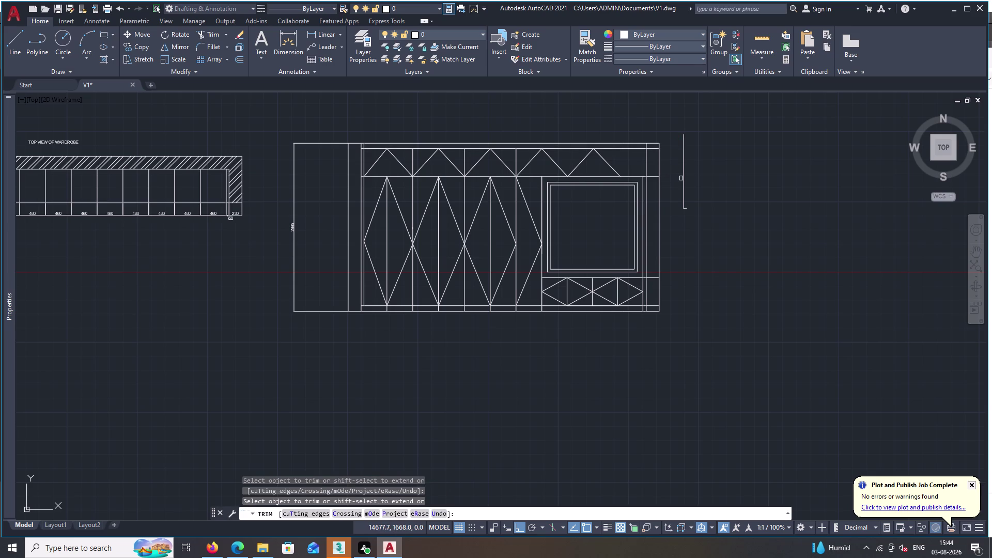
click(683, 181)
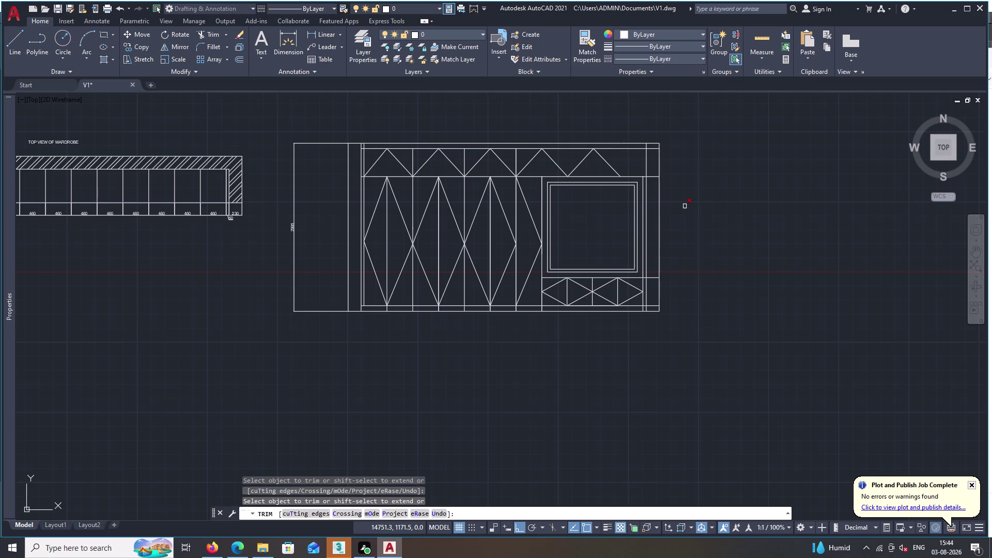
double_click(684, 206)
middle_drag(771, 189, 782, 192)
middle_drag(782, 192, 793, 194)
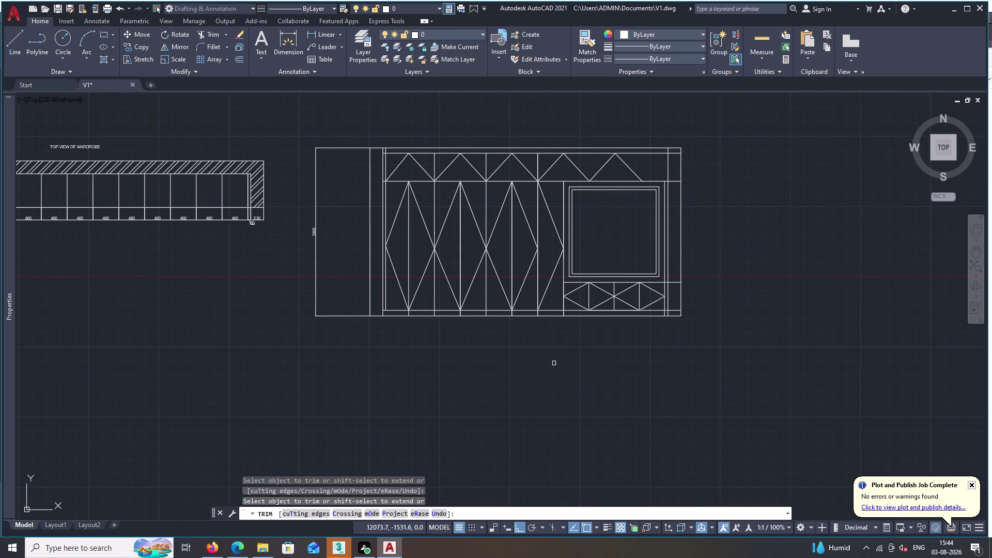
scroll(up, 3)
scroll(down, 3)
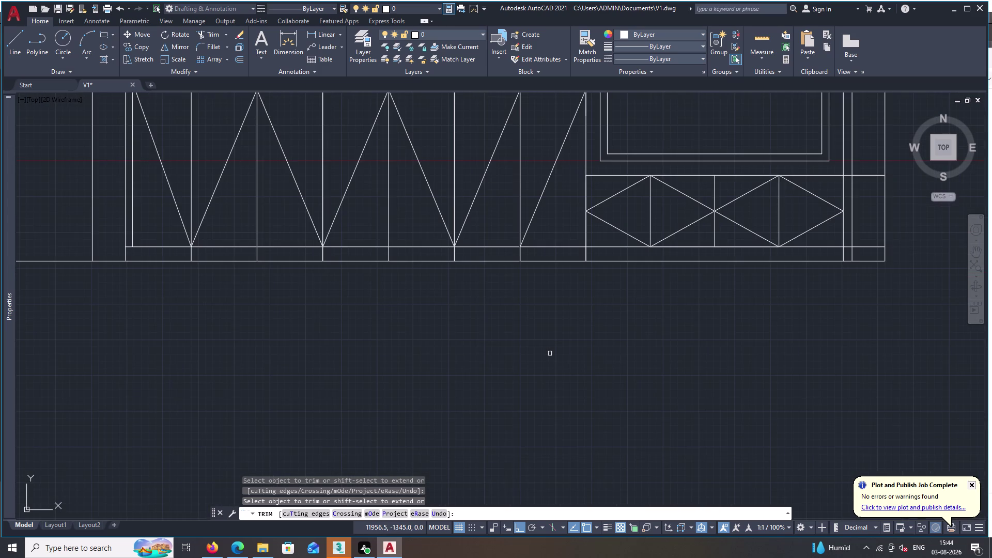
scroll(down, 3)
scroll(up, 3)
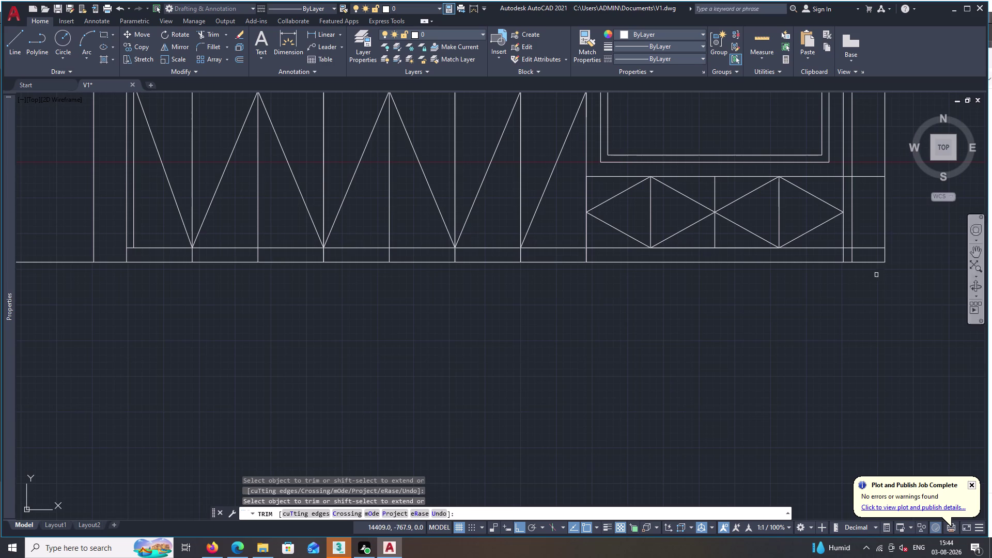
key(Escape)
Fence-trim the leftover line stubs along the bottom plinth, including the right end.
text(TR)
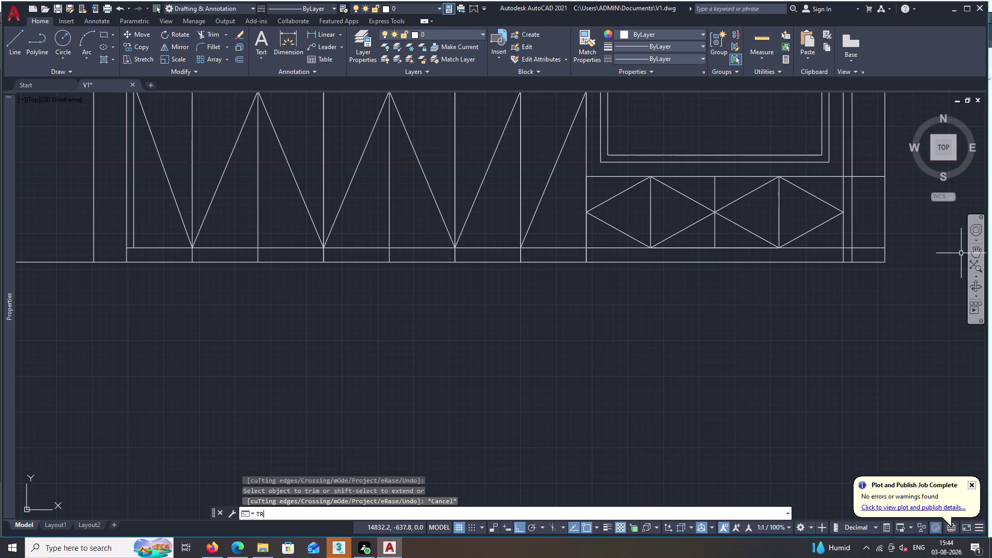
key(space)
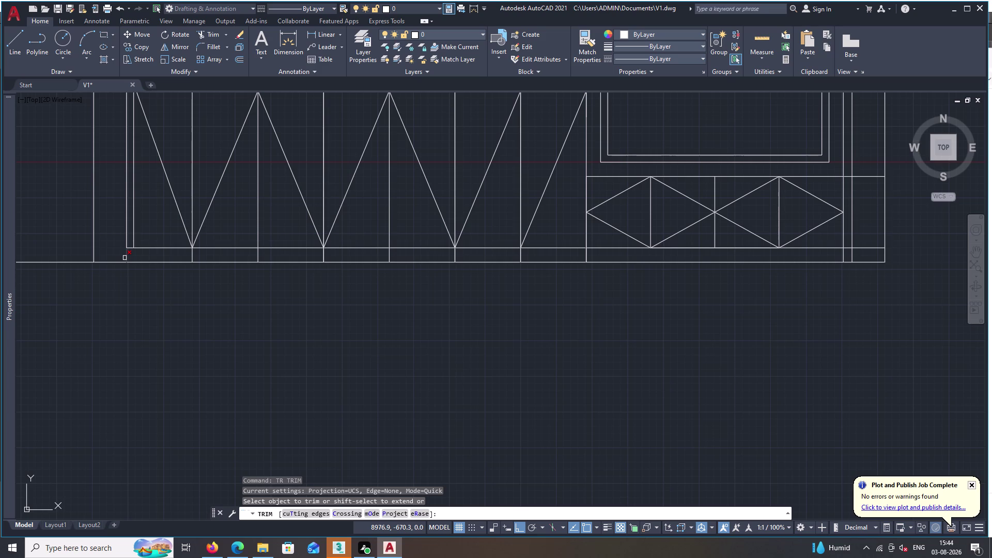
click(187, 256)
drag(187, 256, 308, 262)
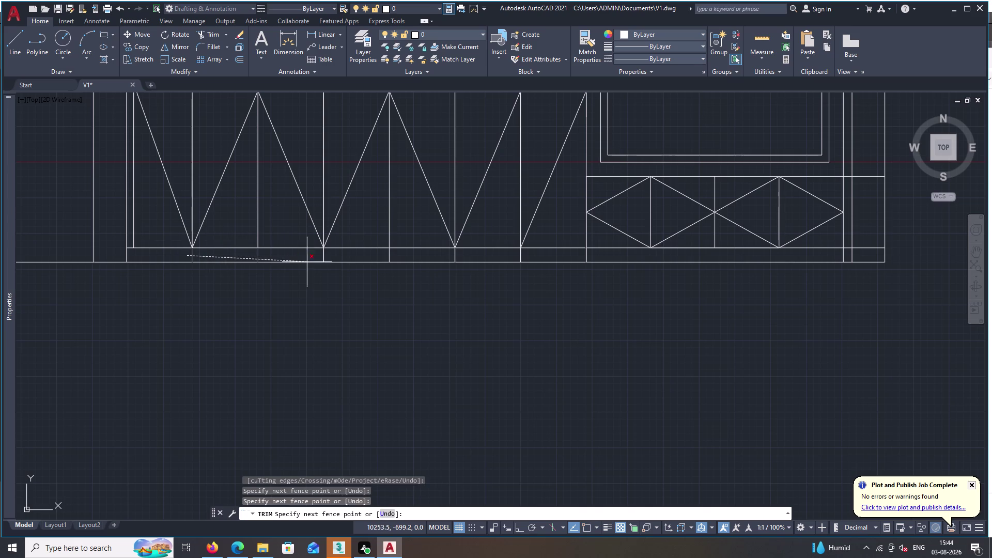
drag(308, 262, 324, 263)
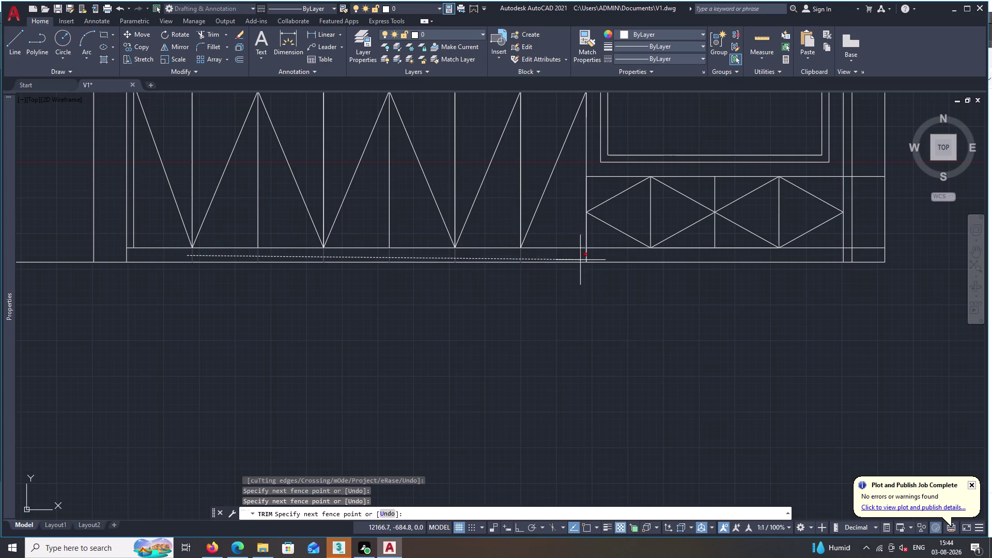
click(600, 257)
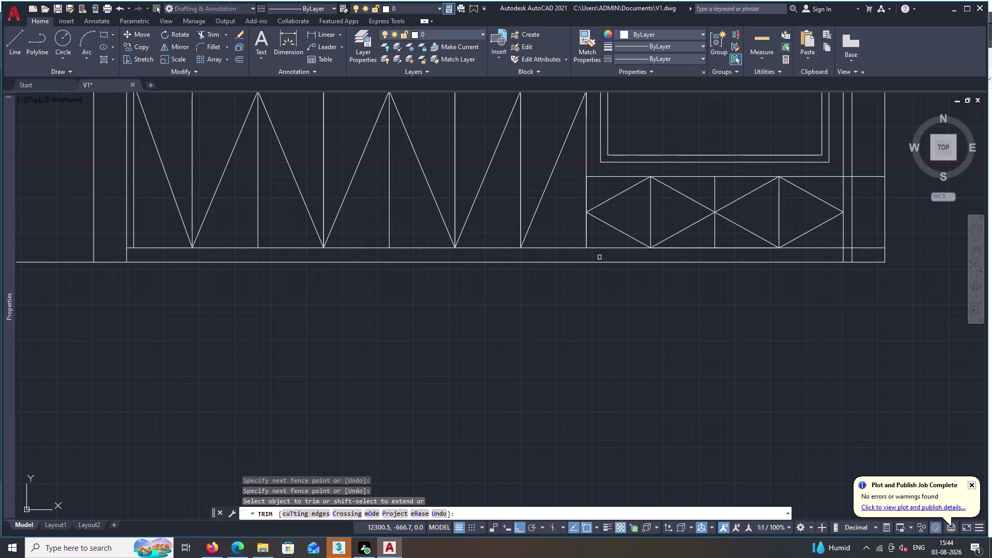
key(Menu)
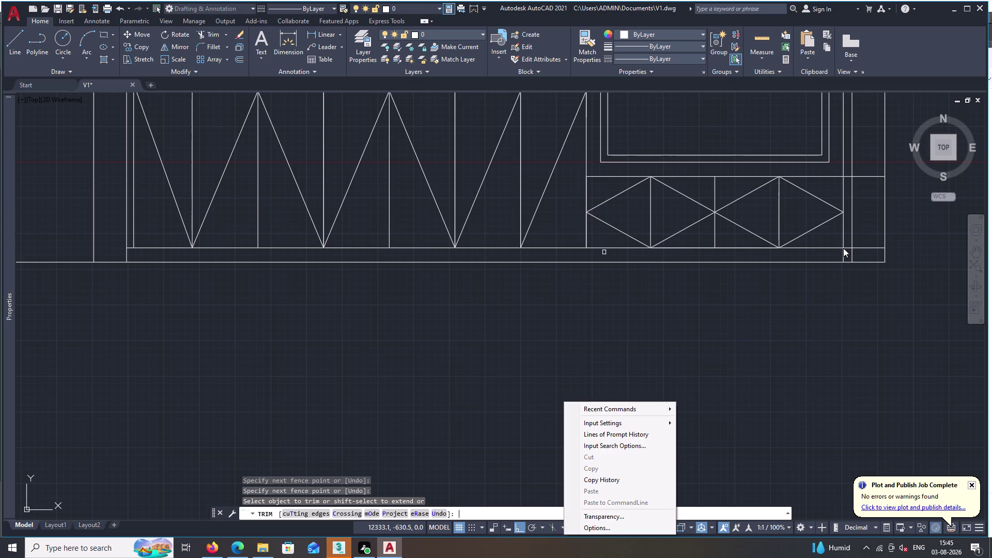
key(space)
key(Escape)
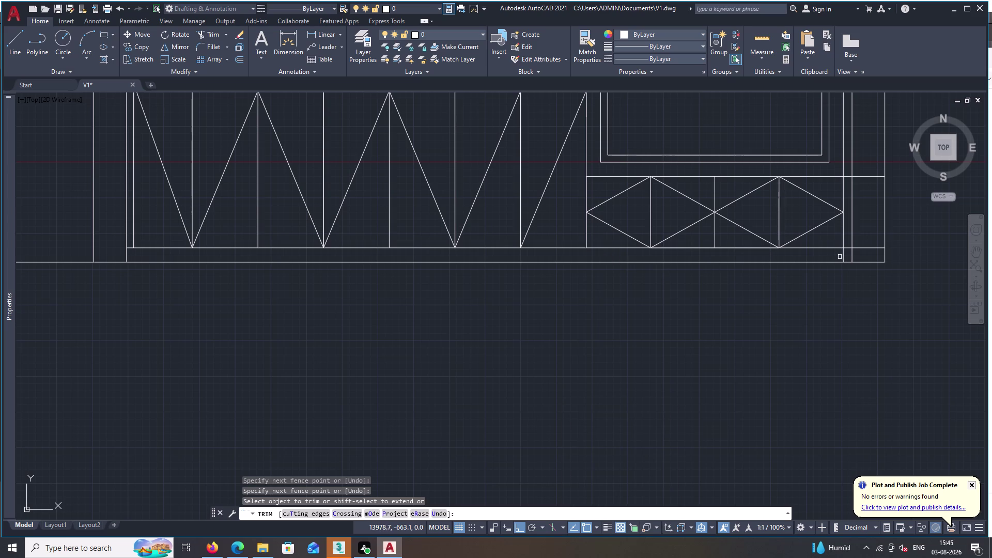
click(844, 258)
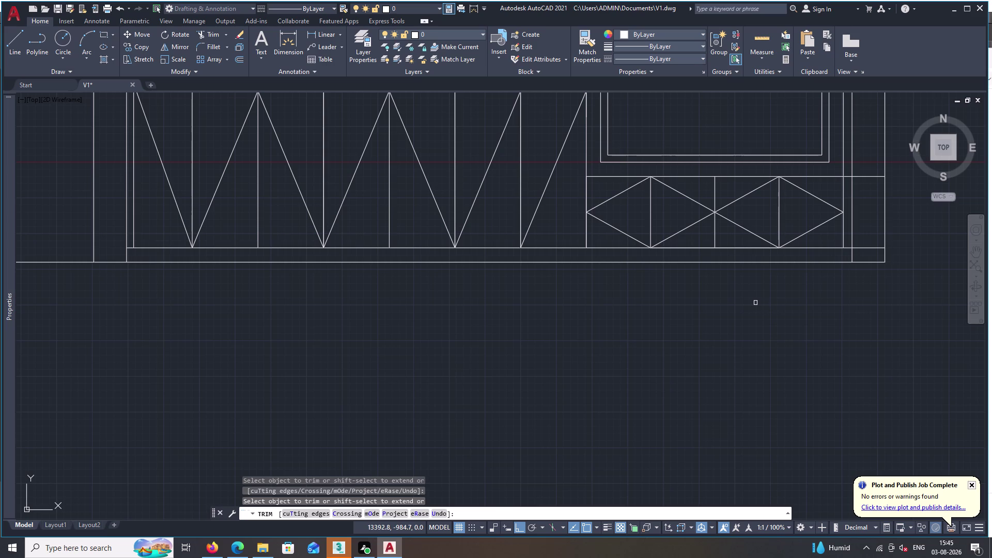
scroll(down, 3)
middle_drag(755, 303, 771, 412)
scroll(down, 3)
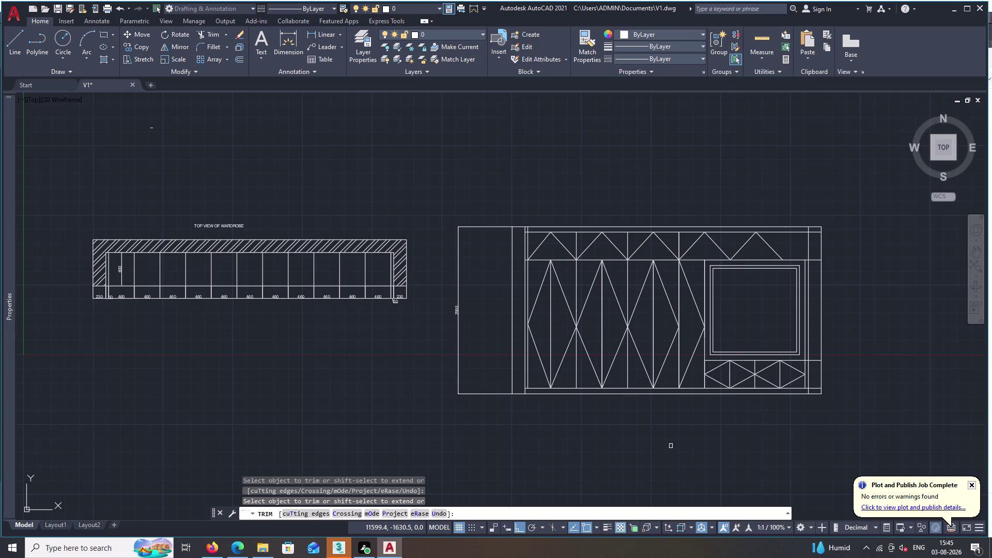
Load ACAD_ISO02W100 through the Linetype Manager and select it as current linetype.
double_click(701, 54)
triple_click(700, 53)
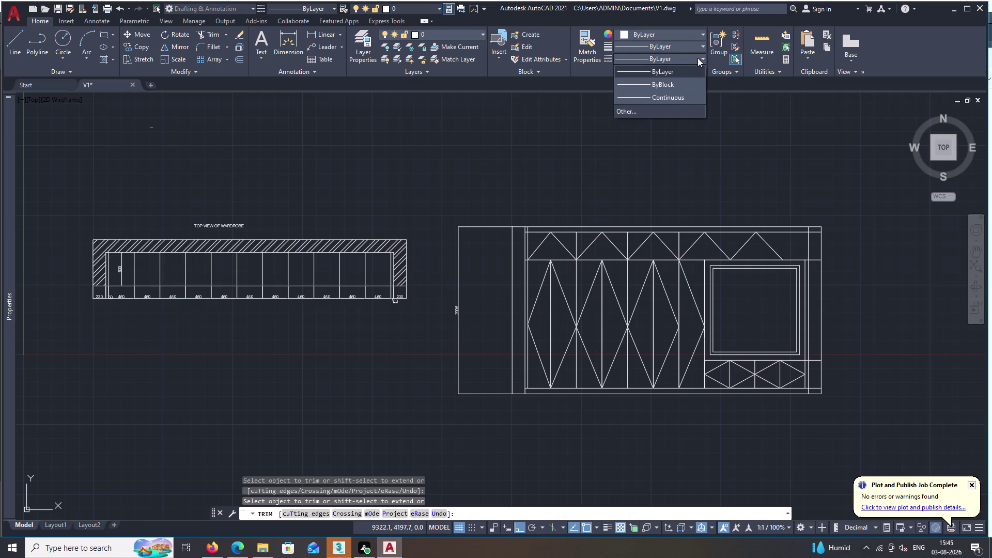
triple_click(659, 107)
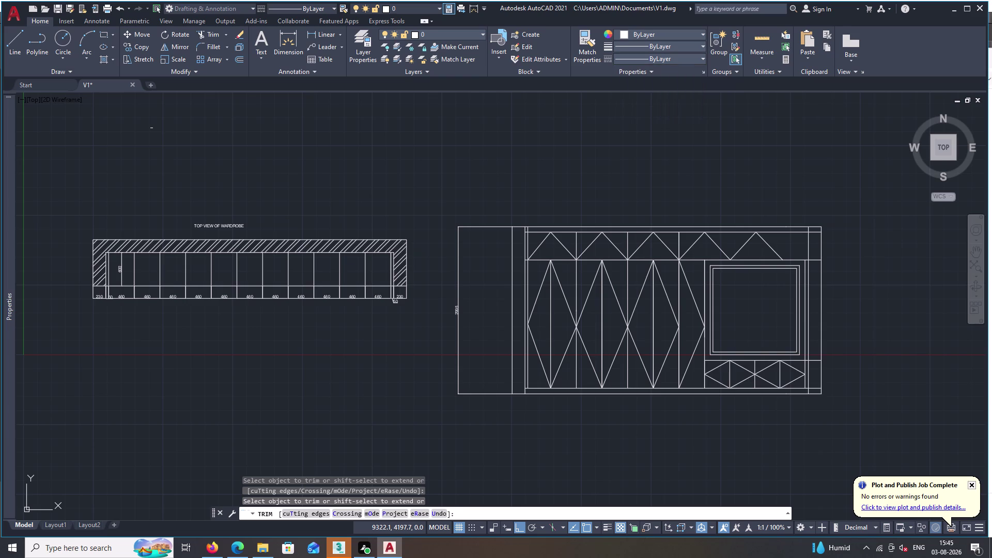
click(576, 184)
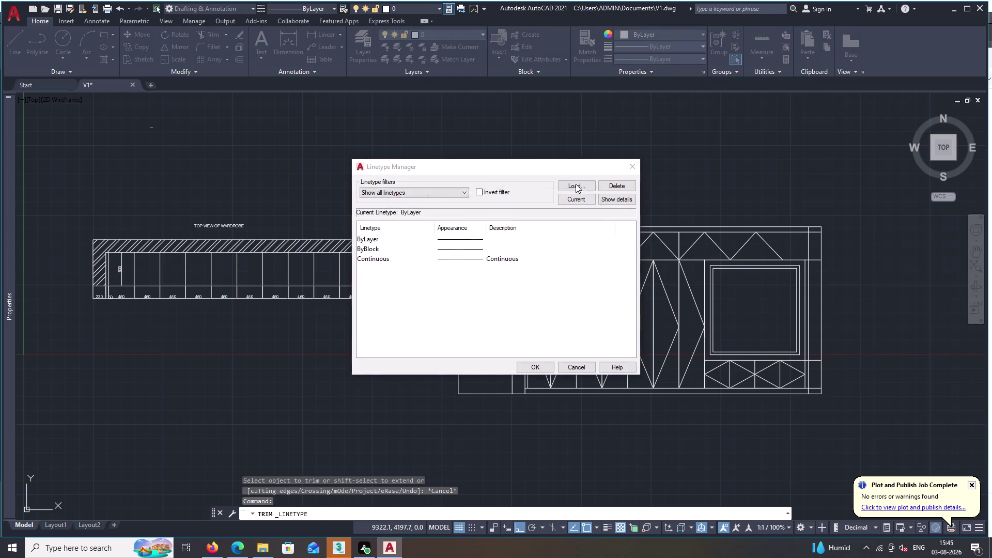
triple_click(550, 256)
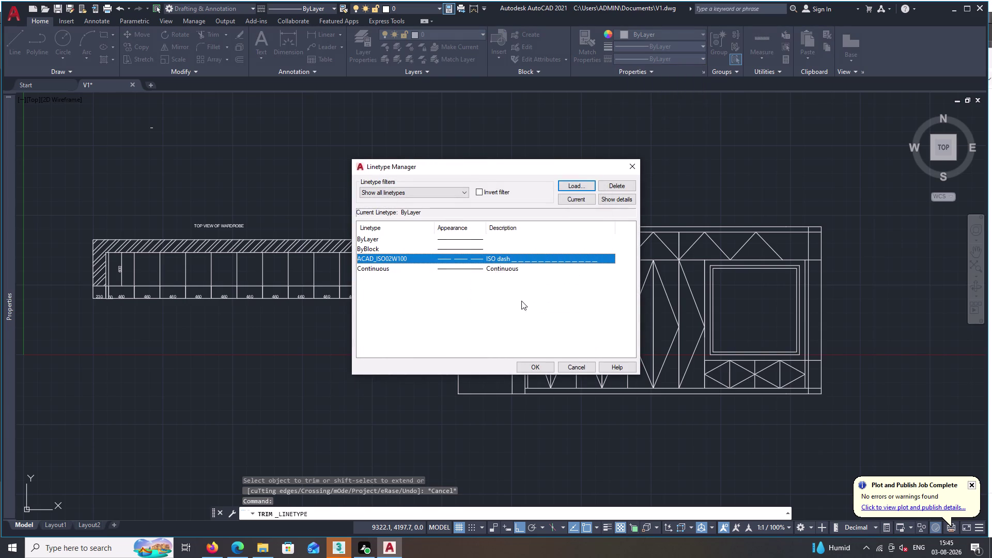
double_click(536, 368)
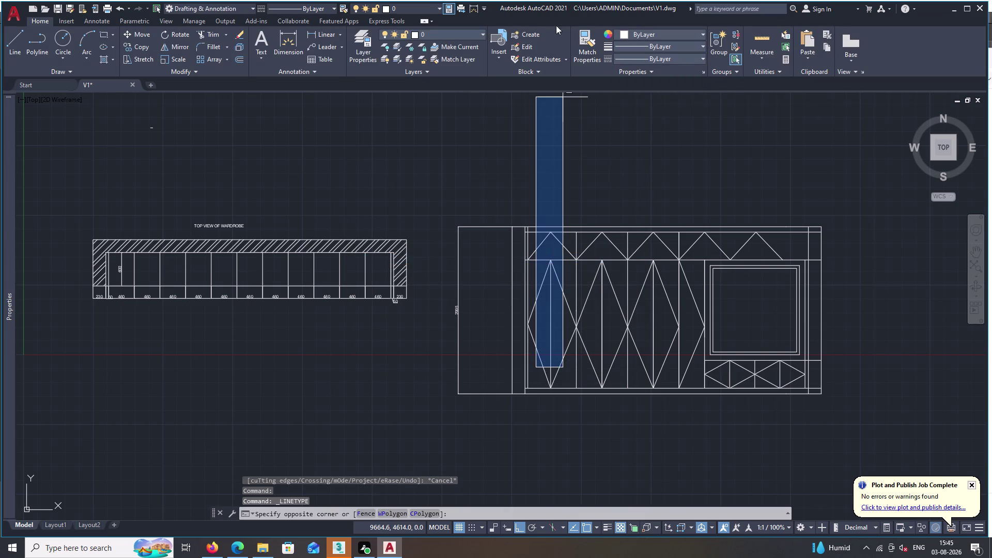
key(Escape)
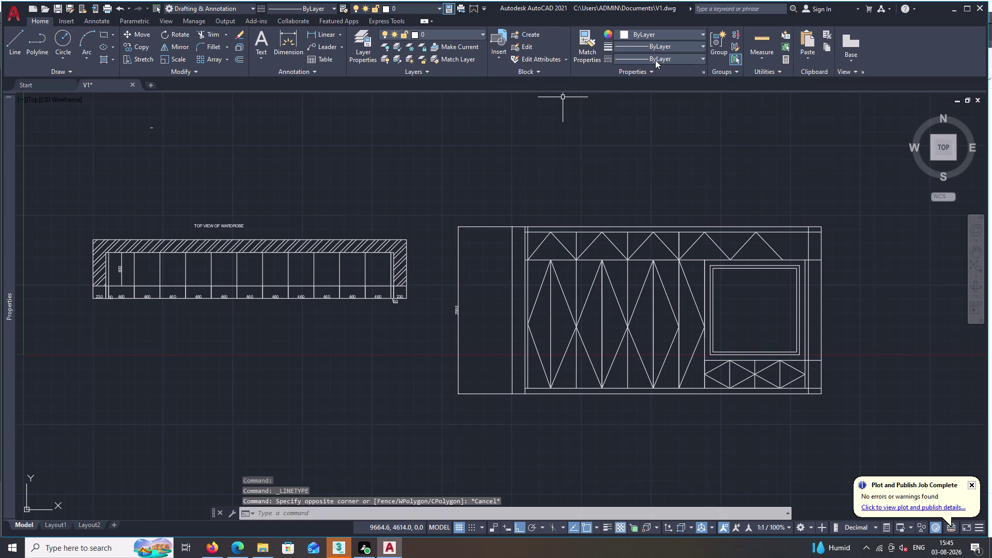
double_click(658, 55)
click(668, 58)
triple_click(682, 98)
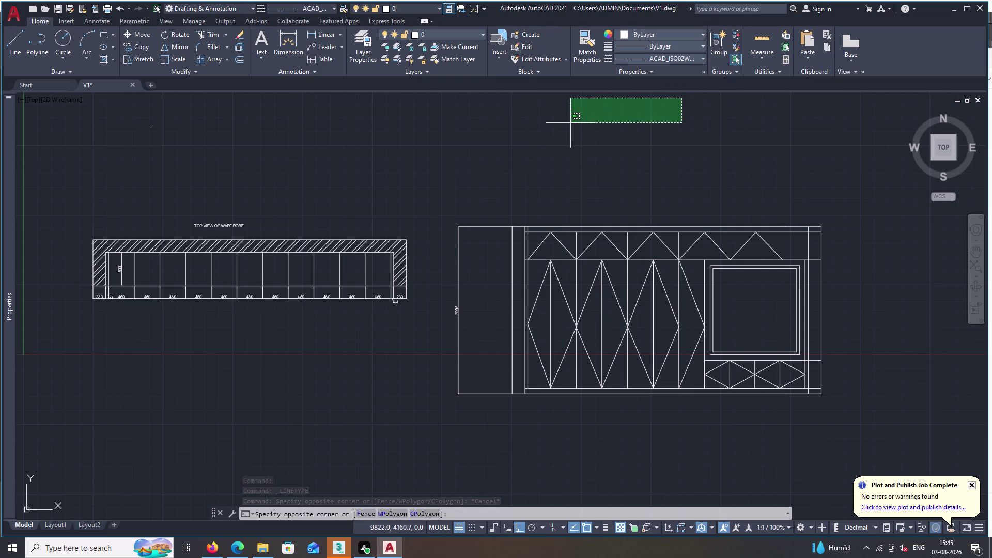
Draw a horizontal dashed line above the elevation drawings.
key(Escape)
double_click(555, 134)
key(Escape)
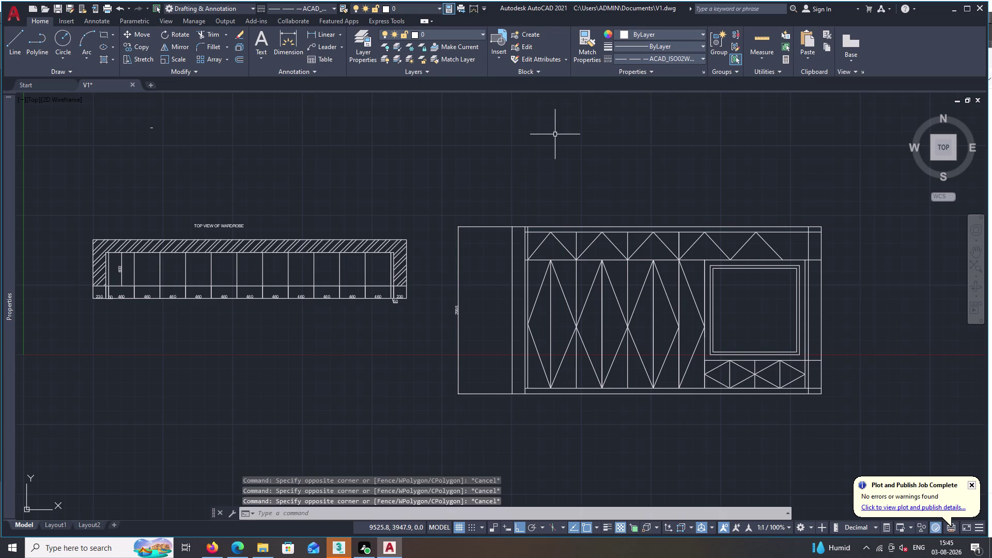
text(L)
key(space)
click(555, 135)
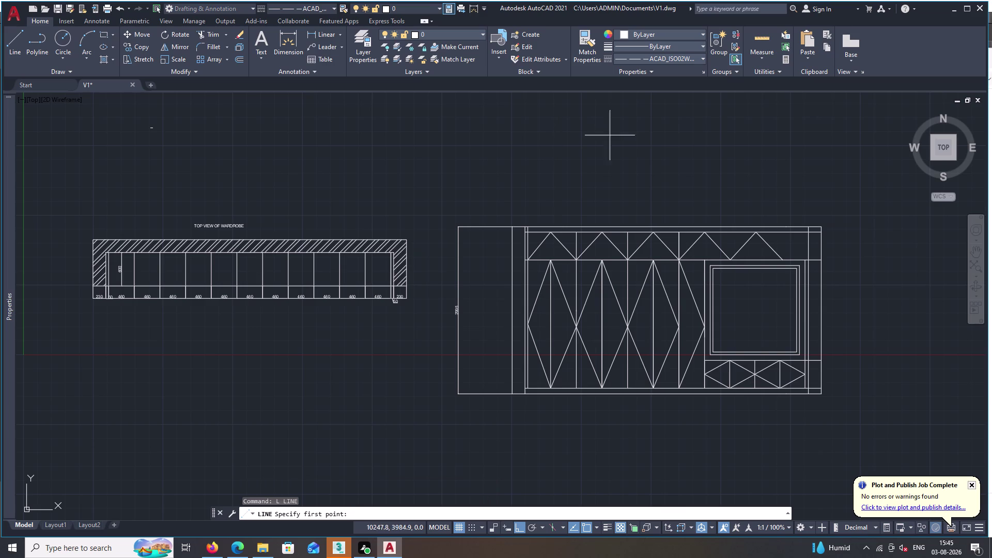
key(l)
key(l)
key(l)
key(space)
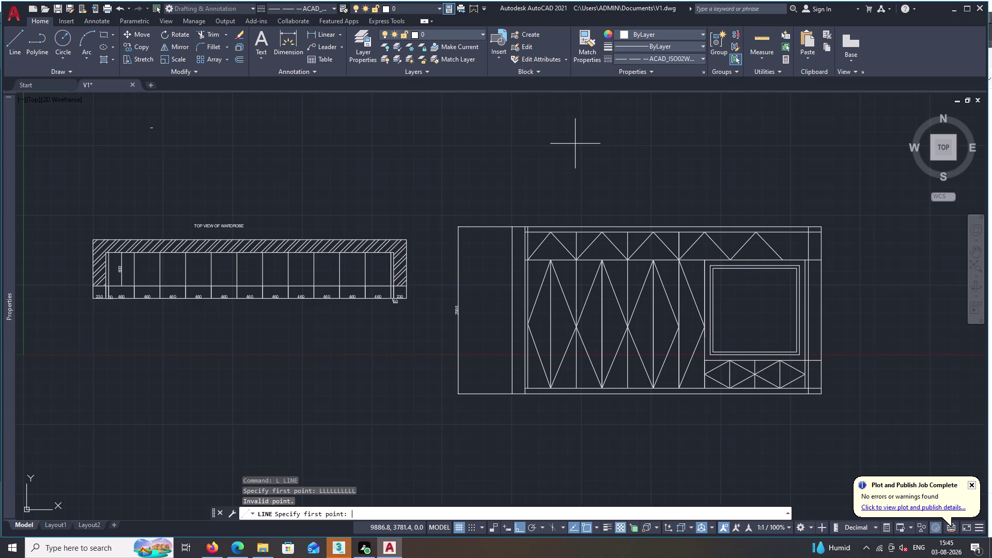
text(L)
key(space)
triple_click(576, 143)
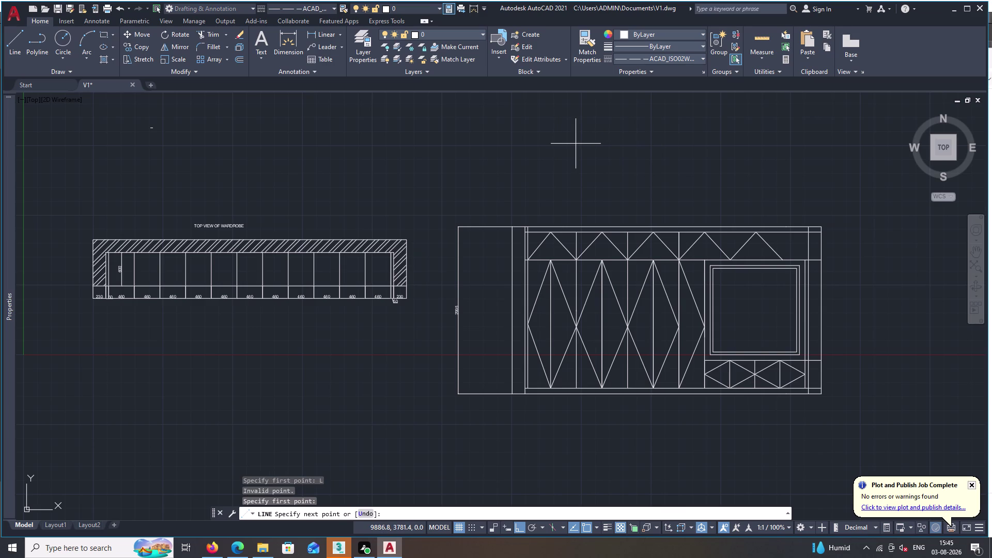
click(738, 147)
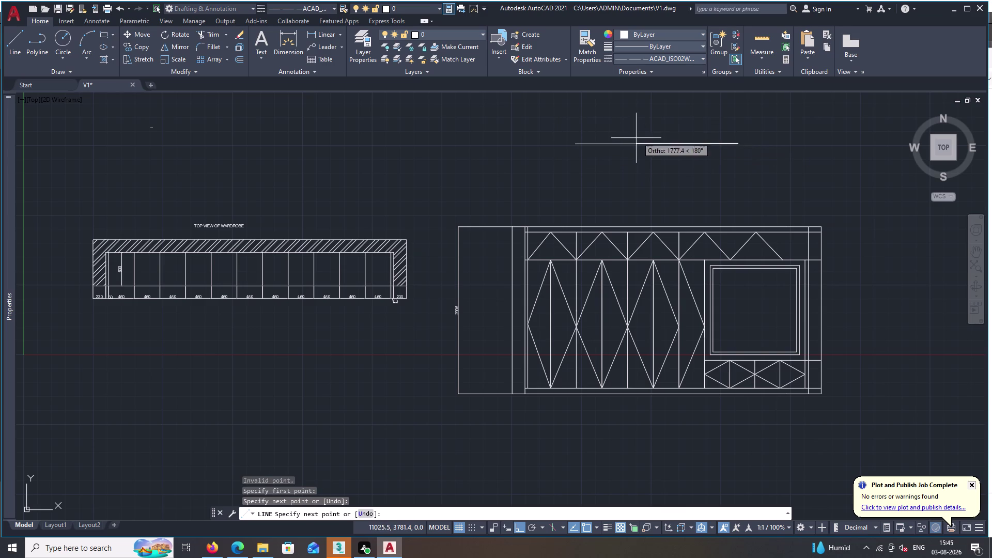
key(Escape)
Scale the new line up by a factor of 10.
scroll(up, 3)
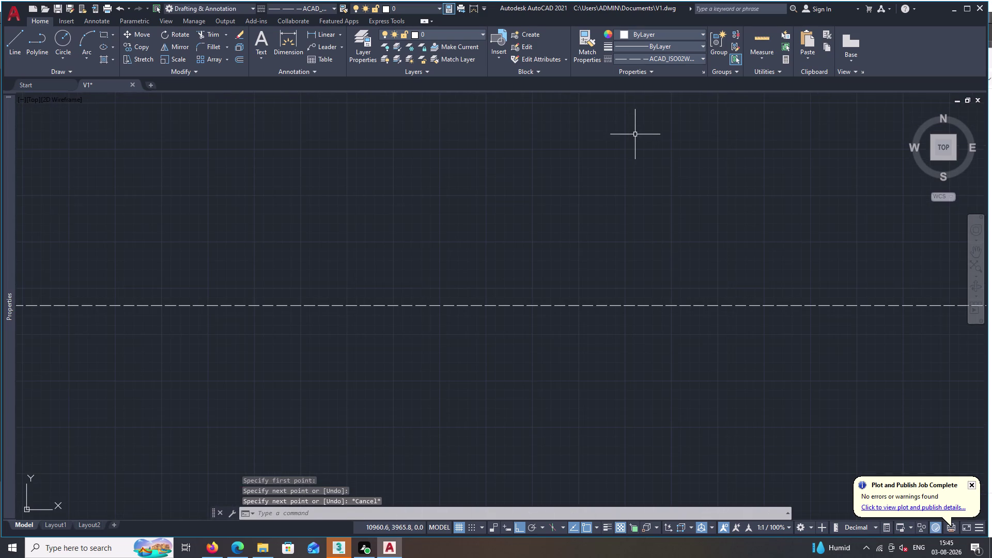
scroll(down, 3)
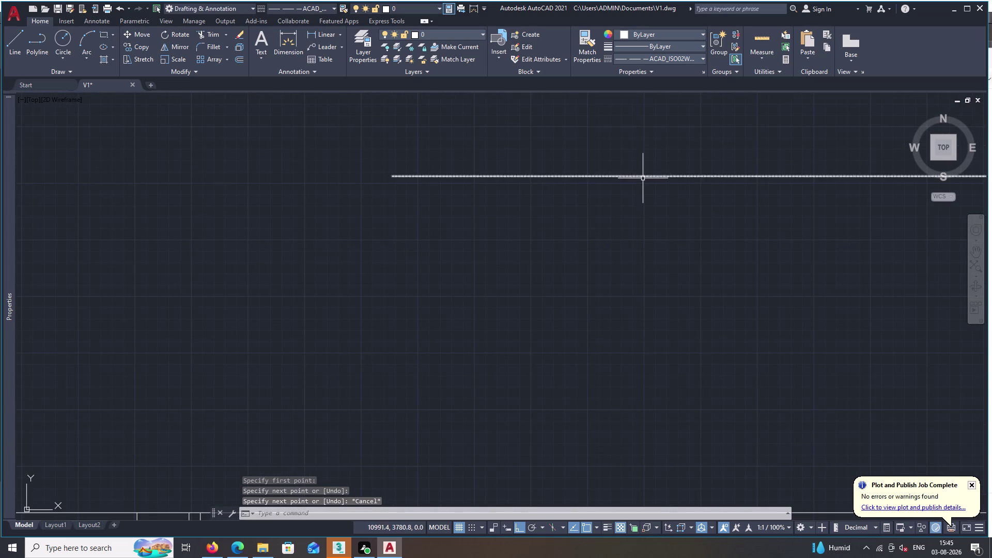
triple_click(645, 176)
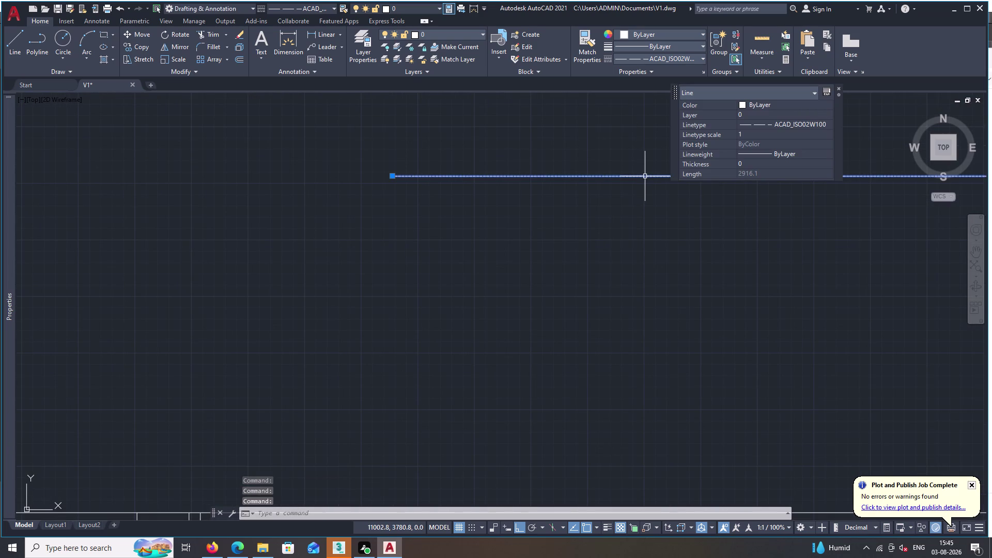
text(SC)
key(space)
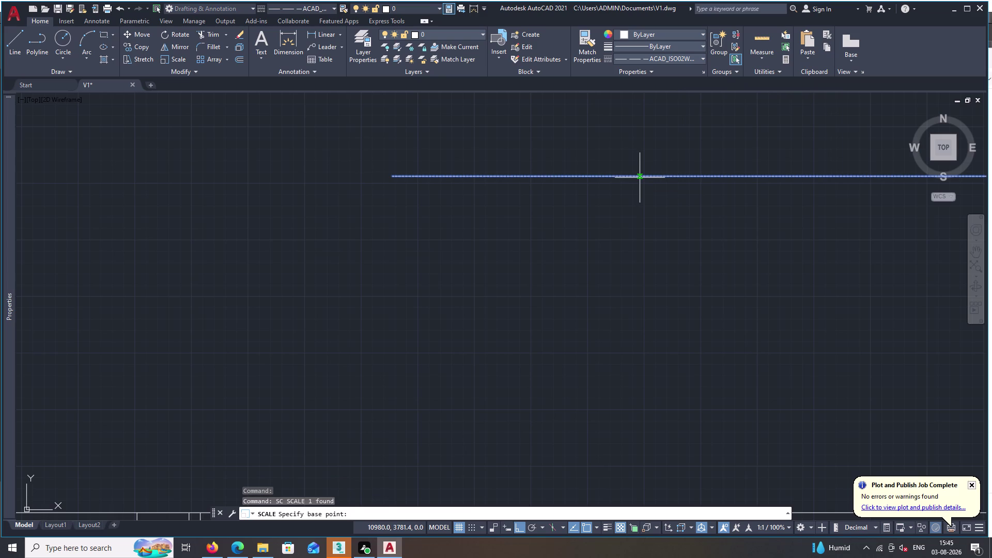
triple_click(640, 176)
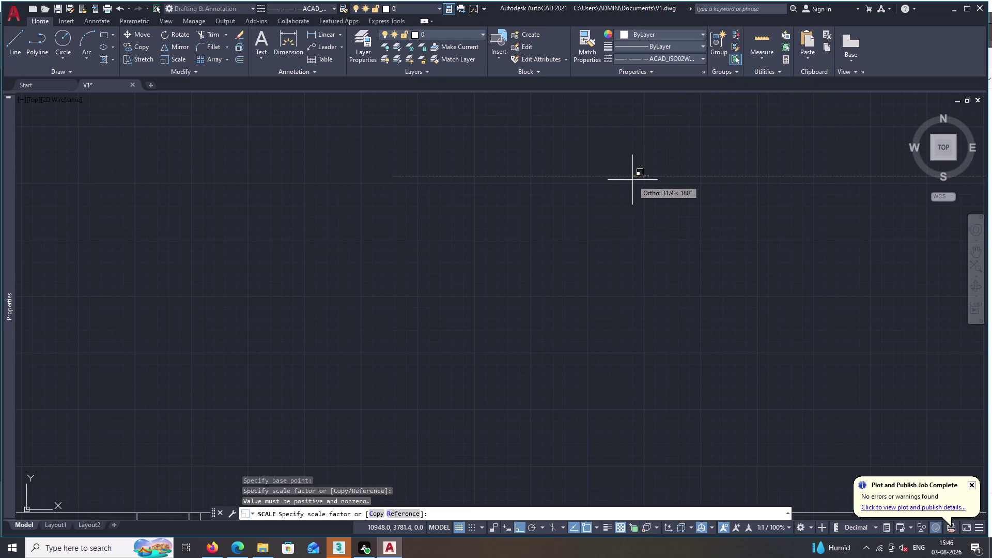
text(10)
key(space)
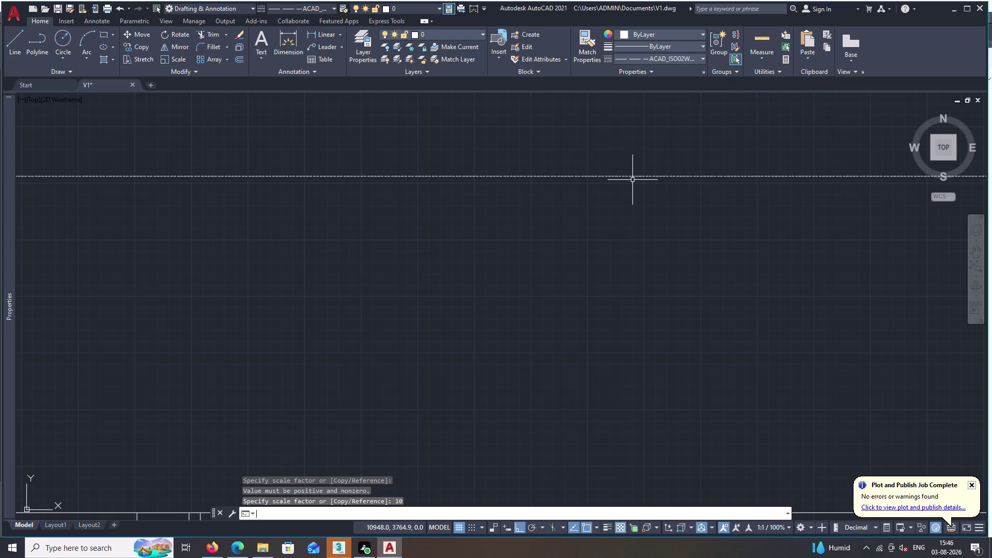
Scale the enlarged line again, entering 50, to shorten its span.
scroll(down, 3)
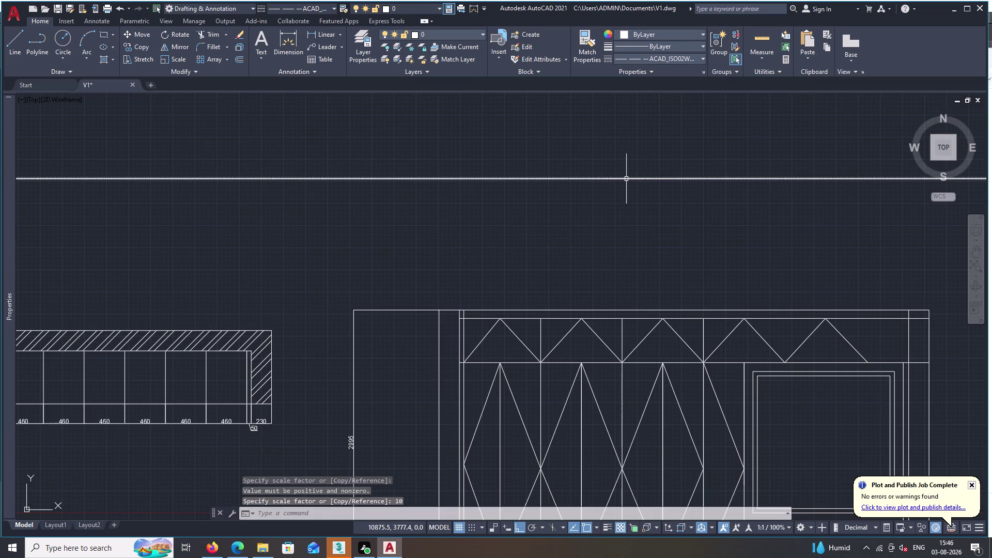
double_click(626, 179)
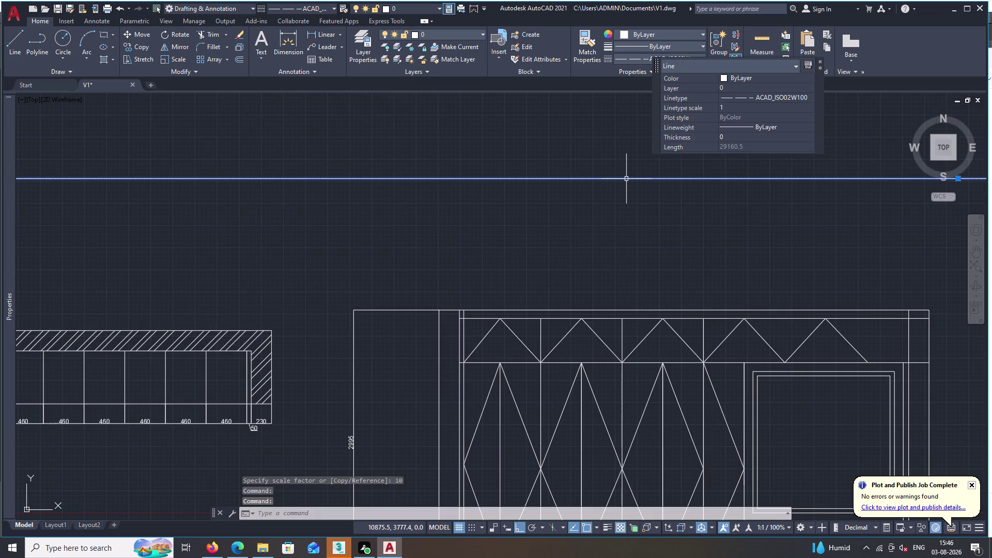
text(SC)
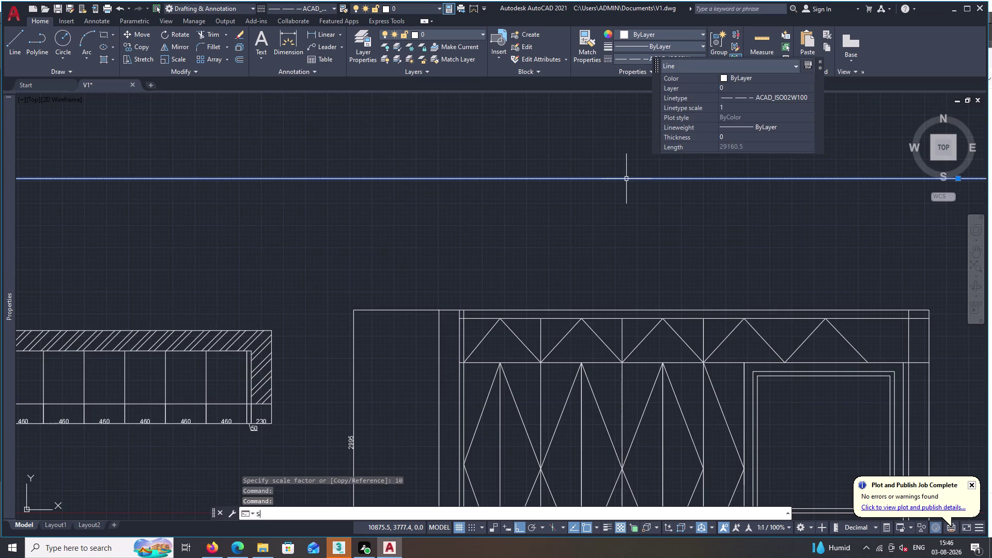
text(C)
key(space)
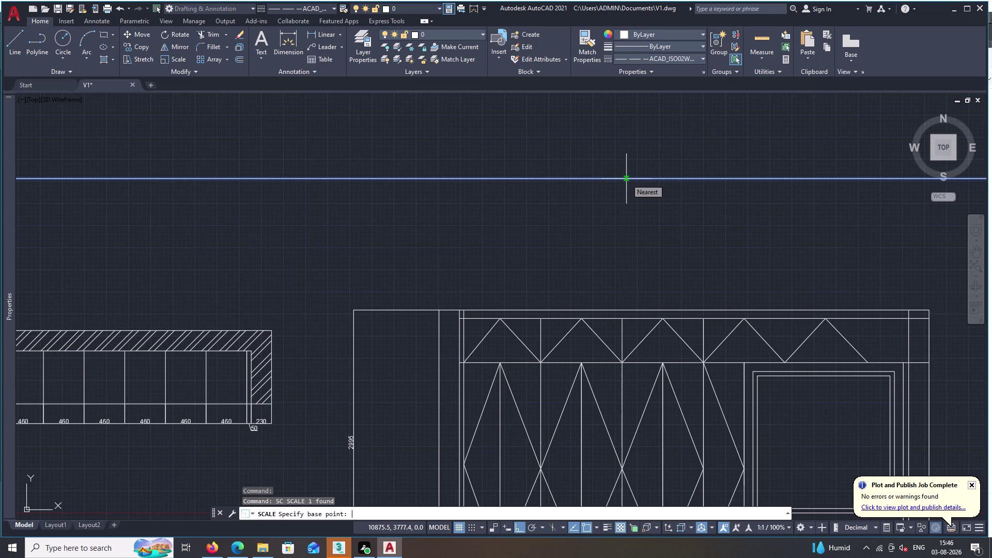
text(50)
key(space)
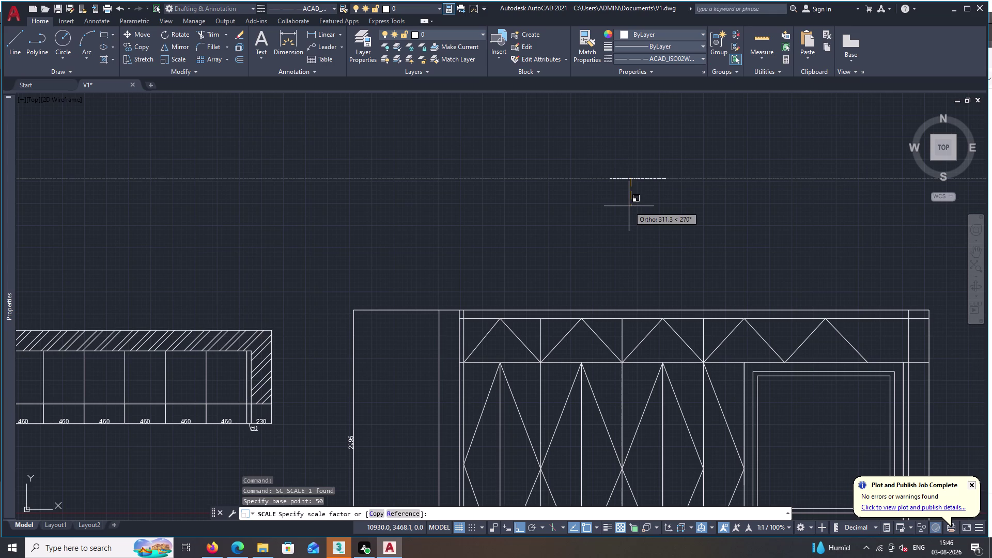
click(444, 161)
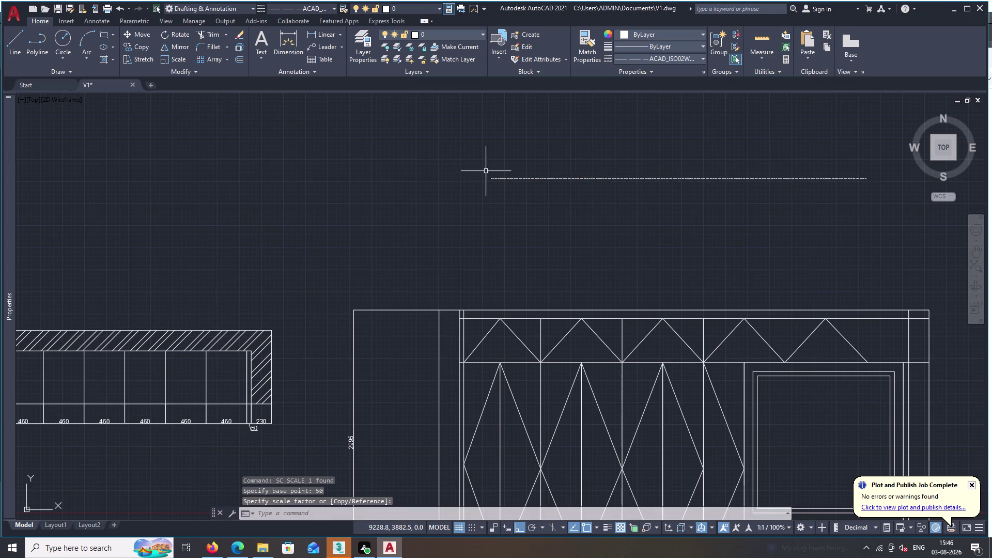
scroll(up, 3)
scroll(down, 3)
scroll(down, 3)
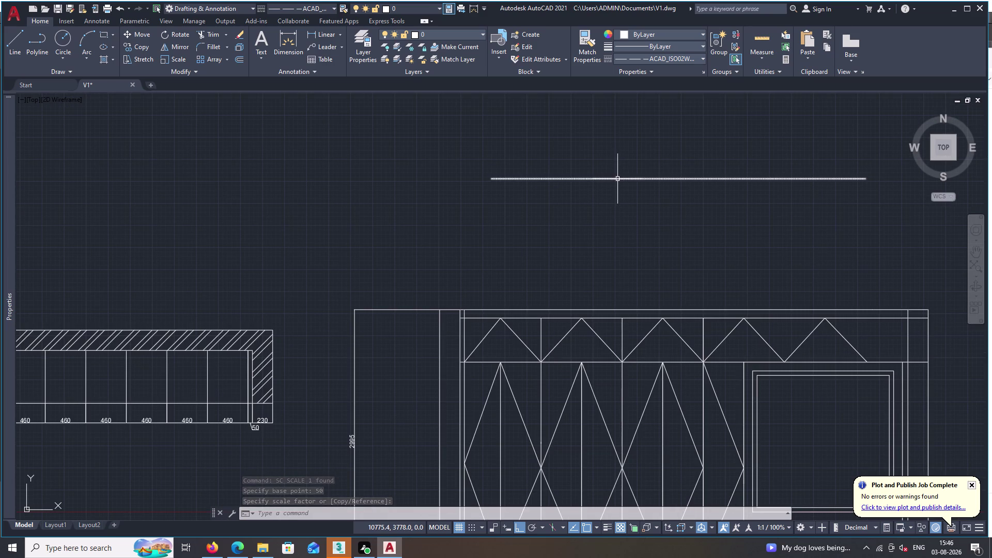
click(618, 179)
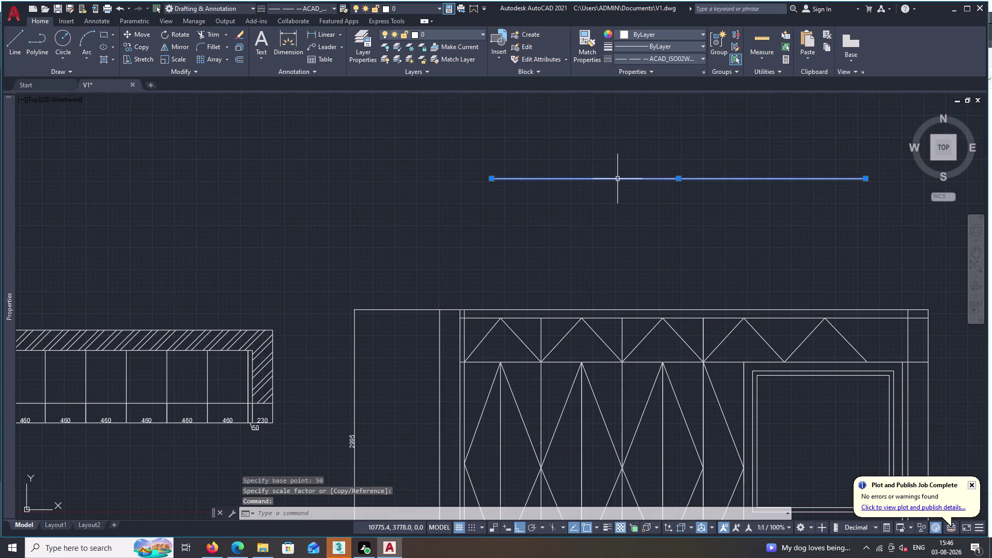
key(Escape)
click(617, 178)
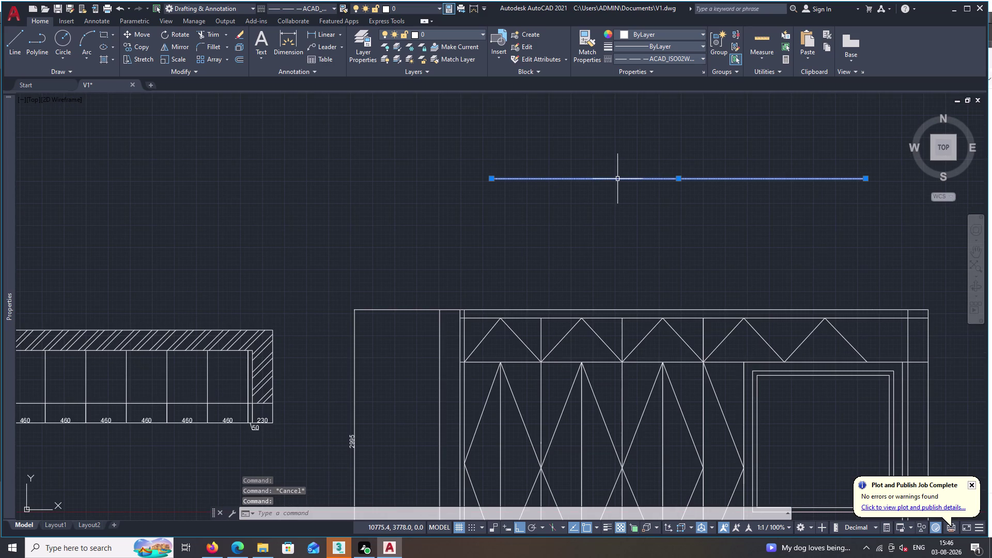
key(x)
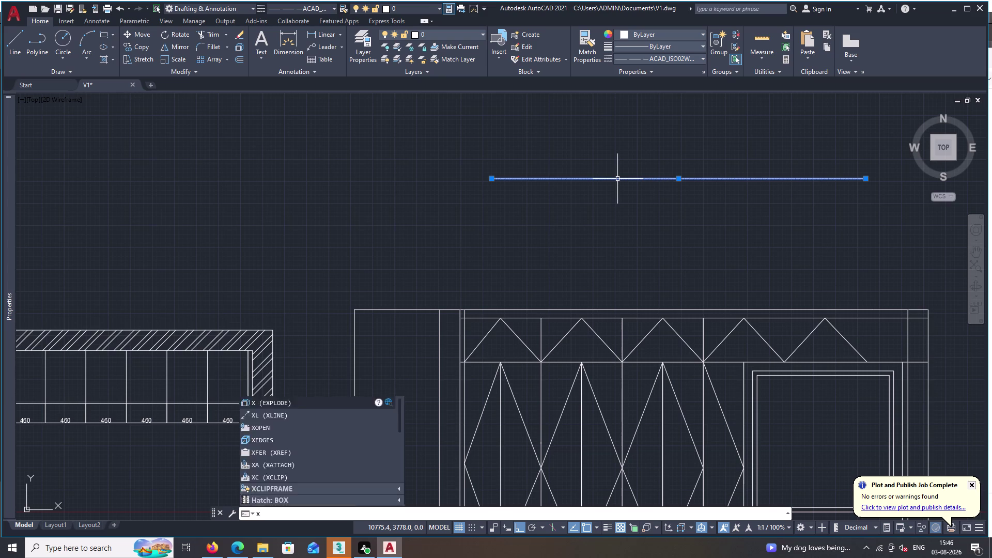
key(Escape)
key(s)
key(t)
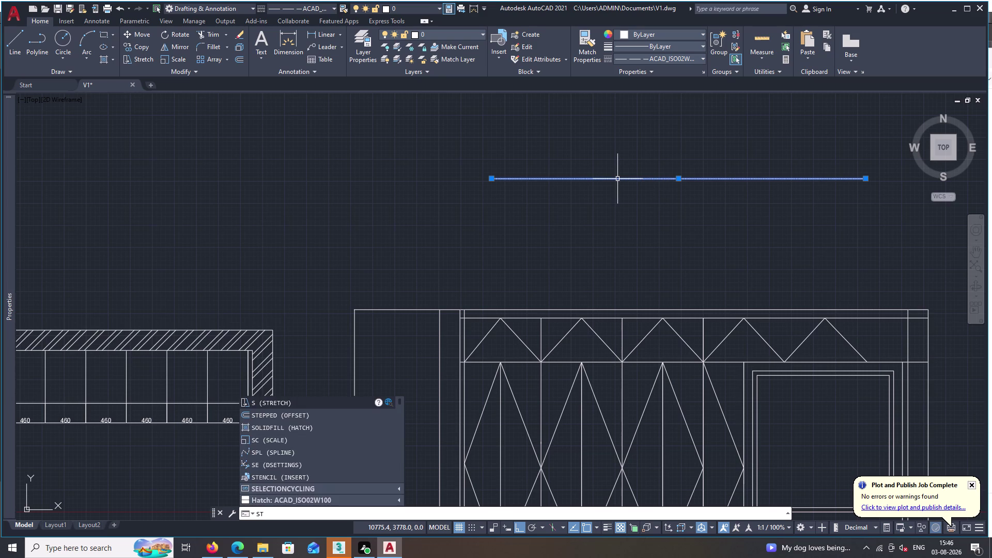
key(space)
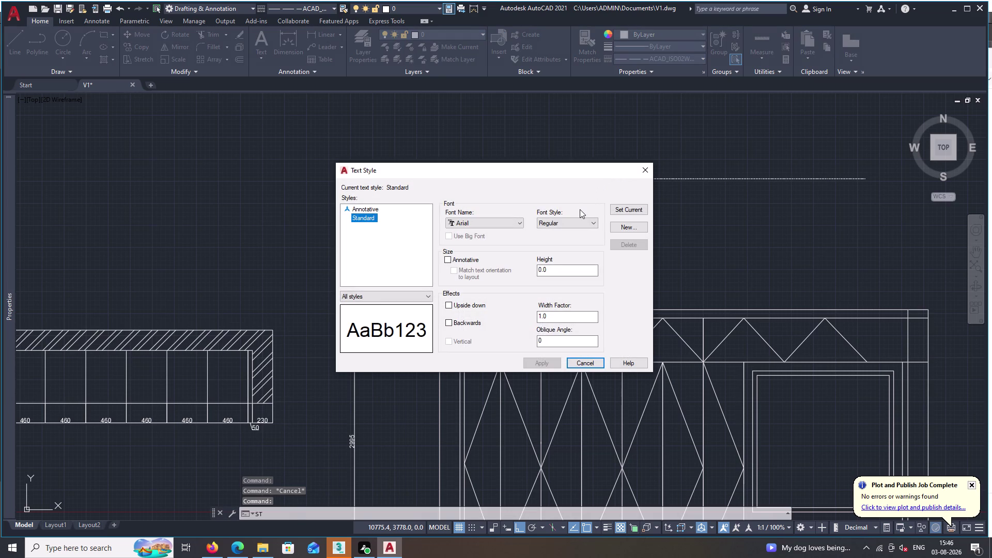
key(Escape)
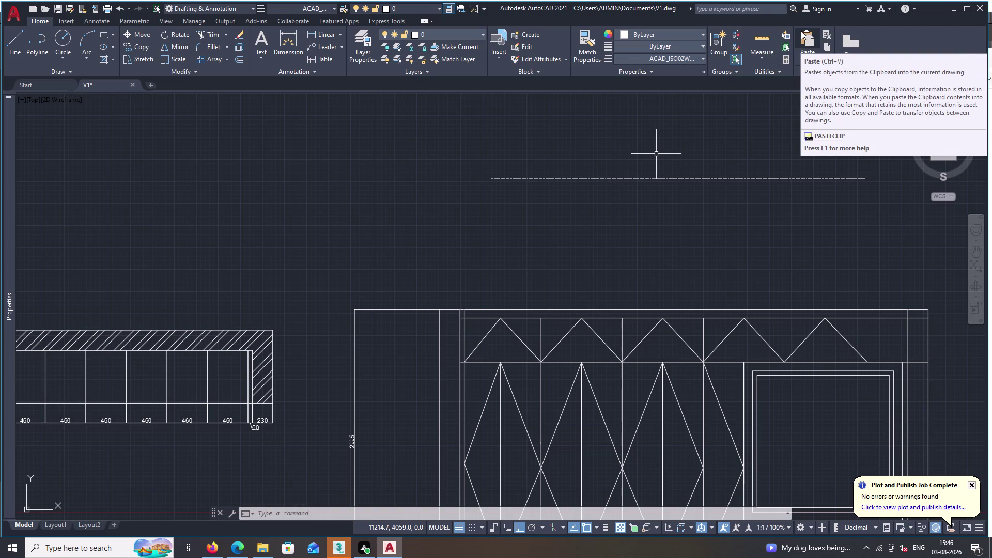
Set the linetype scale (LTS) to 10 so the line above the elevation shows clear dashes.
key(Escape)
text(LY)
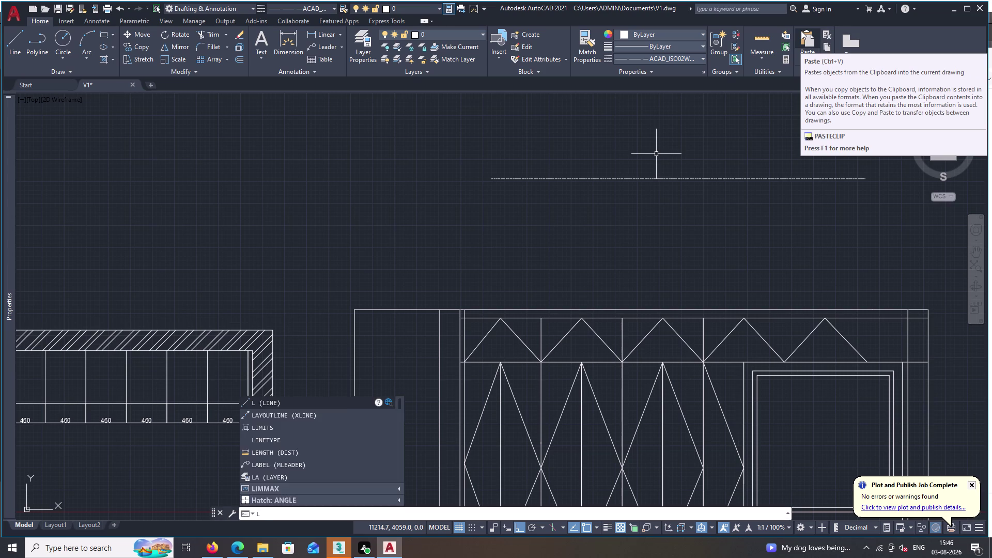
key(BackSpace)
text(T)
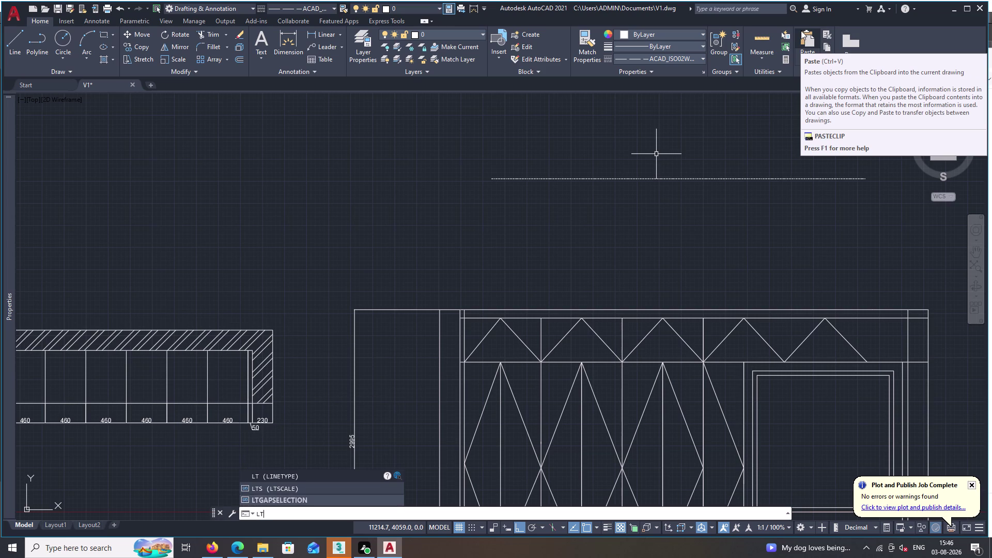
text(S)
key(space)
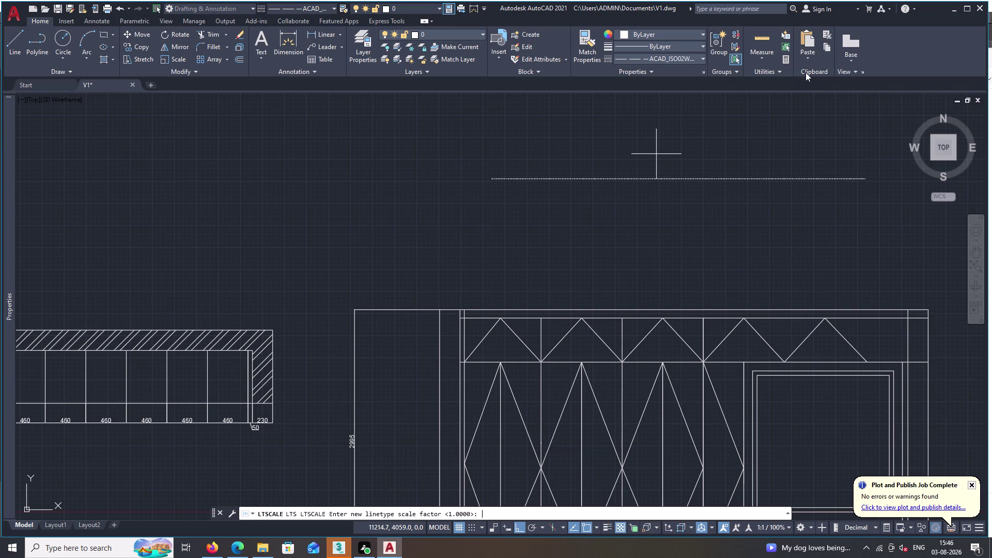
double_click(767, 178)
double_click(766, 180)
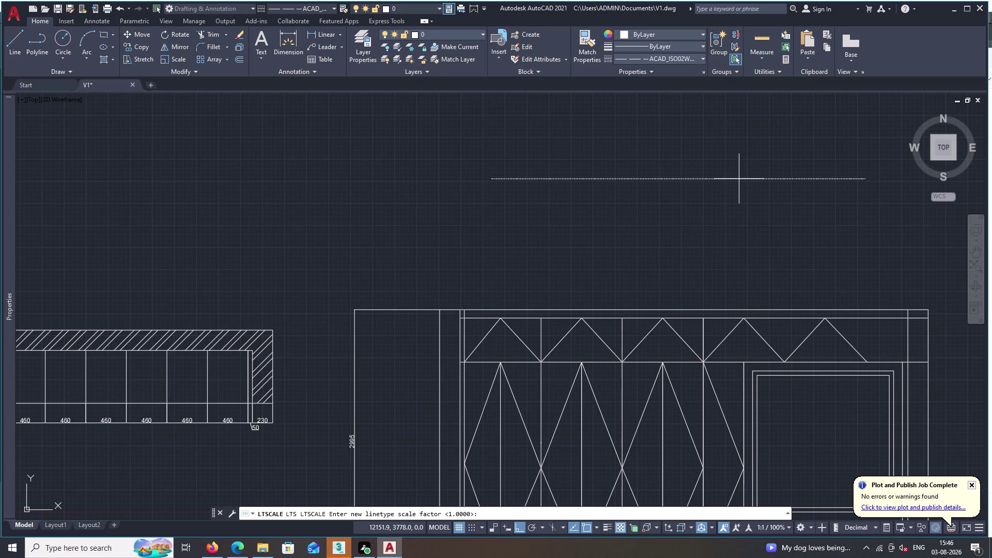
double_click(739, 179)
key(1)
key(0)
key(space)
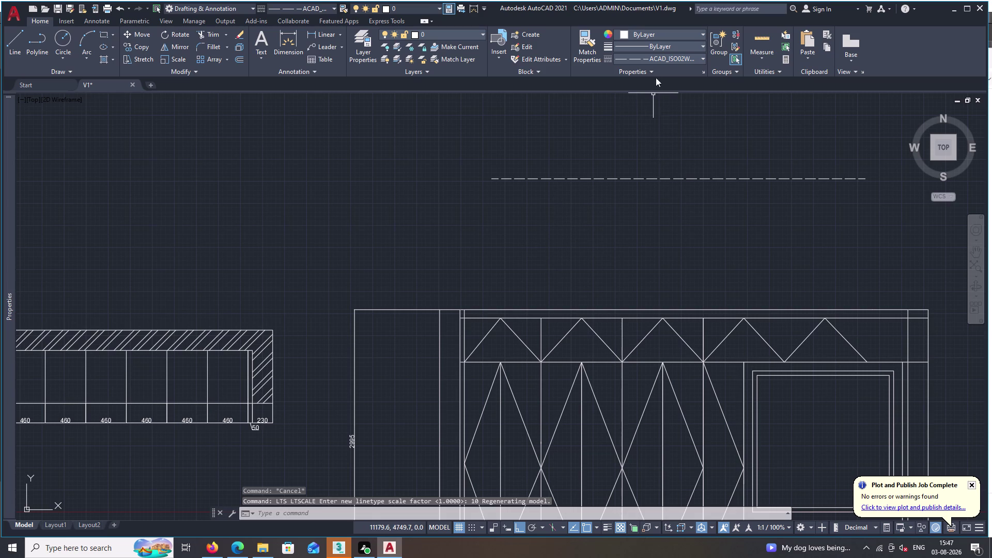
double_click(587, 46)
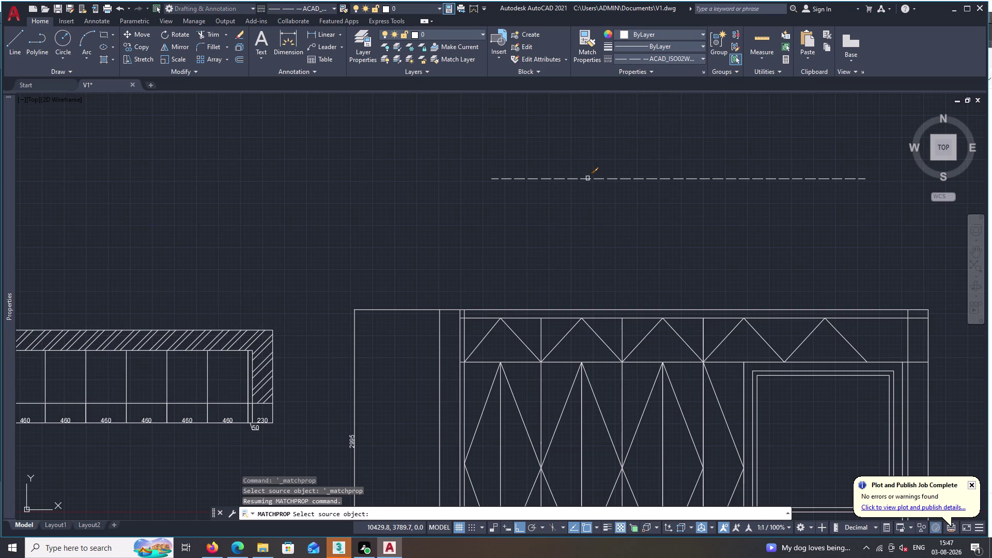
Use the dashed line as source and dash the first panel's diagonals and top triangle lines.
double_click(588, 179)
scroll(down, 3)
scroll(down, 3)
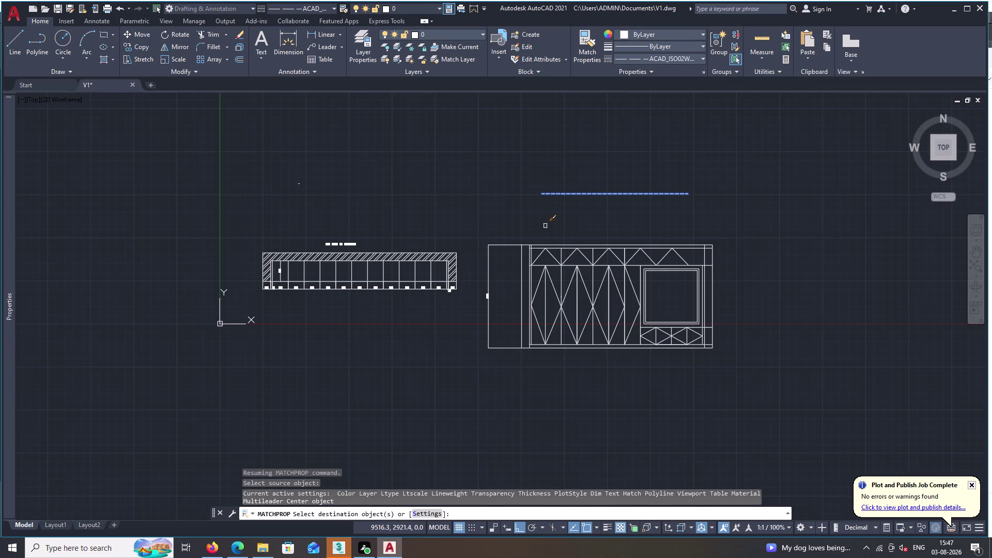
click(537, 293)
double_click(535, 313)
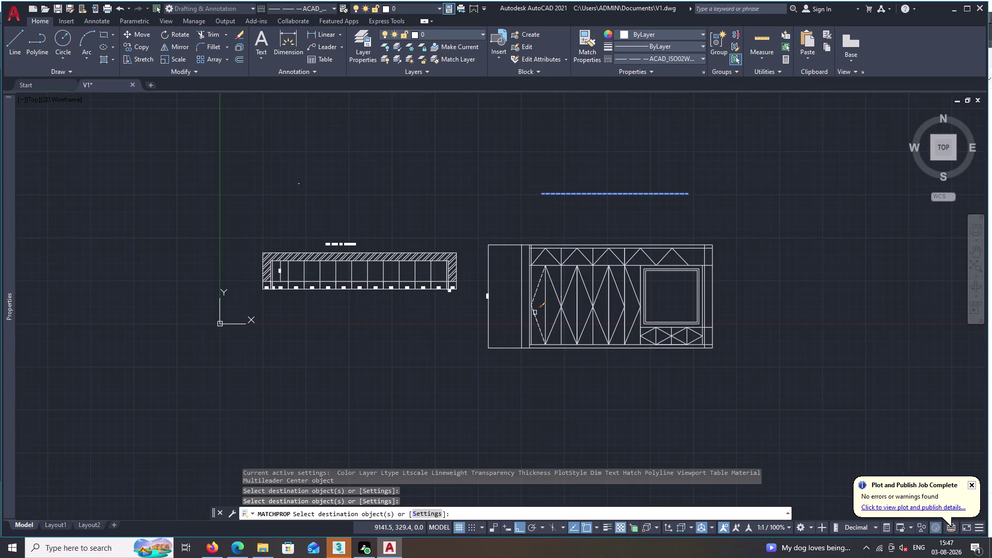
drag(556, 322, 555, 315)
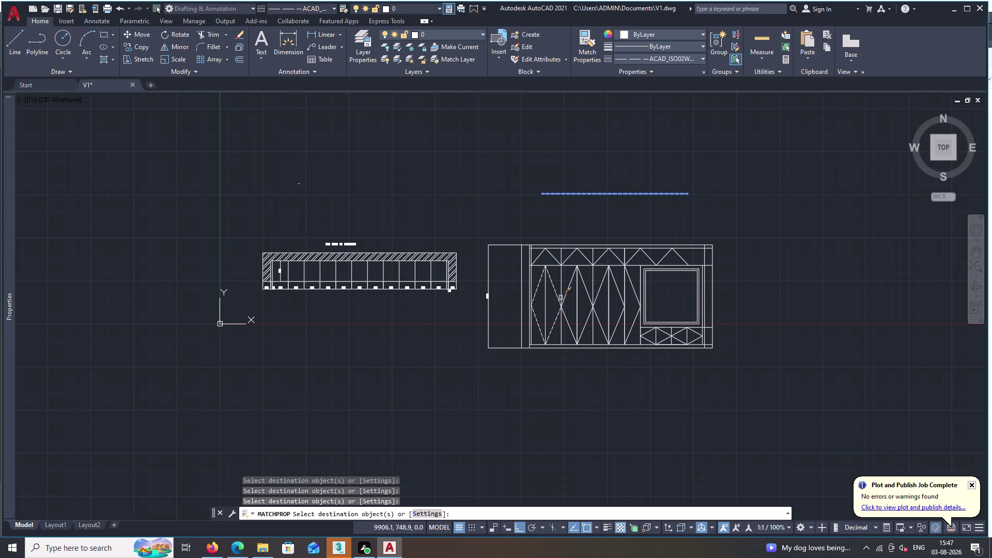
click(557, 292)
drag(556, 292, 554, 280)
double_click(555, 257)
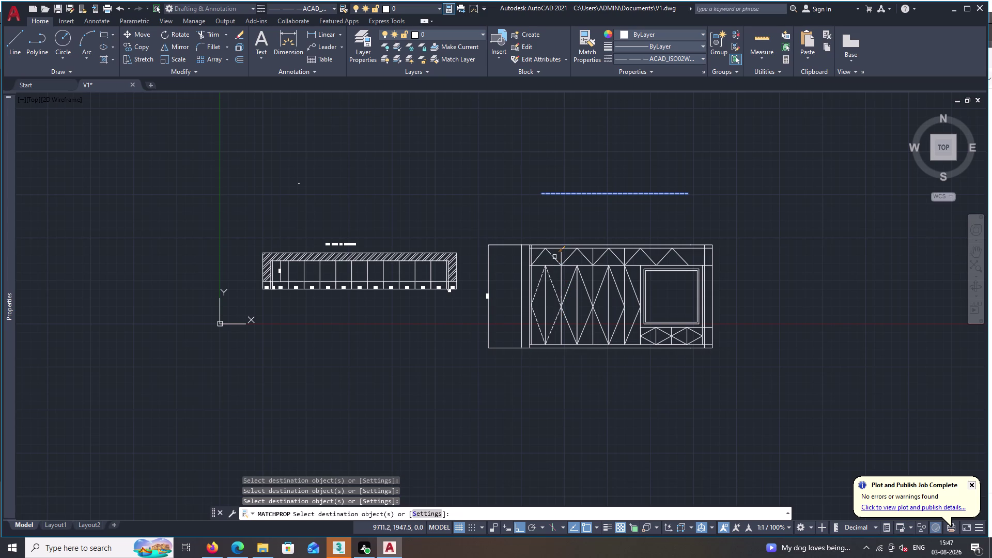
click(542, 255)
click(570, 257)
drag(571, 257, 576, 261)
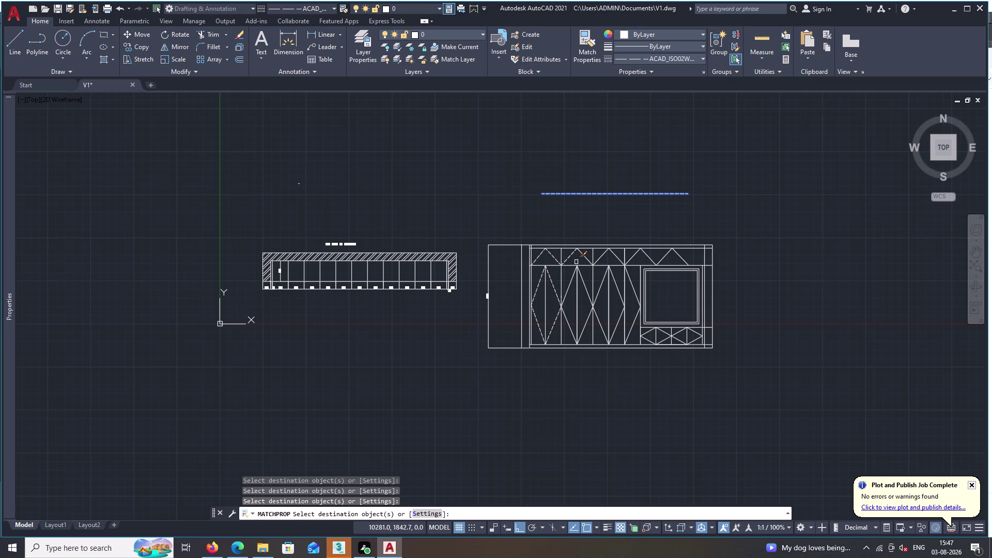
Apply the dashed linetype to the shutter diagonals in the second, middle and third panels.
click(588, 259)
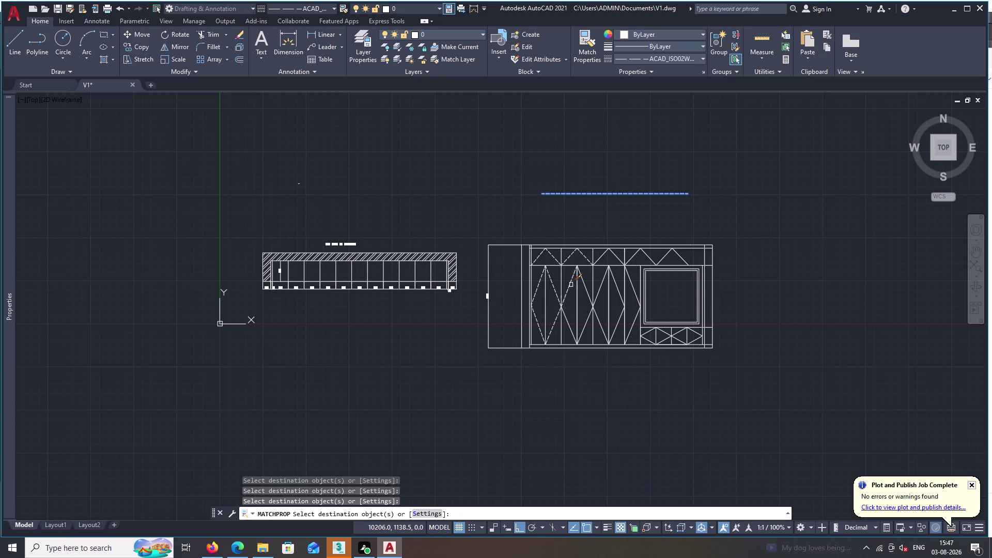
drag(571, 286, 566, 321)
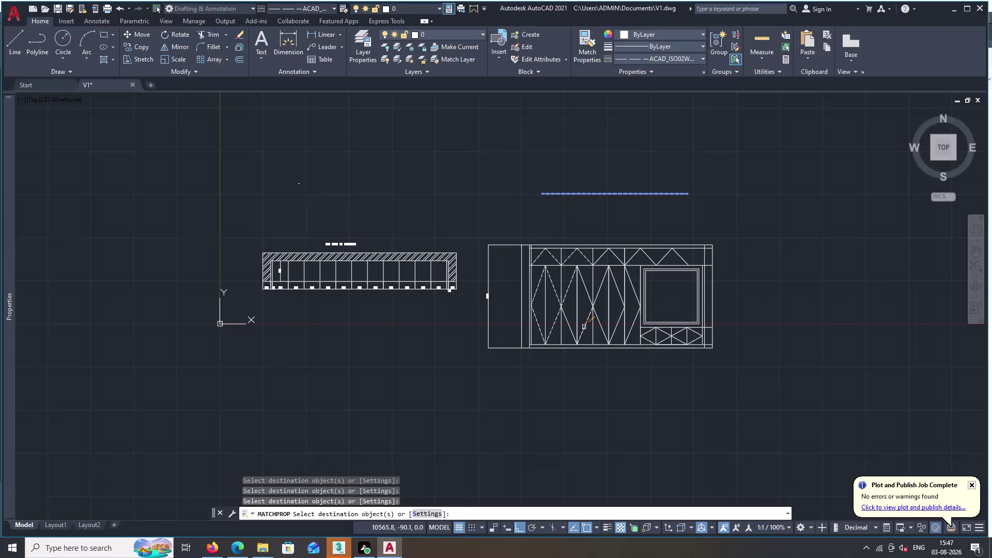
click(584, 327)
click(589, 293)
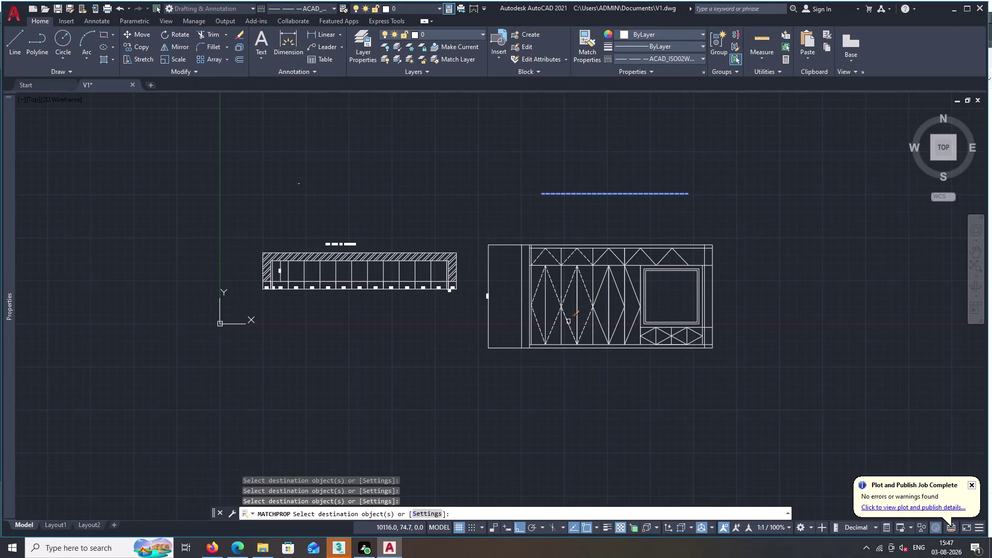
double_click(568, 321)
drag(601, 291, 599, 303)
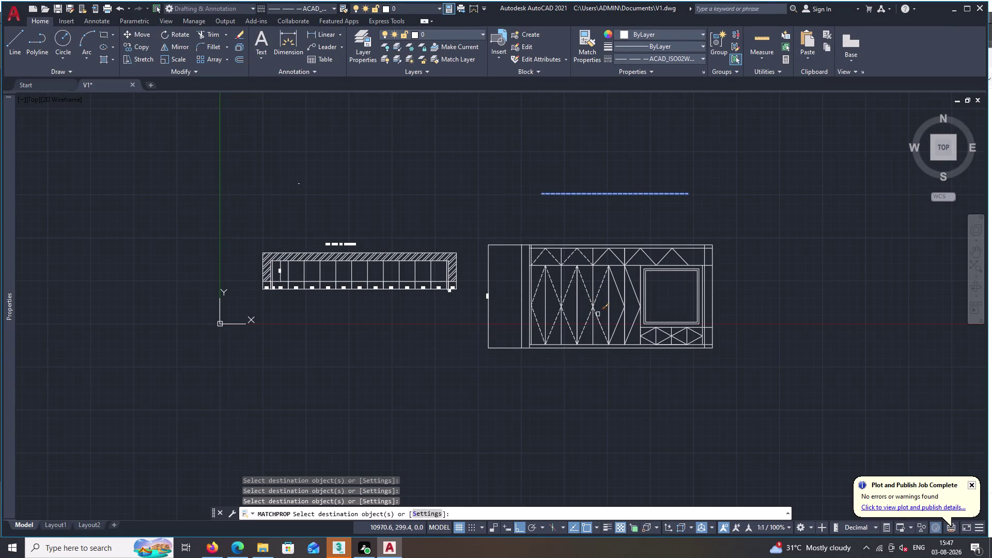
click(598, 320)
click(615, 325)
drag(620, 293, 615, 272)
click(616, 258)
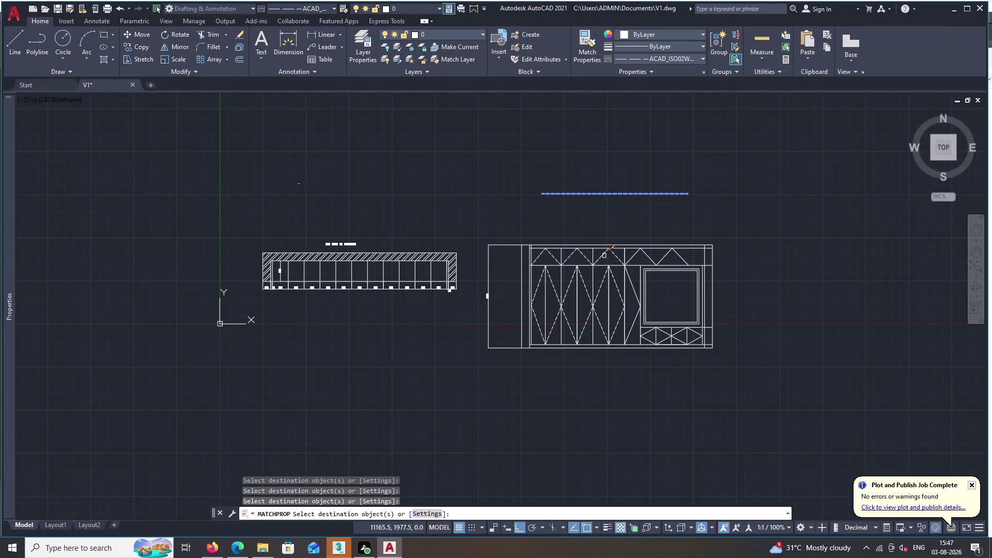
Dash the remaining top triangle lines and the top lines above the window panel.
click(603, 256)
click(630, 259)
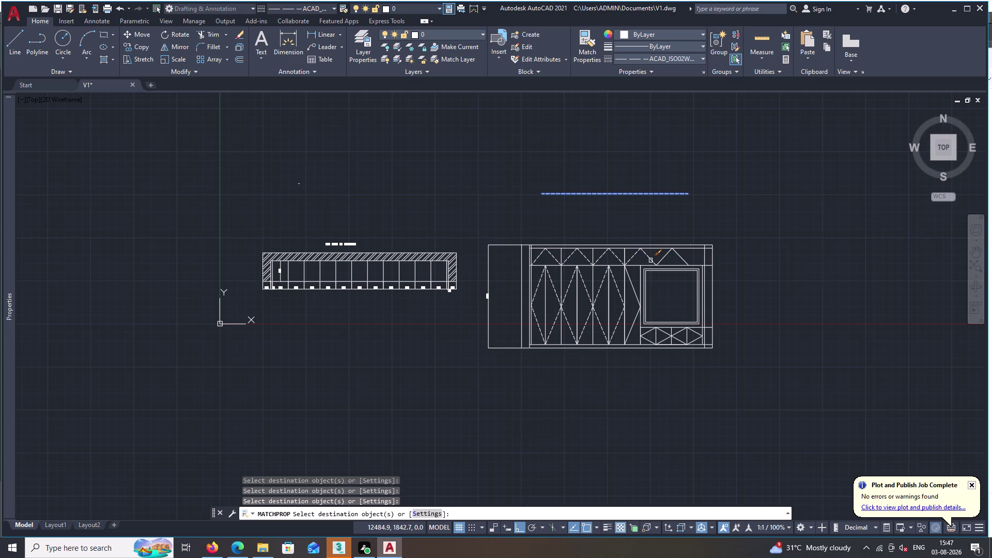
click(651, 260)
click(666, 258)
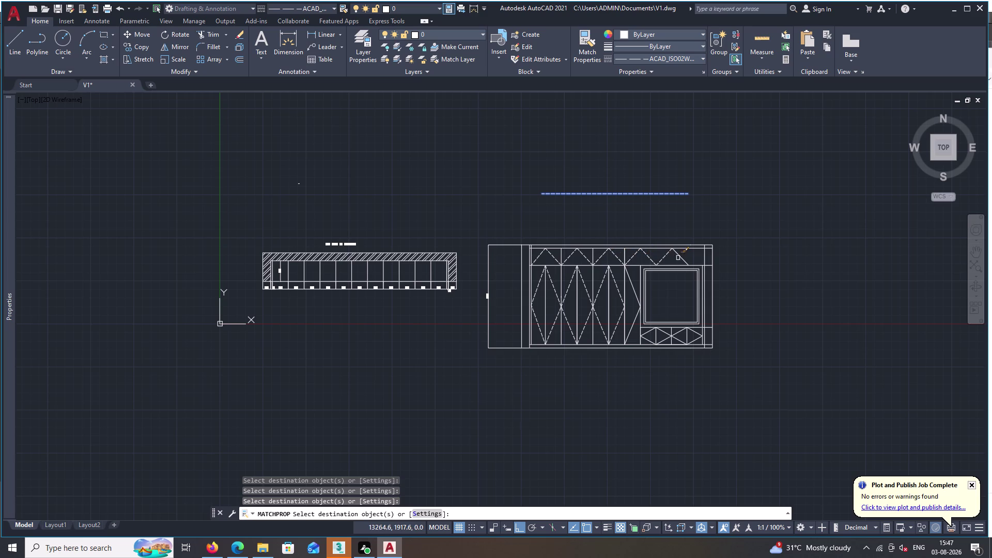
click(682, 258)
click(632, 284)
click(634, 316)
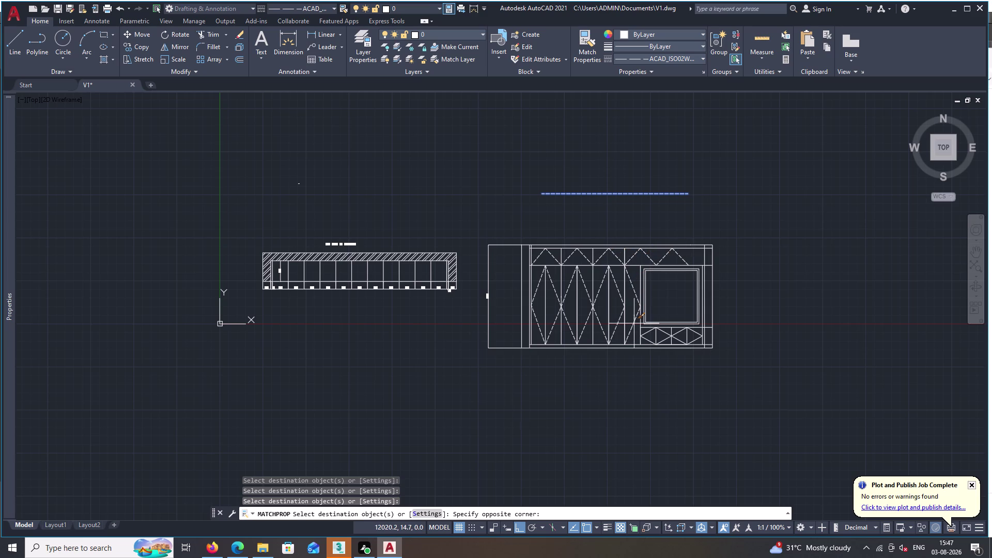
click(634, 324)
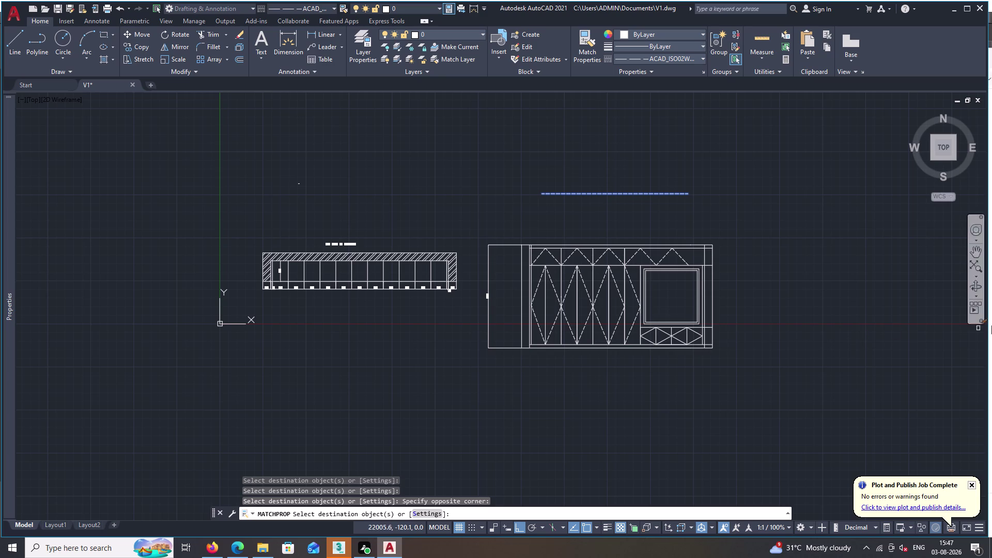
click(680, 333)
click(678, 339)
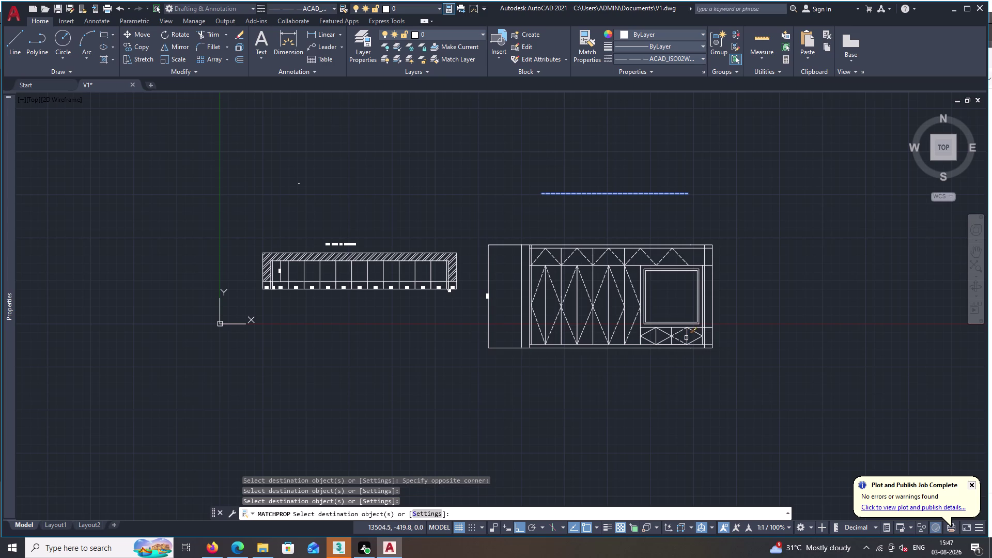
Dash the lower panel diagonals and triangle lines, then end property matching.
click(695, 339)
click(695, 334)
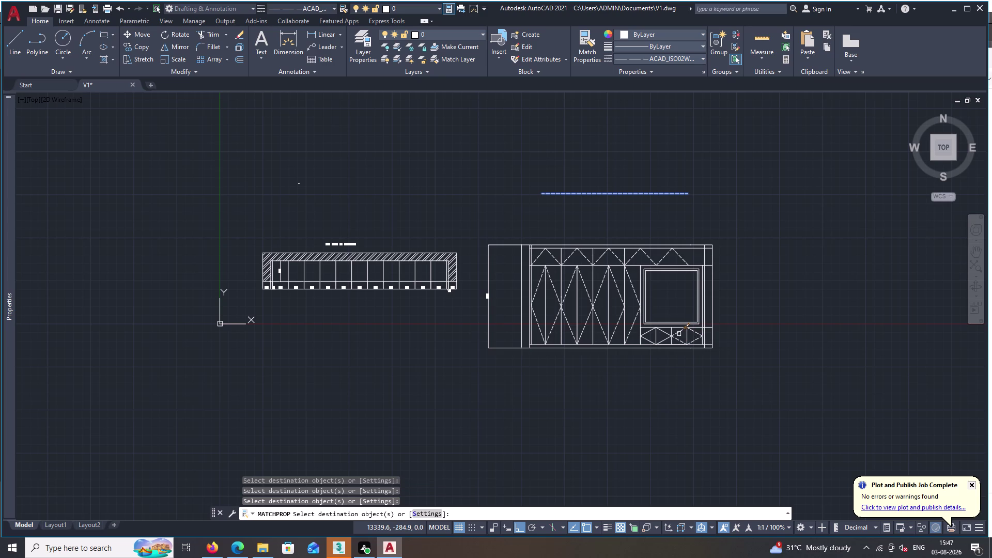
double_click(664, 330)
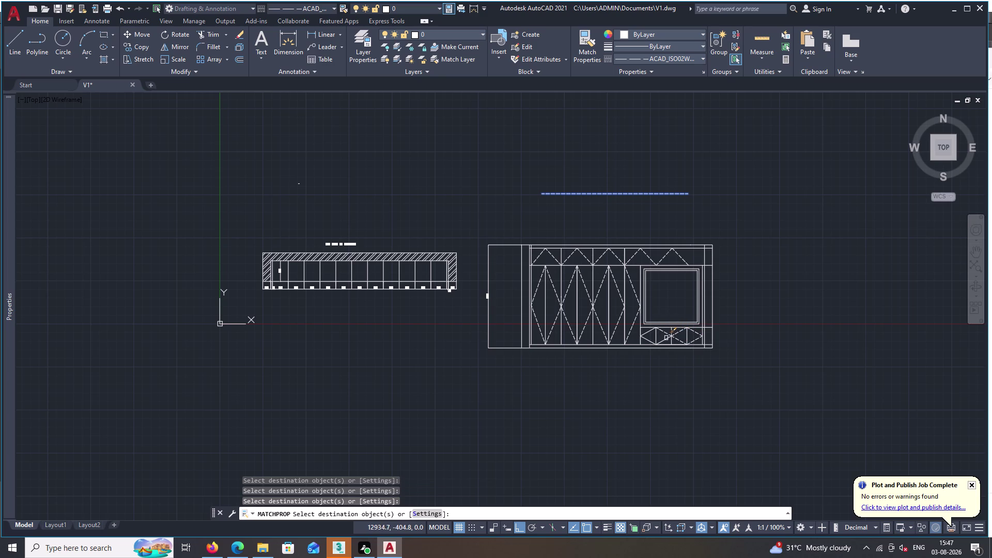
click(667, 338)
click(649, 338)
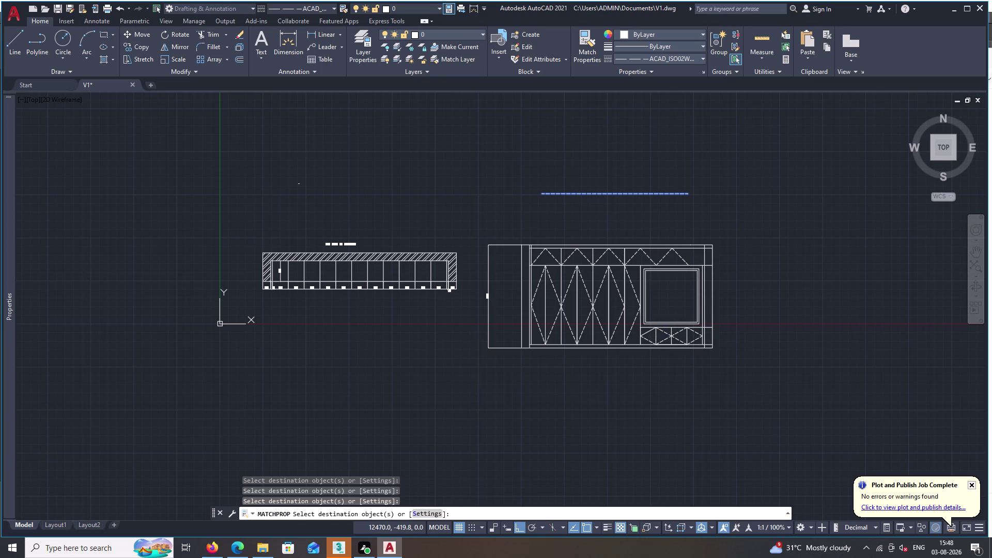
click(649, 331)
key(Escape)
key(Escape)
key(Escape)
key(Escape)
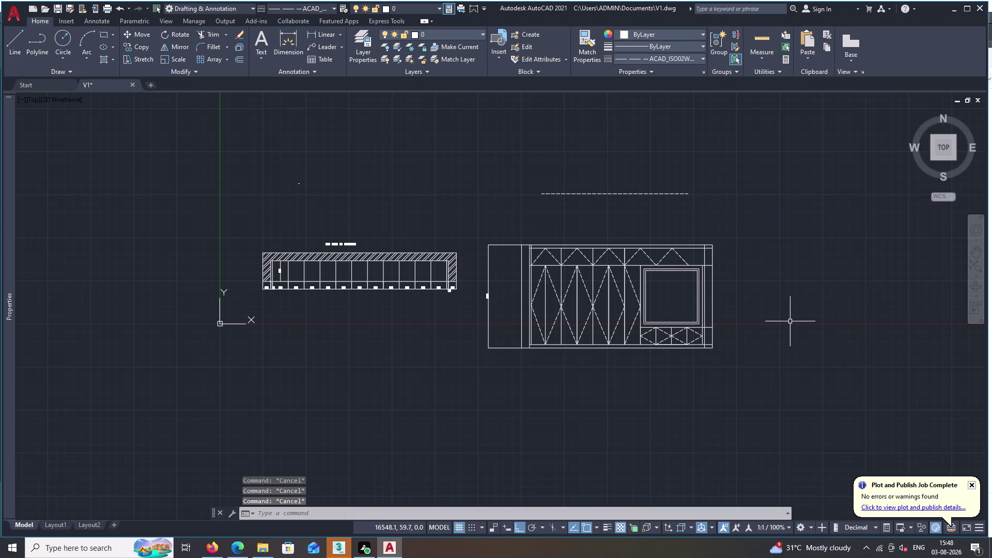
click(545, 402)
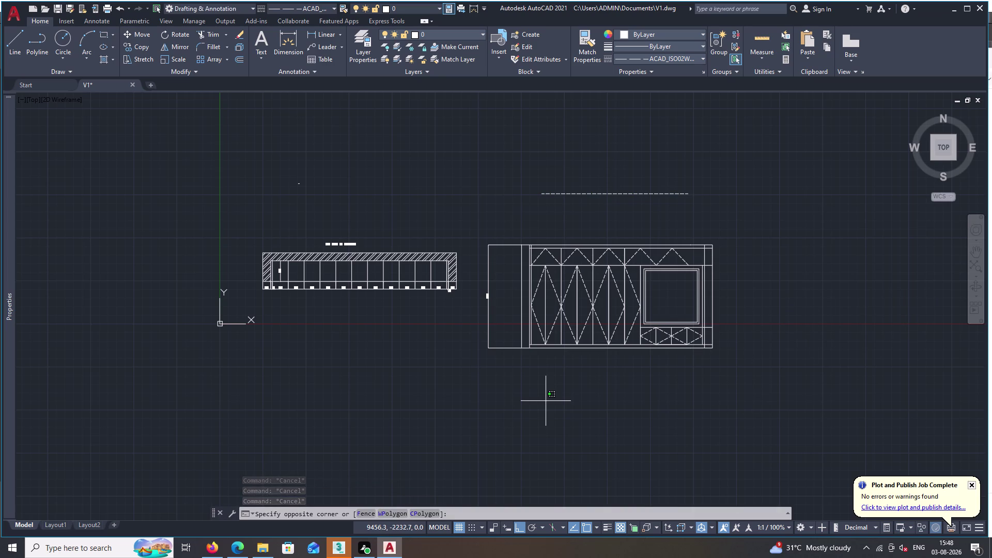
Start a multiline text box to the right of the cabinet elevation.
key(Escape)
text(T)
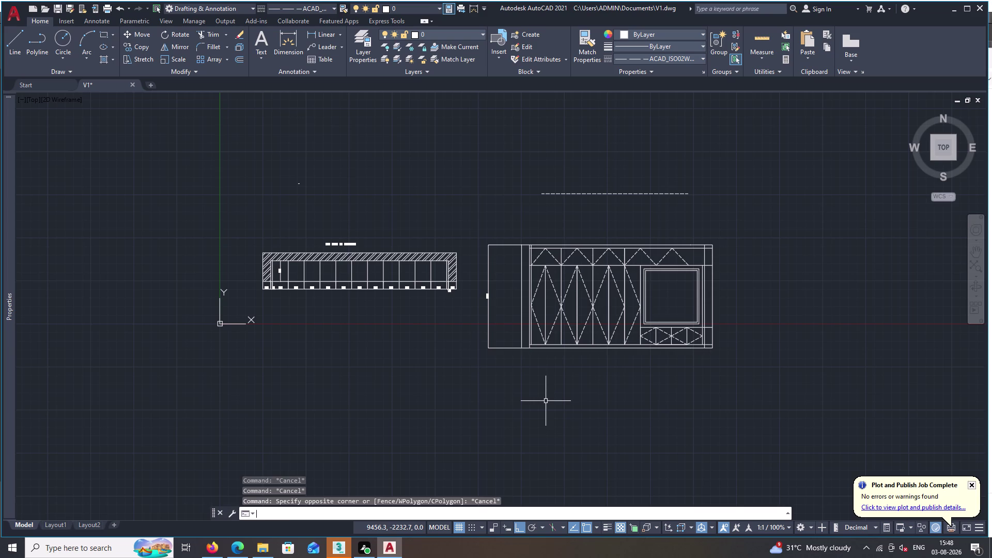
key(space)
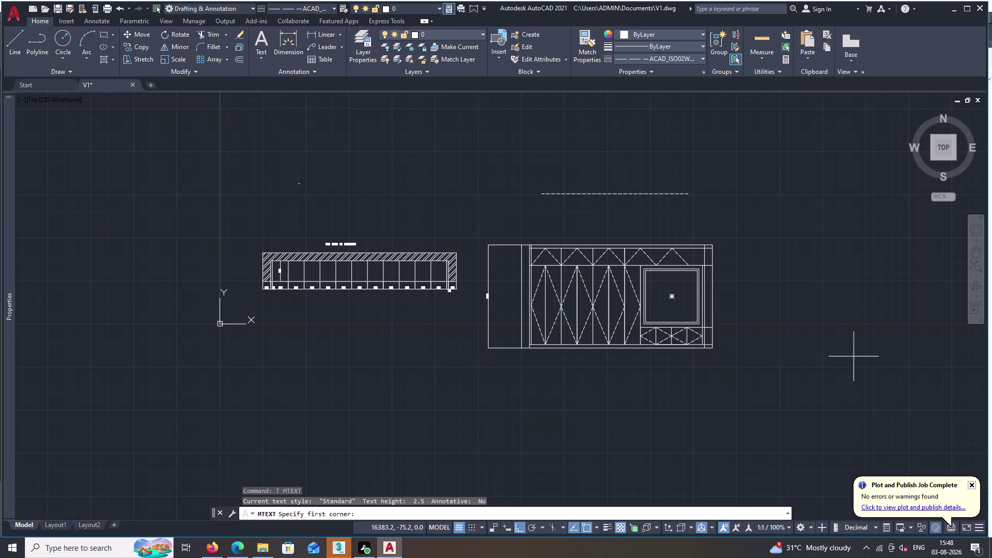
middle_drag(801, 306, 536, 310)
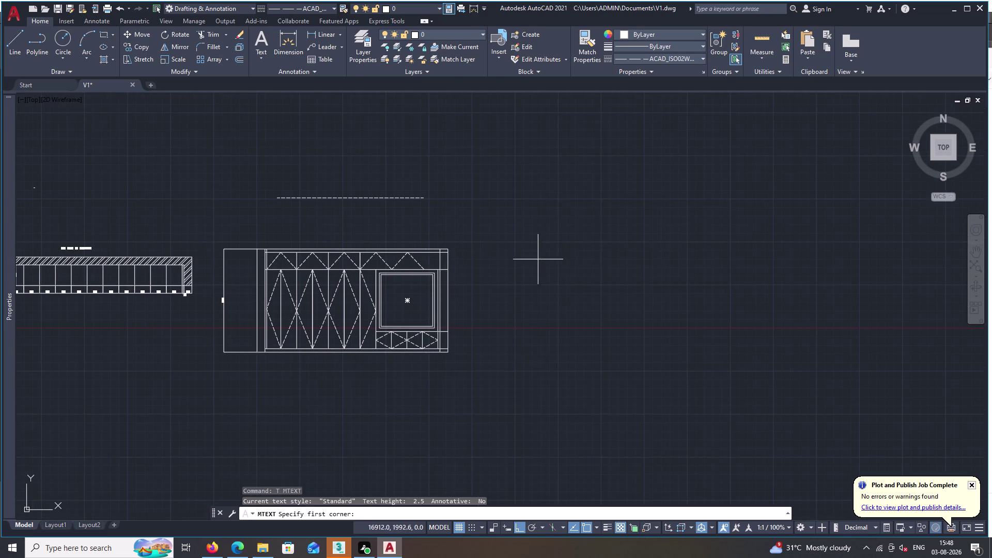
triple_click(533, 242)
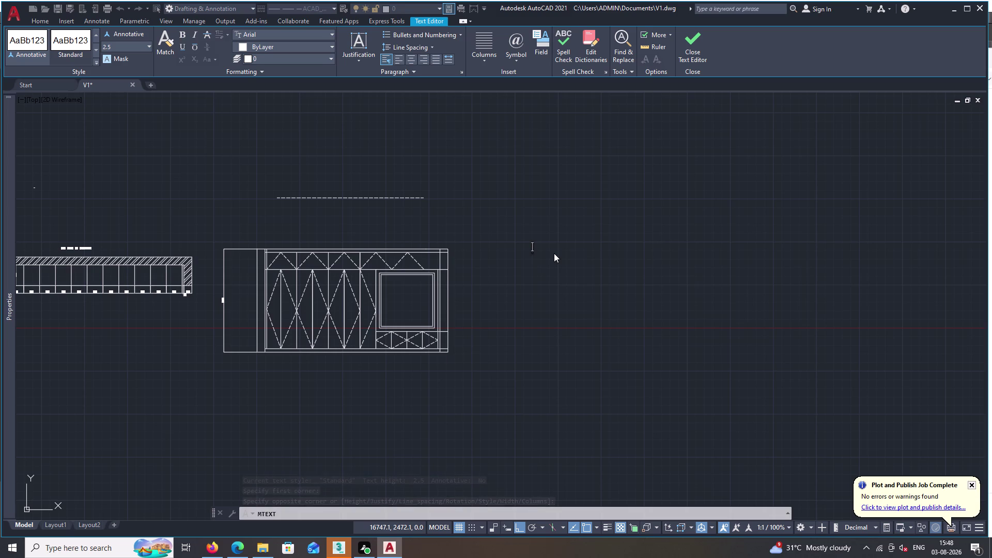
Enter 'OPENABLE' and 'SHUTTER' on two lines and place the label.
text(OP)
text(E)
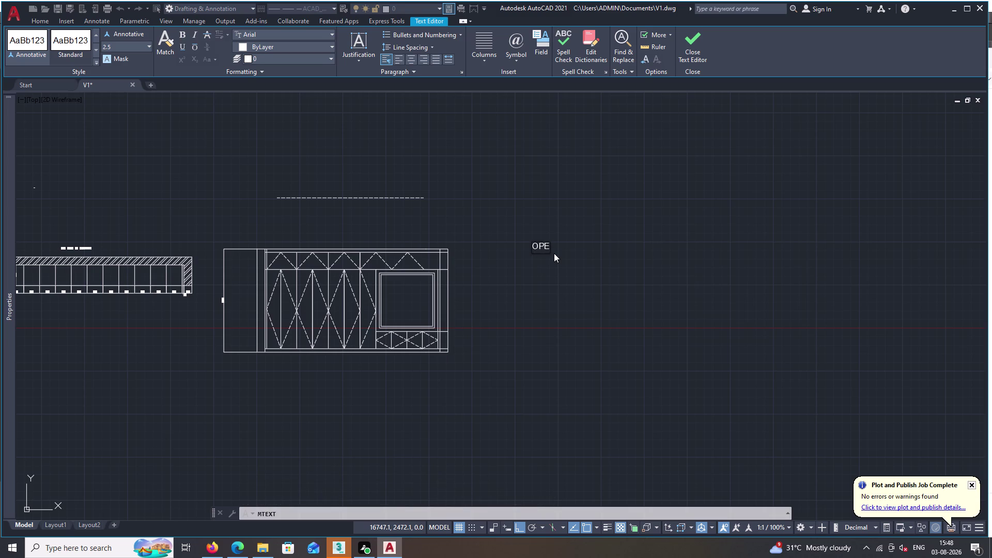
text(NABL)
text(E)
key(Return)
text(SH)
text(U)
text(TTER)
key(space)
click(531, 278)
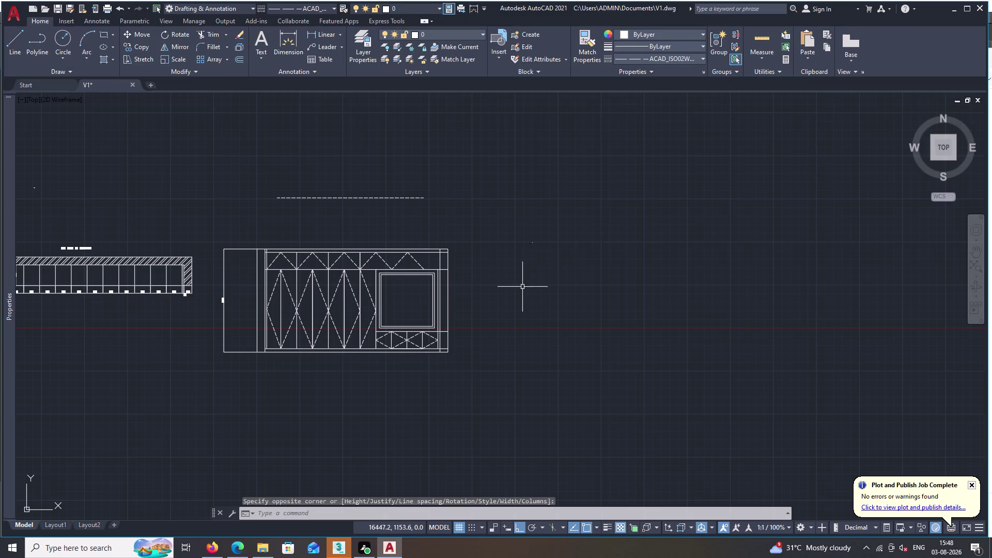
Zoom in on the OPENABLE SHUTTER label and reopen it for editing.
double_click(532, 247)
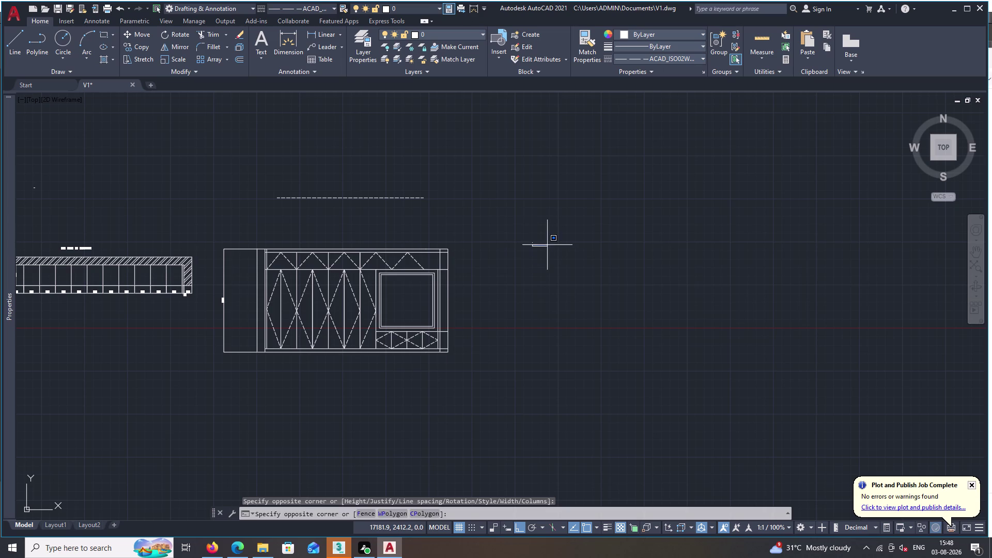
scroll(up, 3)
scroll(up, 3)
middle_drag(389, 269, 394, 285)
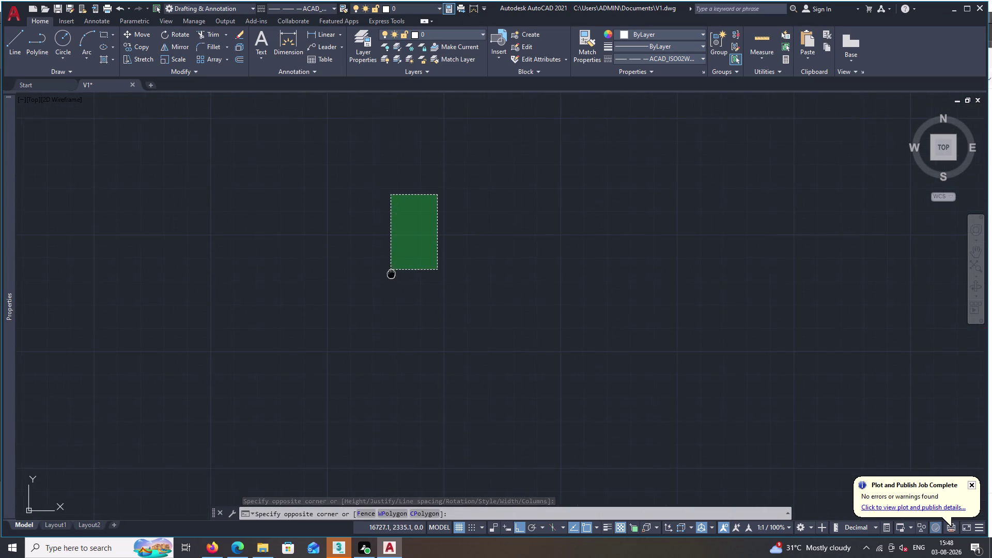
middle_drag(394, 285, 418, 438)
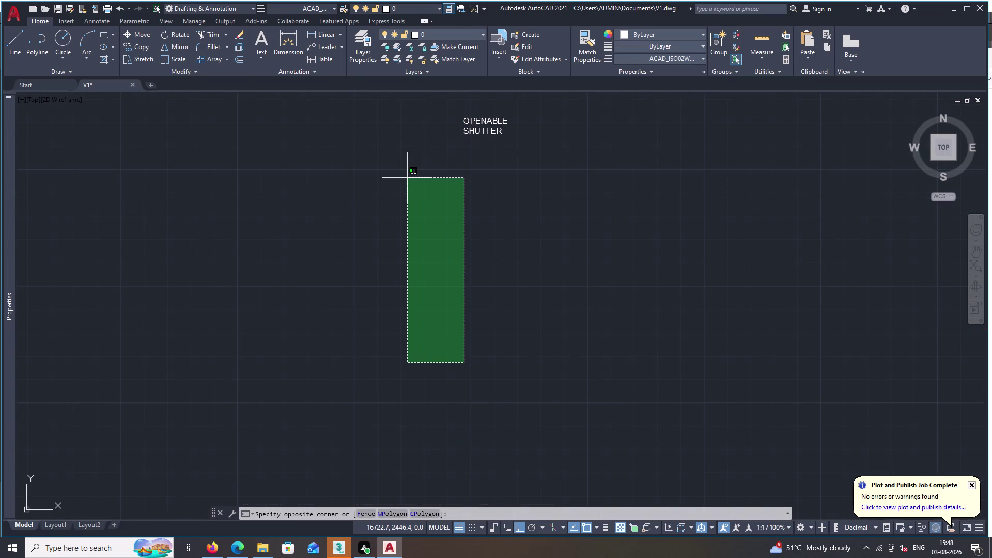
key(Escape)
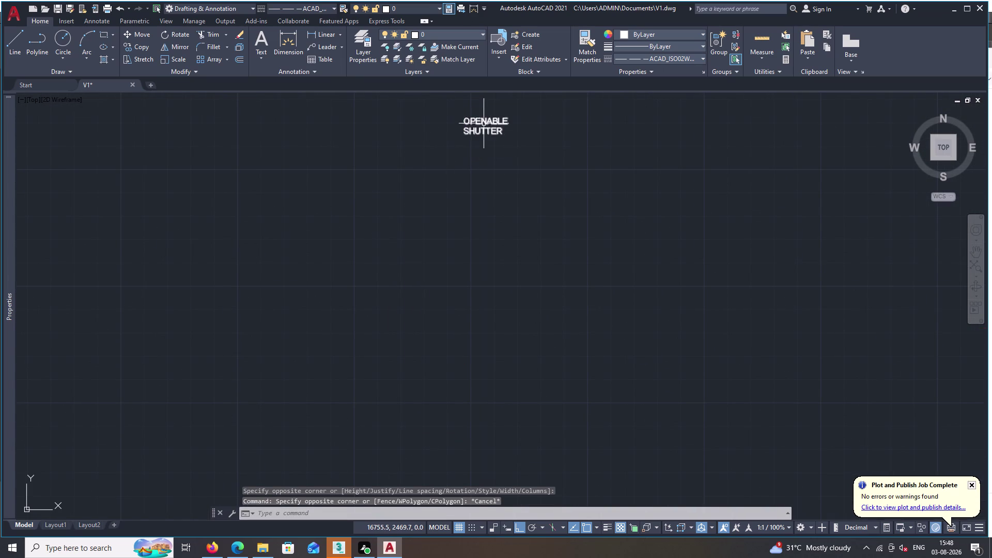
click(484, 124)
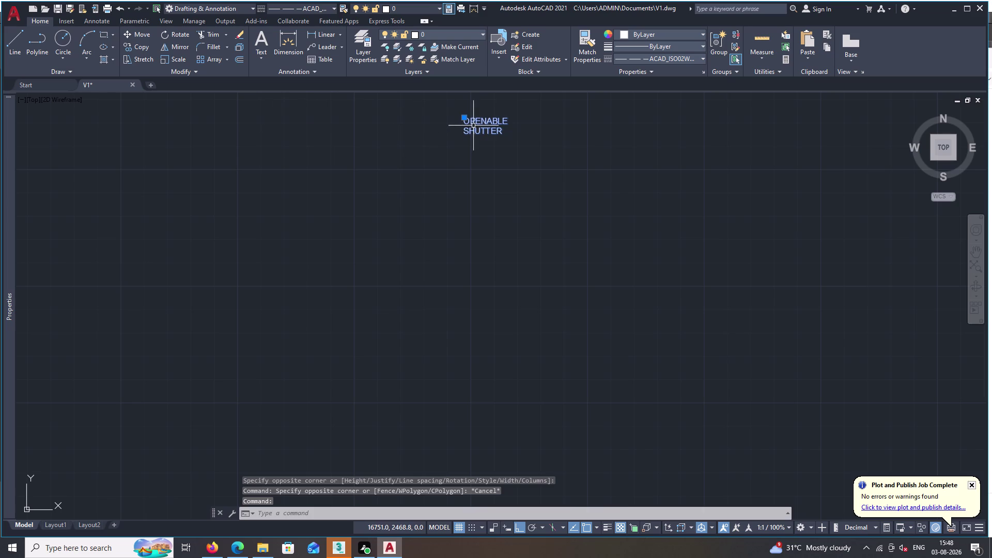
double_click(474, 126)
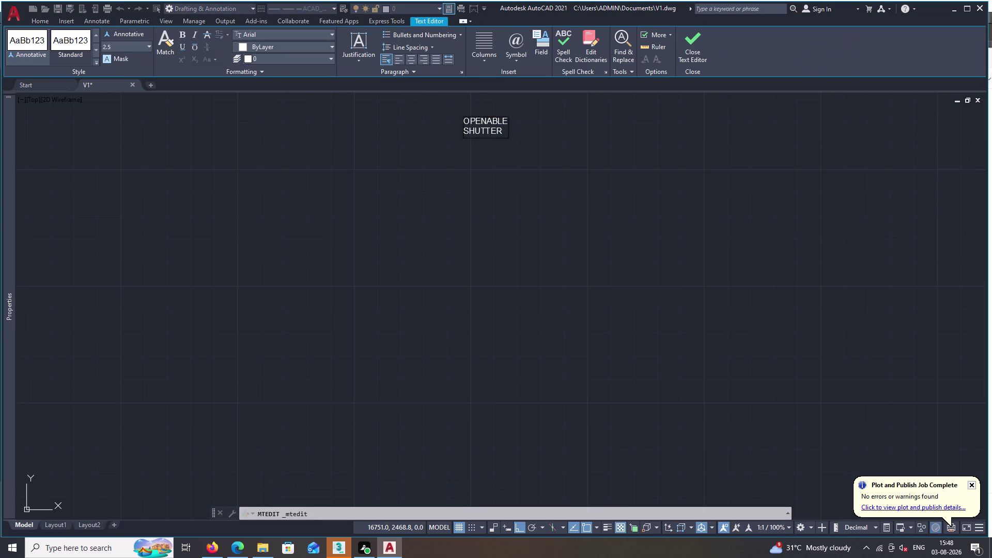
Set the text height of the word OPENABLE to 50.
double_click(479, 119)
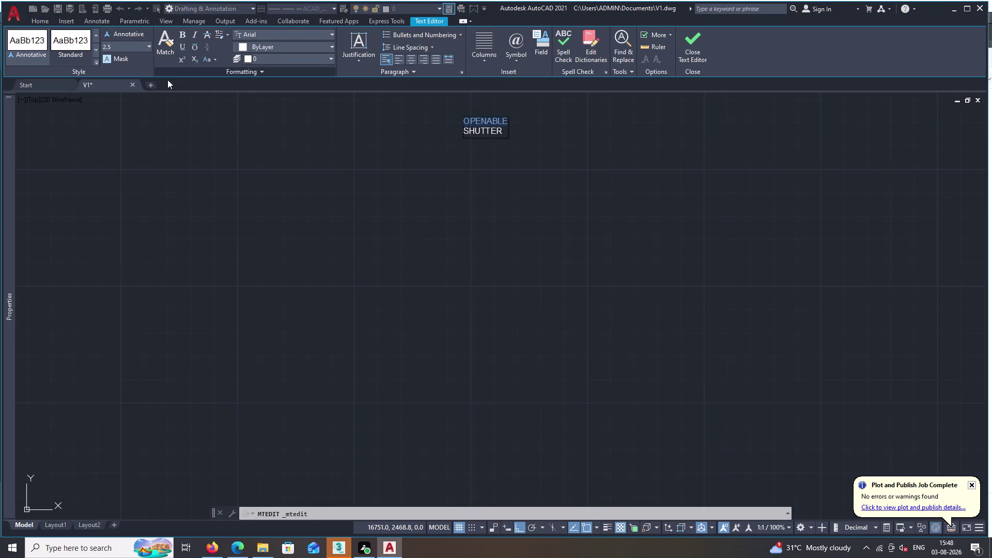
double_click(120, 47)
key(BackSpace)
text(5)
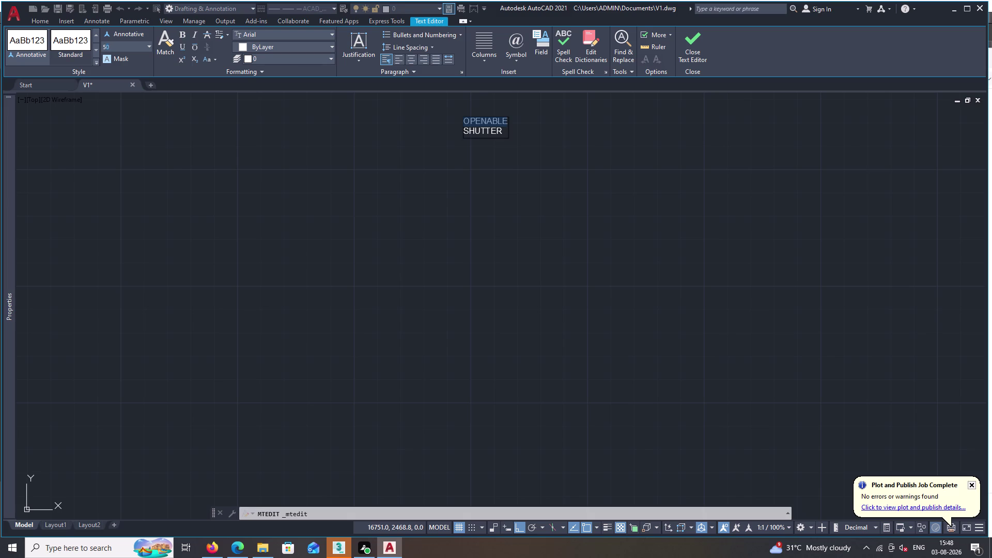
text(0)
key(space)
key(Return)
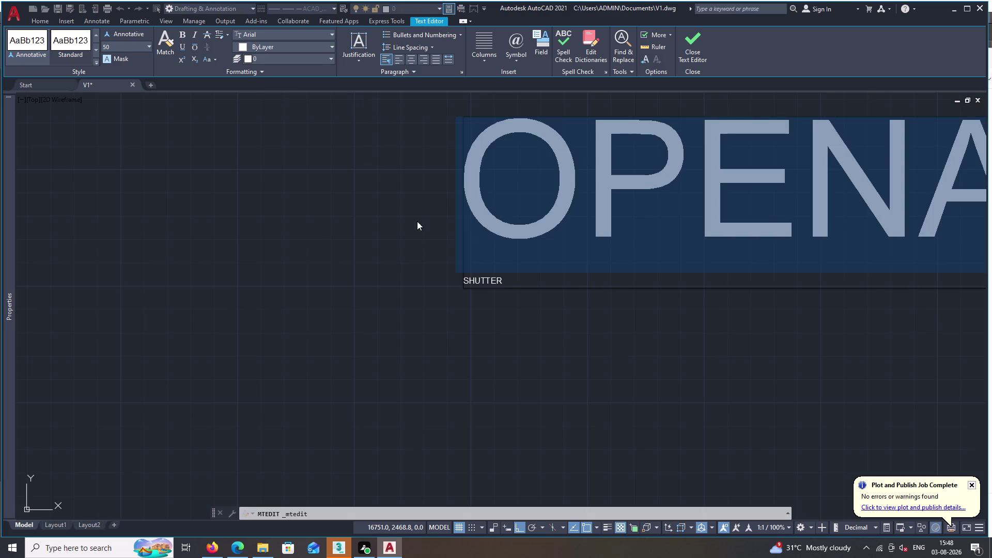
Set the text height of the SHUTTER line to 50.
triple_click(469, 276)
double_click(473, 278)
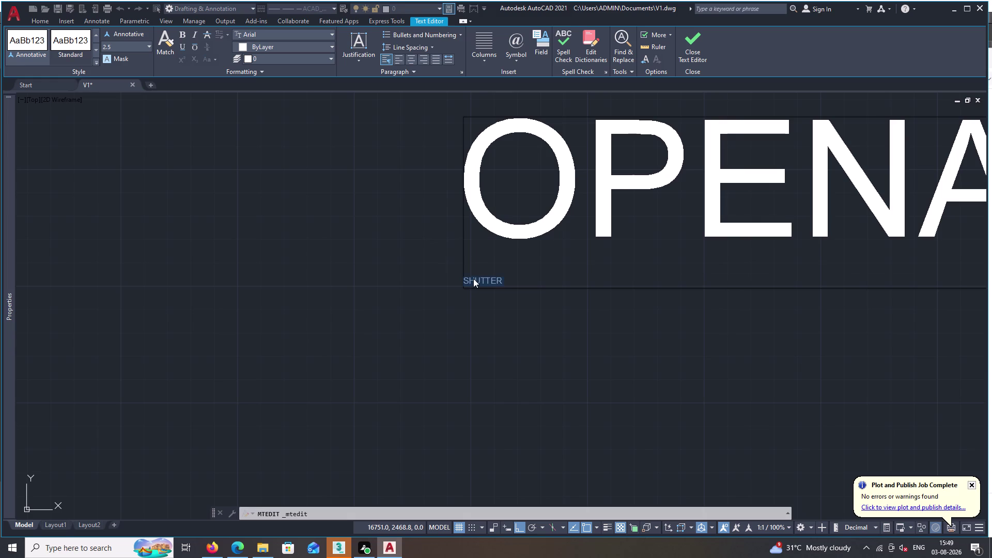
drag(114, 39, 114, 46)
key(BackSpace)
text(50)
key(space)
key(Return)
key(BackSpace)
key(BackSpace)
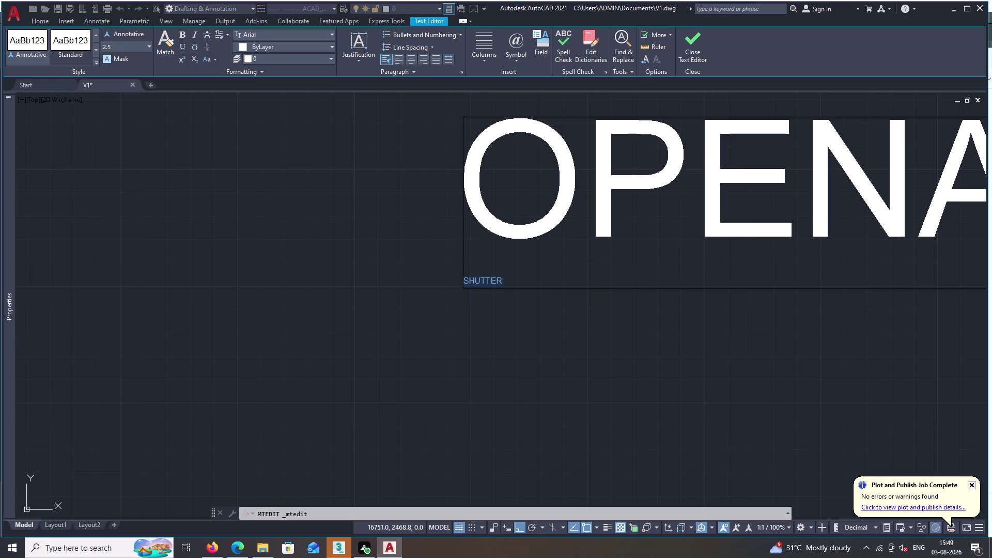
triple_click(110, 49)
key(BackSpace)
text(50)
key(Return)
Replace SHUTTER with the letter T and keep the text changes on exit.
scroll(down, 3)
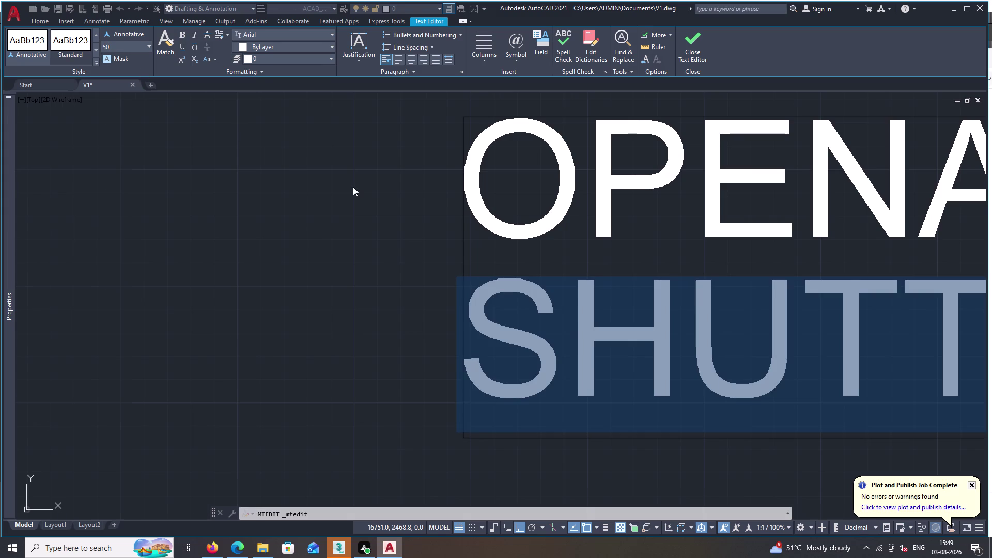
scroll(down, 3)
scroll(down, 3)
middle_drag(353, 186, 461, 138)
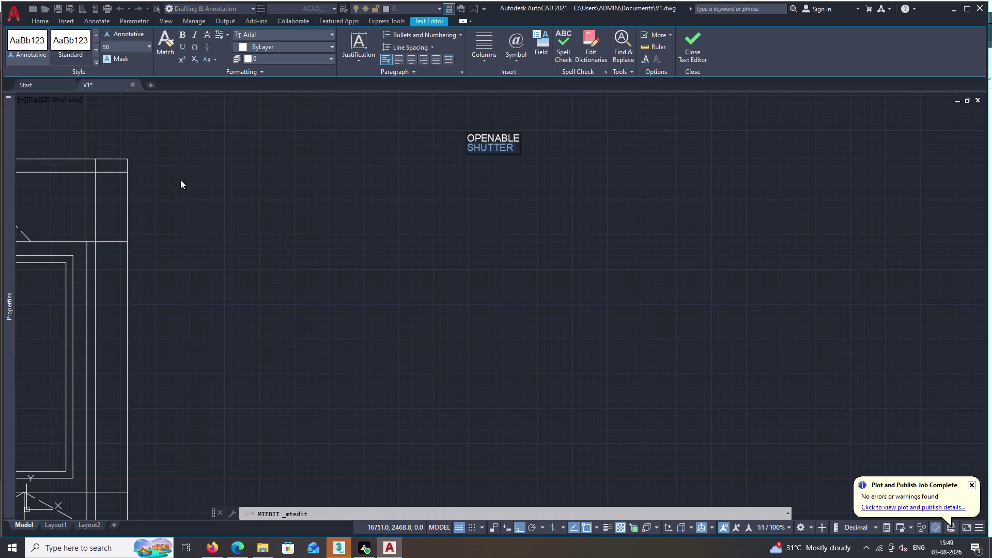
text(T)
key(space)
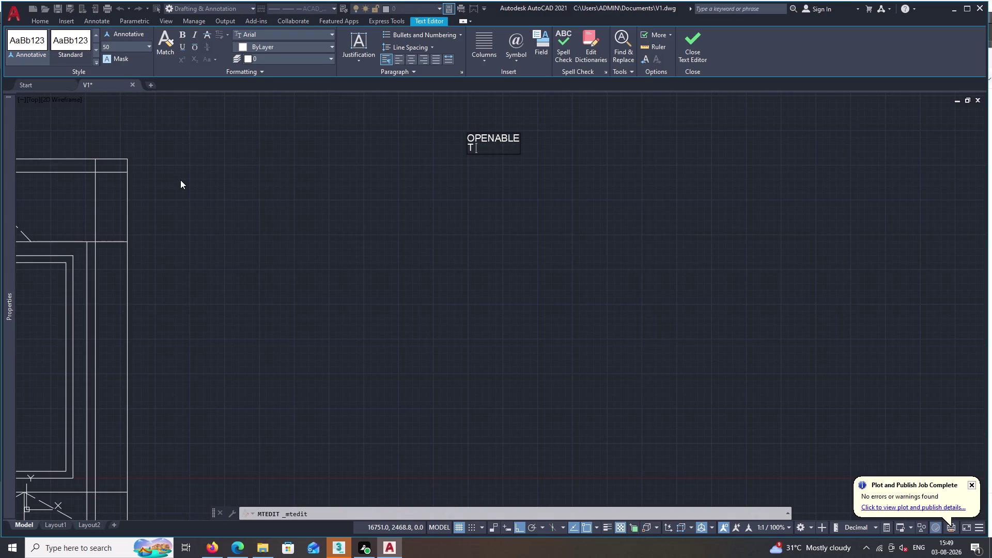
key(Escape)
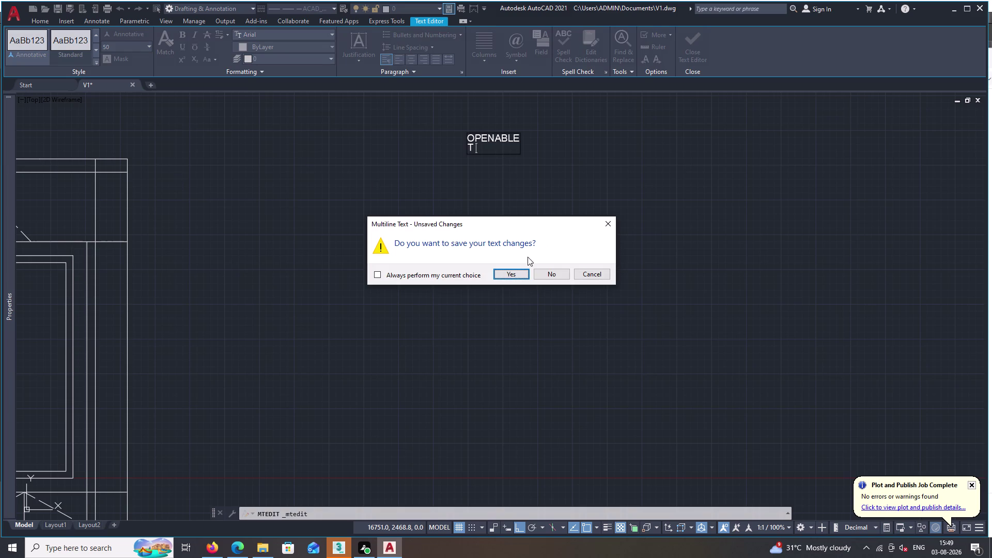
double_click(548, 271)
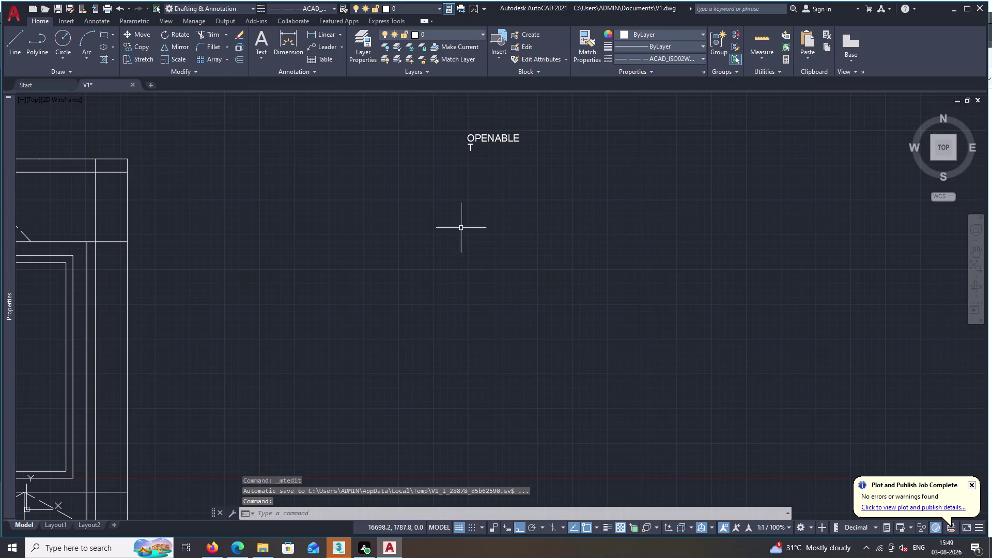
Cancel the stray selection and start an MTEXT box below the OPENABLE label.
click(479, 145)
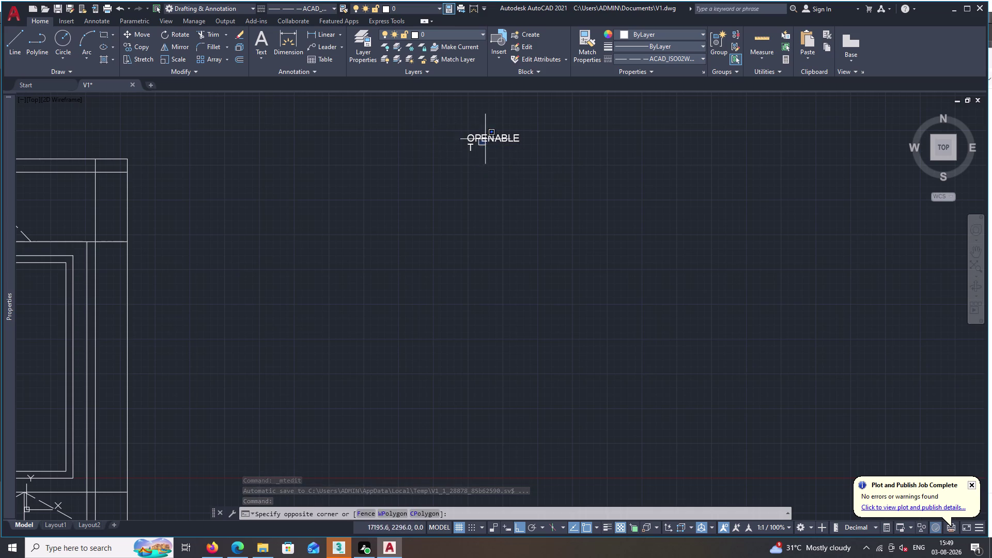
key(Escape)
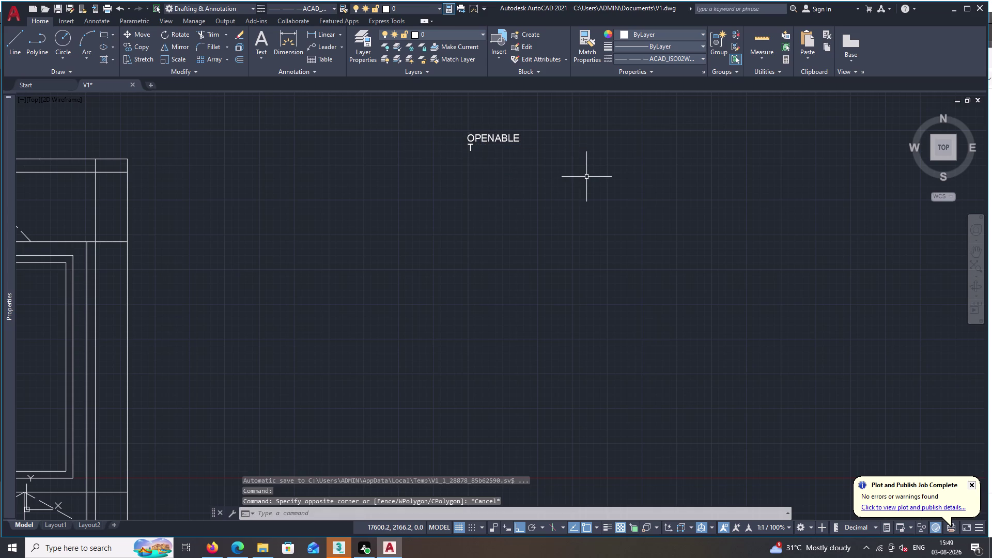
text(TM)
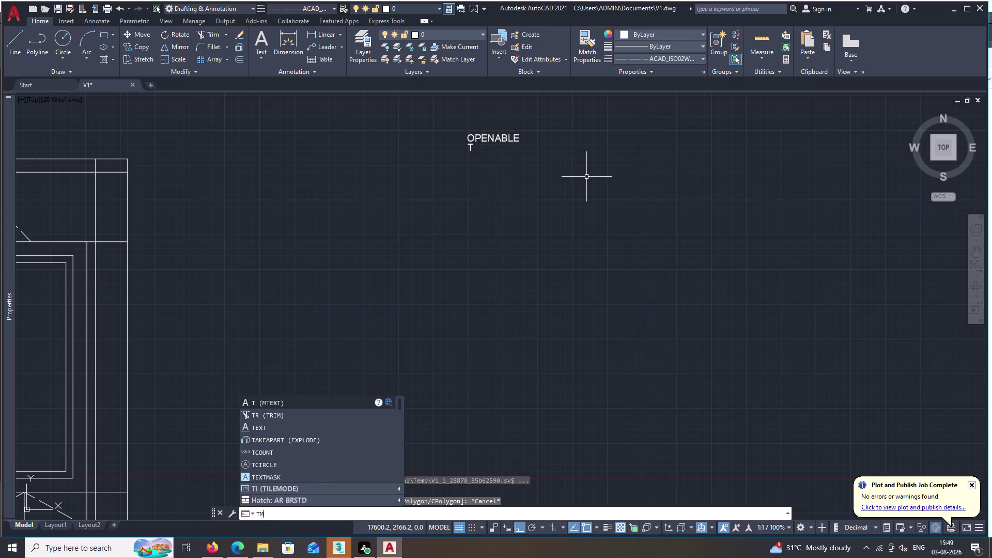
key(BackSpace)
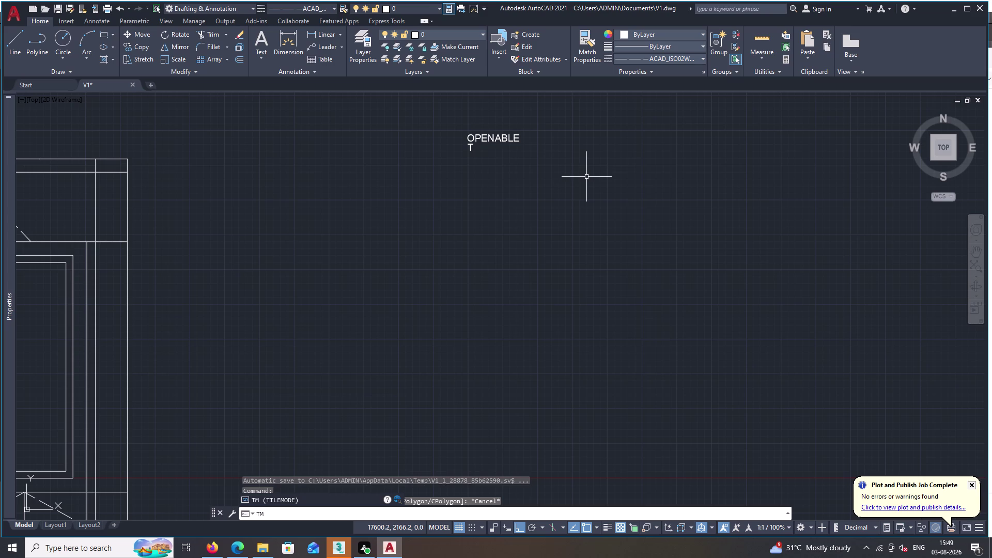
double_click(293, 402)
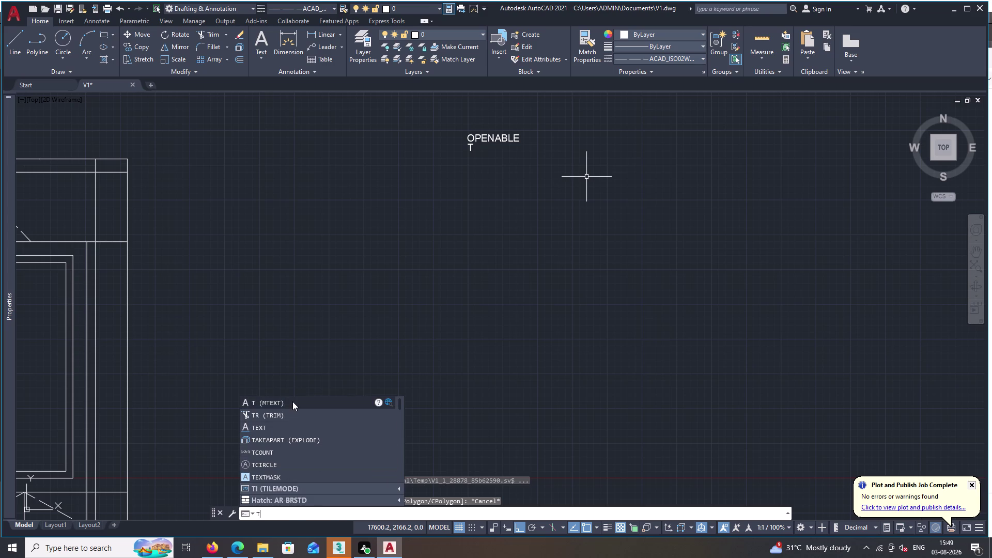
click(612, 287)
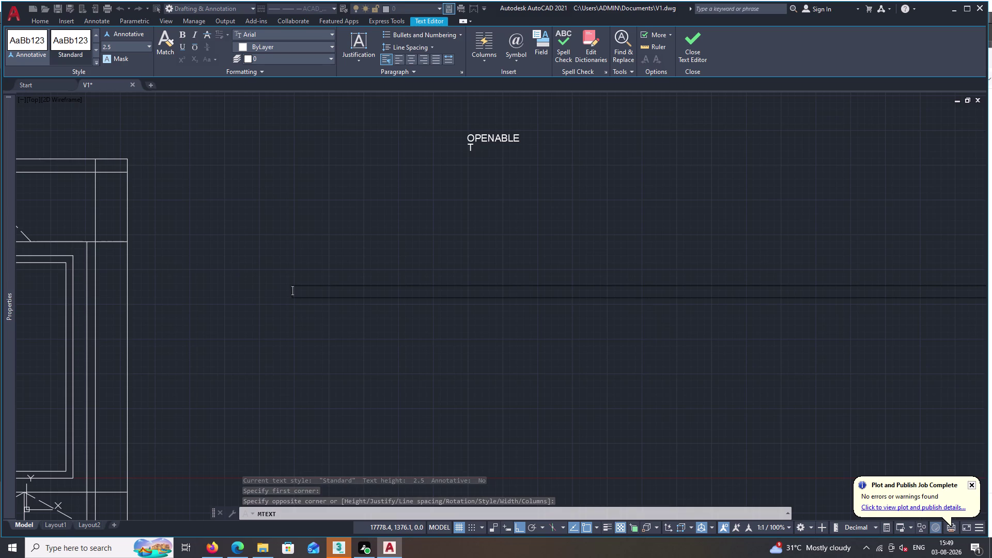
Type 'WINDOW' into the new text box and close the editor.
text(W)
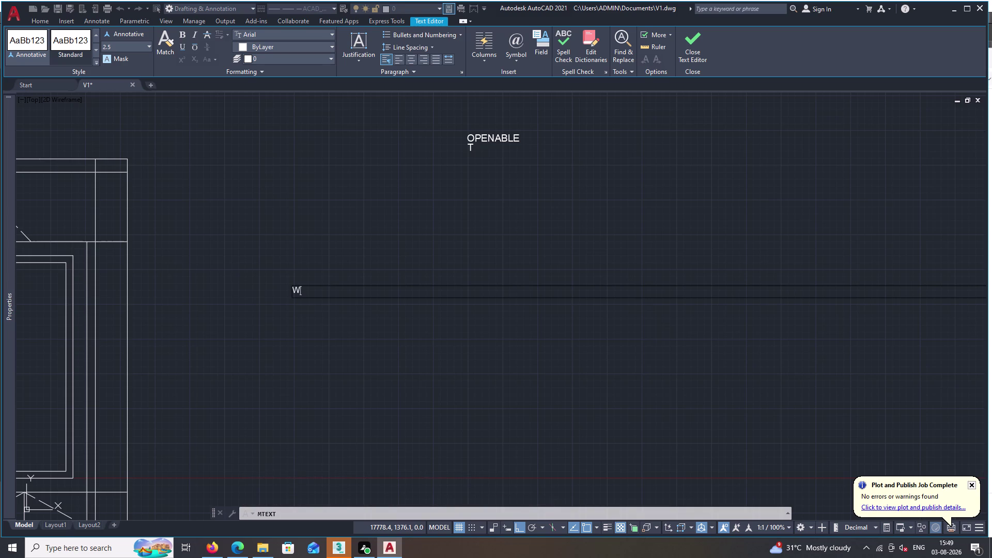
text(INDO)
text(W)
key(space)
double_click(527, 278)
scroll(up, 3)
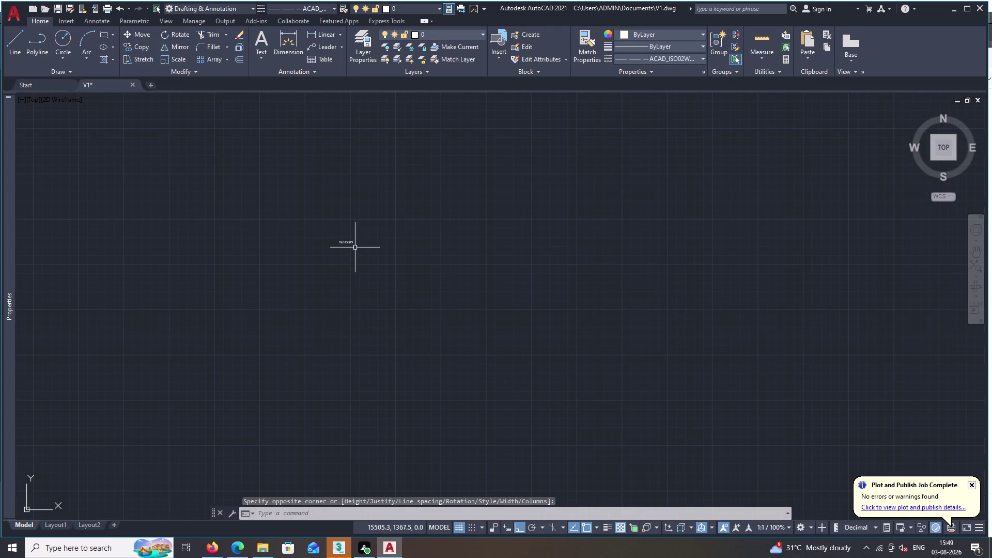
Reopen the WINDOW label and set its text height to 50.
triple_click(351, 242)
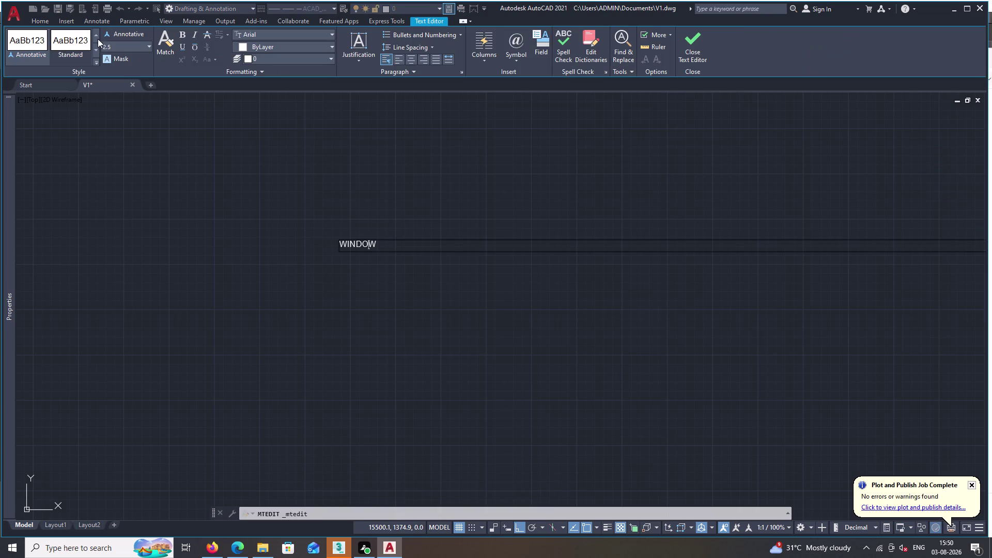
click(112, 45)
key(BackSpace)
text(50)
key(space)
double_click(208, 135)
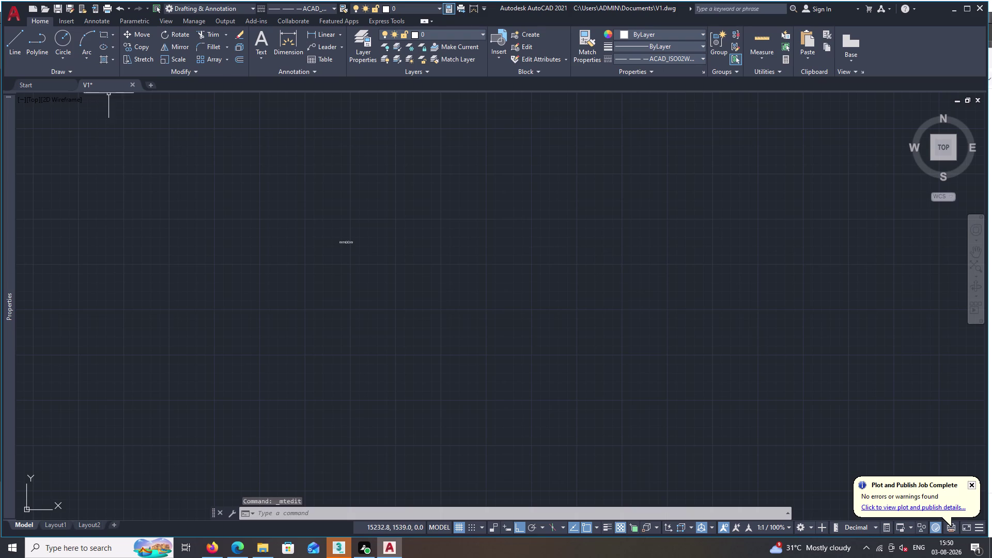
double_click(346, 241)
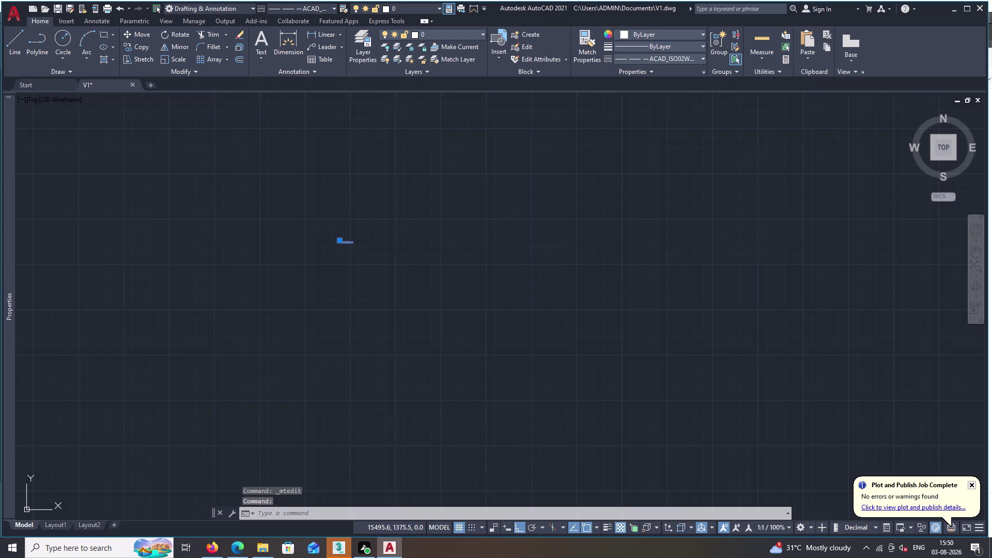
Reopen the WINDOW label in the text editor to get at its text.
click(346, 241)
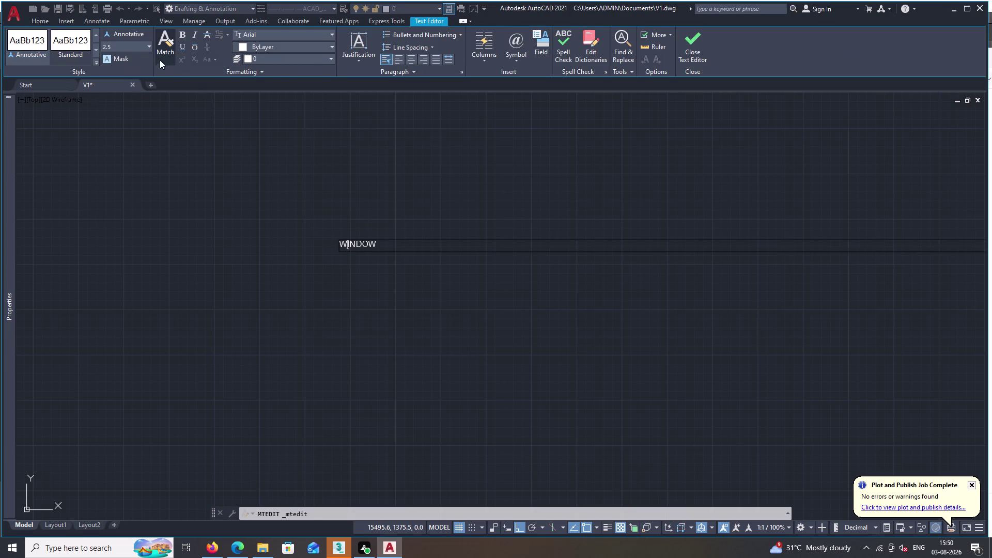
click(129, 46)
key(BackSpace)
triple_click(352, 240)
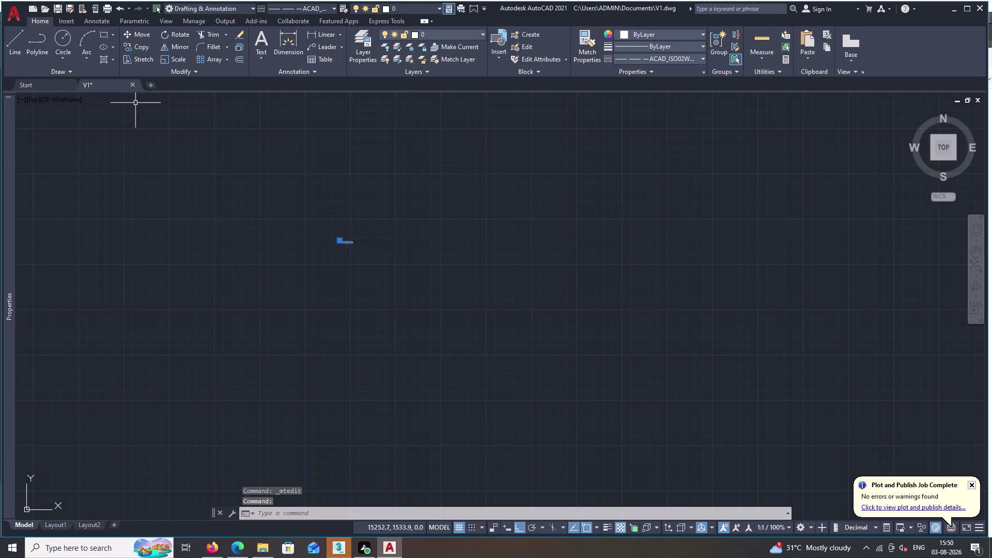
triple_click(345, 242)
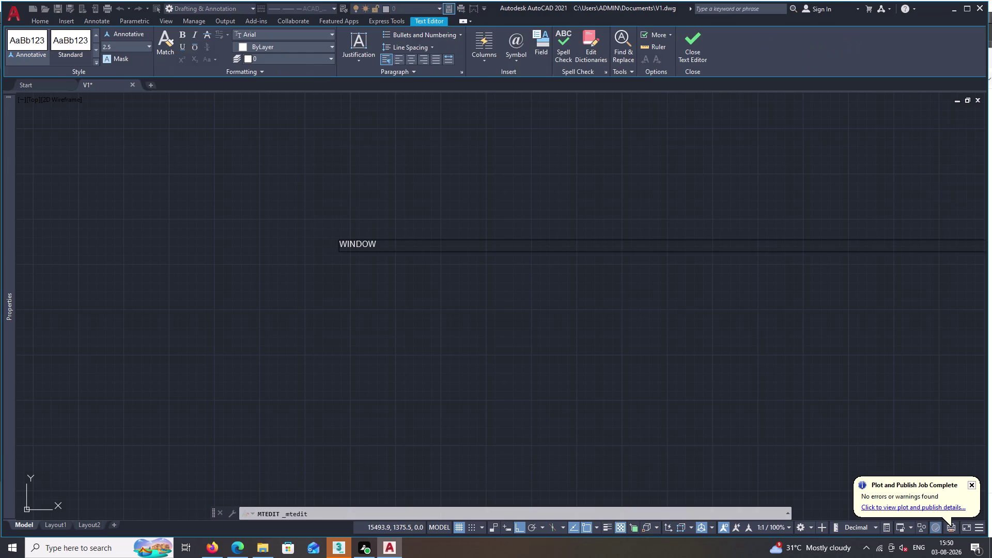
double_click(339, 238)
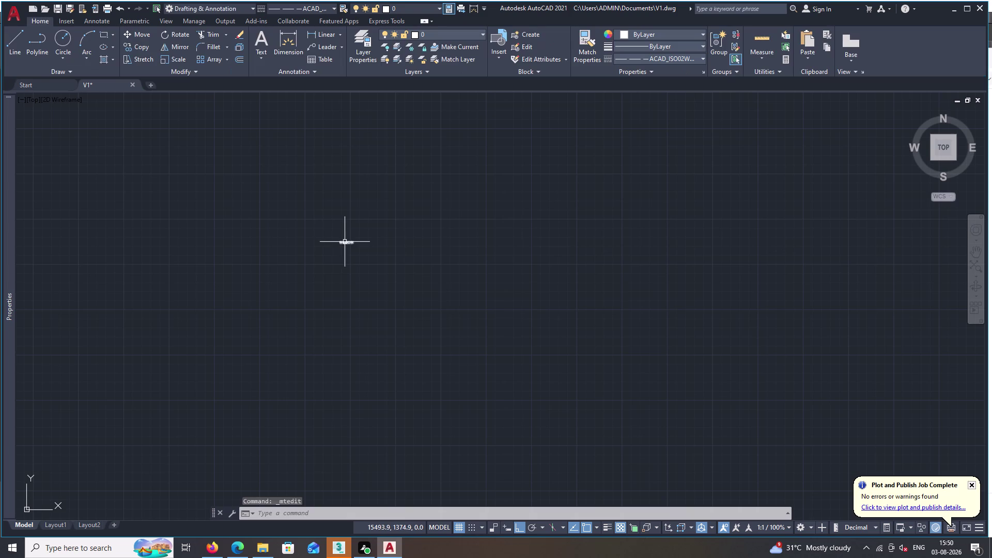
double_click(354, 244)
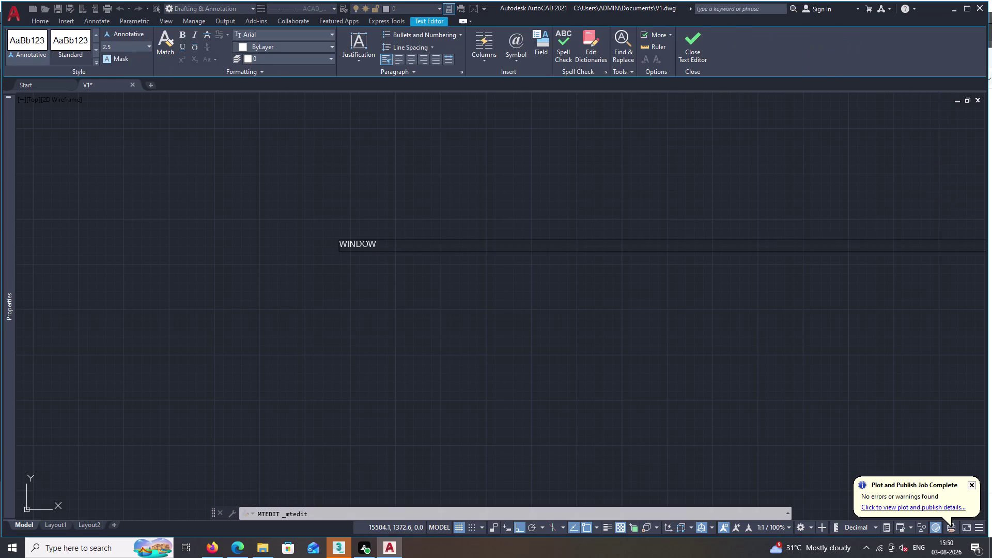
Select the WINDOW text, set its height to 50, and end the edit.
double_click(346, 244)
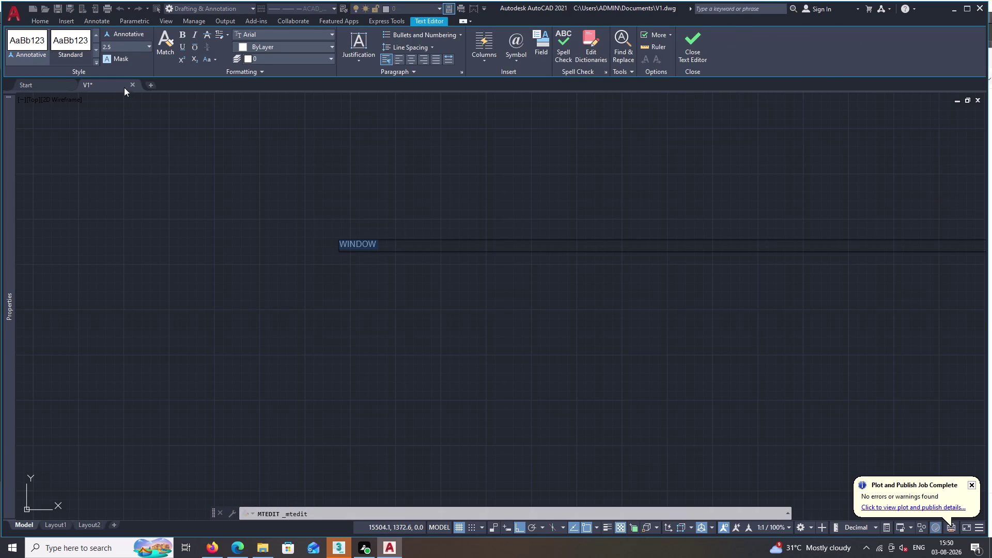
double_click(125, 47)
key(BackSpace)
text(50)
key(Return)
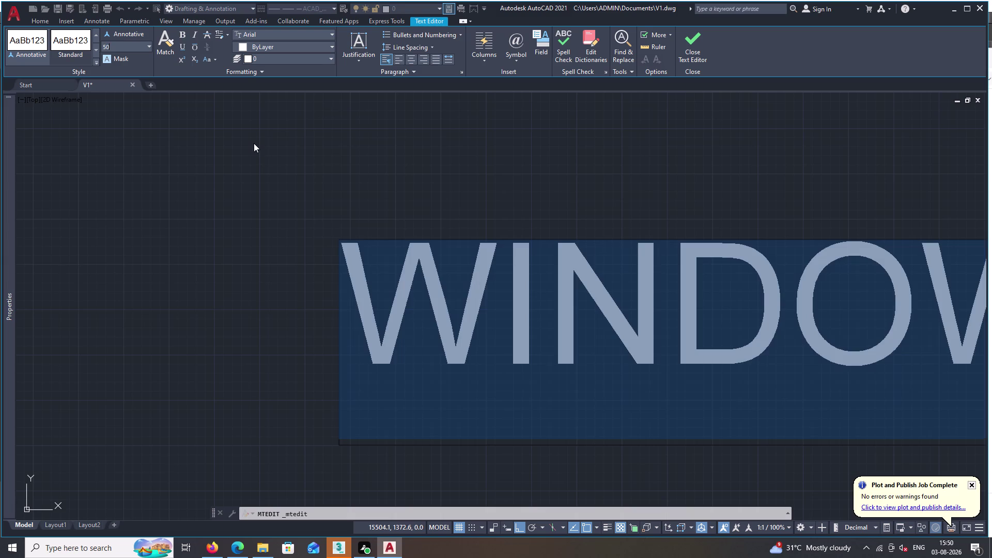
scroll(down, 3)
middle_drag(254, 143, 281, 283)
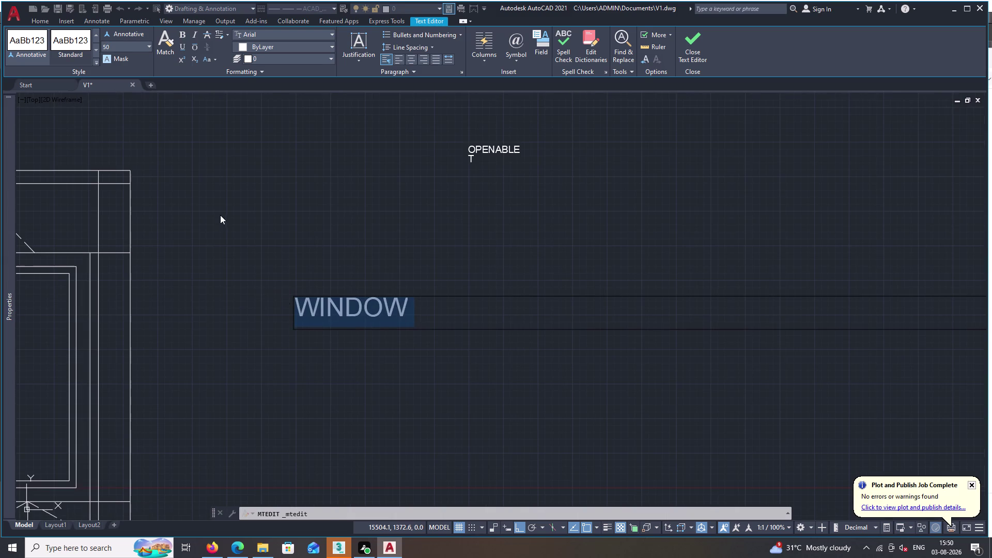
click(476, 148)
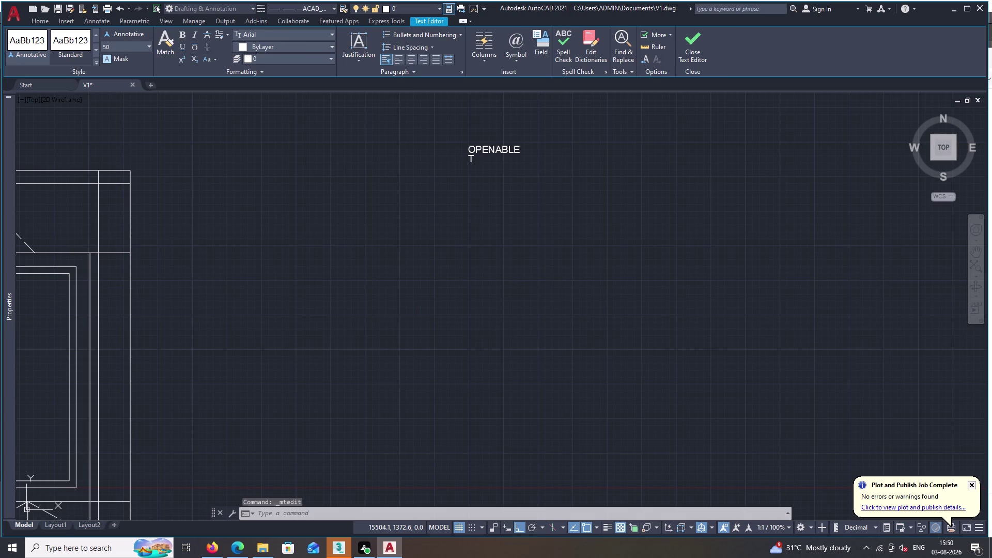
Replace the stray 'T' line with 'SHUTTER' so the label reads OPENABLE SHUTTER.
double_click(480, 145)
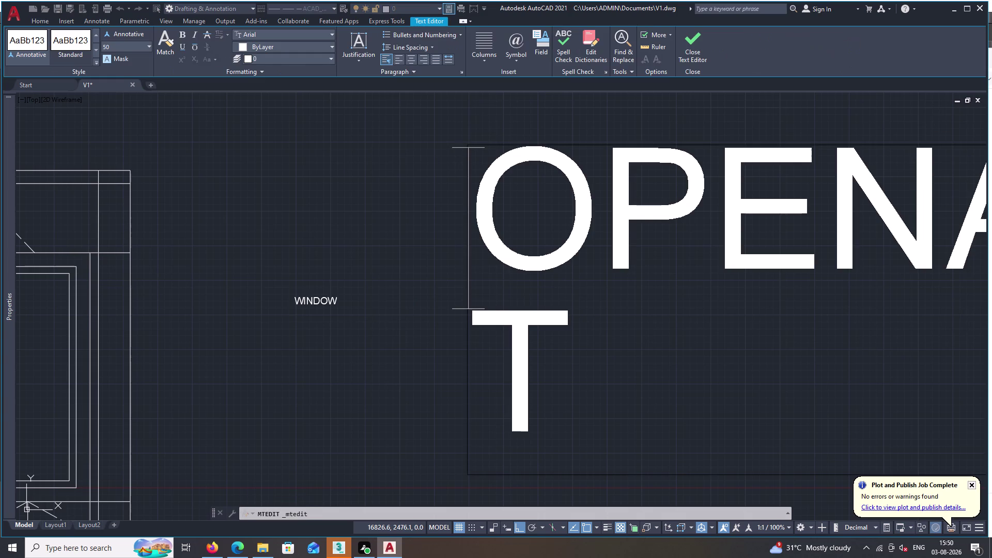
triple_click(472, 322)
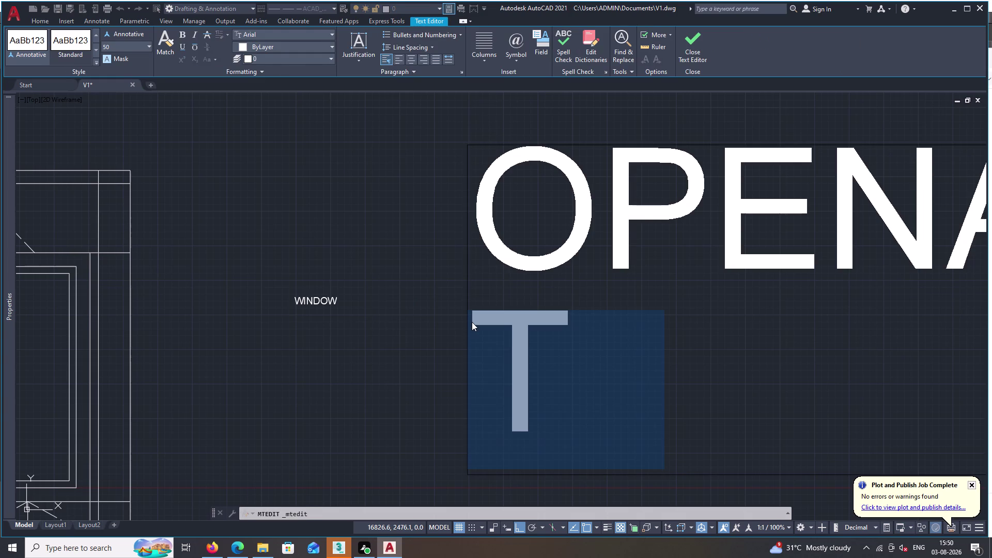
key(BackSpace)
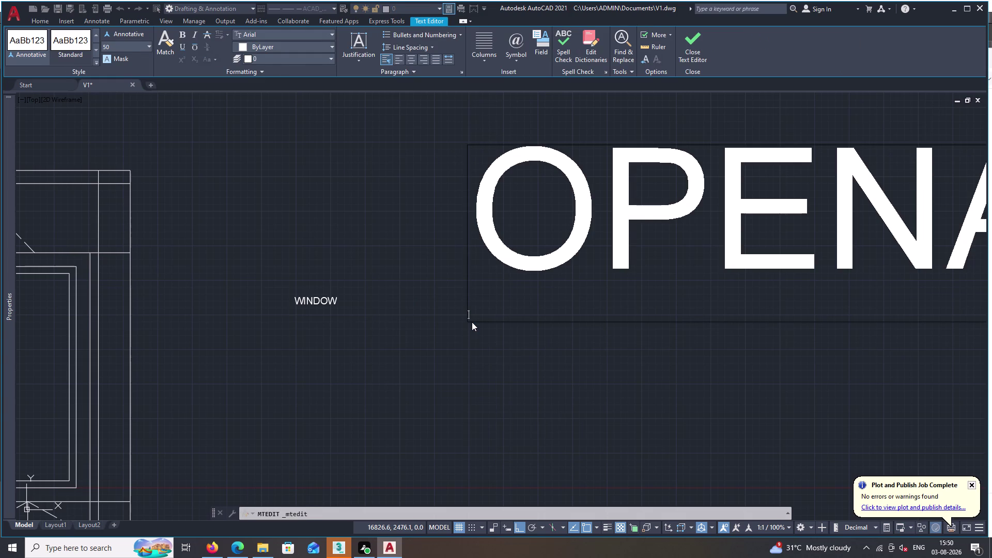
key(e)
key(BackSpace)
text(S)
text(HUTTER)
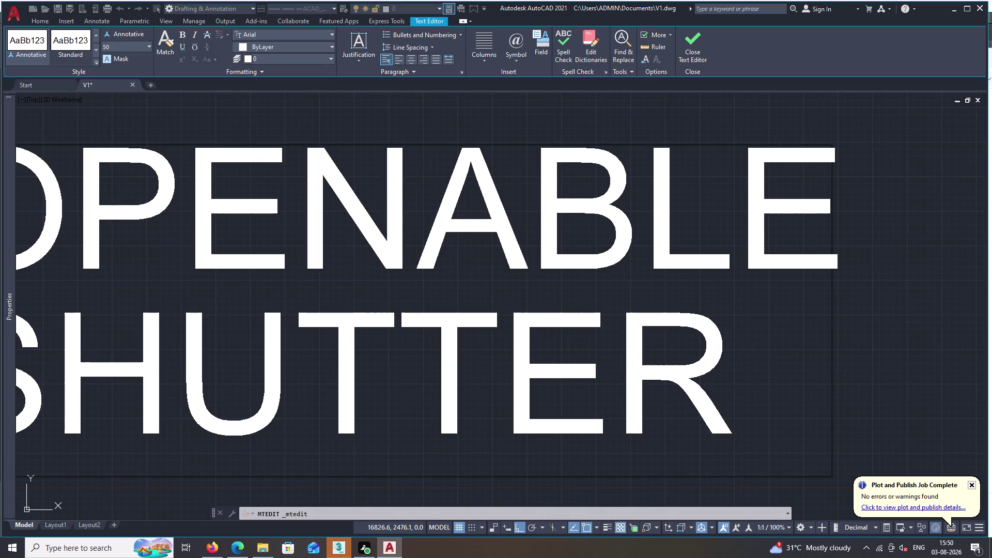
key(Return)
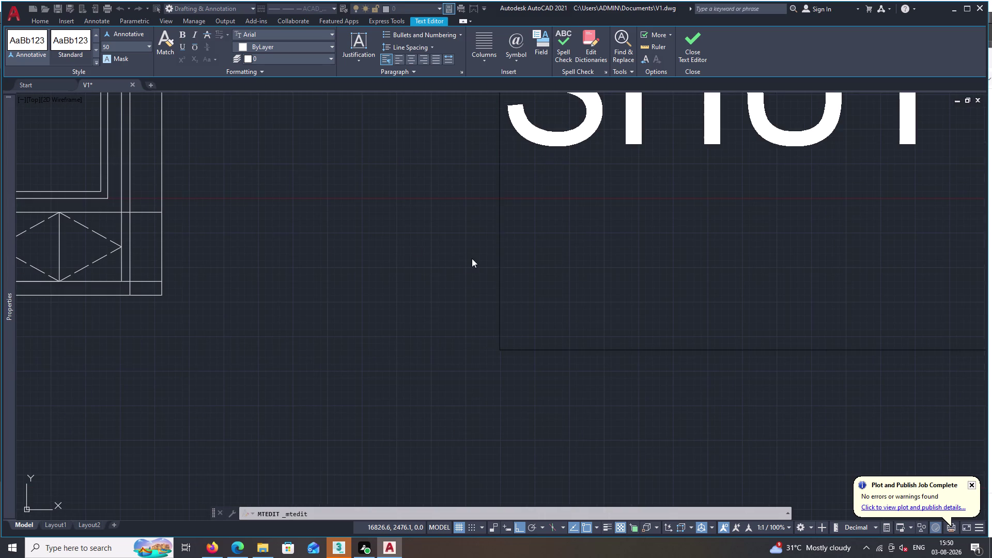
scroll(down, 3)
double_click(417, 304)
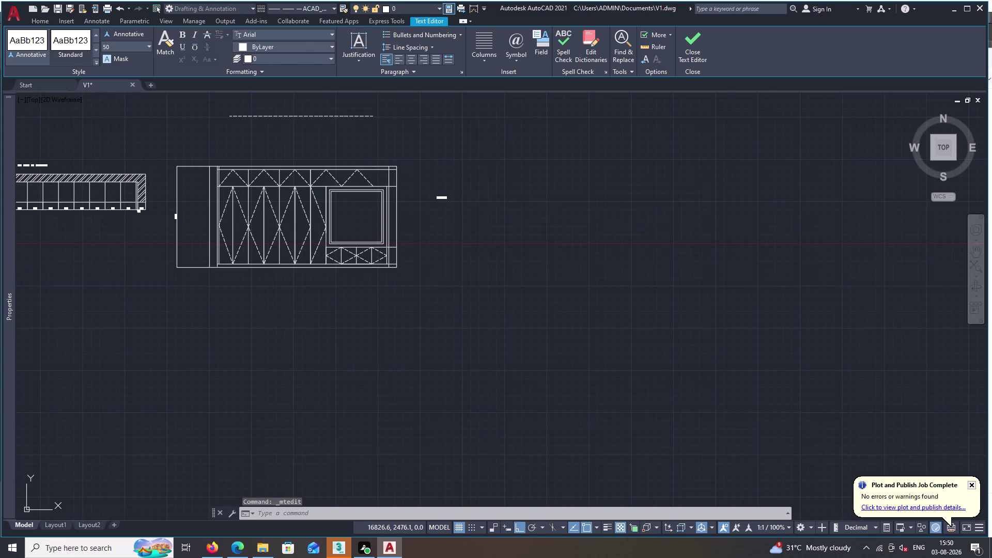
scroll(up, 3)
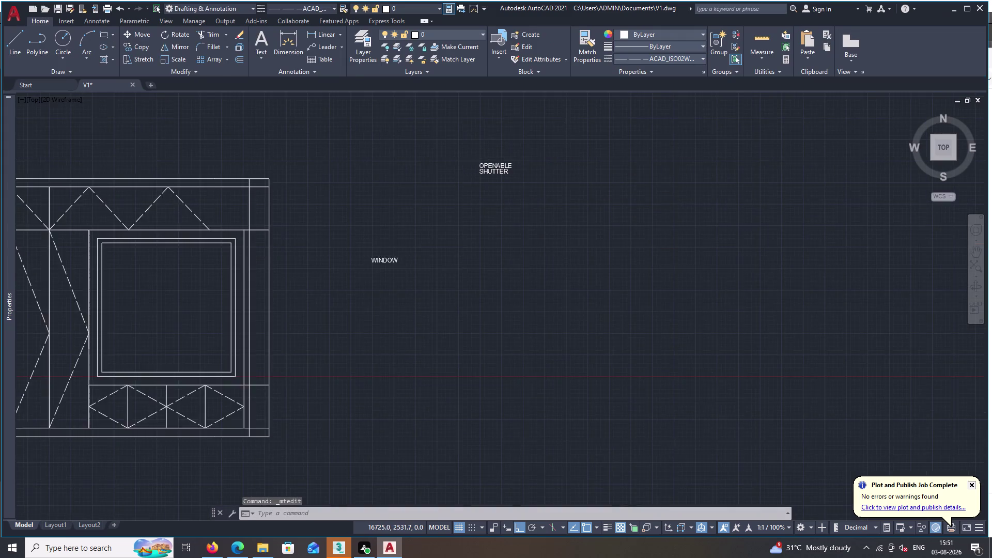
Give the first selected line of the label a text height of 100.
triple_click(495, 171)
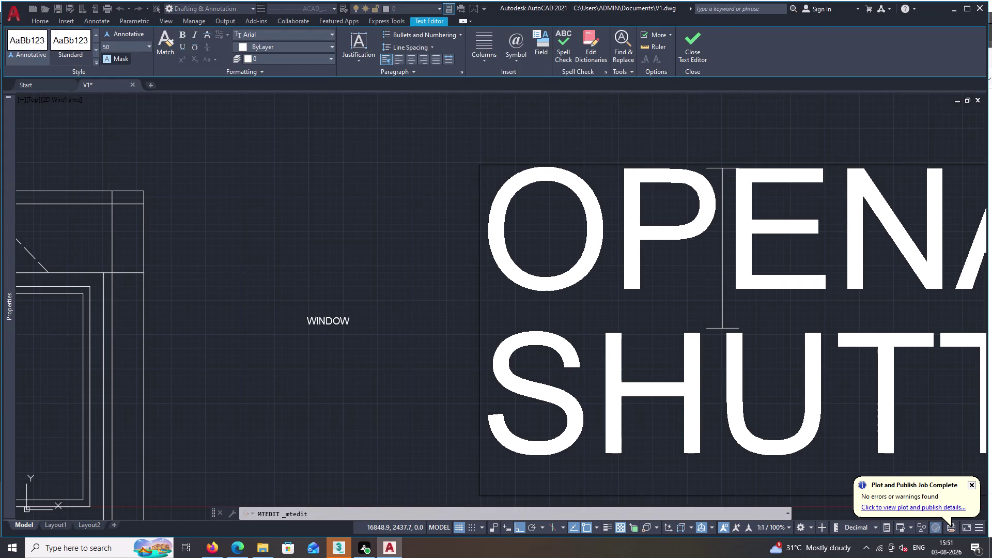
click(113, 45)
key(BackSpace)
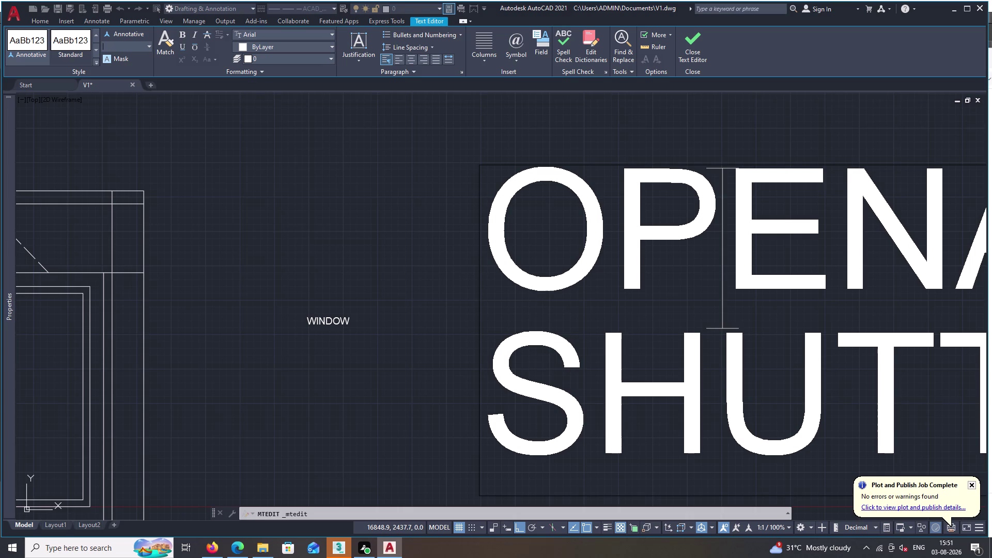
text(100)
double_click(517, 233)
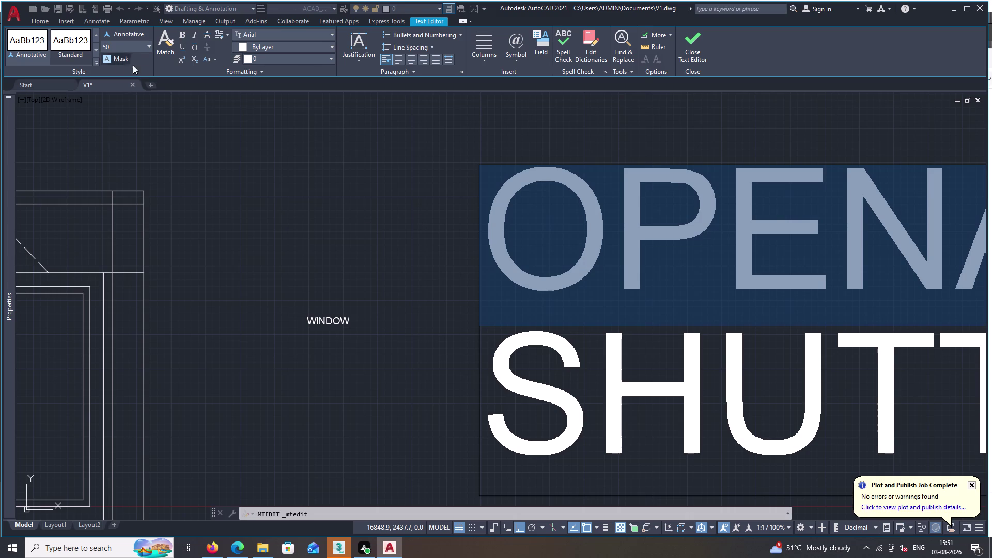
click(551, 423)
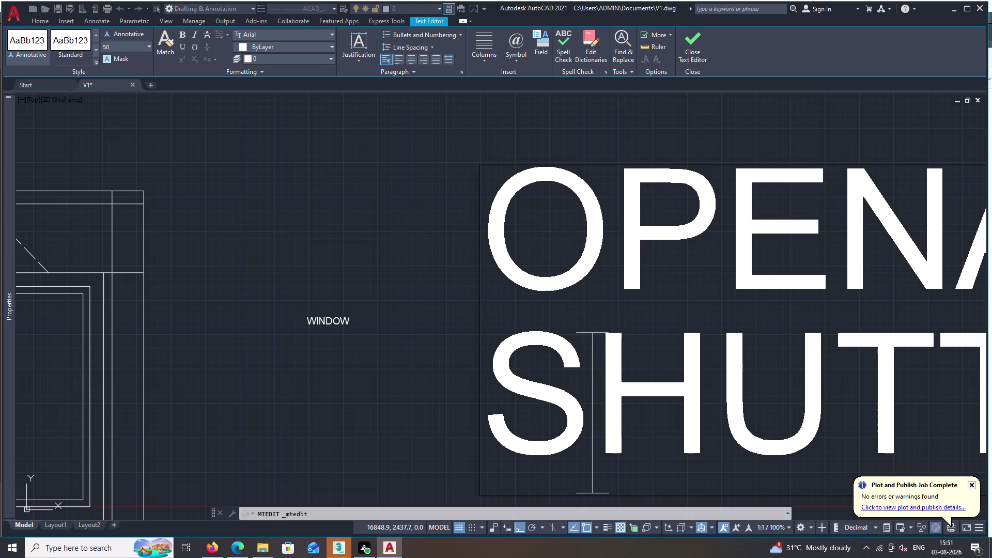
Set the OPENABLE line to text height 100 and finish editing.
double_click(492, 285)
double_click(112, 47)
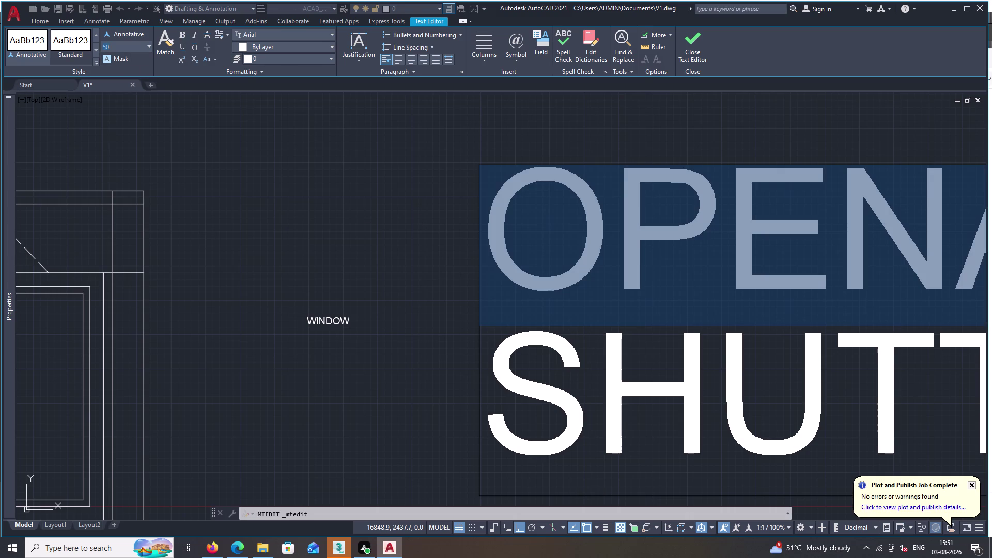
key(BackSpace)
text(100)
key(space)
key(Return)
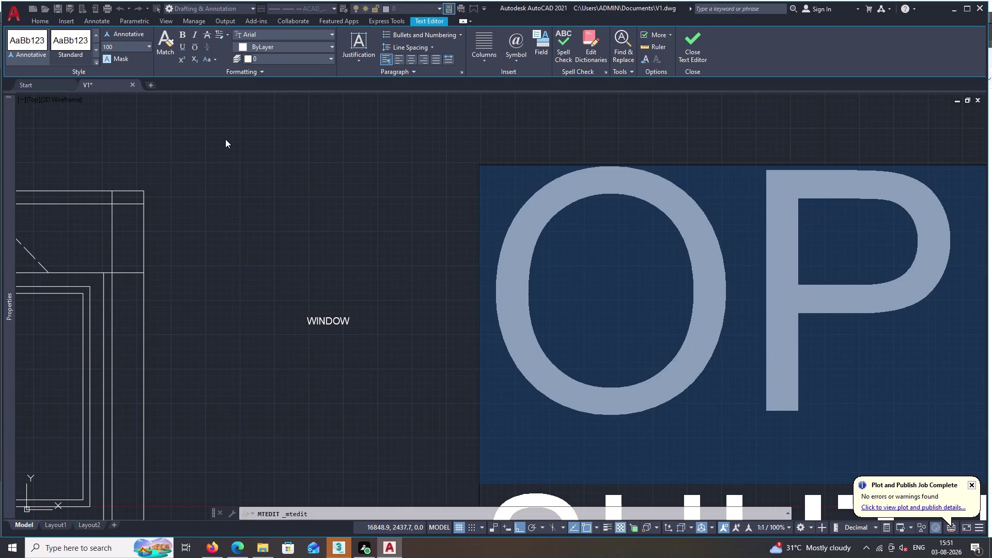
scroll(down, 3)
scroll(down, 3)
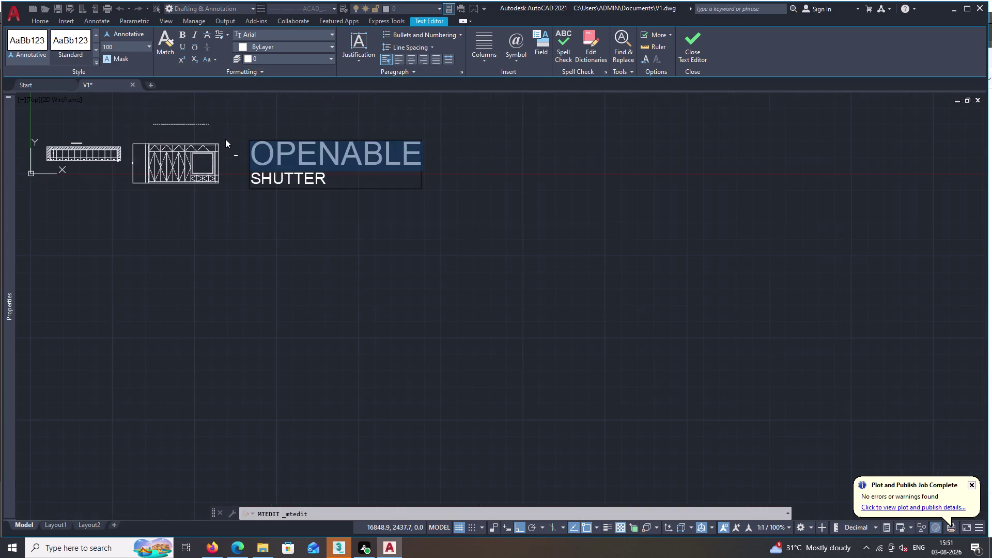
scroll(down, 3)
click(540, 243)
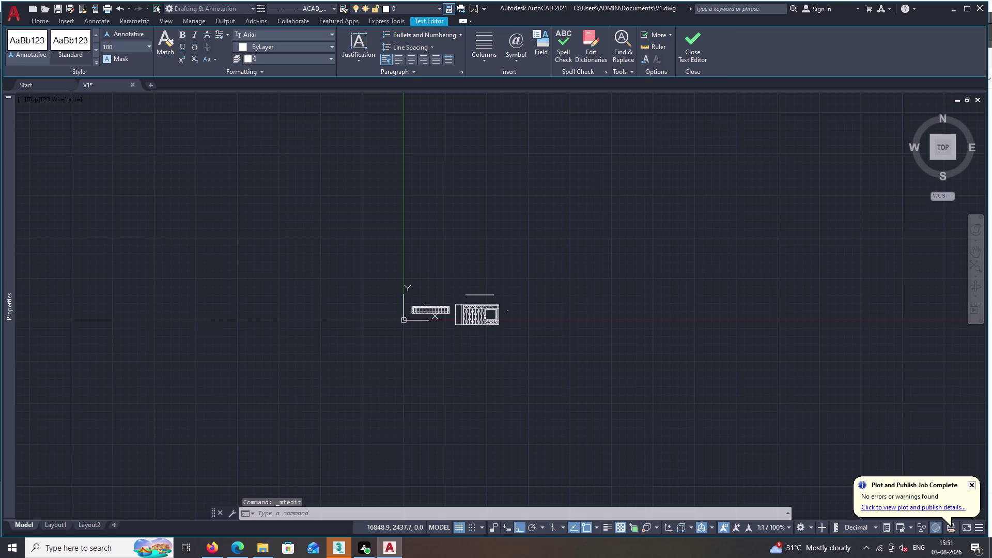
Reopen the label and set the SHUTTER line to text height 100.
scroll(up, 3)
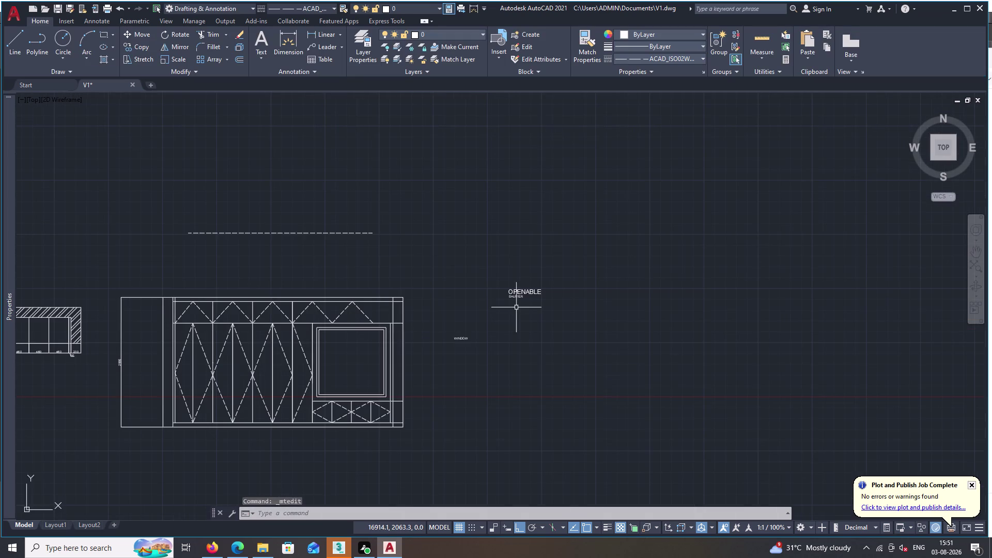
scroll(up, 3)
click(519, 293)
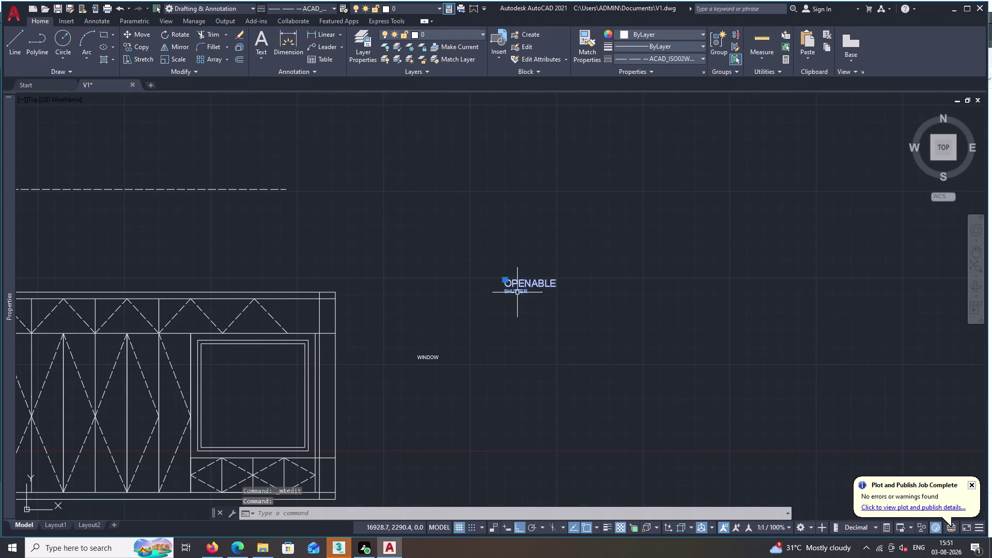
scroll(up, 3)
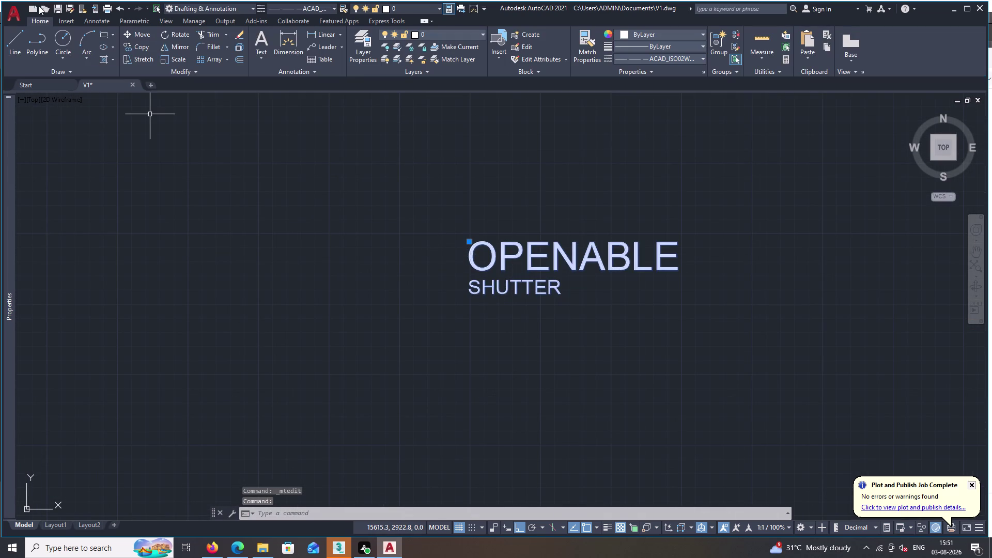
double_click(478, 290)
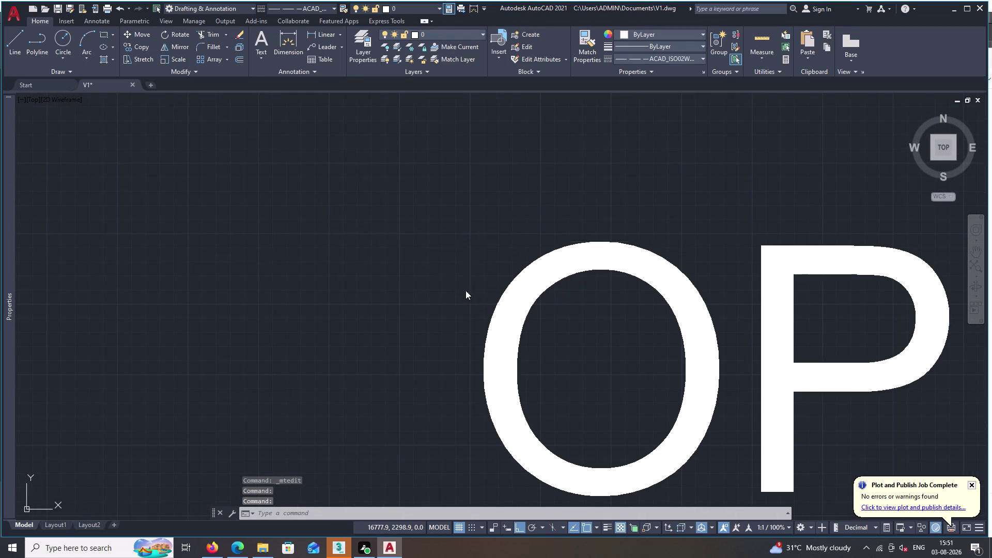
scroll(down, 3)
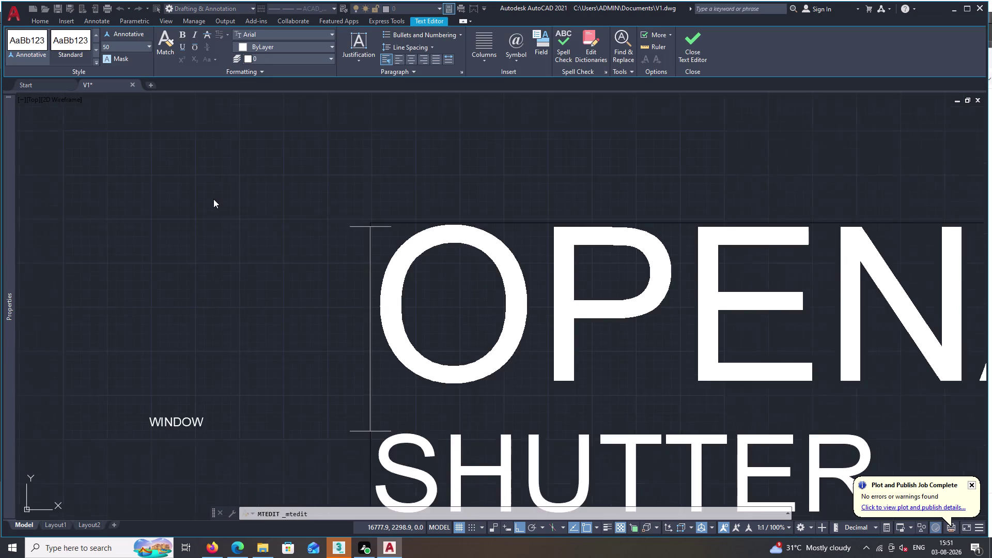
scroll(down, 3)
double_click(300, 303)
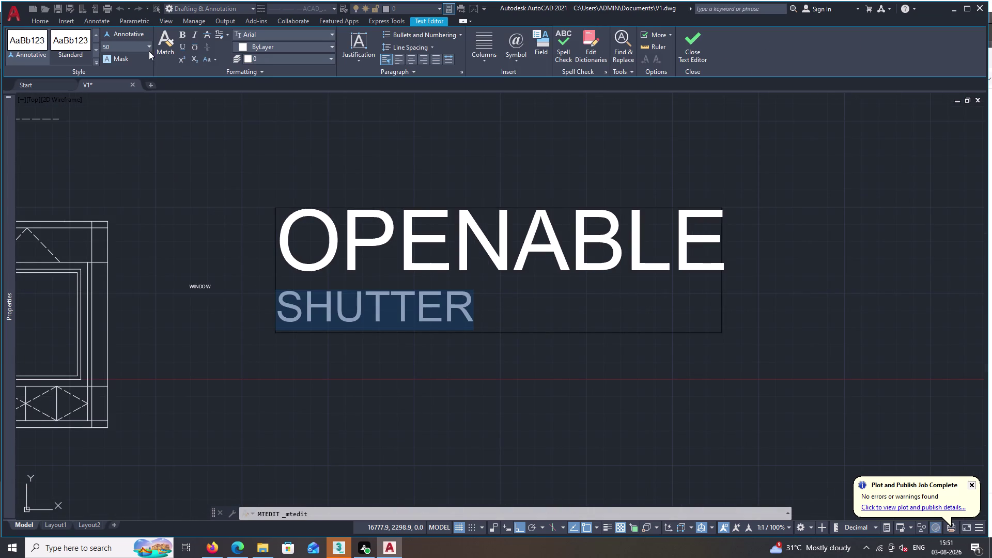
click(121, 44)
key(BackSpace)
text(100)
key(Return)
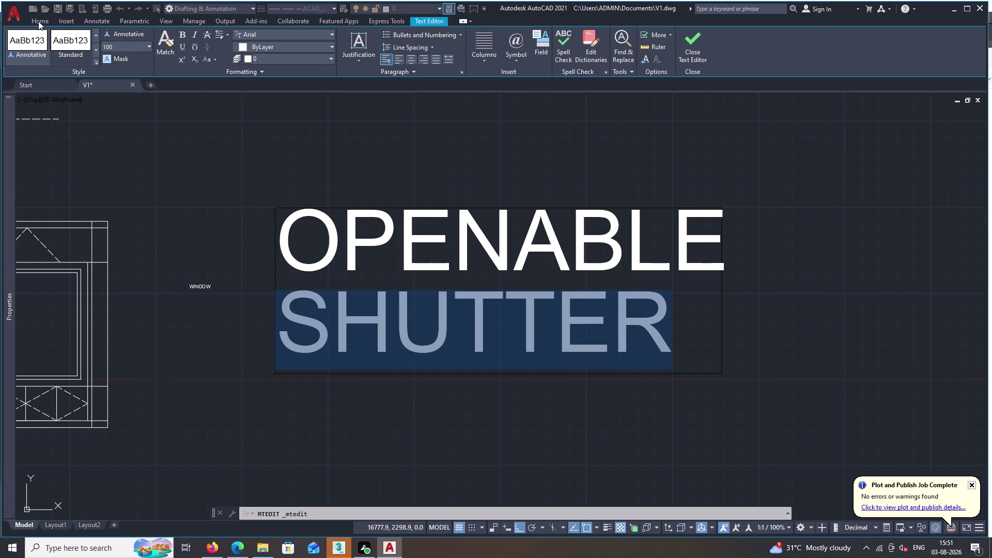
double_click(198, 287)
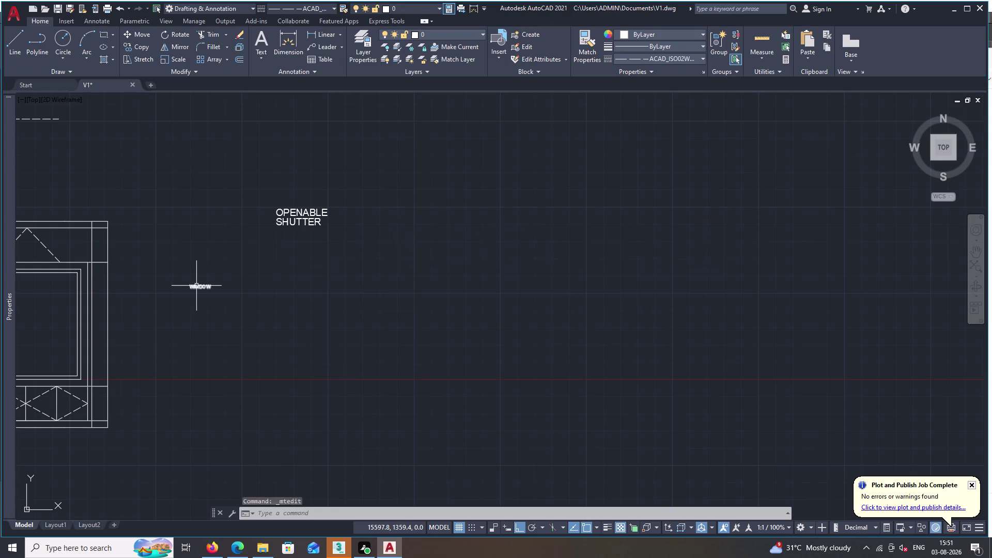
Set the WINDOW label's text height to 100.
click(197, 285)
double_click(196, 286)
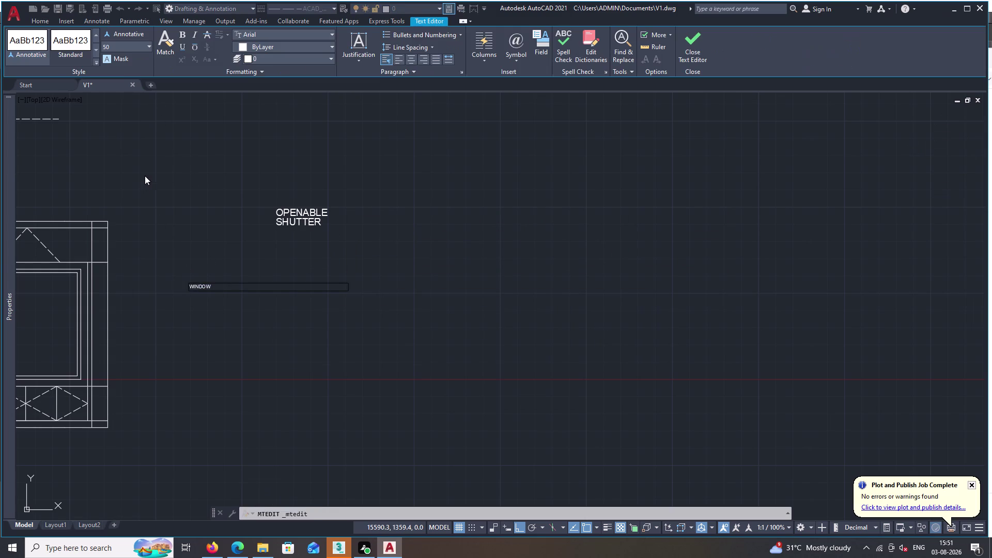
double_click(212, 290)
double_click(120, 46)
key(BackSpace)
key(1)
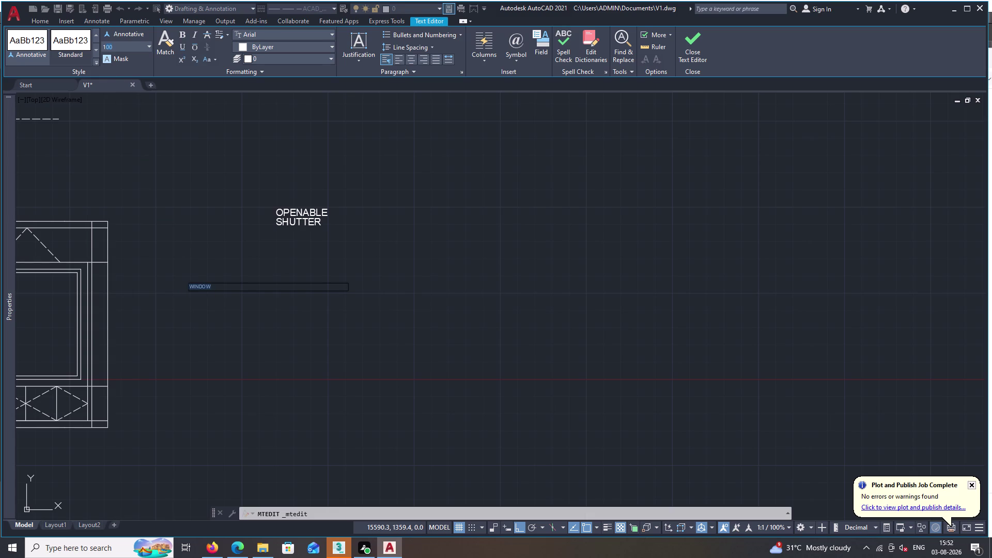
text(00)
key(Return)
key(Escape)
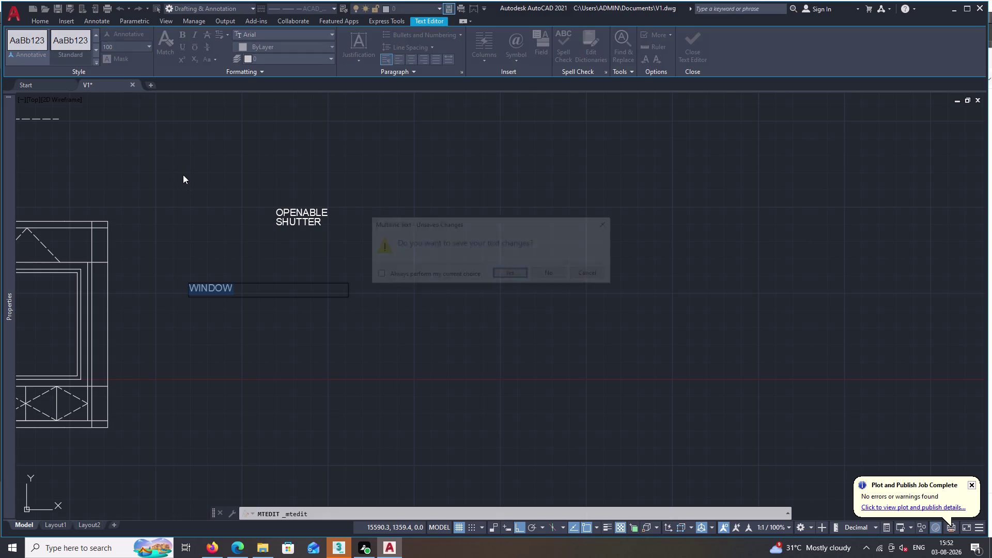
key(Escape)
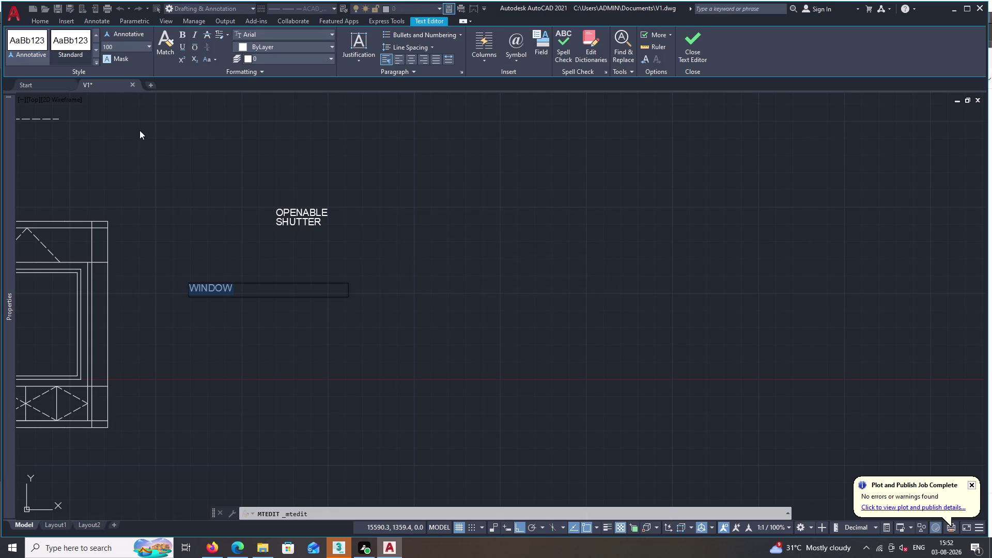
Retype the label as 'WINDOW' at the new height and finish editing.
key(space)
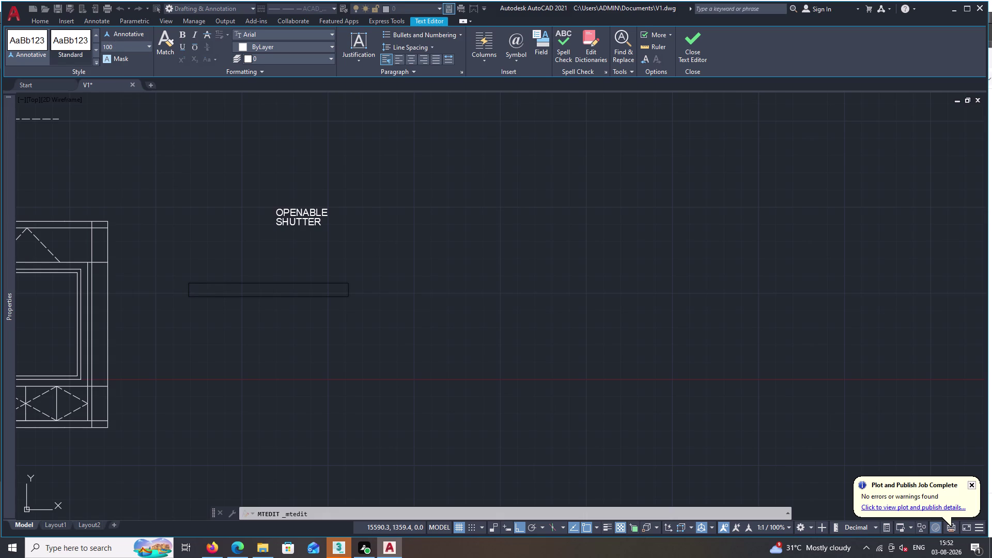
key(w)
key(i)
key(n)
text(DO)
key(w)
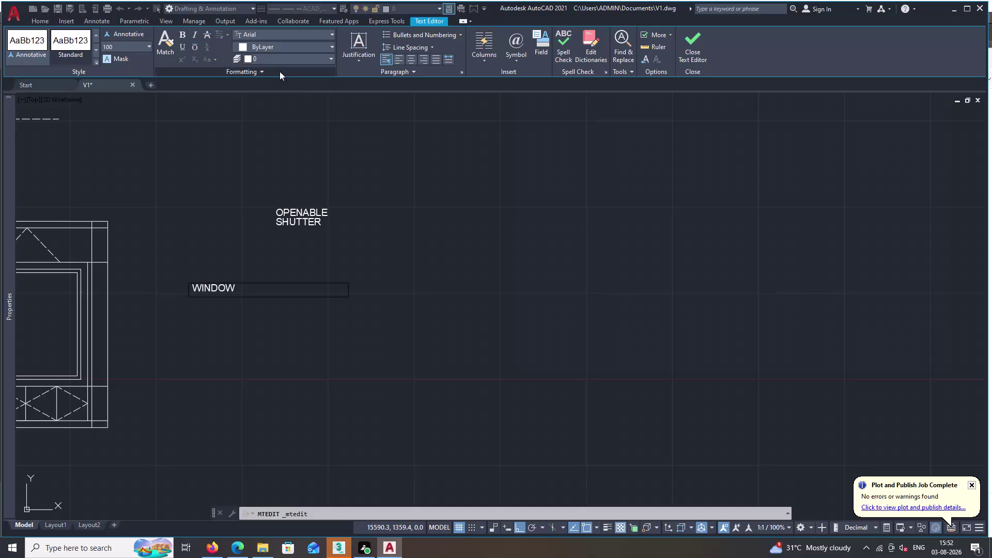
click(347, 278)
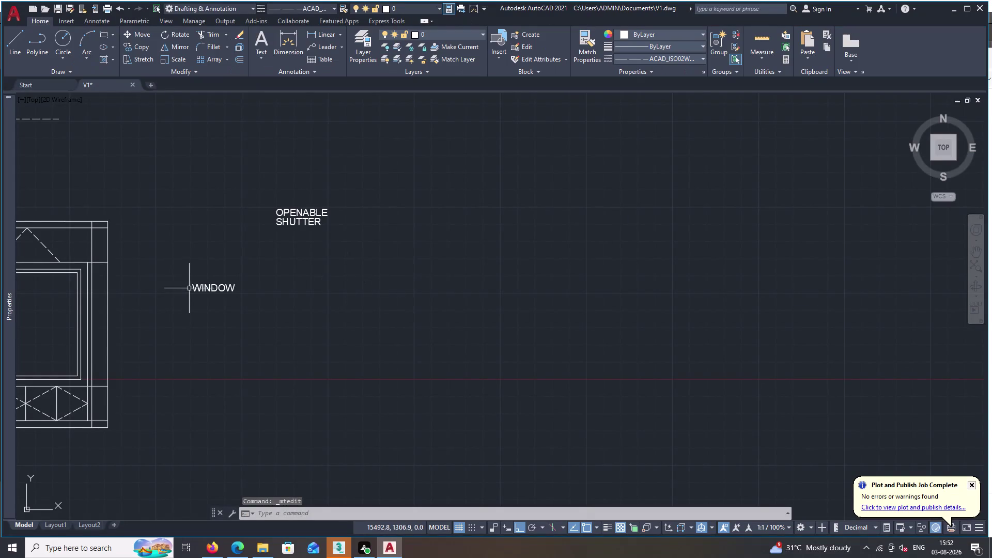
Start the COPY command with the CO alias.
key(c)
text(O)
key(space)
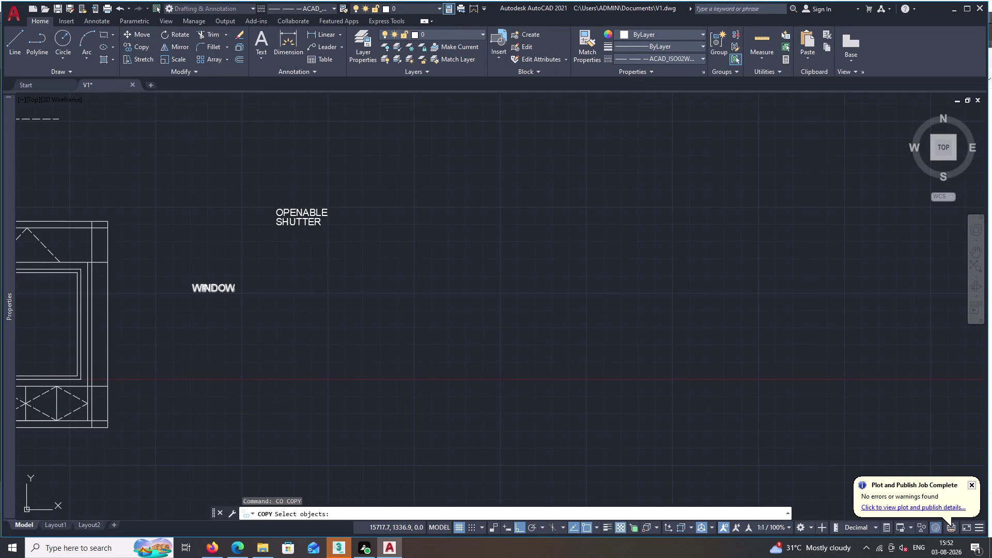
Copy the WINDOW label into the square upper-right window panel of the elevation.
click(211, 288)
triple_click(209, 289)
right_click(209, 290)
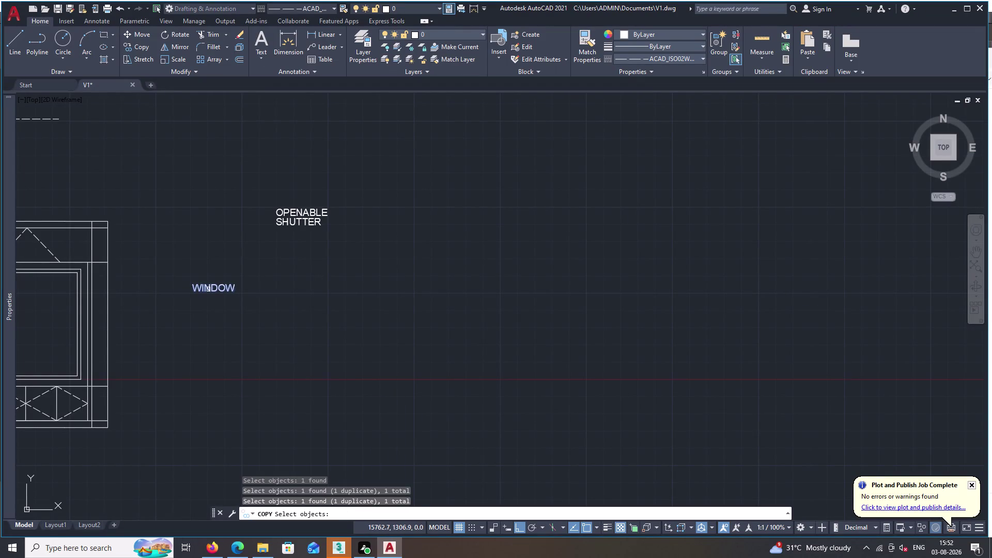
click(208, 290)
middle_drag(54, 330, 89, 307)
key(F8)
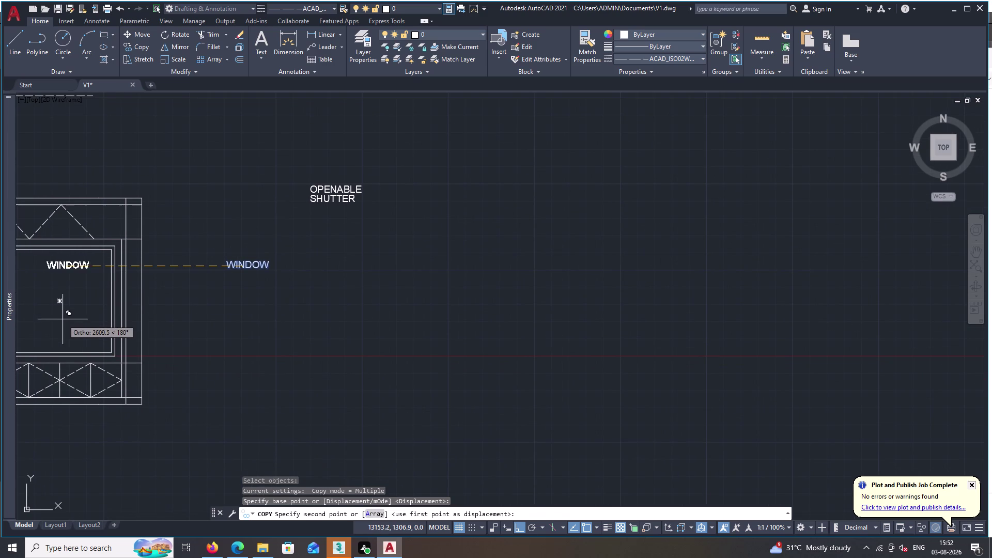
click(48, 328)
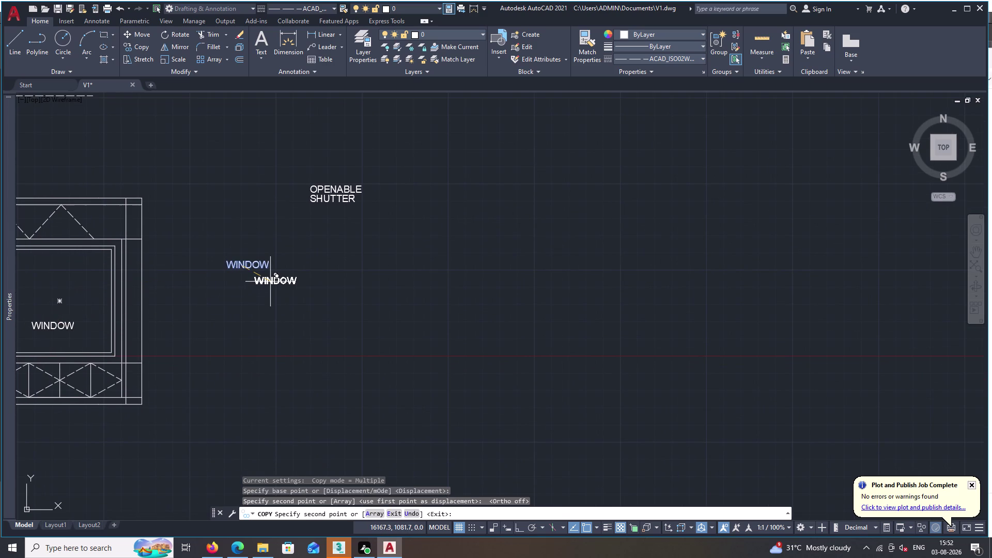
middle_drag(271, 281, 442, 271)
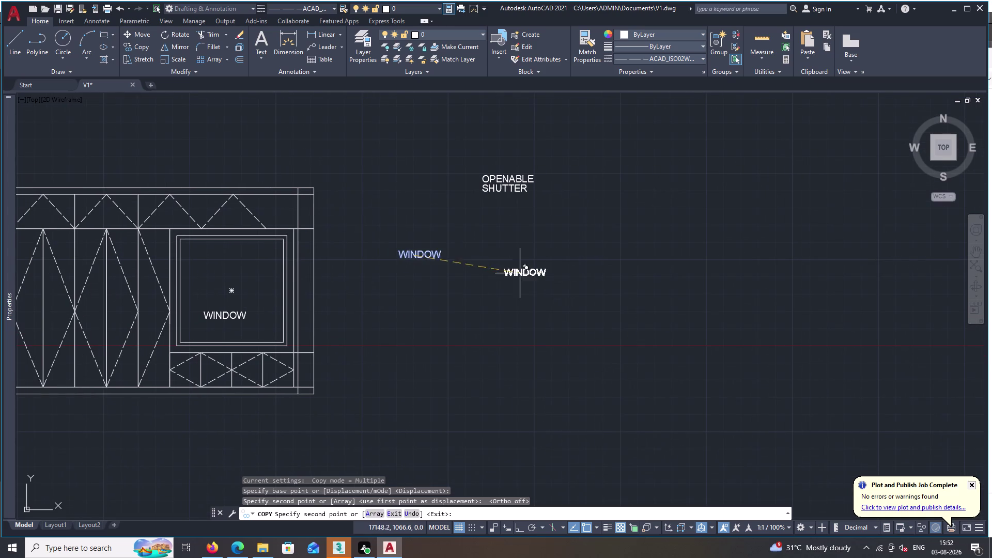
key(Escape)
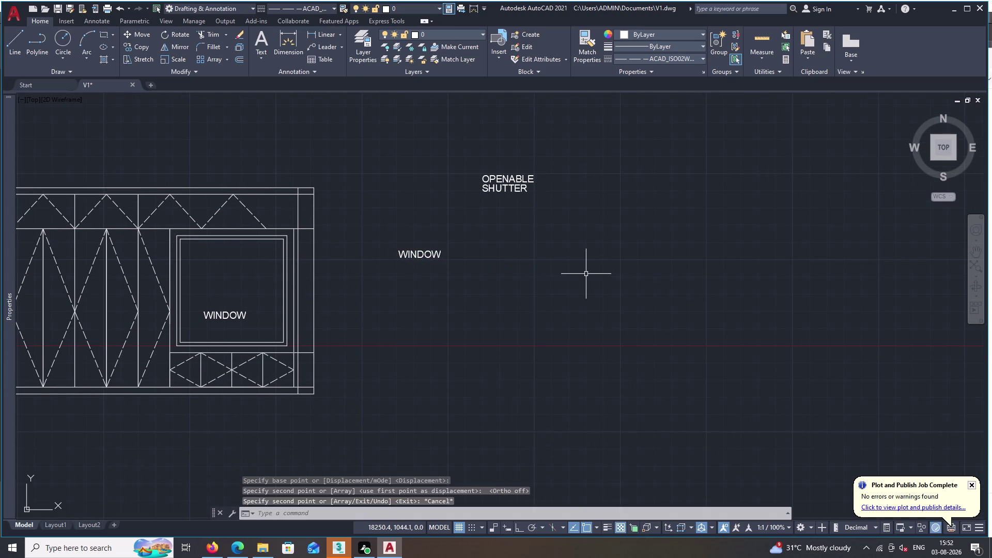
click(504, 183)
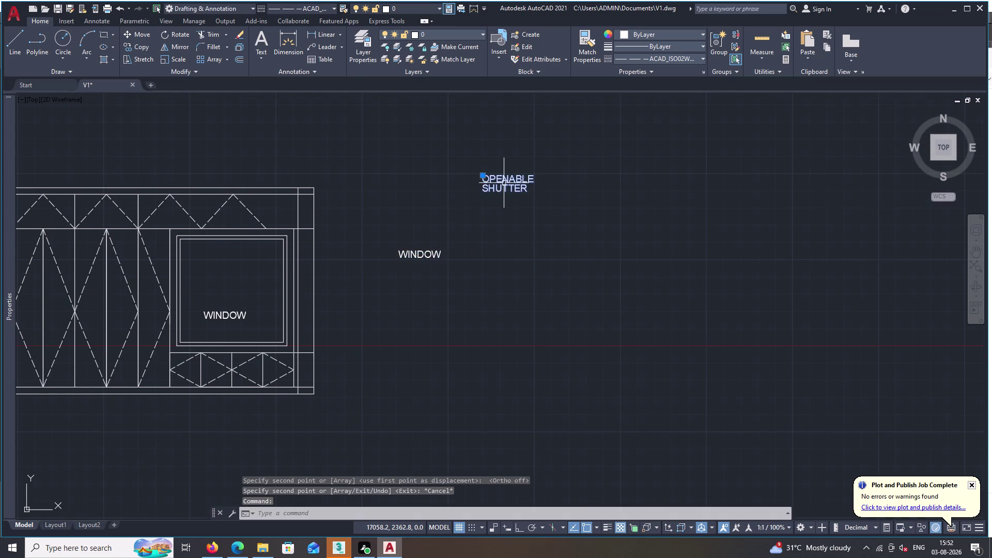
Copy the OPENABLE SHUTTER label into the three tall shutter panels and beside the cabinet.
text(C)
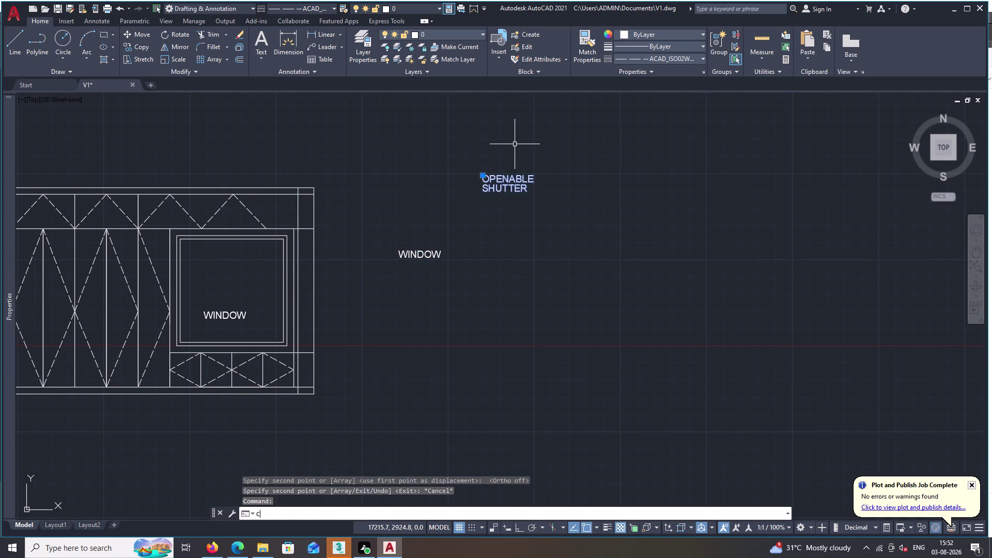
text(O)
key(space)
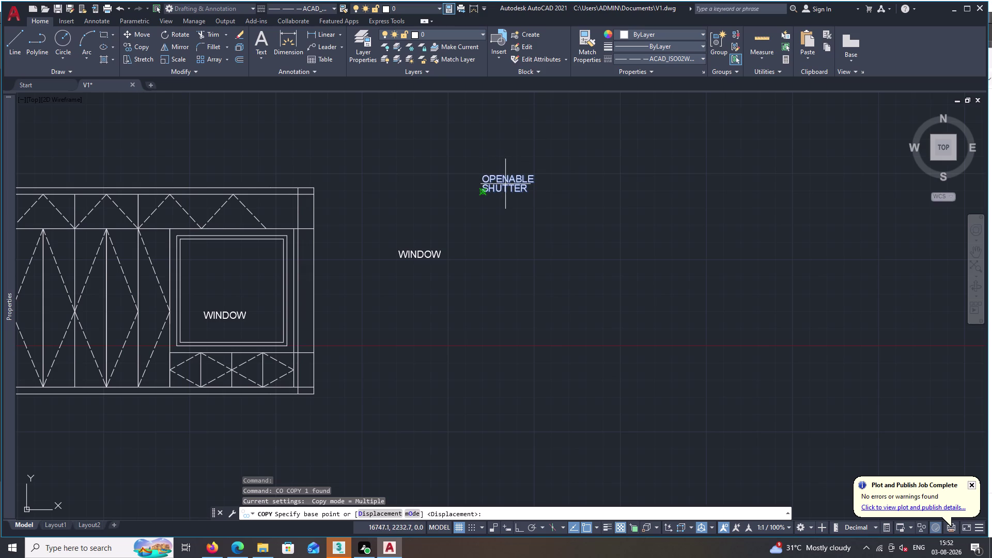
click(506, 184)
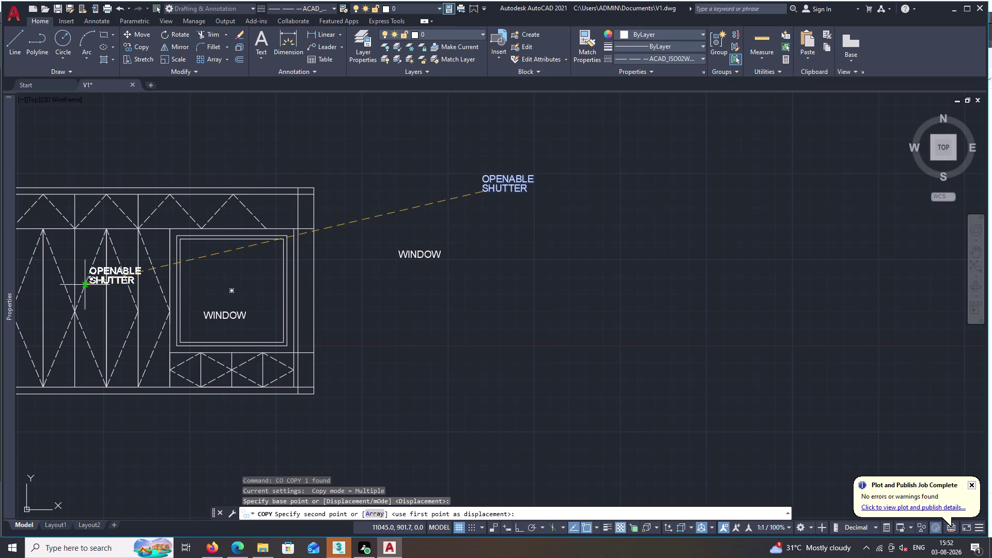
middle_drag(40, 319, 247, 241)
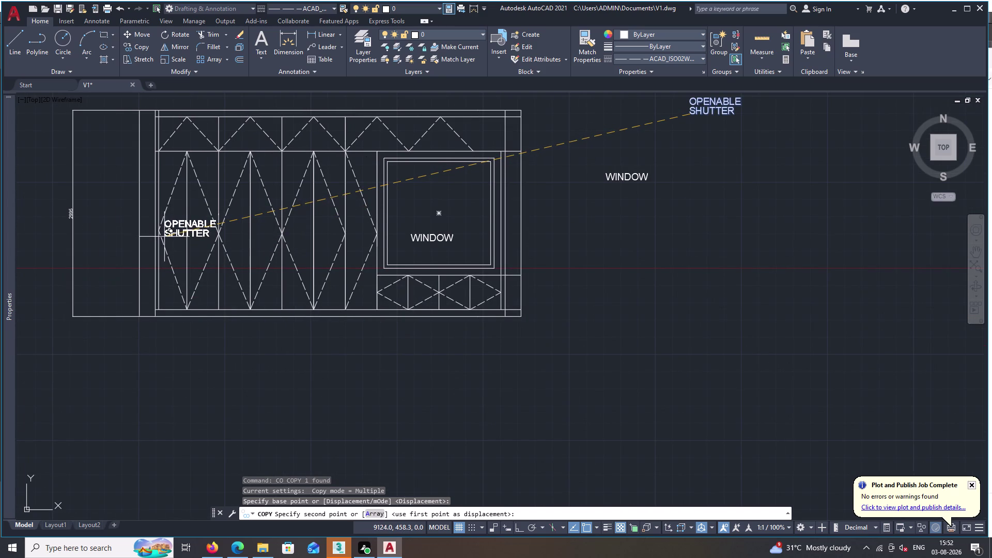
double_click(165, 236)
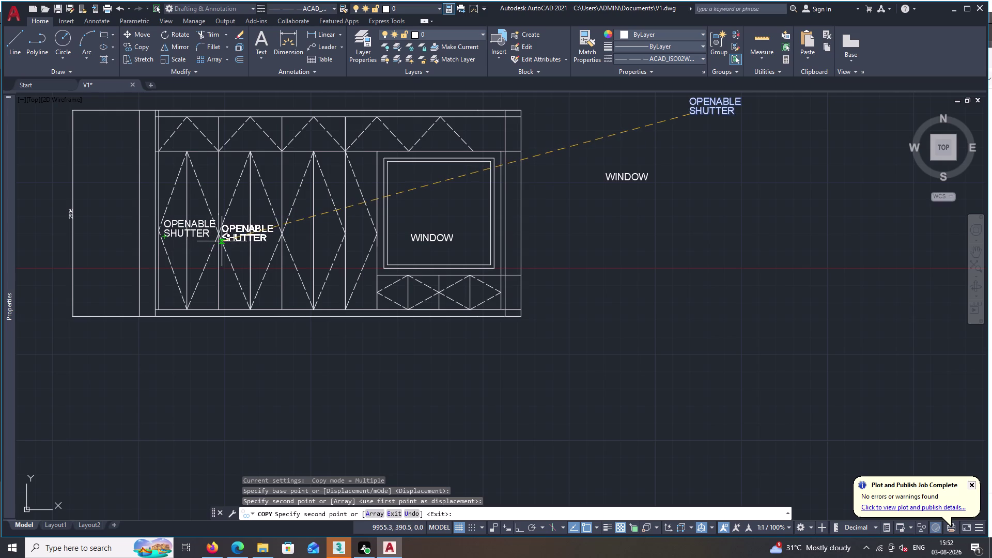
click(226, 241)
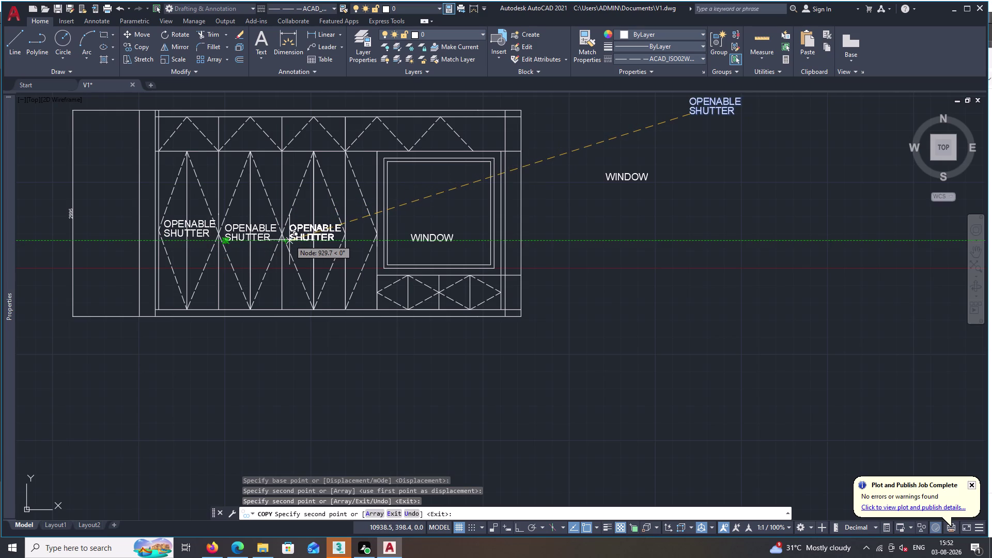
click(289, 240)
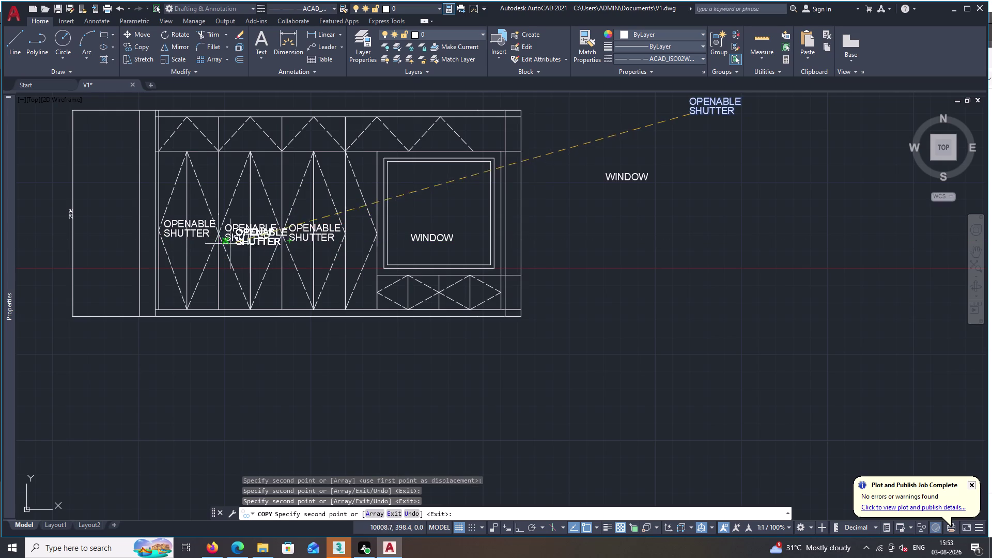
click(164, 242)
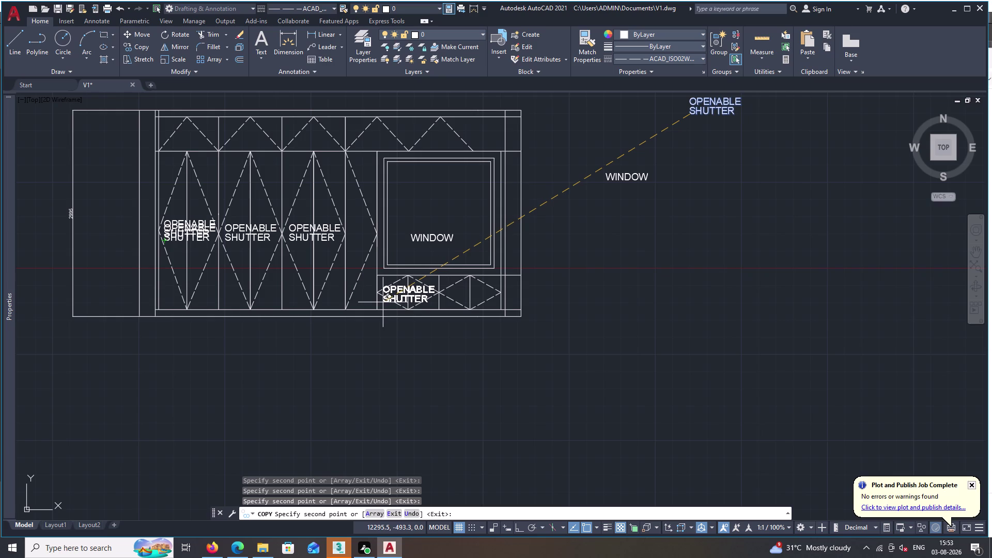
click(552, 292)
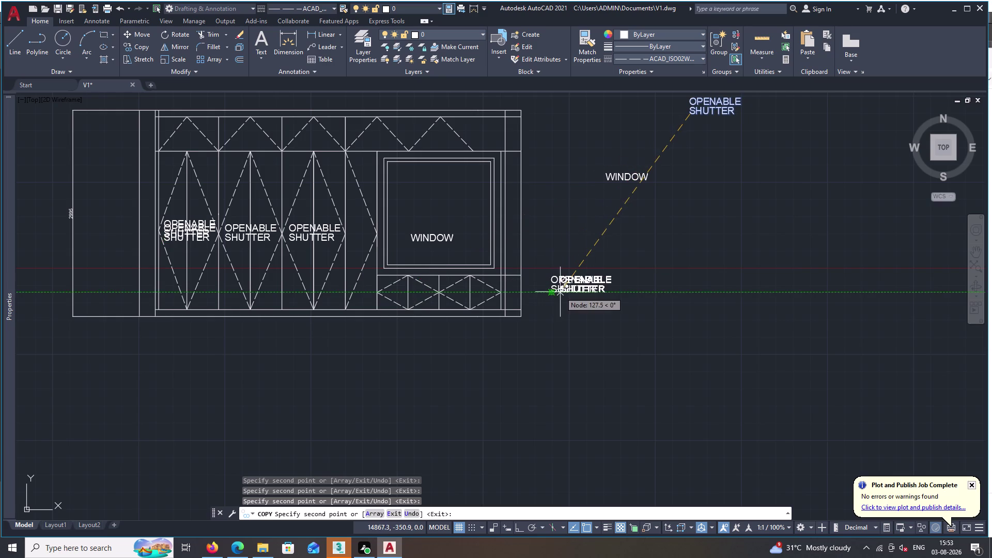
key(Escape)
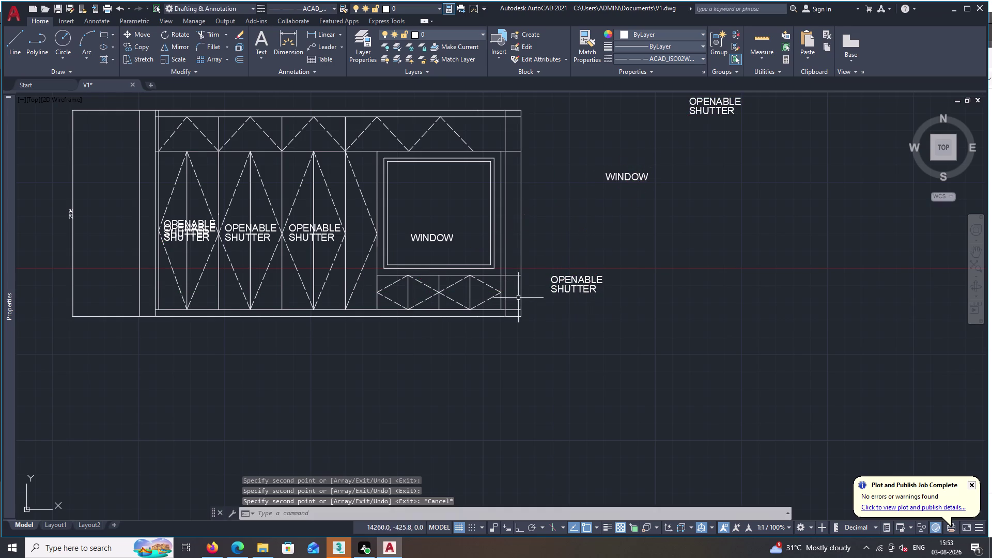
click(572, 281)
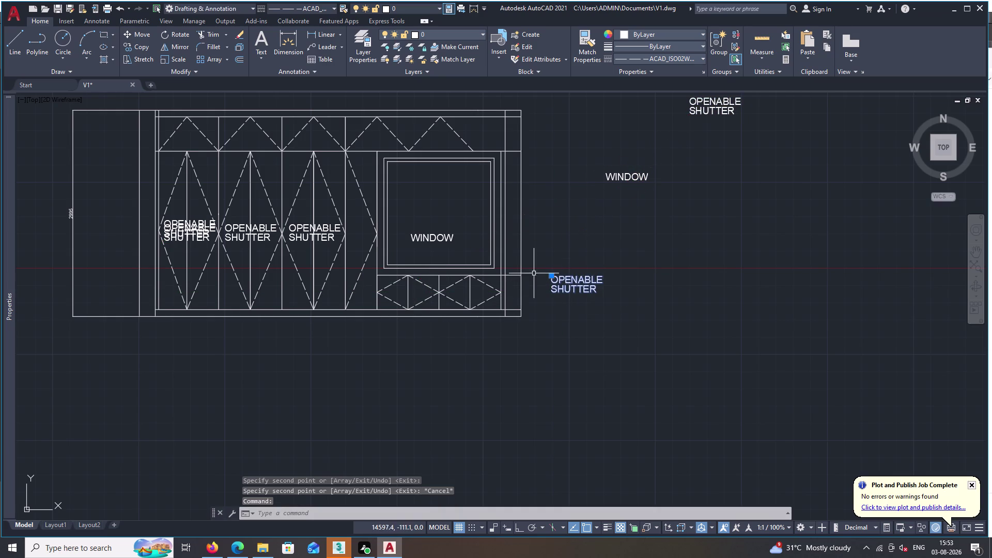
Open the spare label and set its first selected line to text height 50.
click(579, 281)
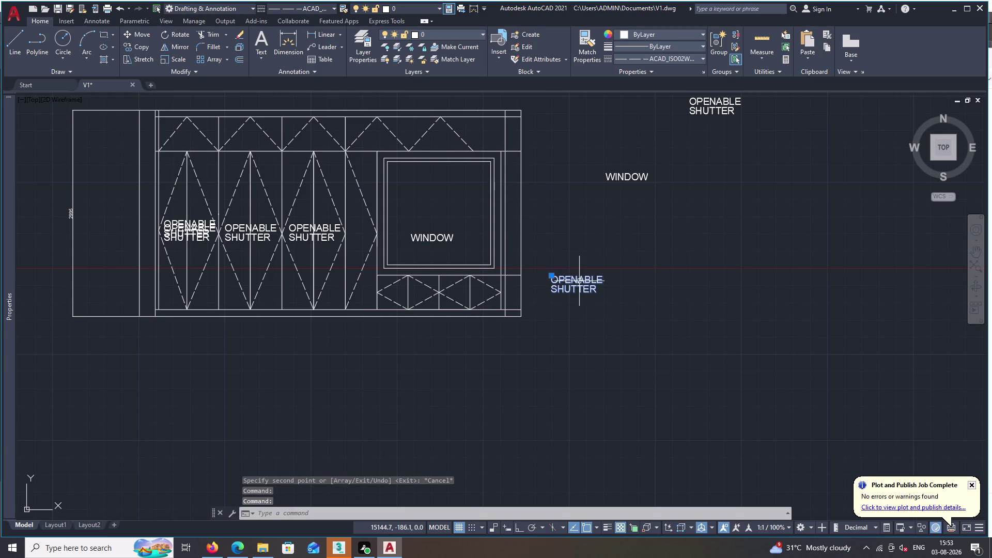
click(577, 281)
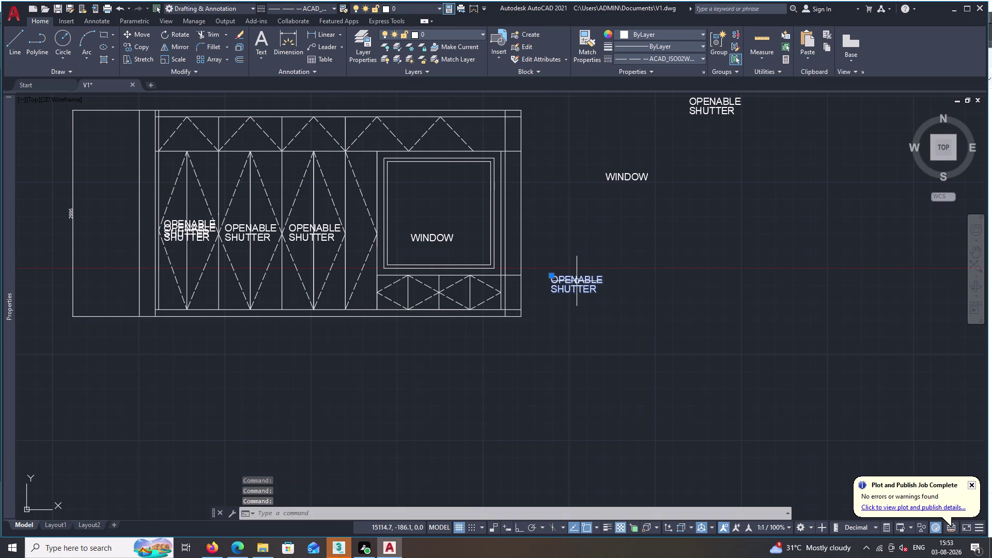
click(567, 286)
drag(567, 287, 567, 279)
double_click(566, 268)
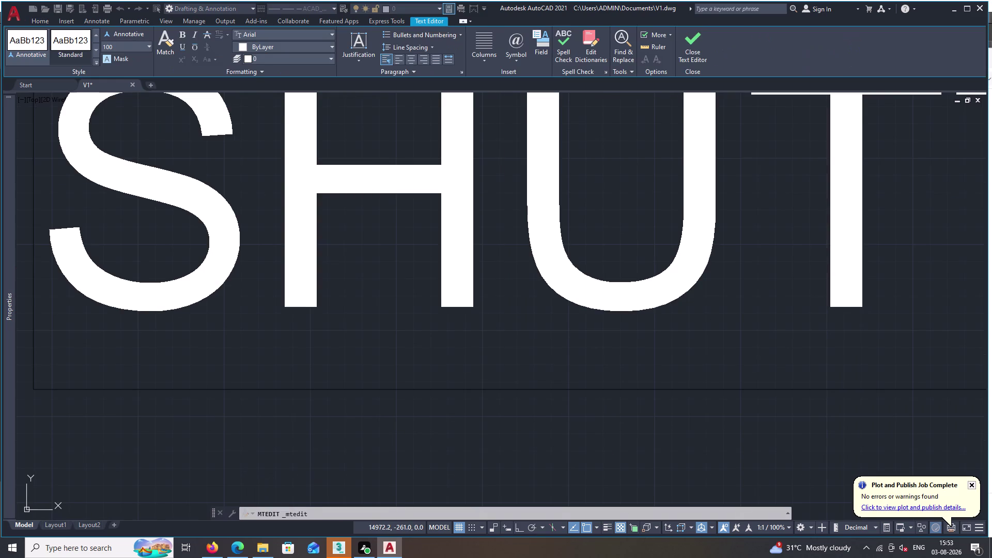
click(120, 45)
key(BackSpace)
double_click(149, 177)
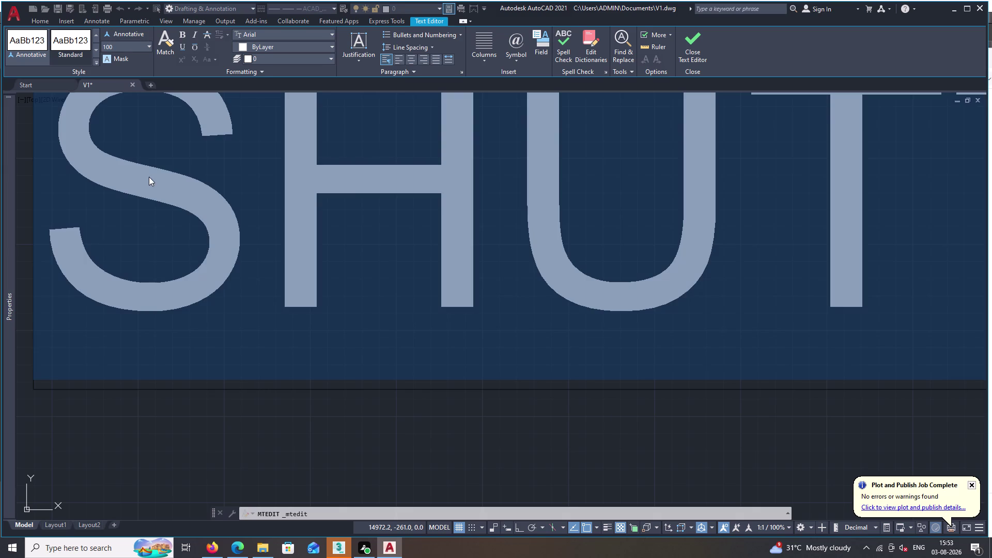
double_click(119, 46)
key(BackSpace)
text(50)
key(space)
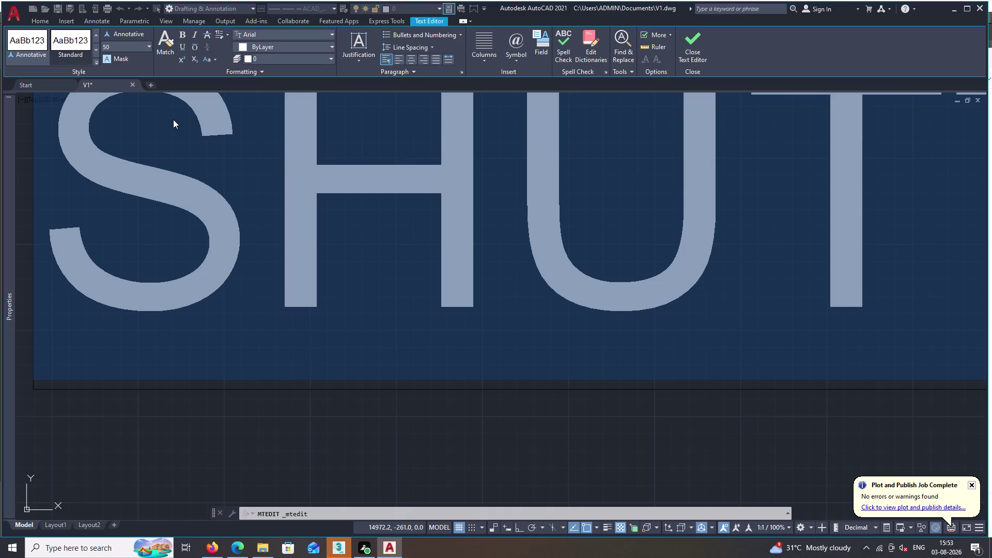
key(Return)
Set the spare label's OPENABLE line to height 50 and leave the editor.
scroll(down, 3)
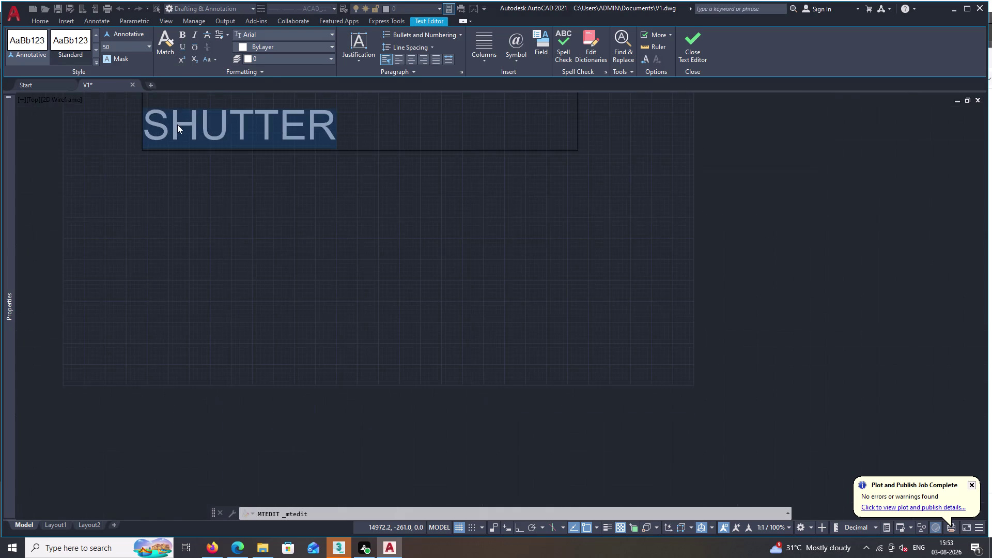
middle_drag(177, 124, 207, 337)
click(222, 277)
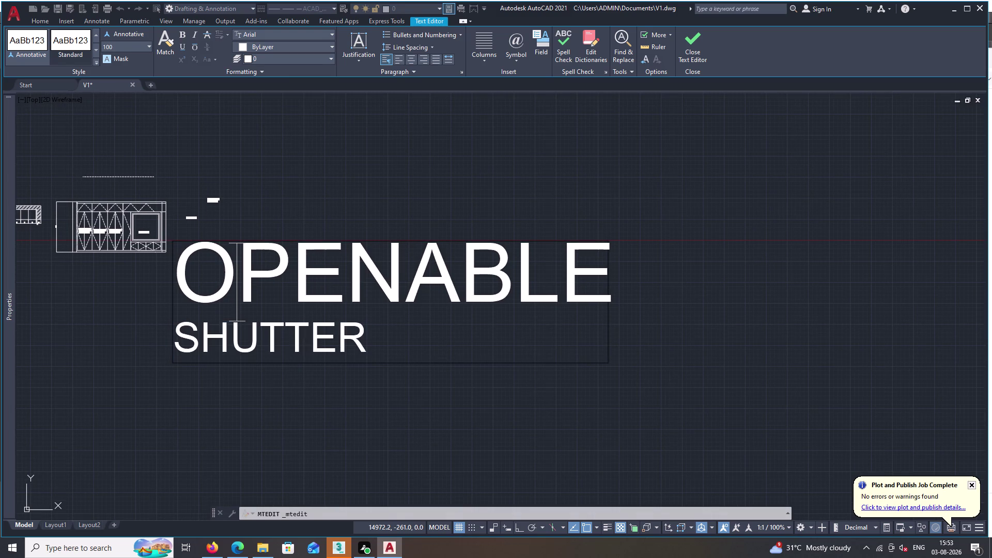
click(215, 265)
click(221, 266)
double_click(201, 269)
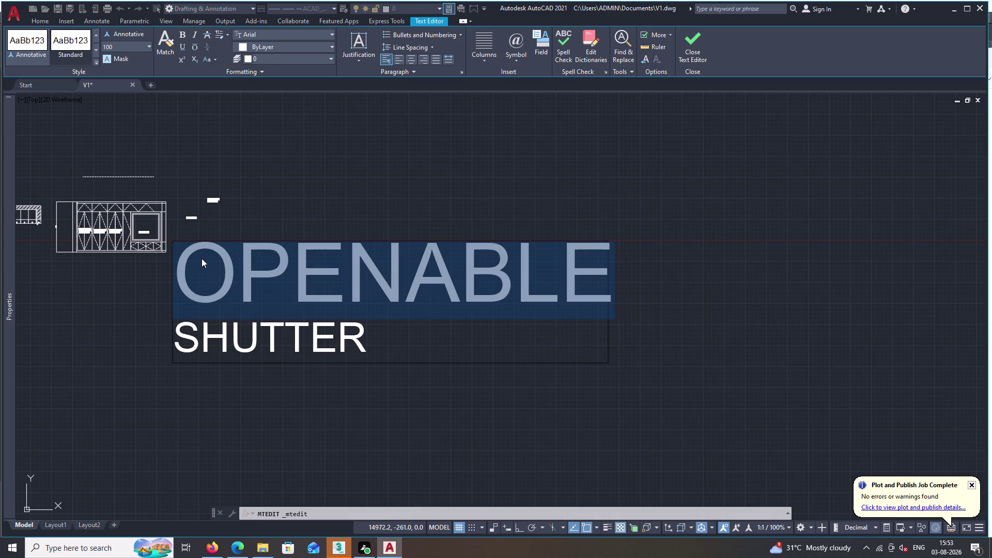
triple_click(126, 47)
key(BackSpace)
text(50)
key(Return)
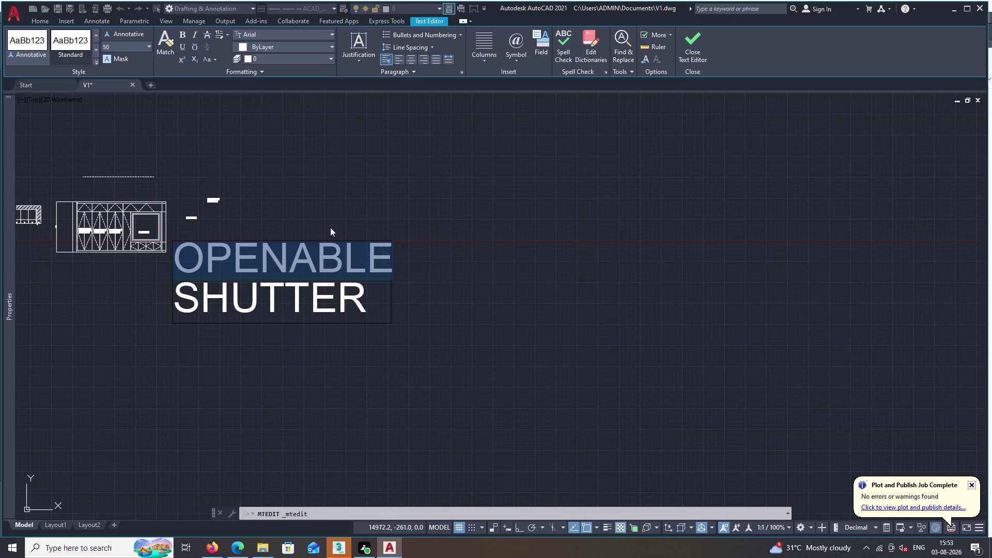
key(Escape)
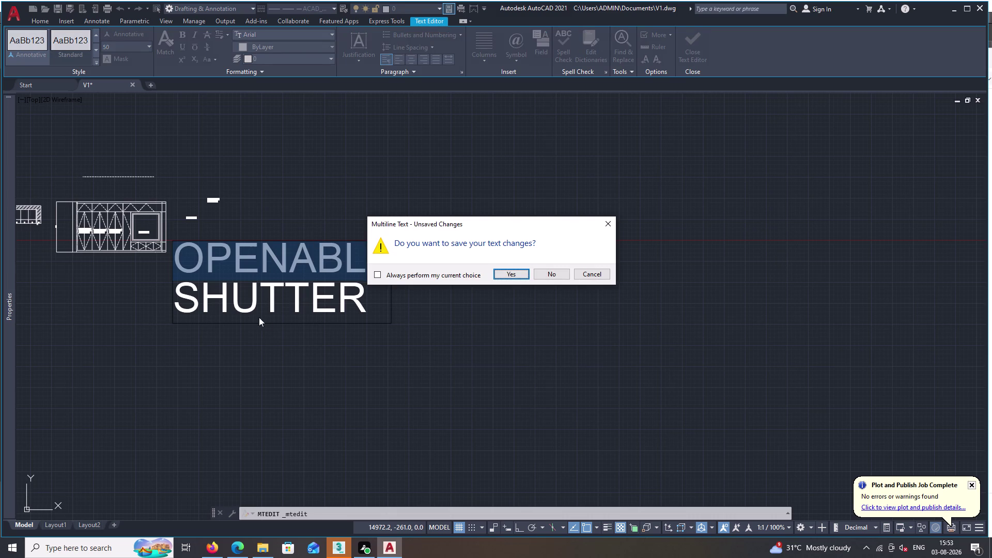
Keep the text changes and copy the small label into the right bottom panel.
key(space)
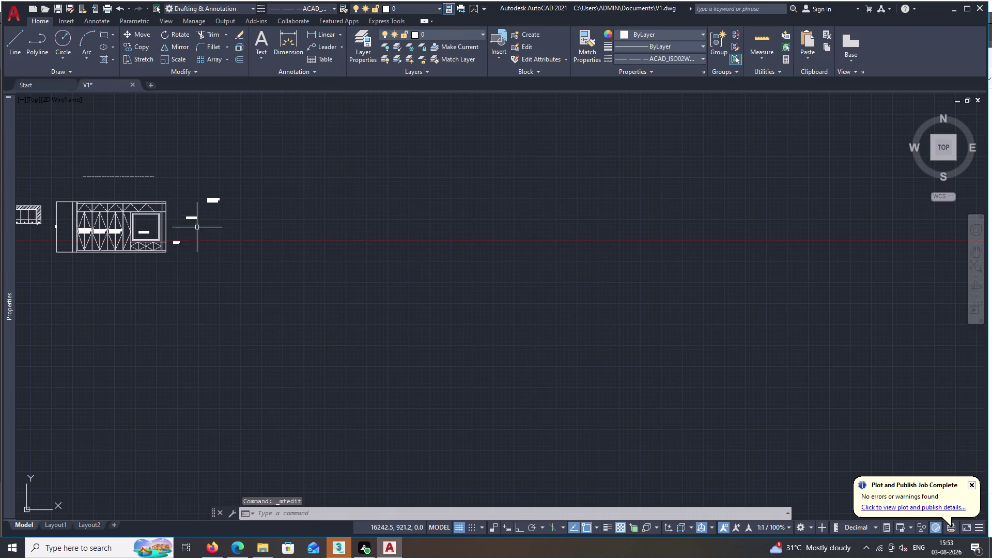
scroll(up, 3)
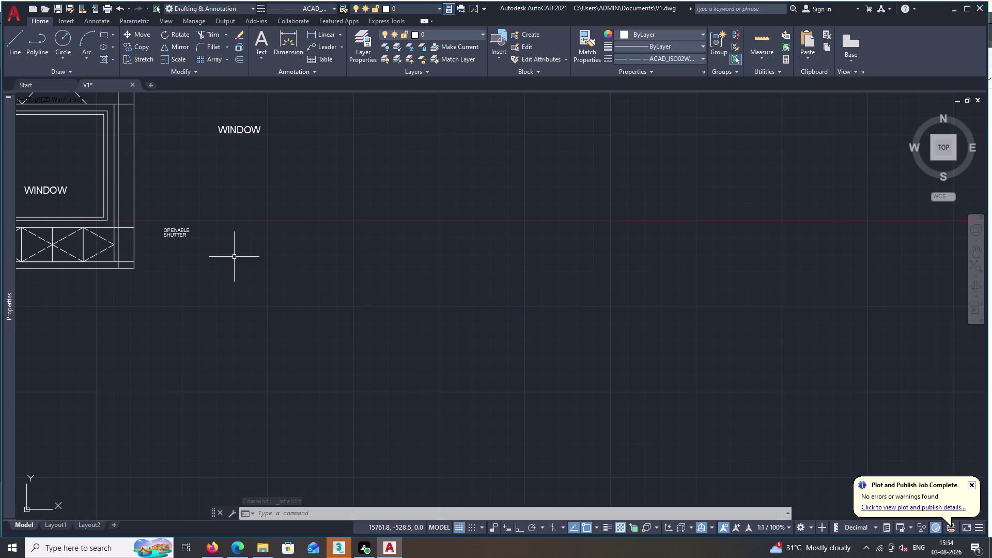
text(CO)
key(space)
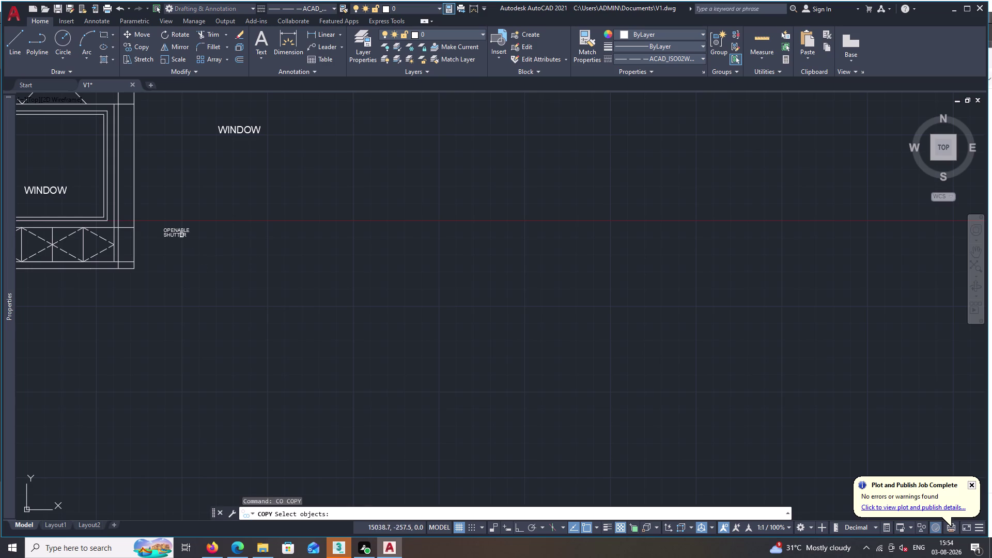
click(171, 230)
right_click(171, 231)
double_click(174, 233)
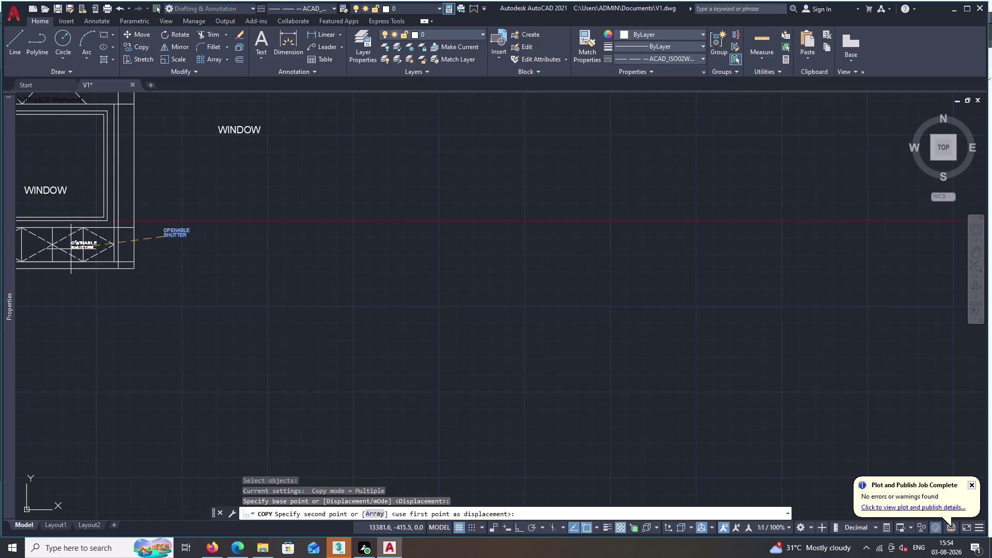
click(71, 249)
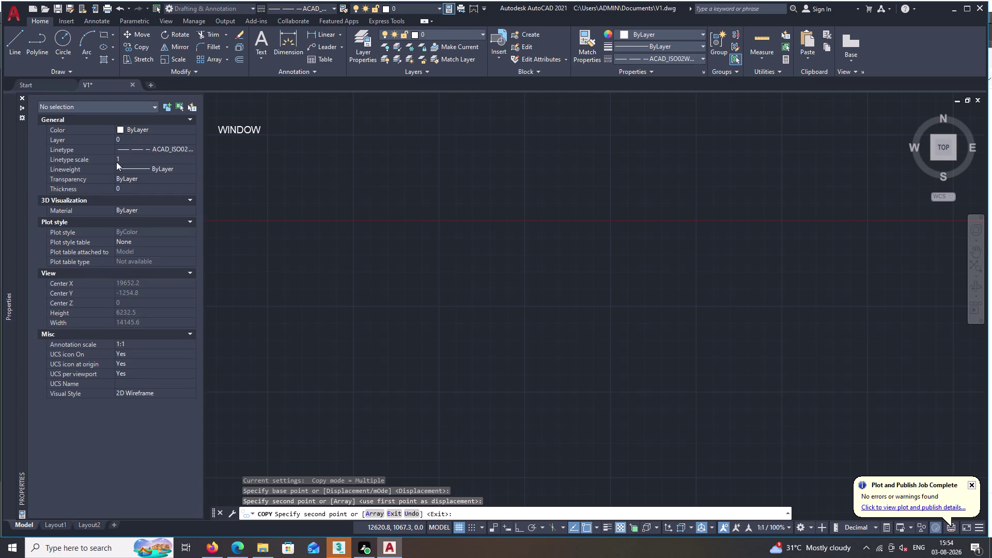
click(20, 96)
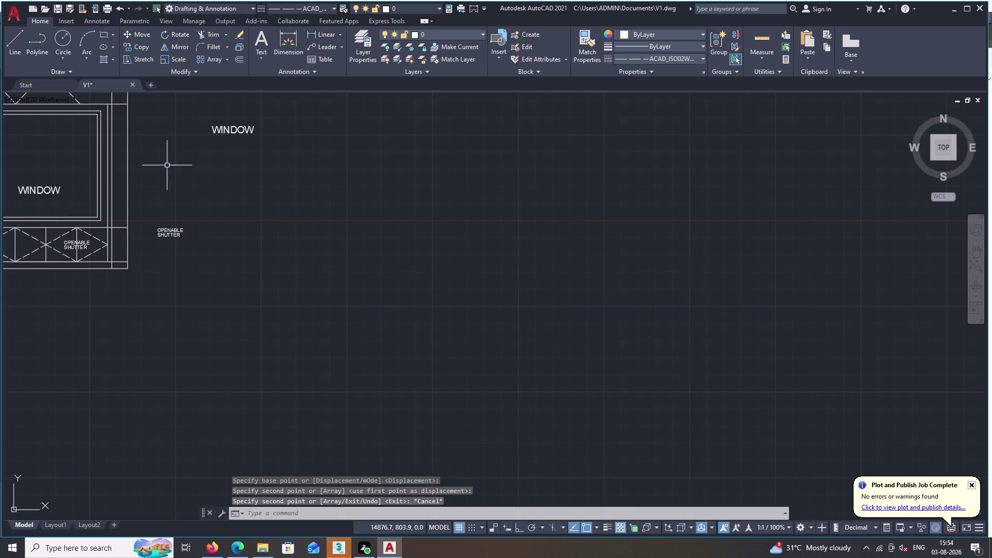
middle_drag(175, 173, 728, 182)
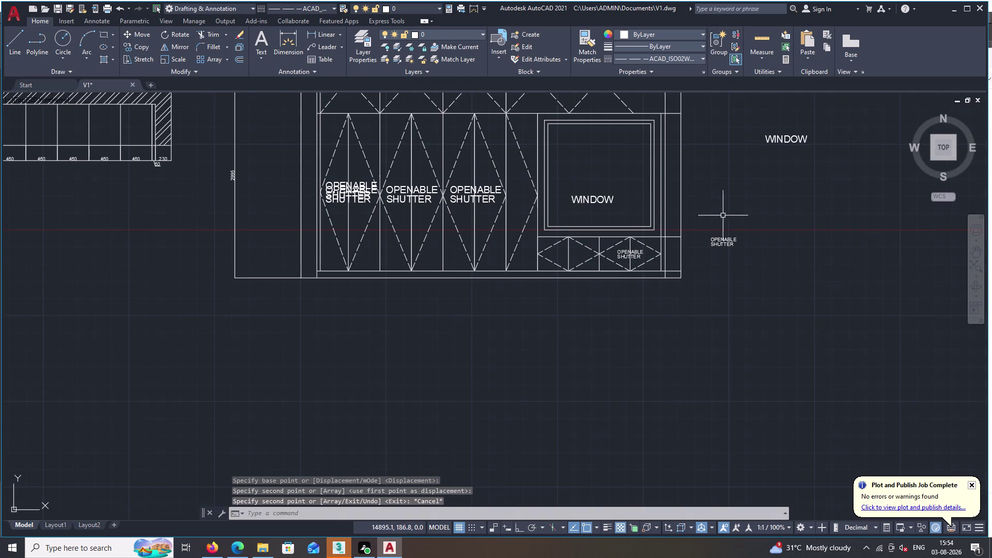
Copy the small label again into the left bottom panel.
key(space)
triple_click(723, 243)
right_click(722, 243)
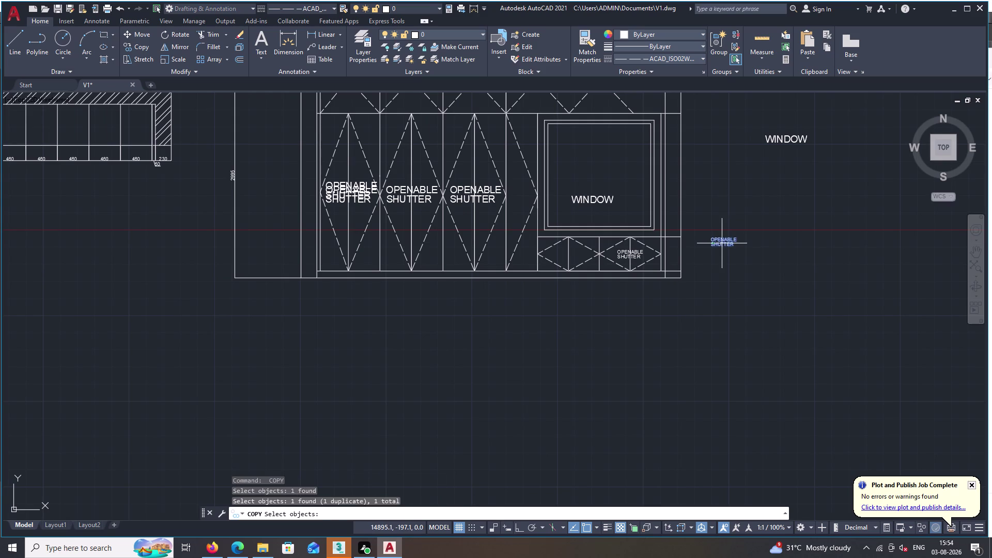
click(722, 244)
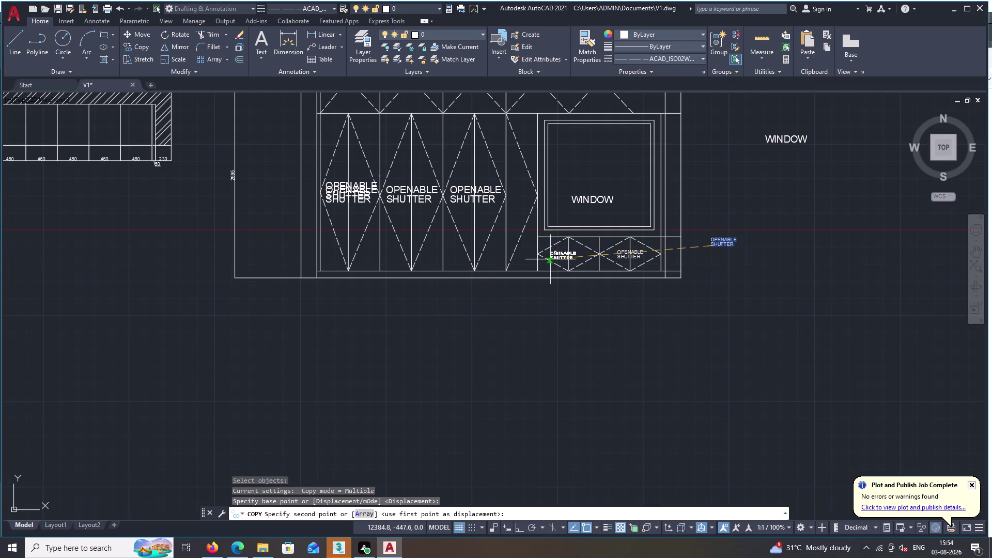
click(557, 259)
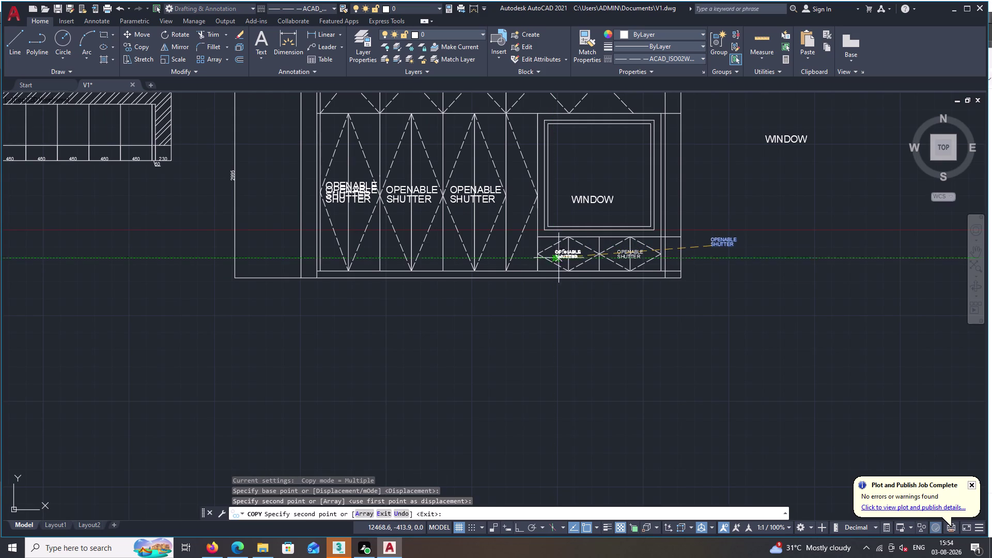
key(Escape)
scroll(down, 3)
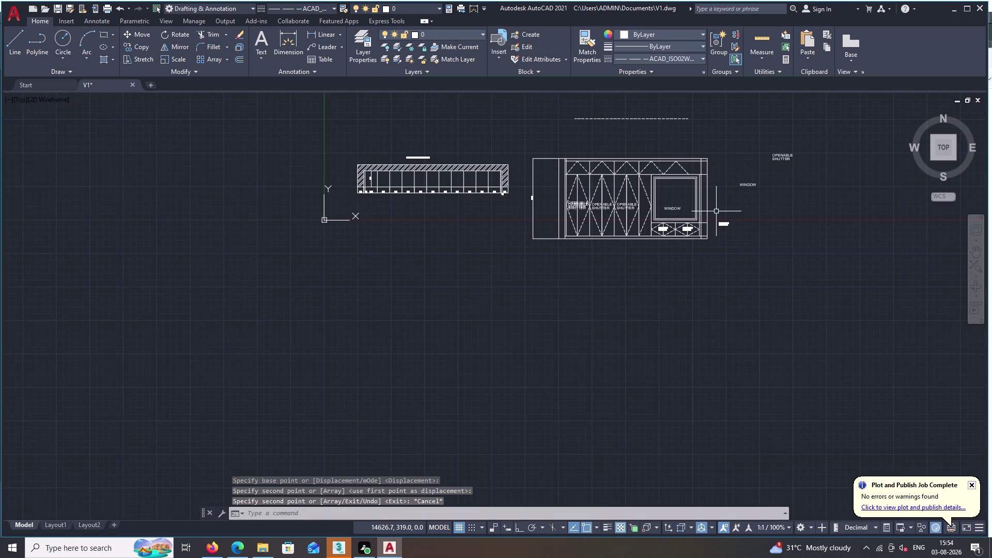
Open the spare WINDOW label beside the cabinet for text editing.
middle_drag(717, 212, 683, 287)
scroll(up, 3)
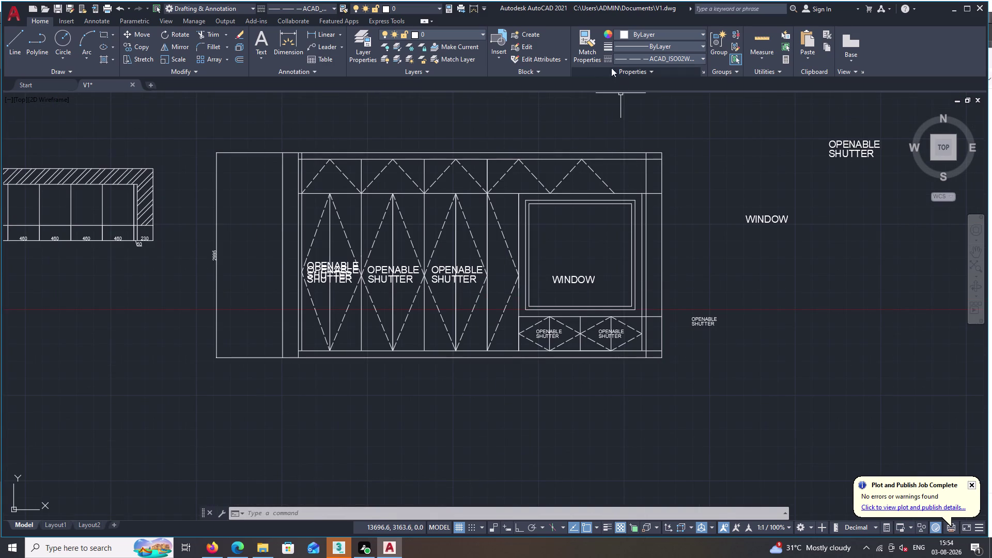
double_click(760, 218)
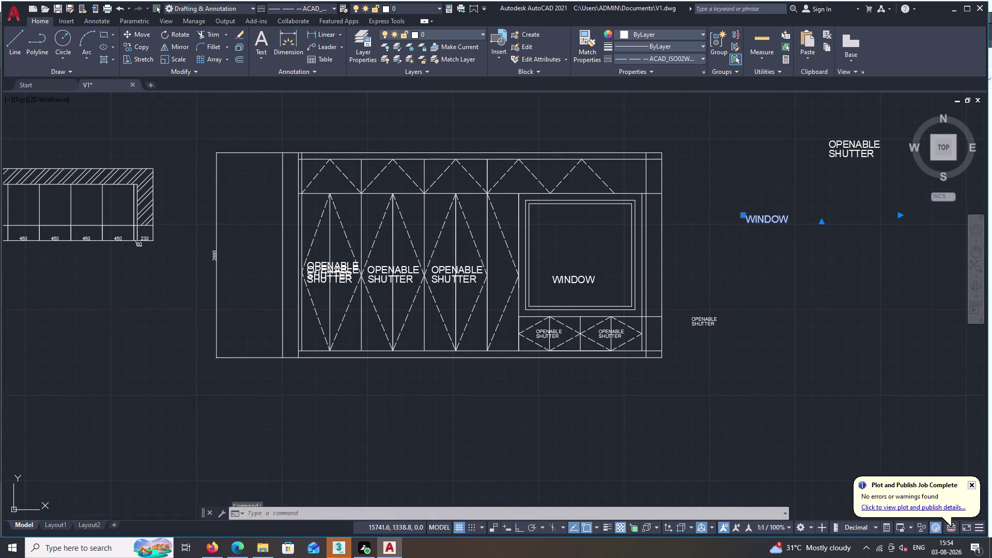
double_click(704, 318)
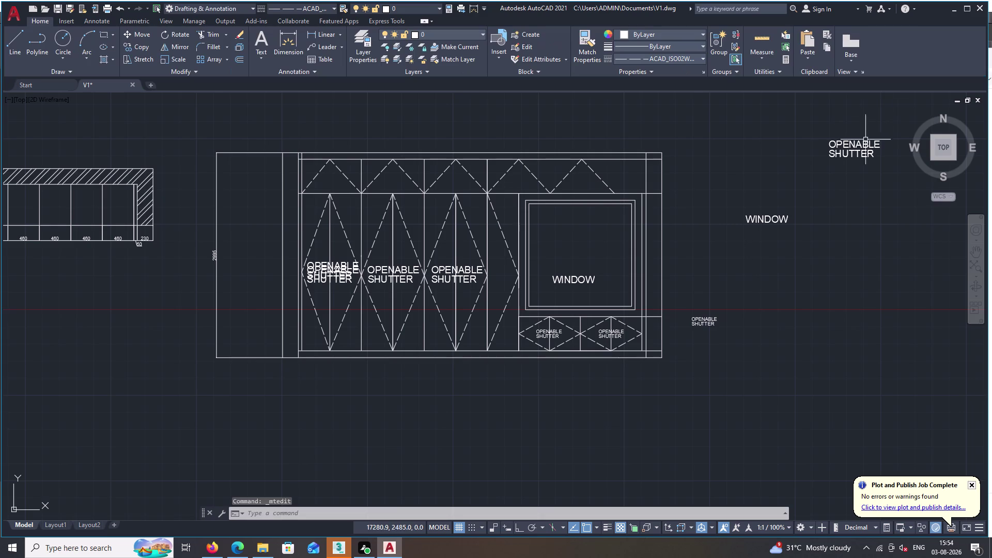
double_click(775, 219)
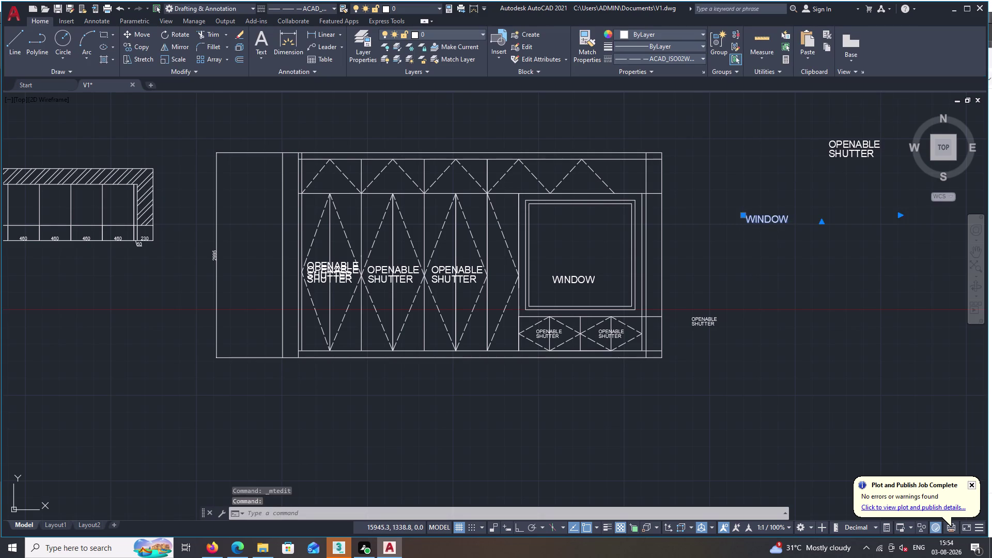
click(795, 219)
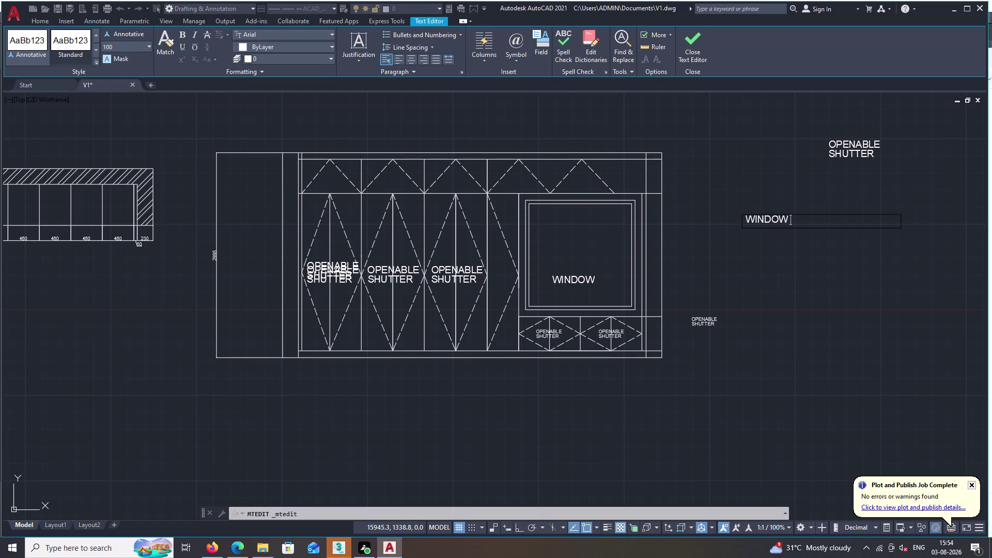
Add a new line reading 'ELEVATION WITH SHUTTER' below WINDOW.
key(Return)
key(e)
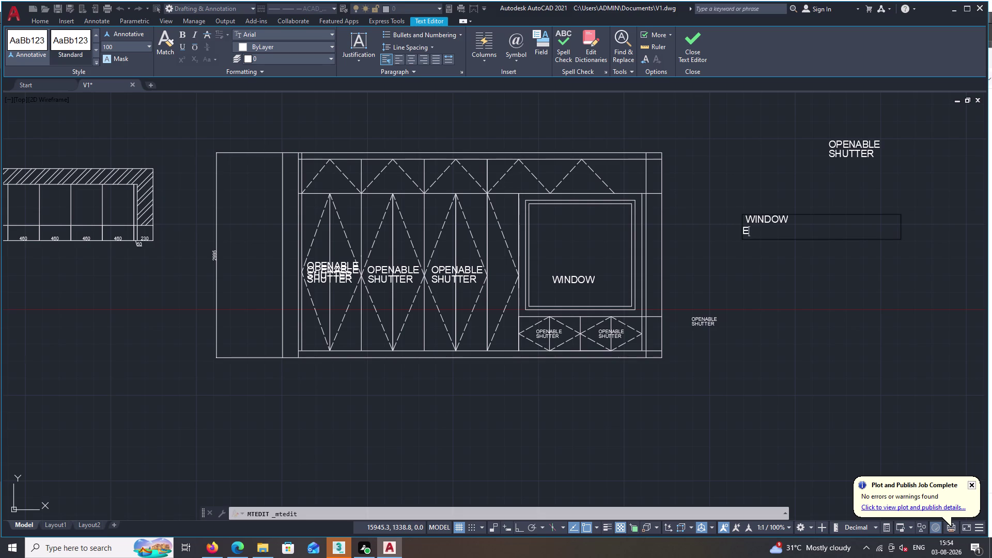
text(L)
text(E)
text(VATION)
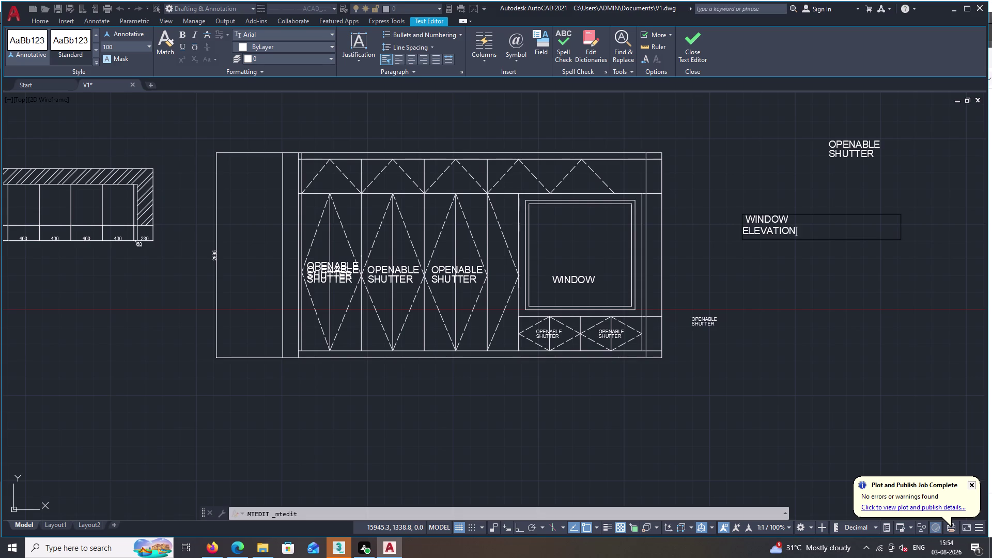
key(space)
key(w)
text(ITH)
key(space)
text(SHUTT)
text(ER)
key(space)
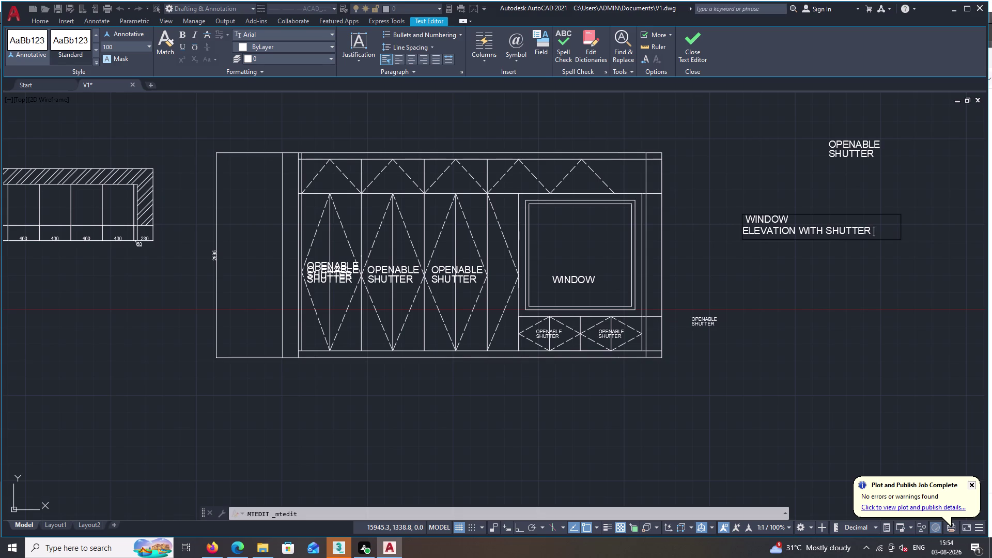
Remove the WINDOW line and close the text editor.
triple_click(789, 219)
key(space)
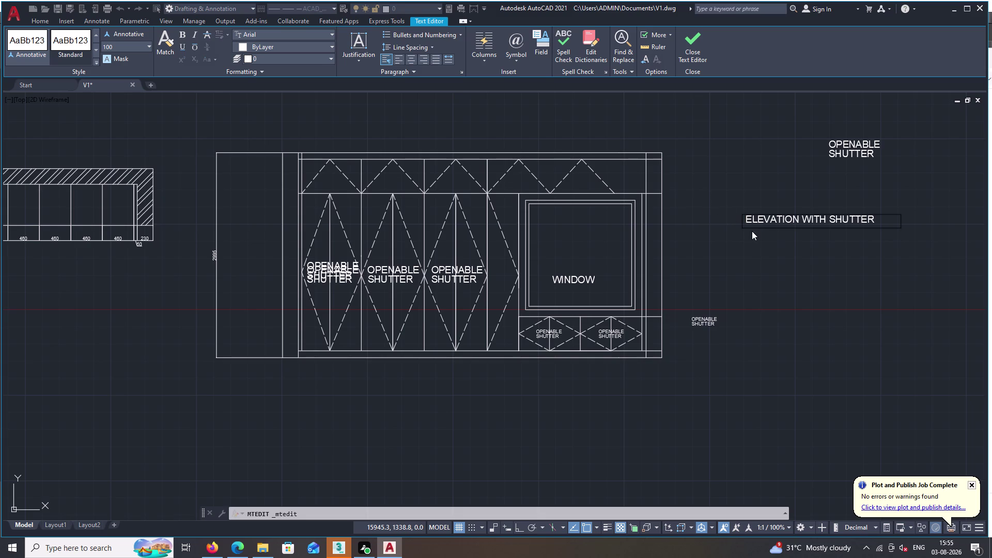
click(759, 265)
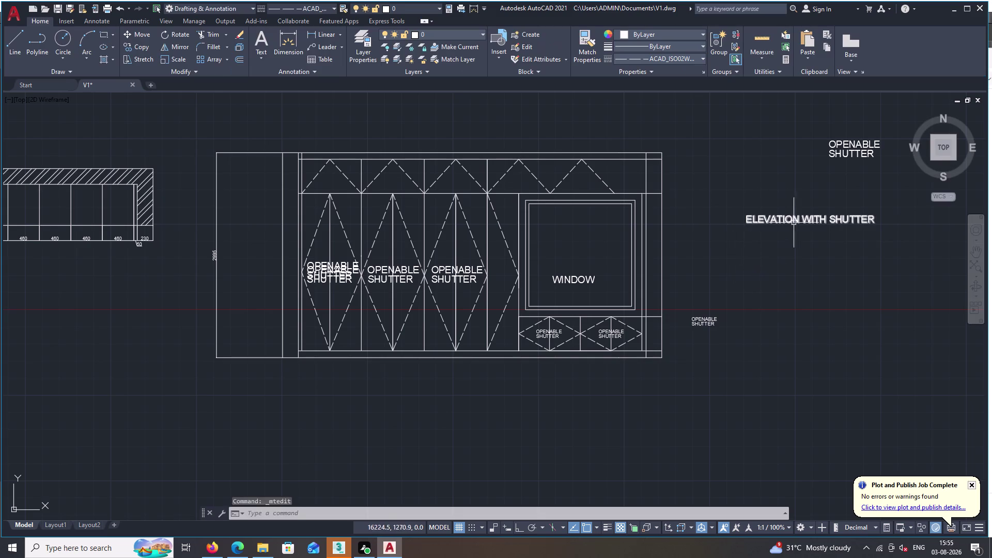
Copy the 'ELEVATION WITH SHUTTER' text below and above the cabinet elevation.
click(791, 218)
right_click(791, 217)
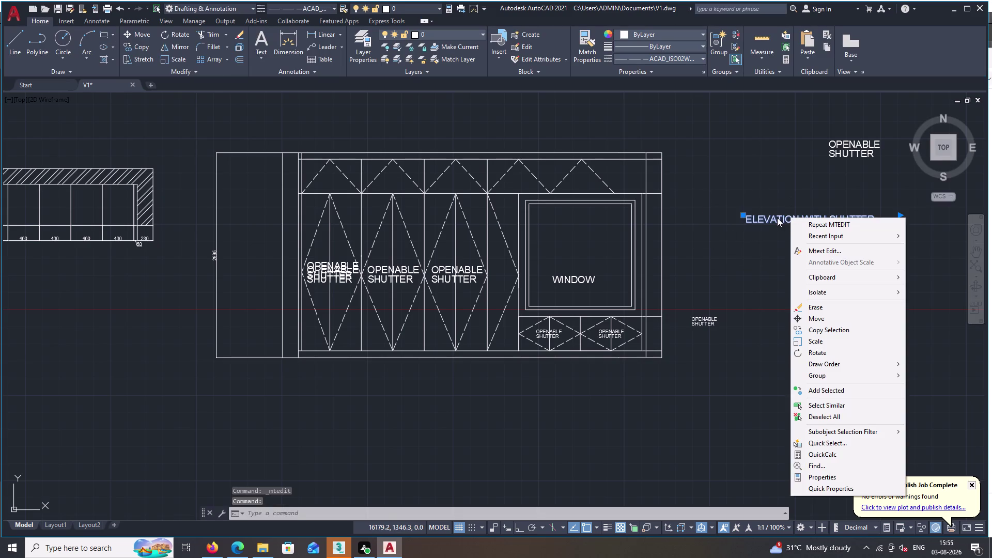
key(Escape)
key(Escape)
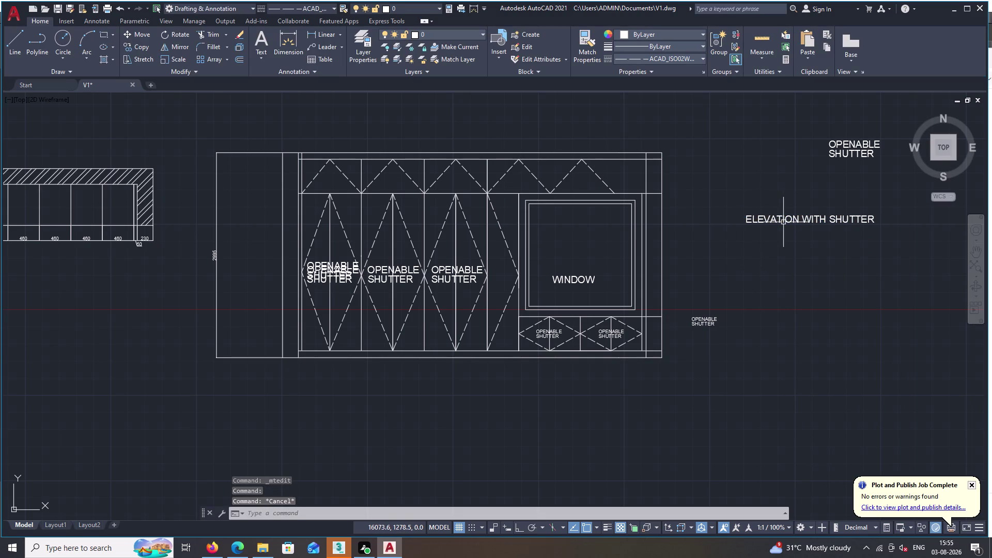
key(v)
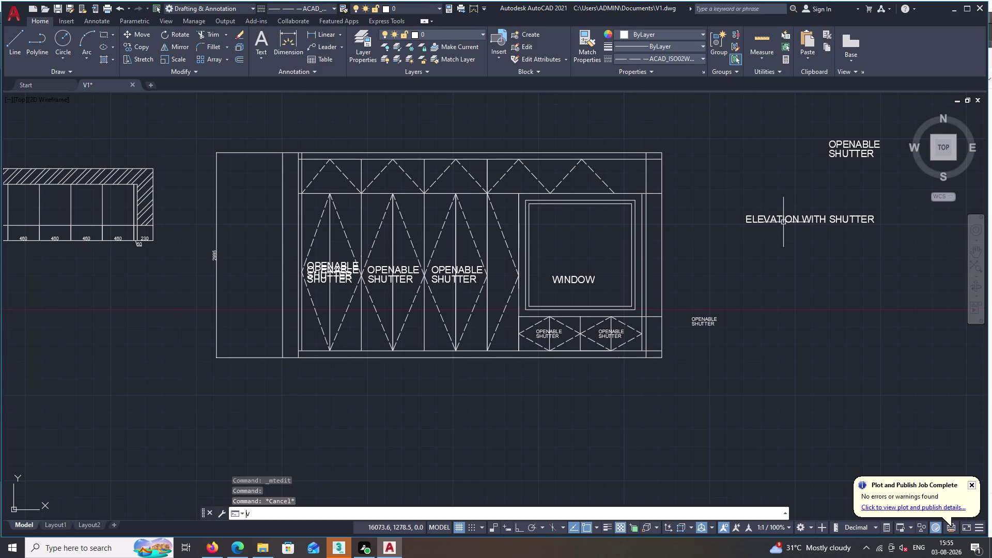
key(Escape)
text(COL)
key(BackSpace)
key(space)
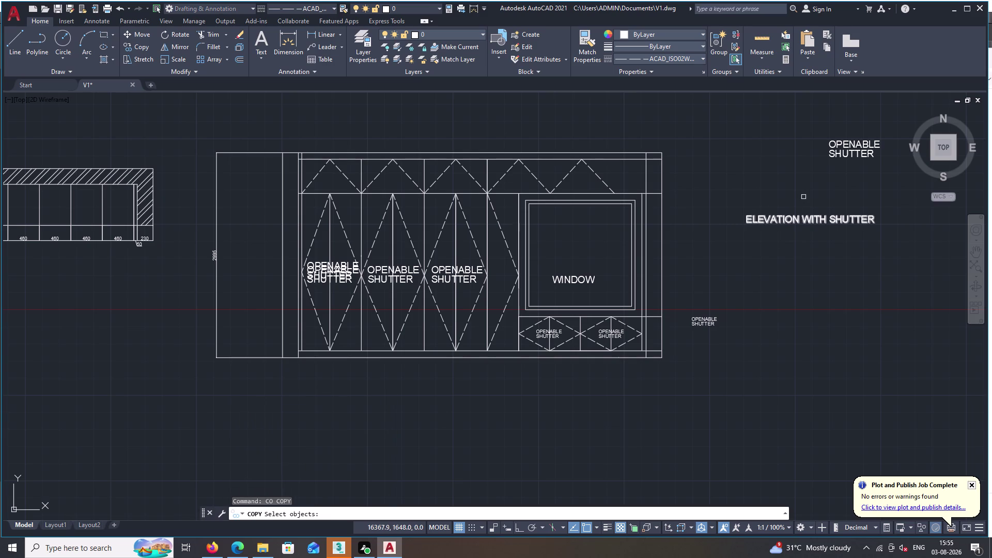
double_click(816, 218)
right_click(816, 218)
double_click(817, 219)
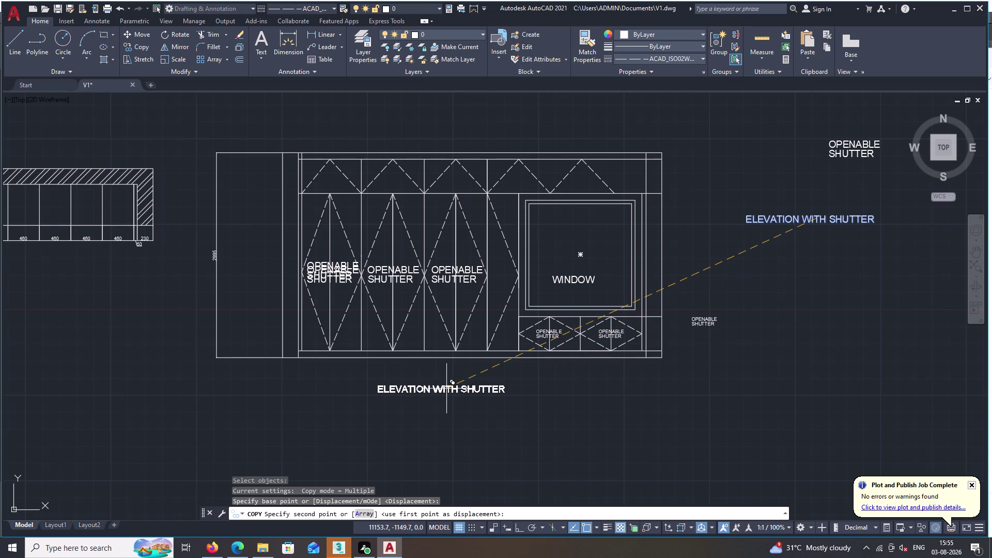
click(446, 389)
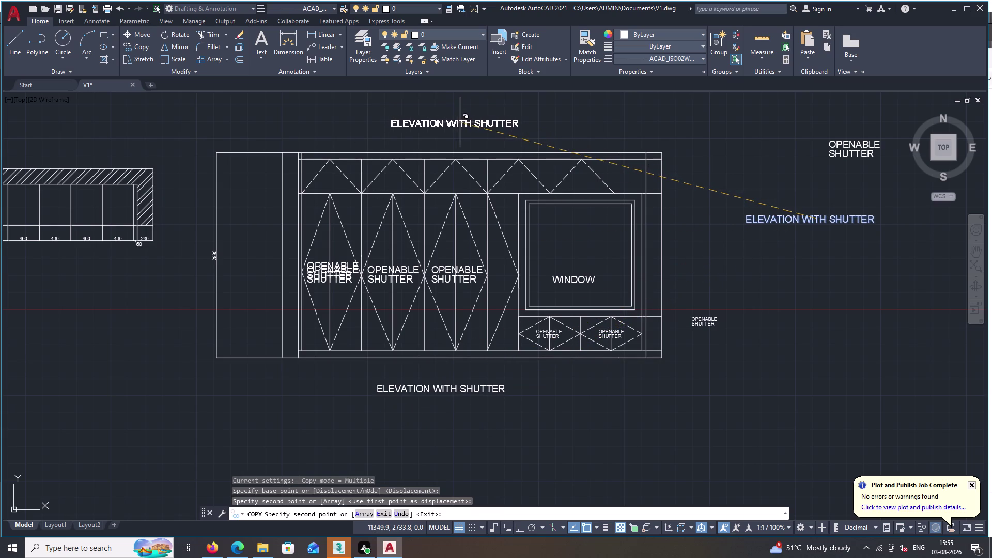
click(460, 122)
key(Escape)
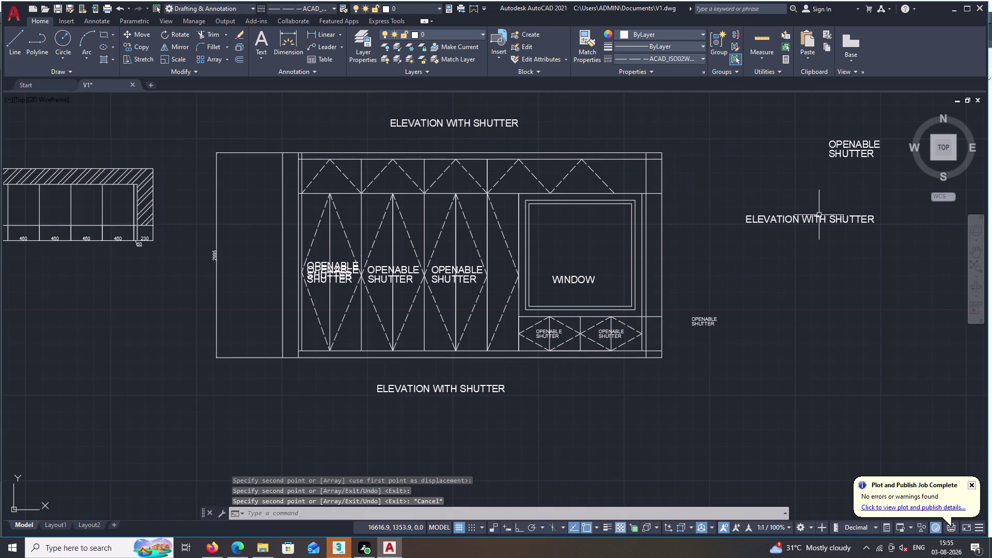
Erase the leftover title text and the two loose OPENABLE SHUTTER labels.
click(821, 215)
click(844, 141)
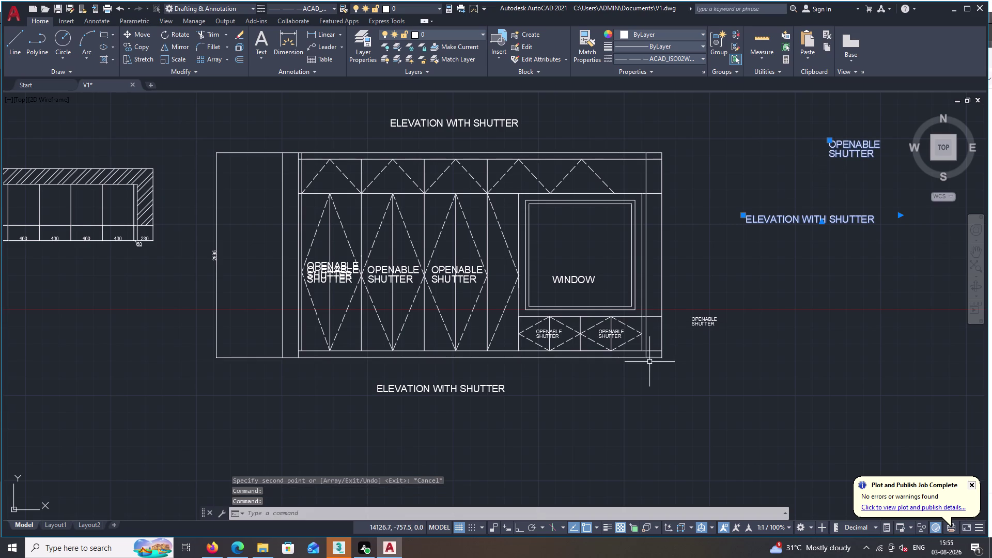
click(700, 324)
key(Delete)
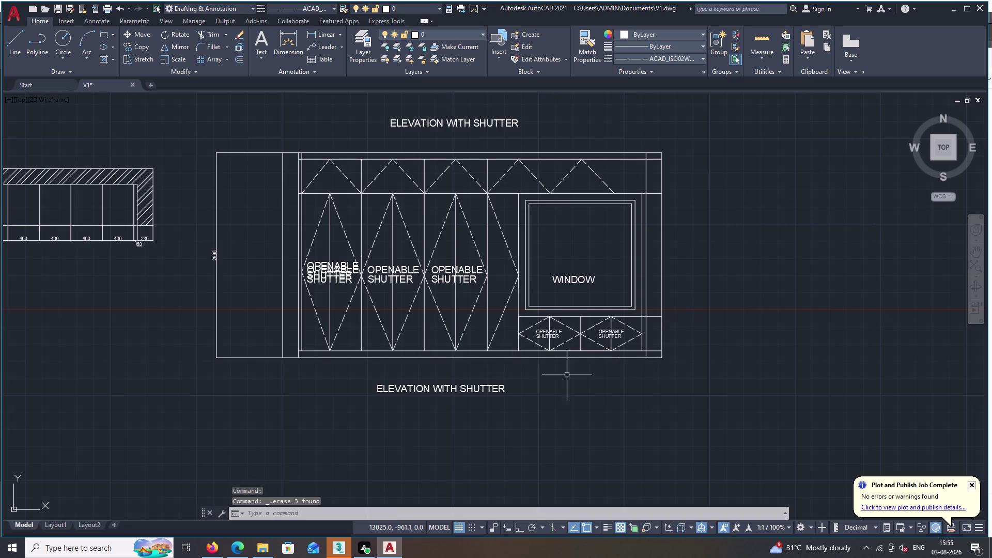
Erase the title copy below the elevation.
click(432, 388)
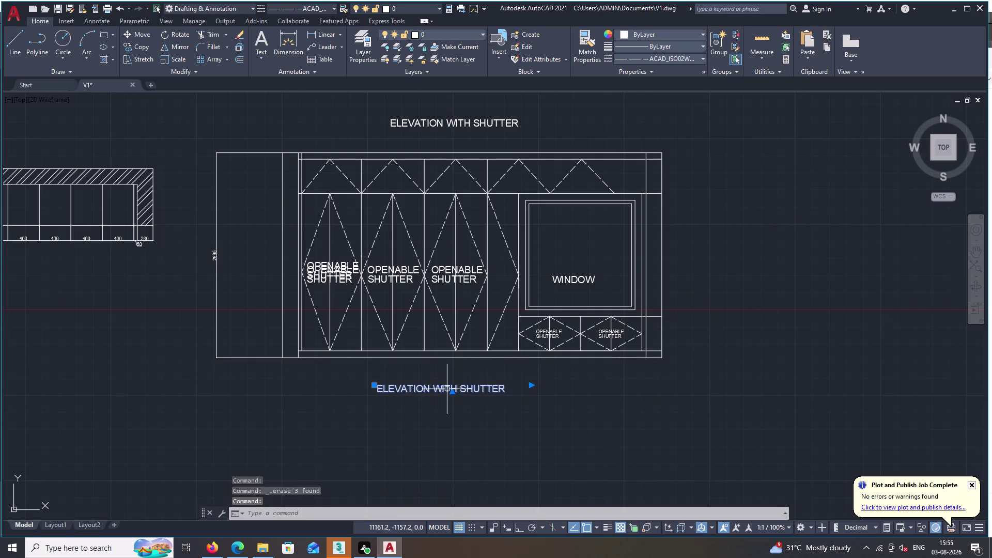
key(Delete)
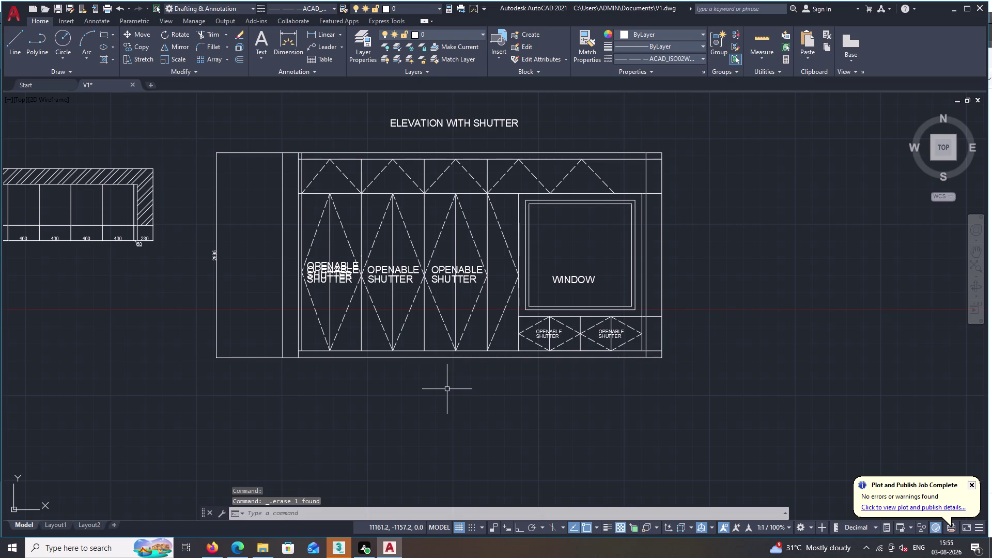
scroll(down, 3)
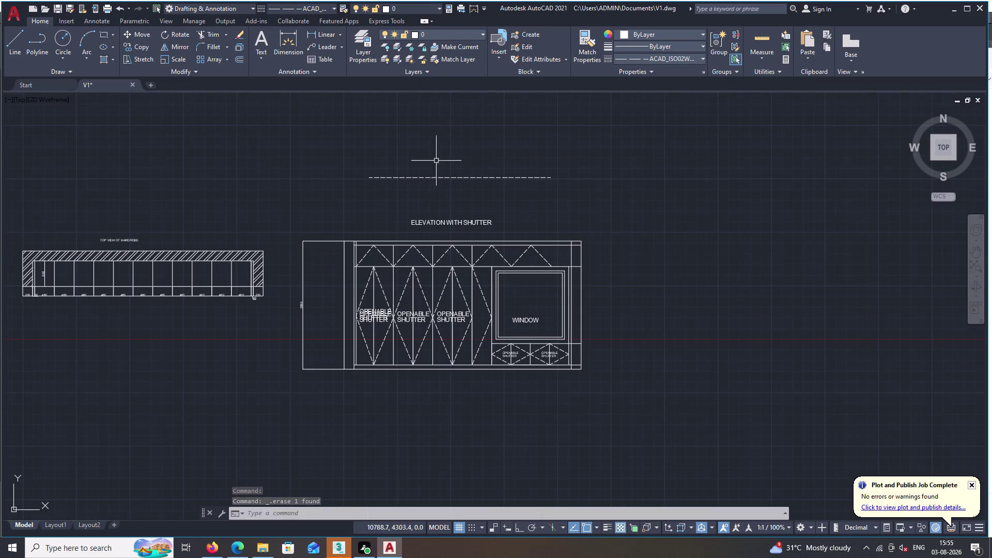
Delete the stray dashed line above the title.
click(445, 177)
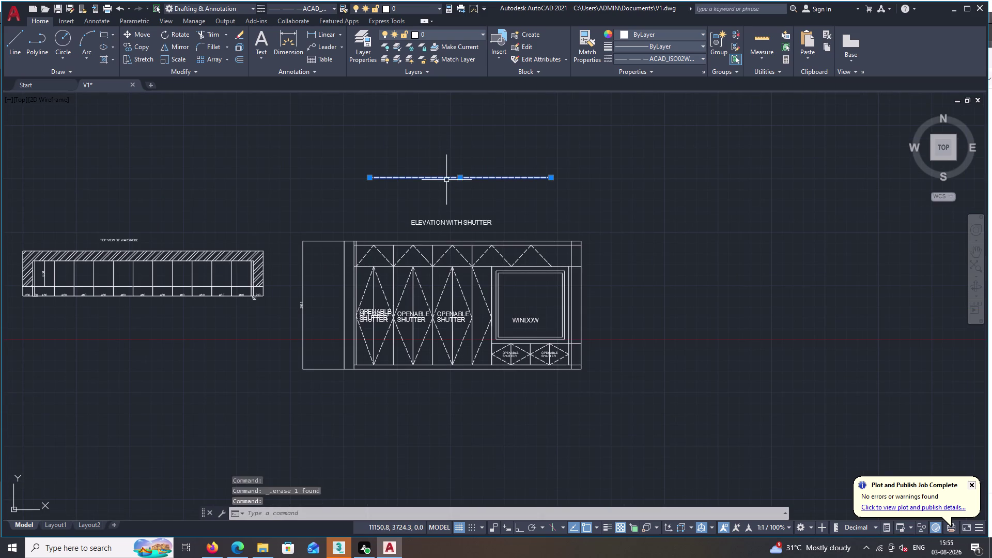
key(Delete)
scroll(up, 3)
scroll(up, 3)
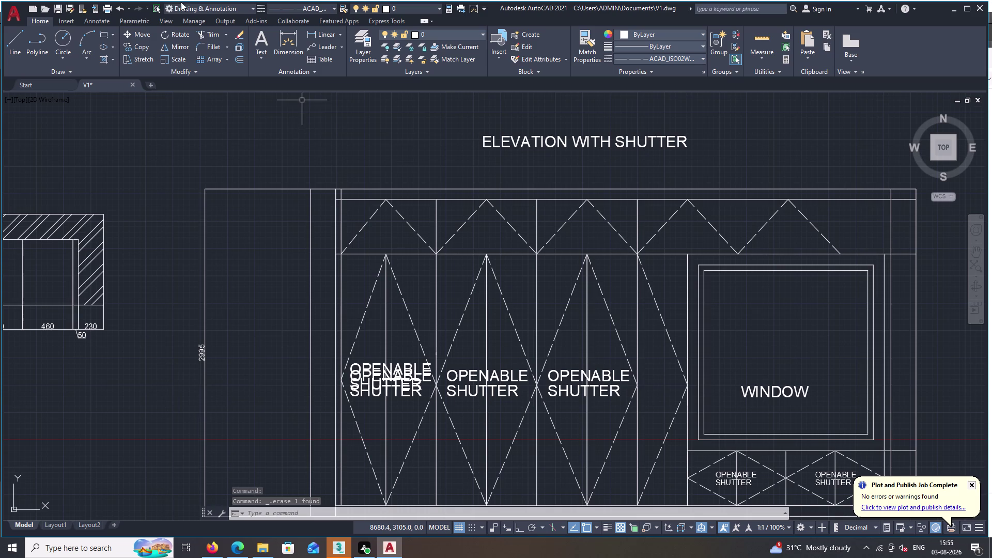
Start a linear dimension from the cabinet's top-left corner along the top edge.
click(18, 43)
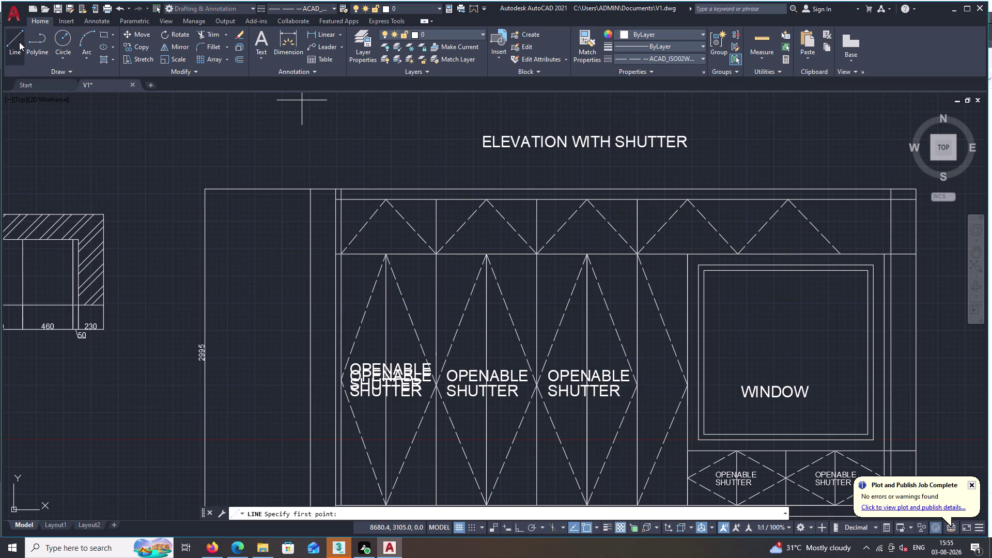
key(Escape)
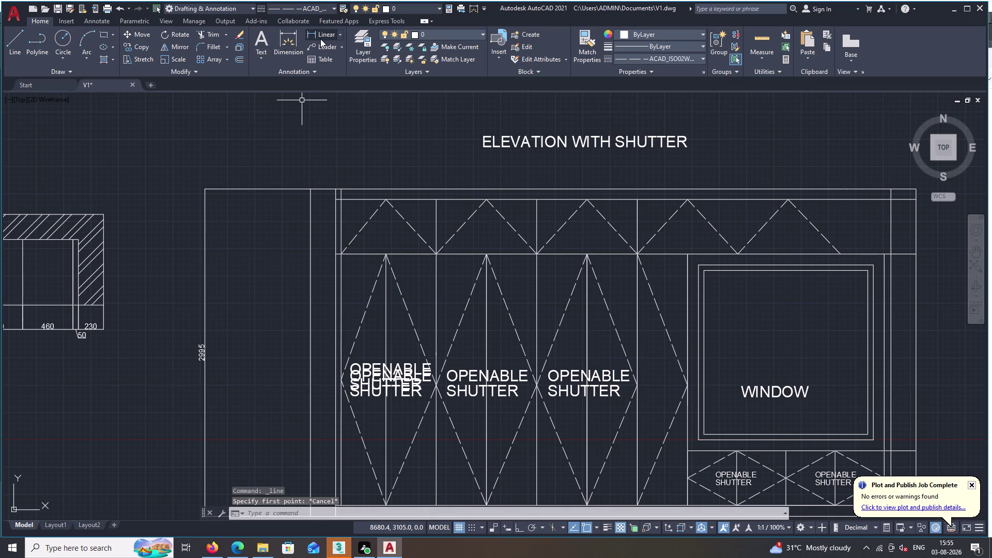
drag(320, 39, 321, 52)
scroll(up, 3)
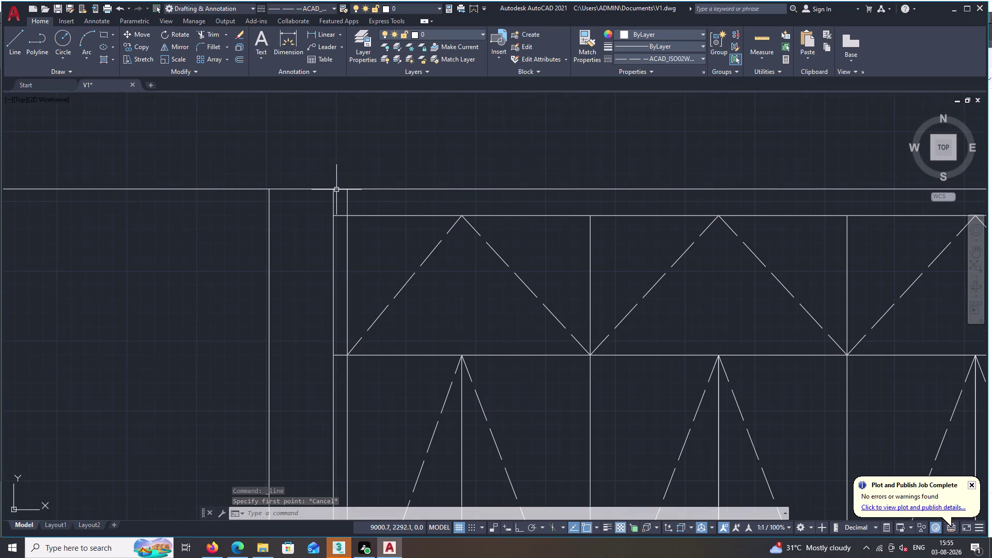
click(327, 32)
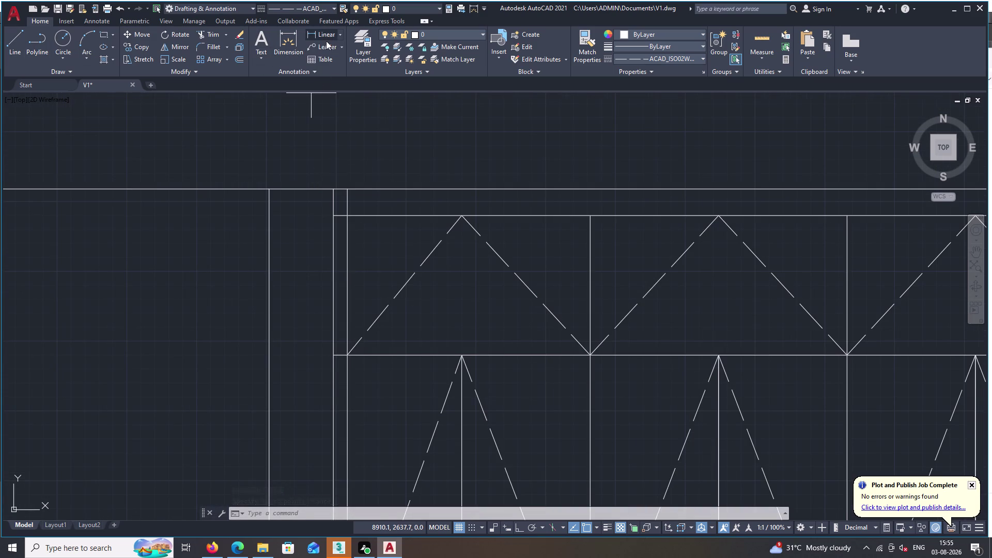
click(348, 187)
scroll(down, 3)
middle_drag(456, 196, 459, 196)
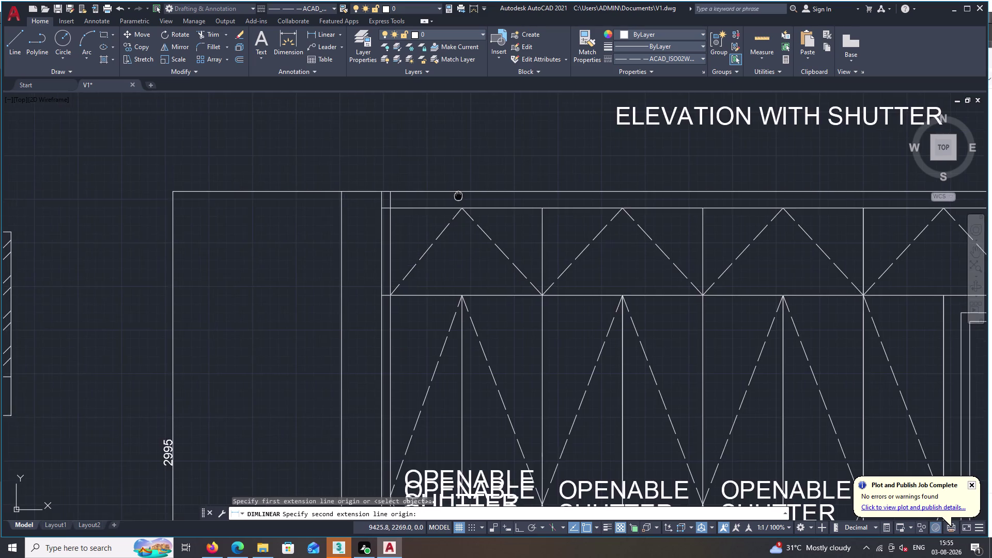
middle_drag(458, 196, 68, 275)
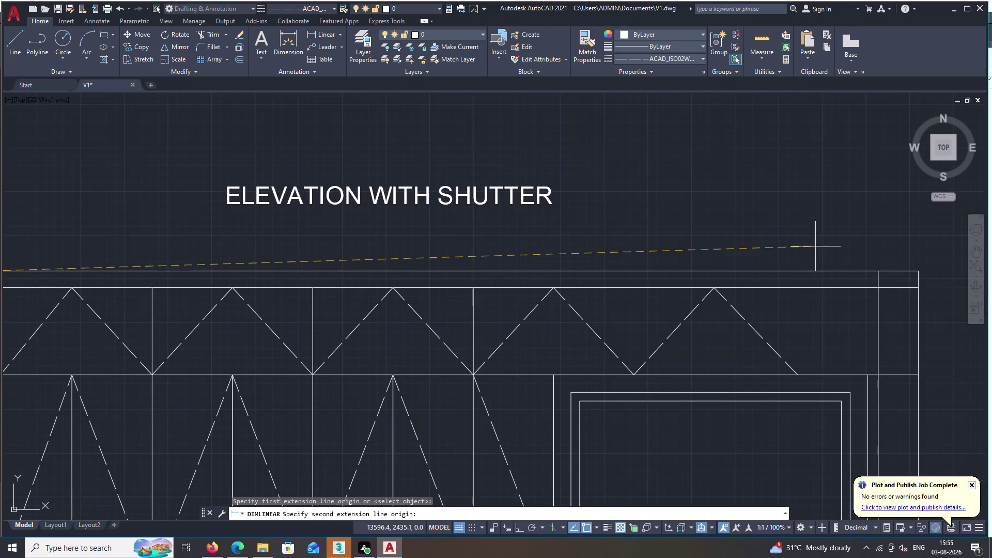